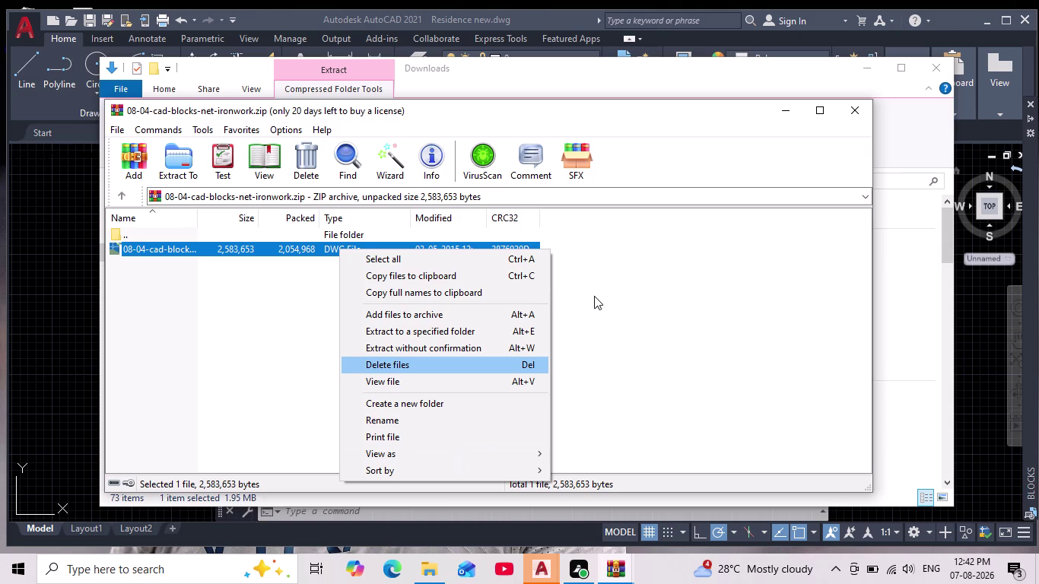
Extract the ironwork blocks DWG from the zip to the Desktop, then close the Downloads window.
scroll(left, 3)
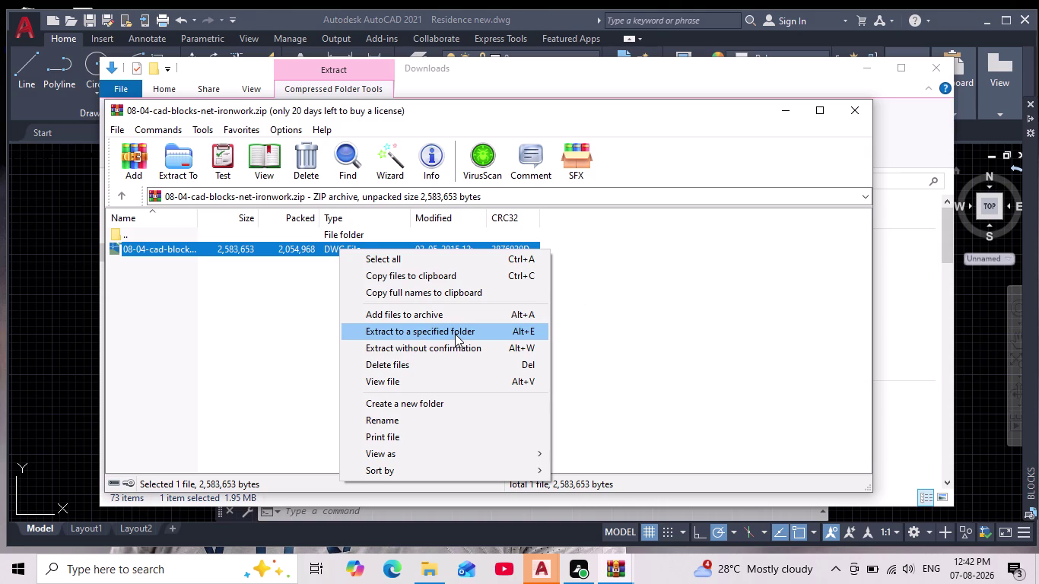
click(455, 333)
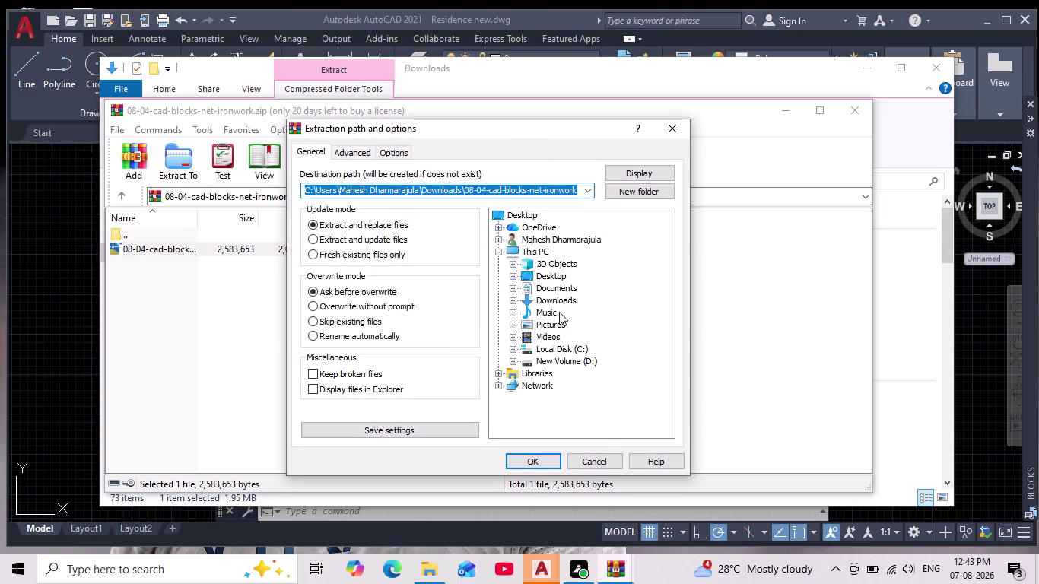
click(551, 272)
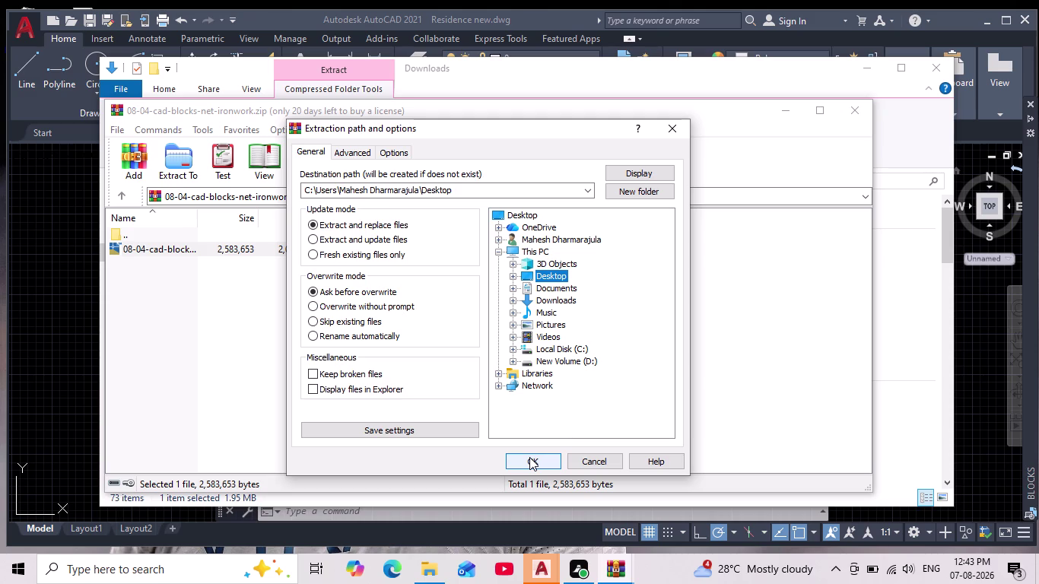
click(529, 457)
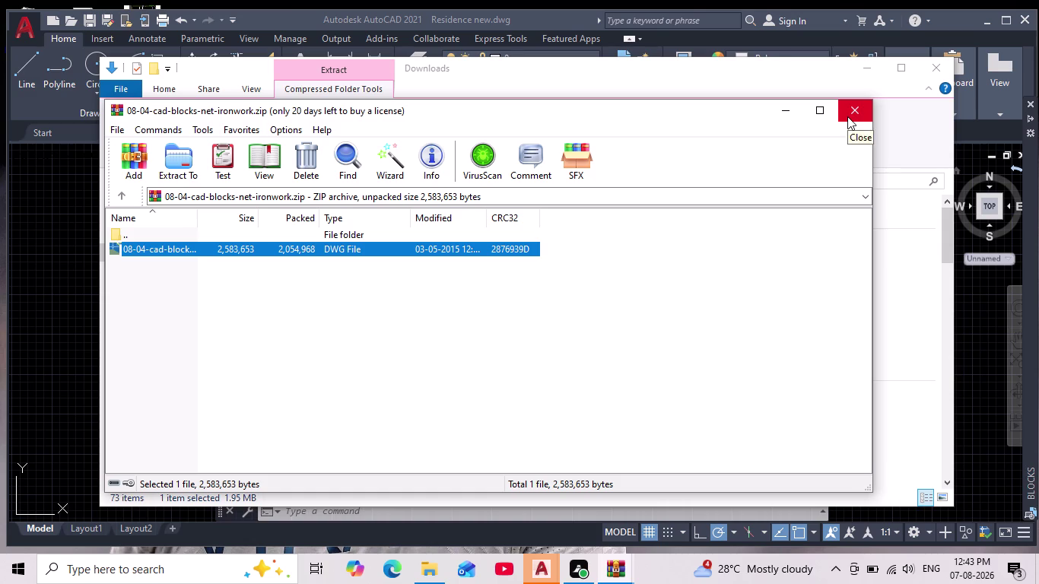
click(848, 116)
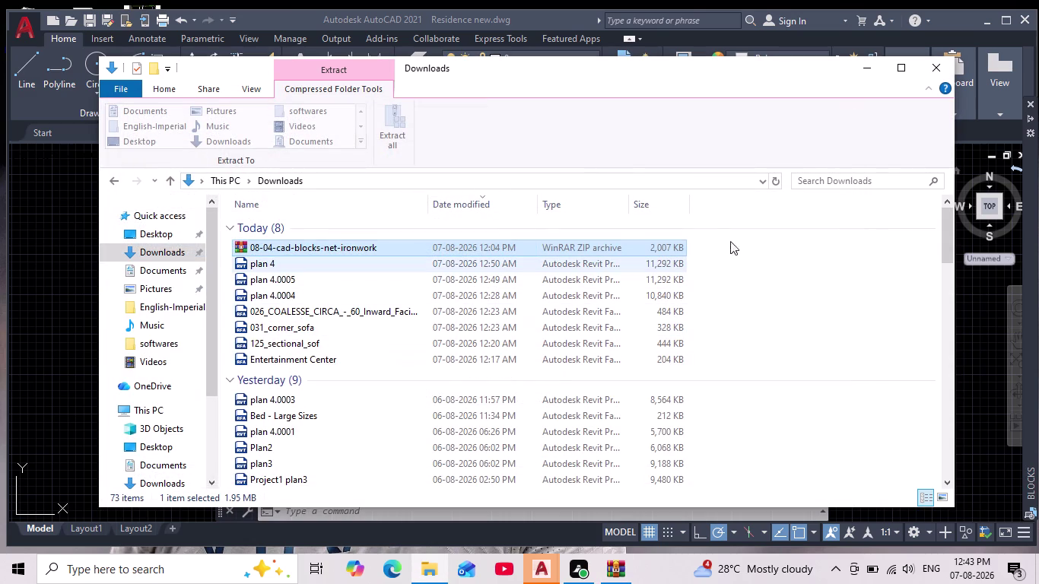
click(941, 66)
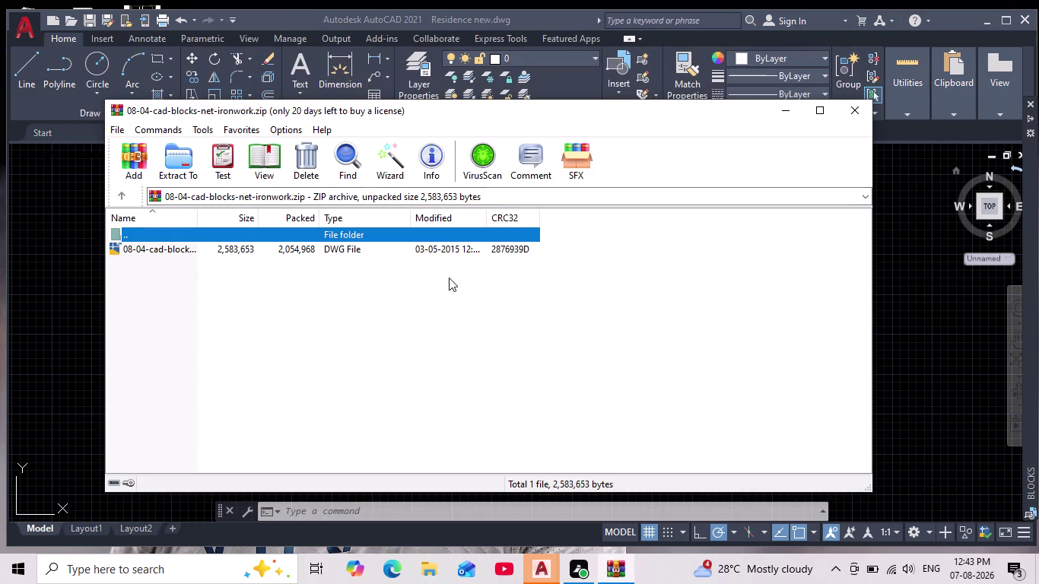
Load 08-04-cad-blocks-net-ironwork.dwg from the Desktop as a Blocks palette library.
click(857, 106)
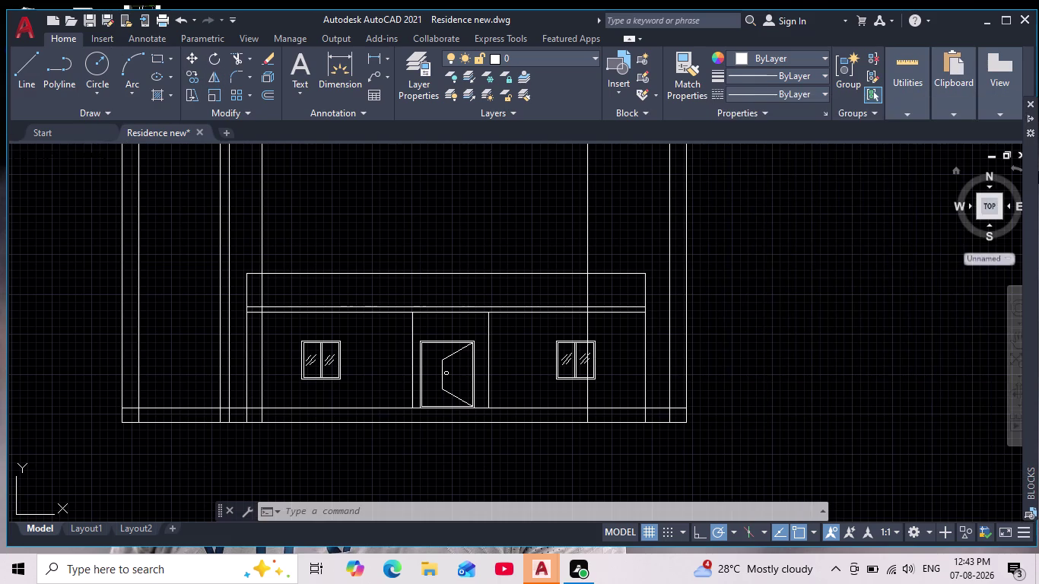
click(990, 136)
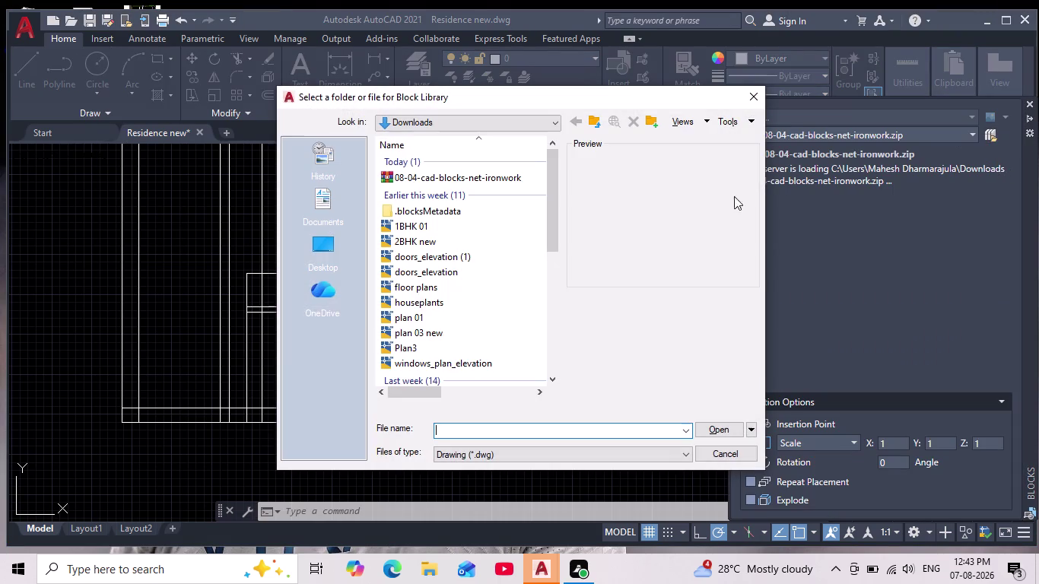
click(335, 250)
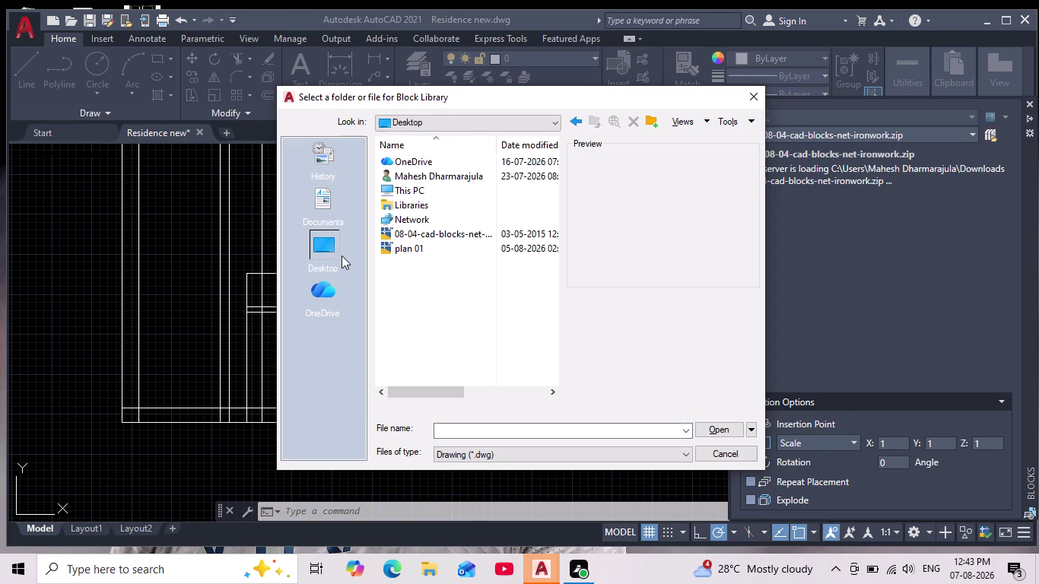
click(439, 240)
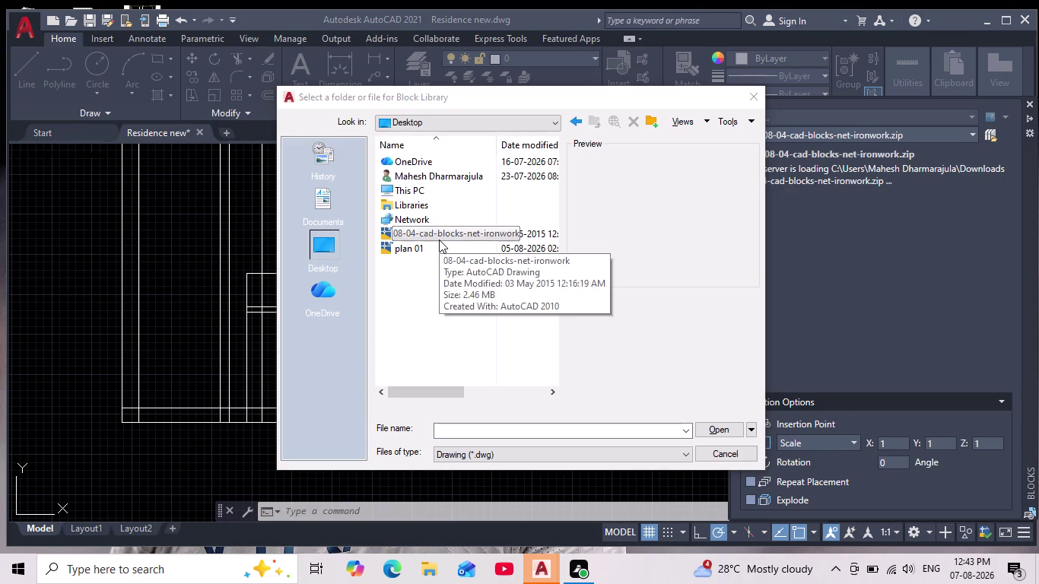
click(724, 432)
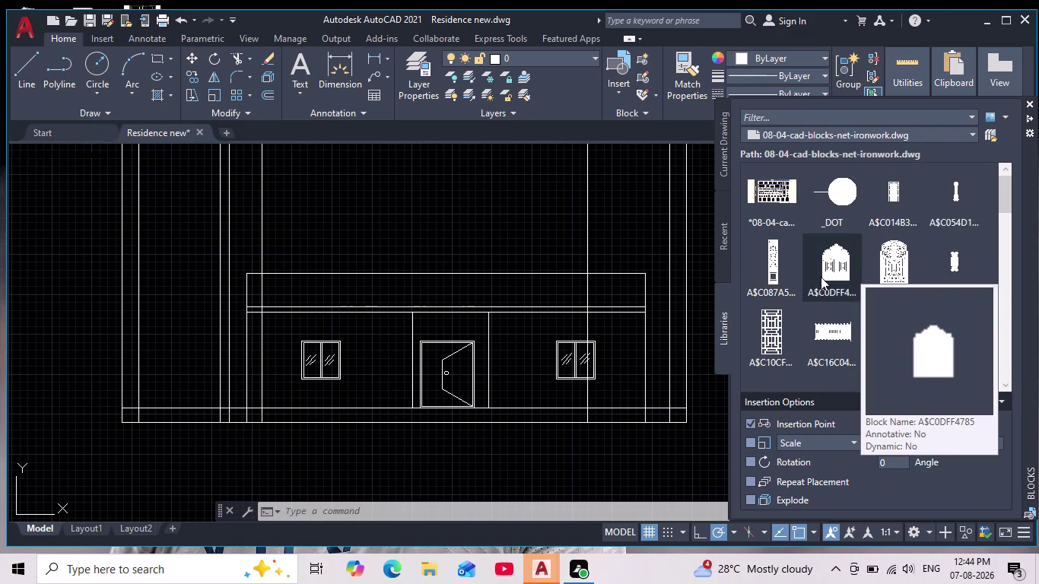
Place the two-panel leaf-pattern railing block above the elevation and zoom in on it.
scroll(down, 3)
scroll(down, 3)
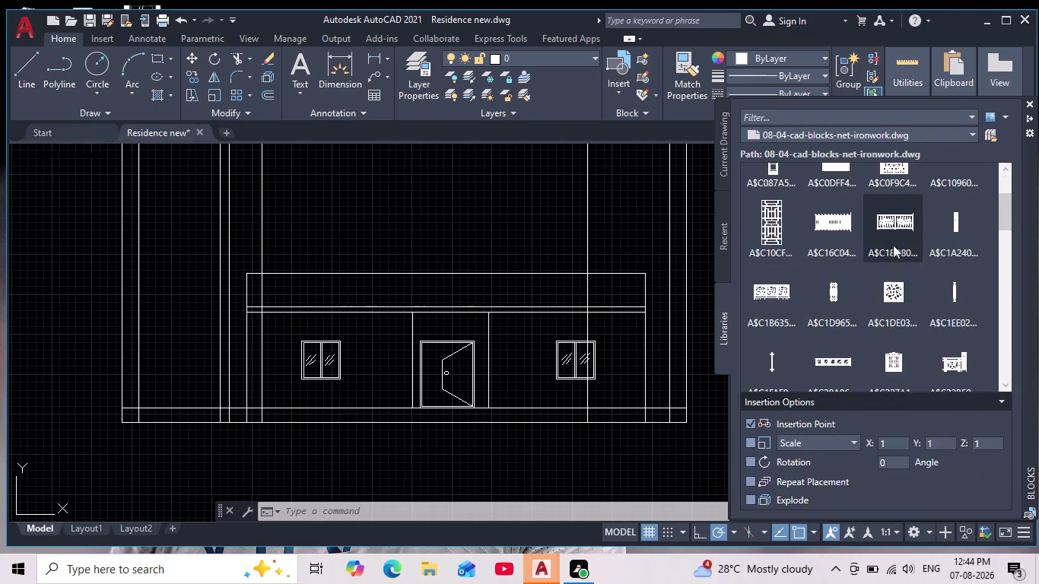
drag(895, 213, 746, 261)
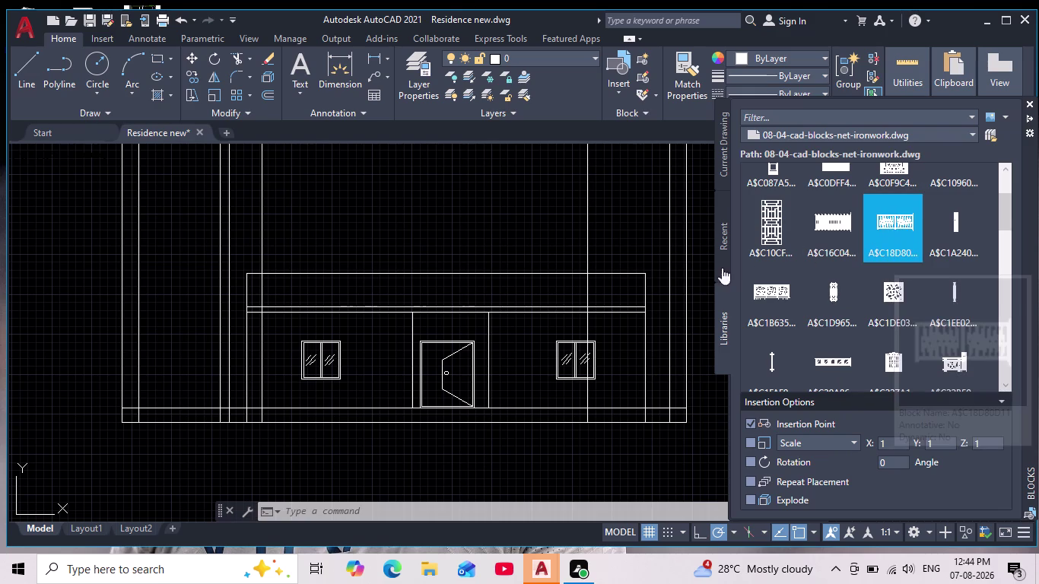
drag(745, 262, 417, 225)
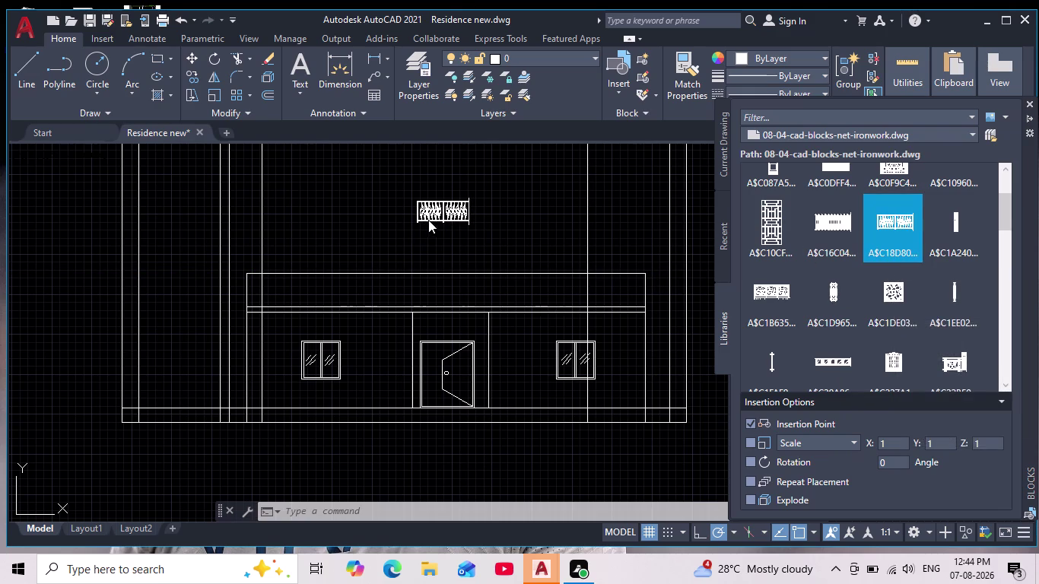
scroll(up, 3)
middle_drag(466, 235, 525, 339)
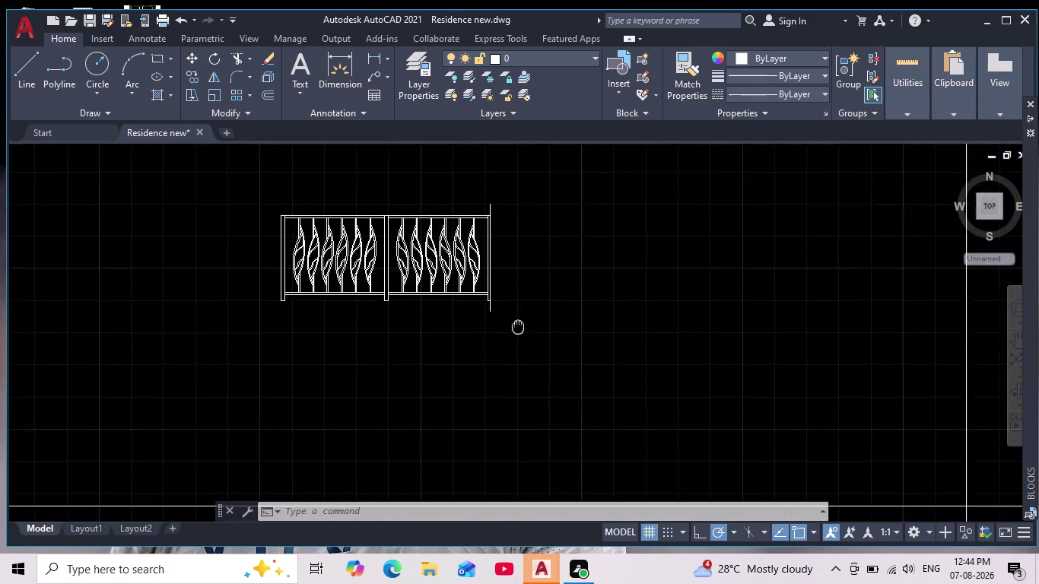
middle_drag(524, 339, 526, 343)
scroll(up, 3)
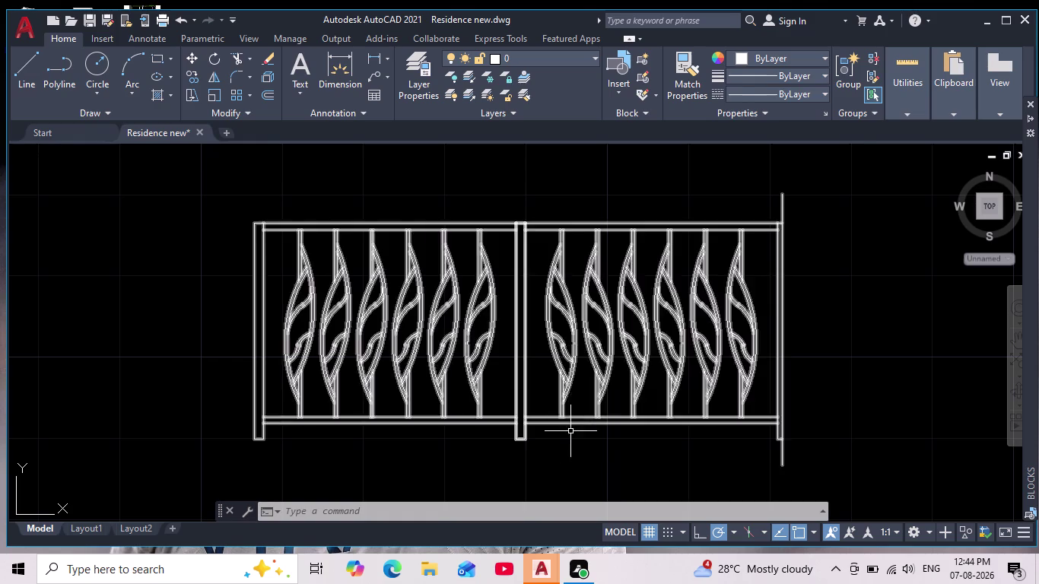
middle_drag(590, 469, 576, 435)
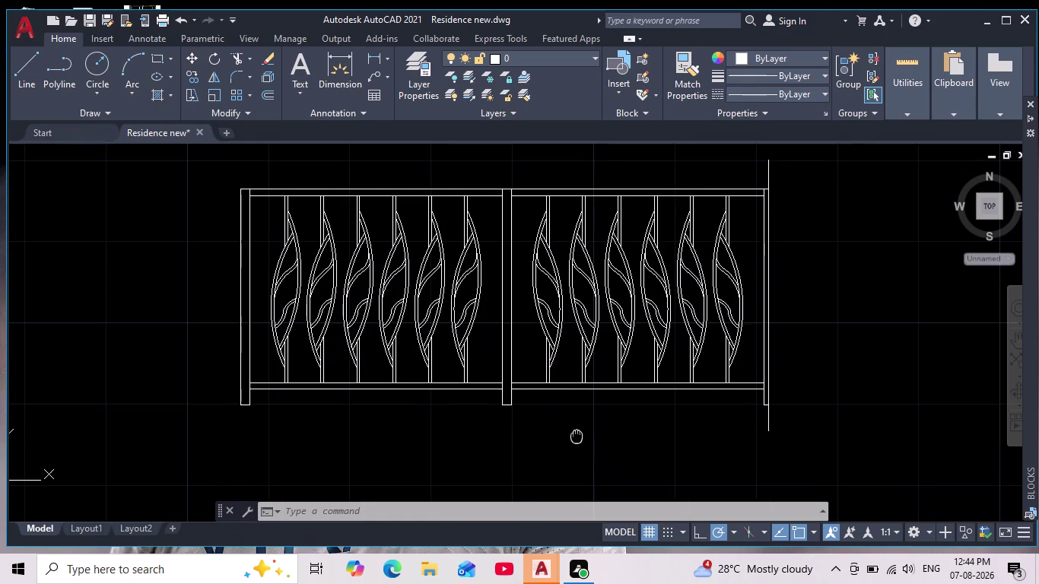
middle_drag(577, 435, 575, 435)
scroll(down, 3)
middle_drag(576, 434, 576, 423)
scroll(up, 3)
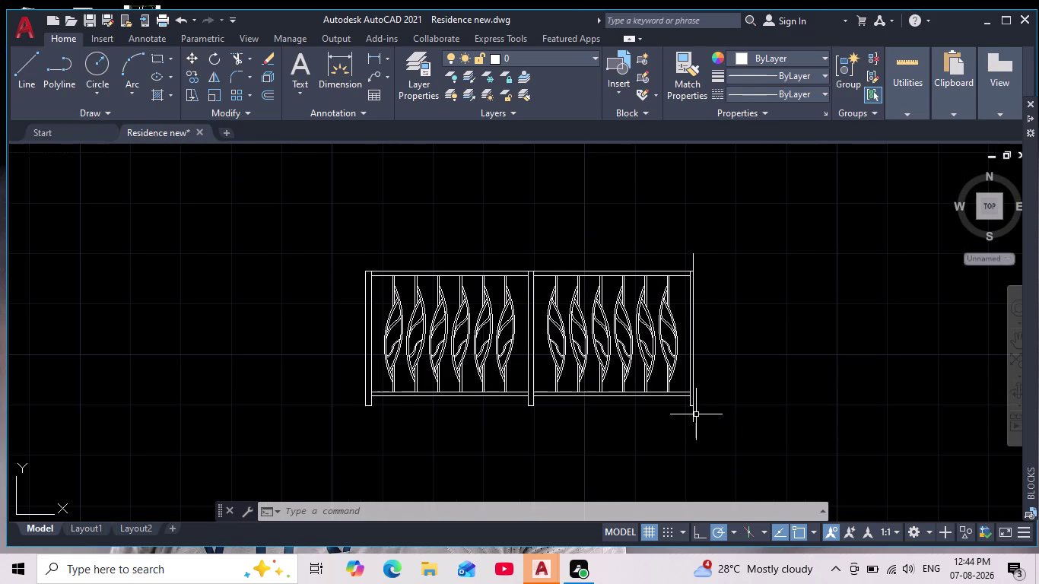
Select the placed railing block, begin moving it, then cancel the move.
drag(781, 210, 781, 253)
click(322, 451)
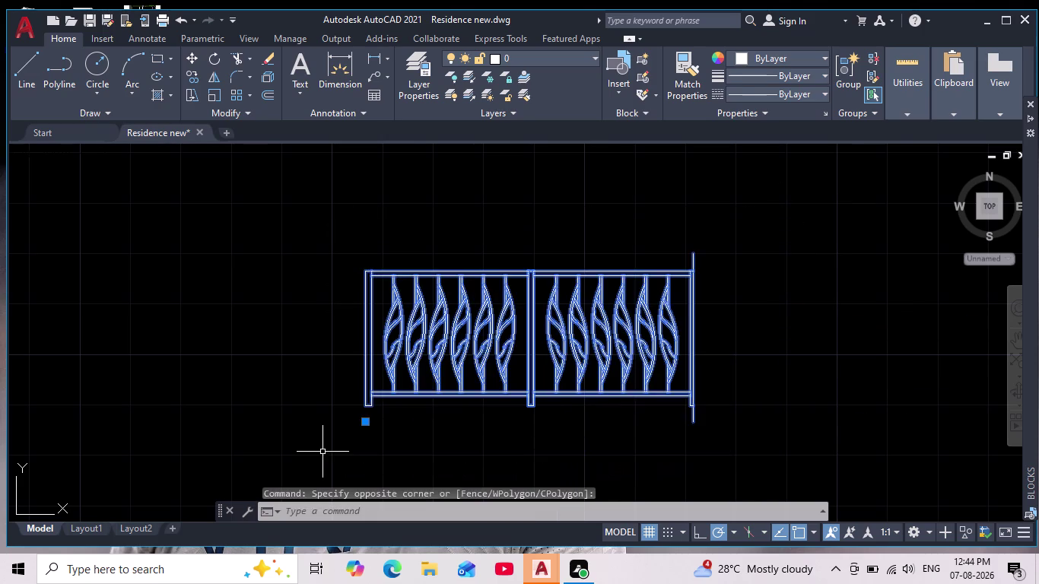
scroll(down, 3)
middle_drag(514, 408, 553, 264)
scroll(down, 3)
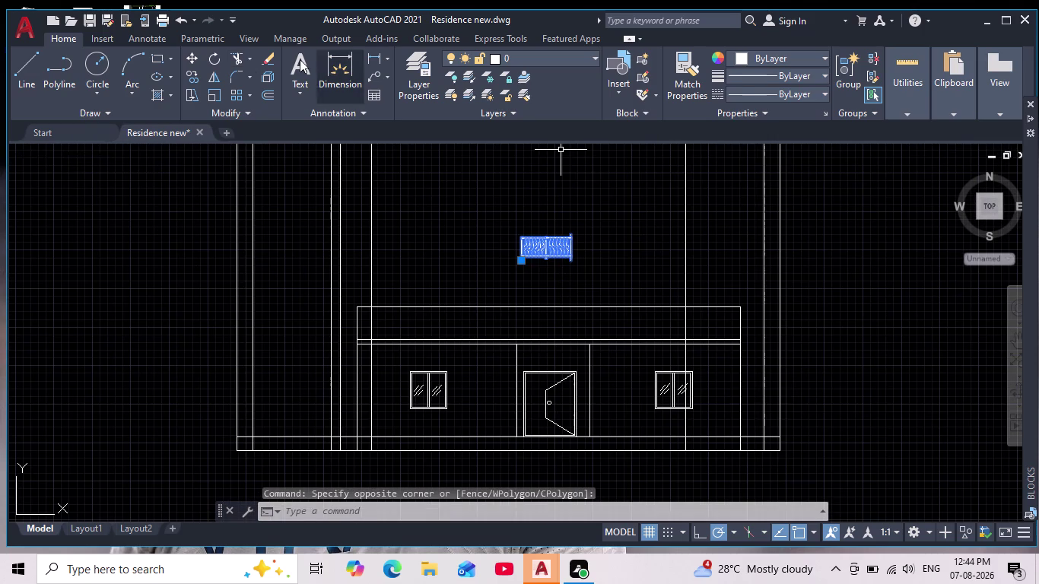
click(191, 58)
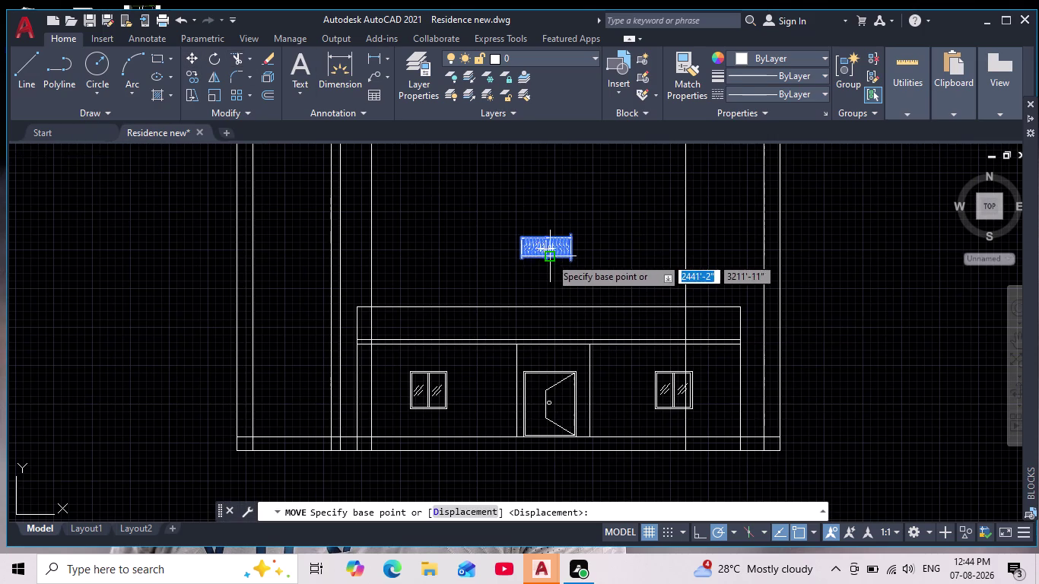
scroll(up, 3)
middle_drag(554, 281, 530, 384)
key(Escape)
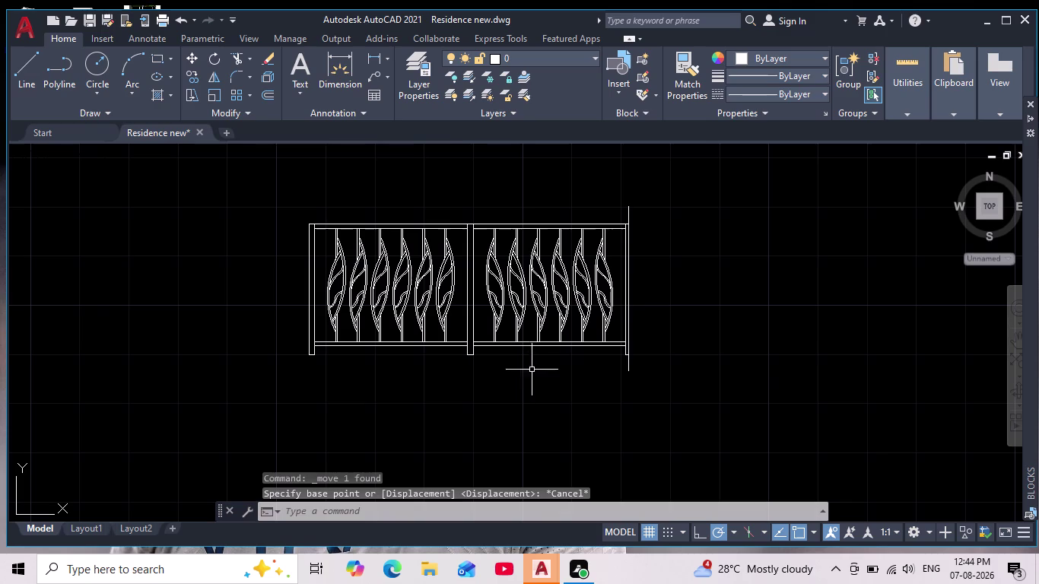
click(376, 59)
scroll(up, 3)
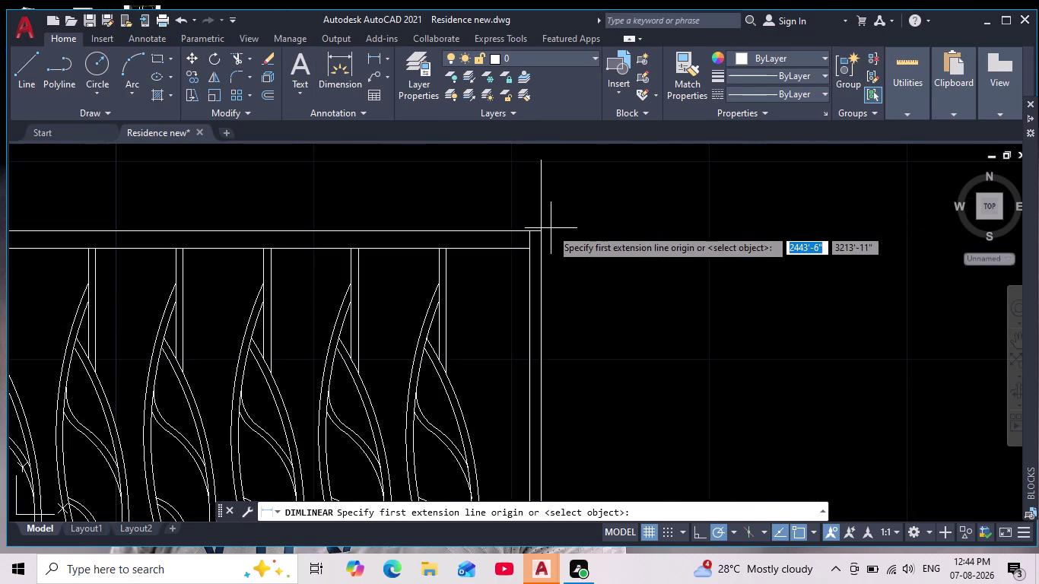
click(538, 232)
middle_drag(633, 319, 632, 237)
scroll(down, 3)
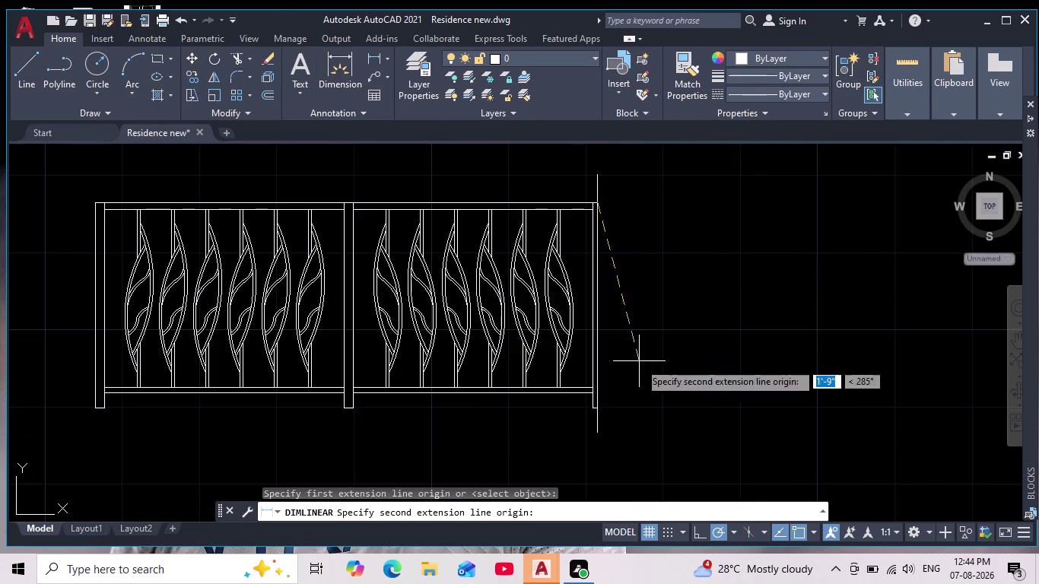
scroll(up, 3)
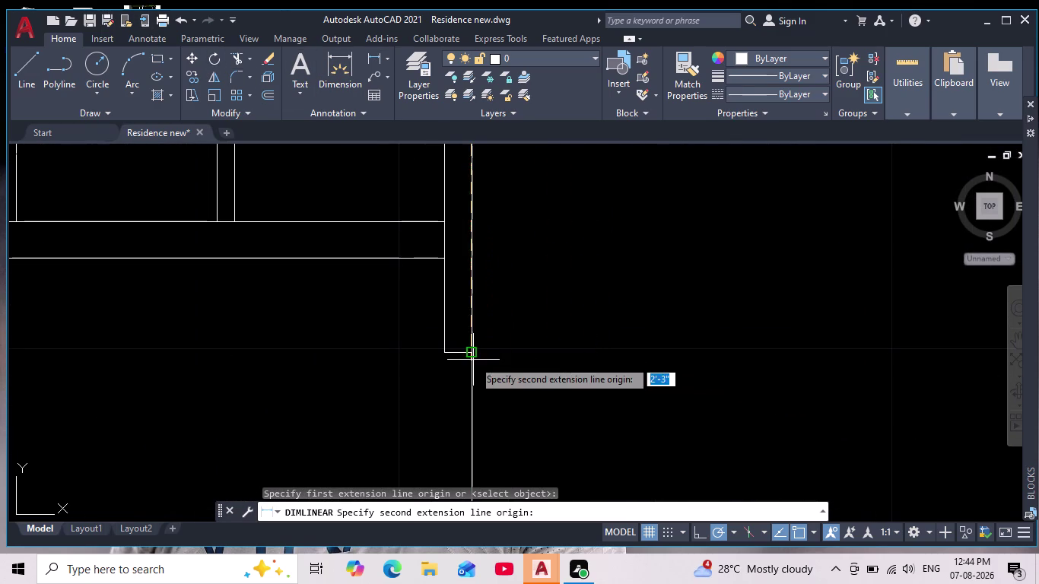
drag(473, 356, 498, 363)
scroll(down, 3)
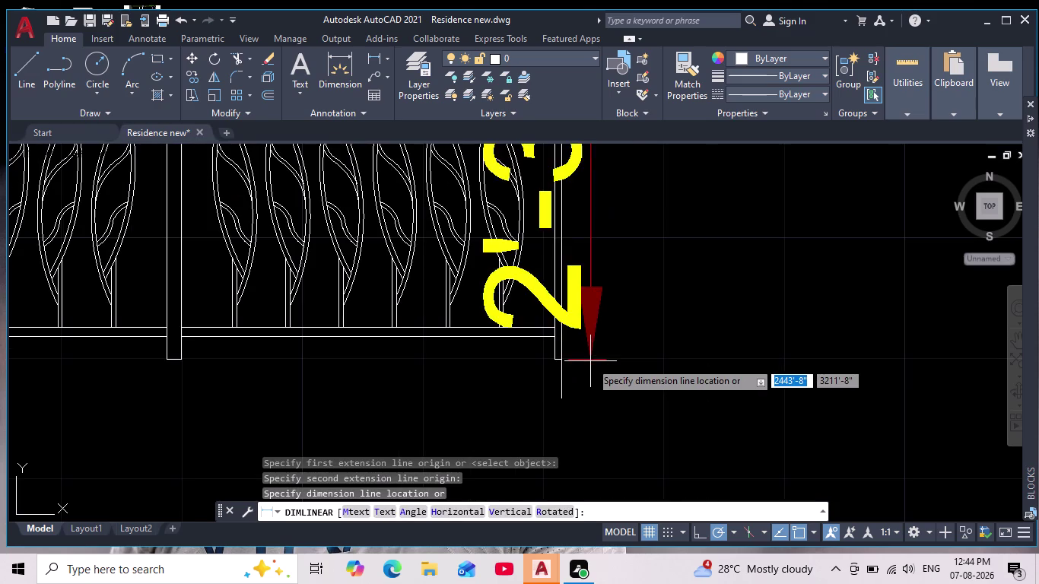
scroll(down, 3)
scroll(up, 3)
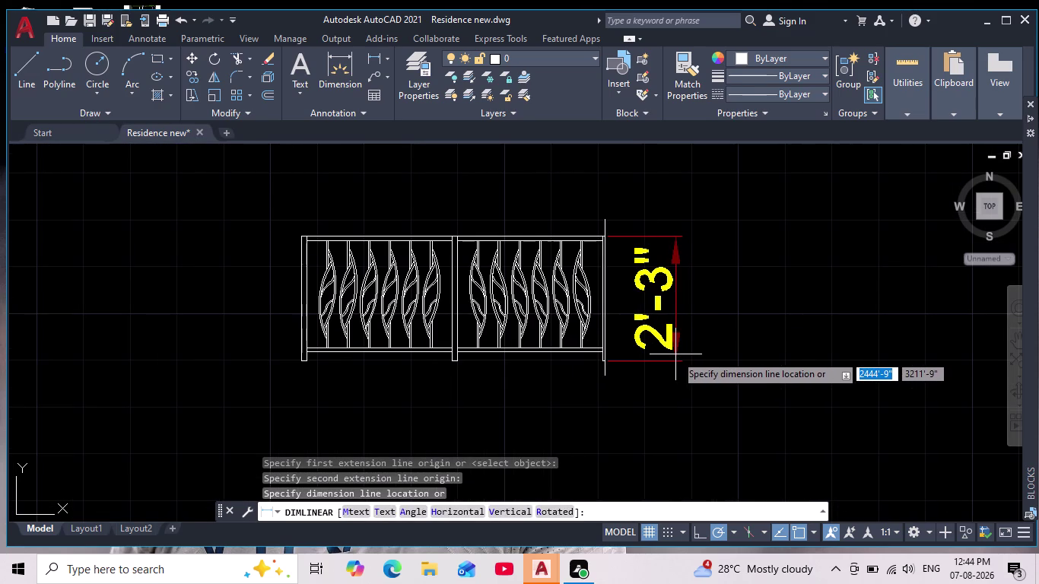
scroll(up, 3)
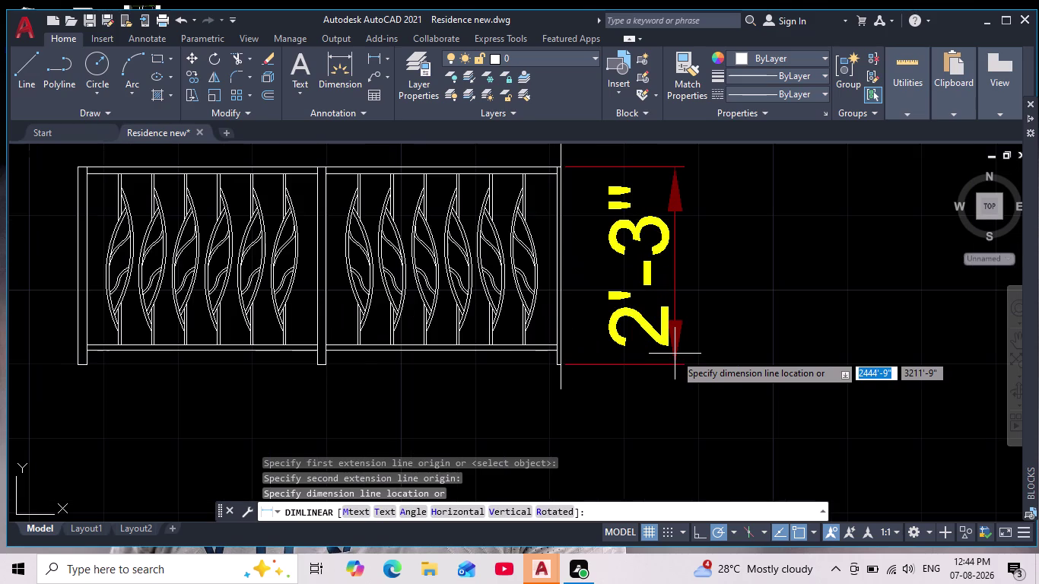
scroll(down, 3)
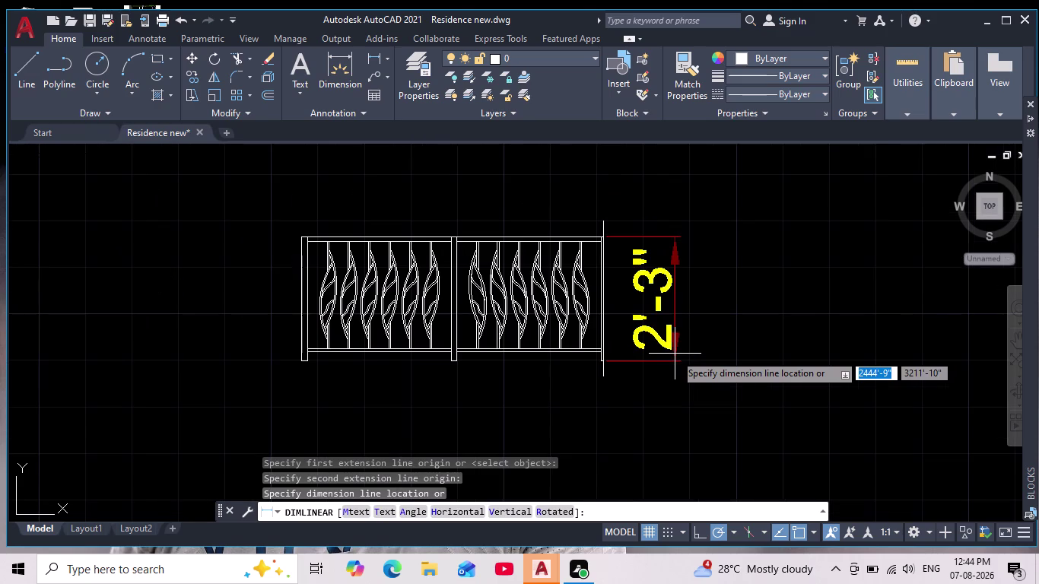
scroll(down, 3)
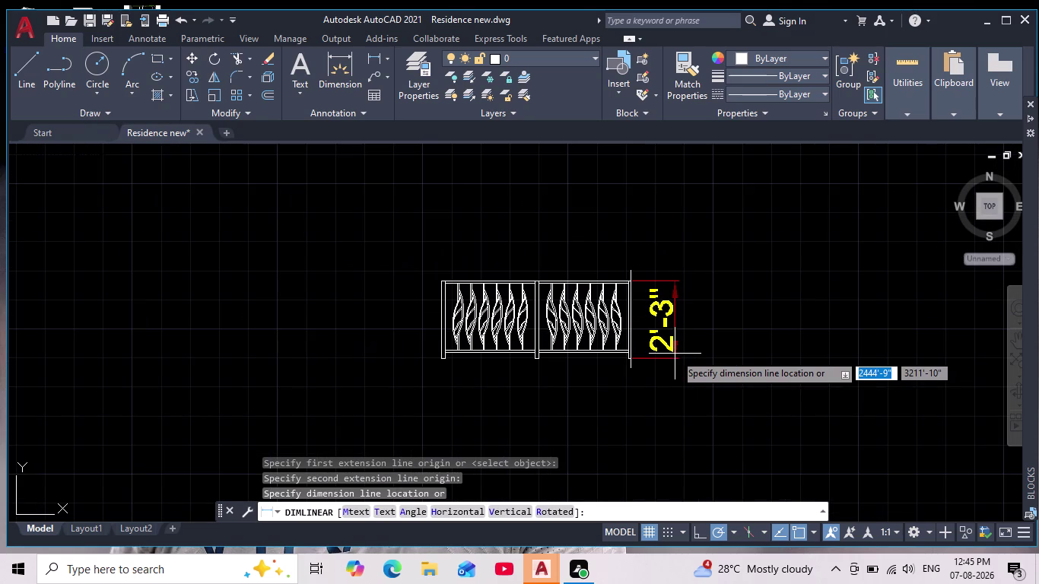
scroll(up, 3)
key(Escape)
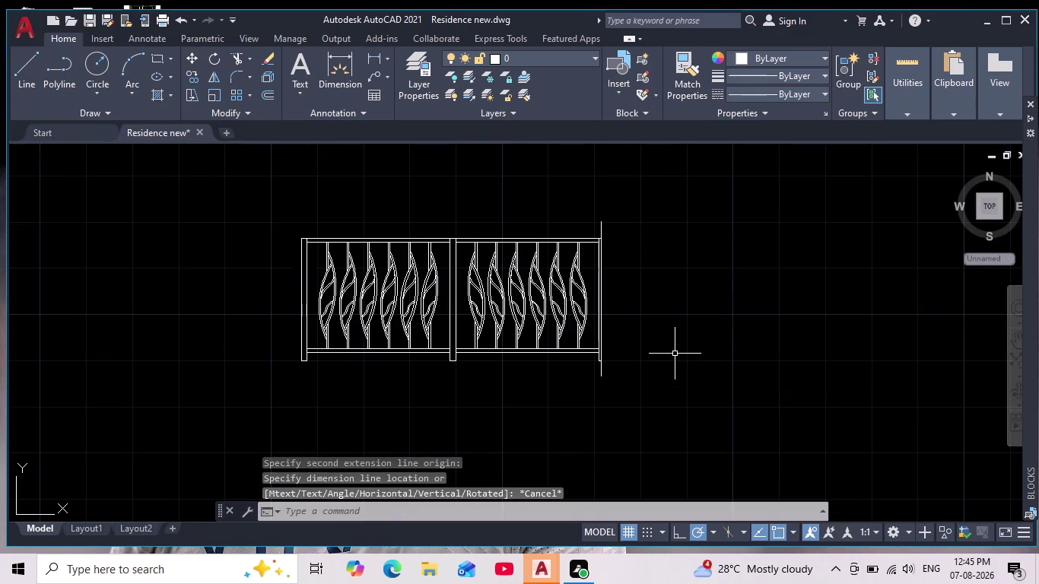
scroll(down, 3)
scroll(down, 3)
scroll(up, 3)
middle_drag(646, 324, 651, 377)
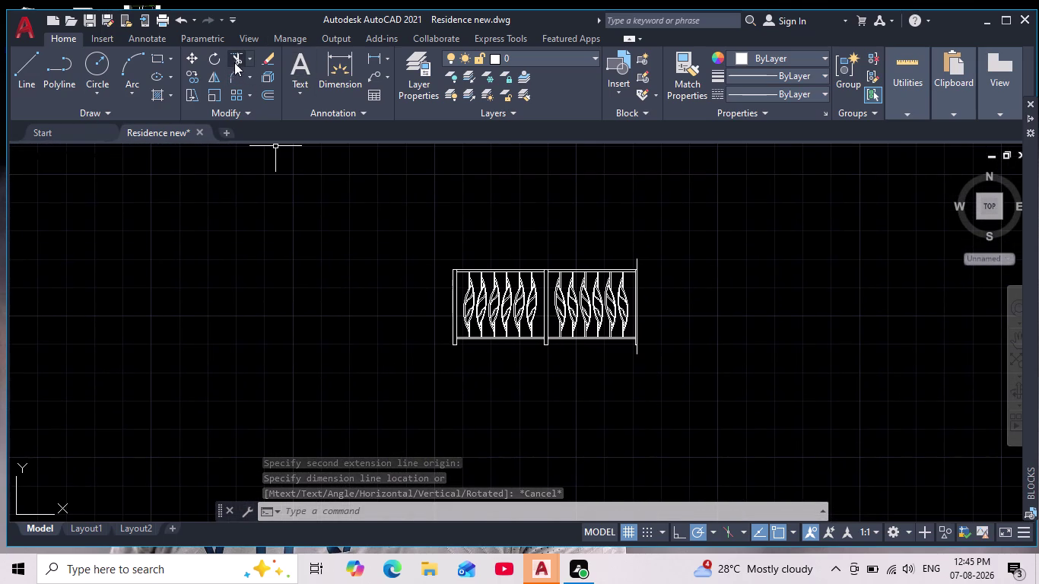
click(377, 56)
scroll(up, 3)
middle_drag(450, 307, 391, 356)
scroll(down, 3)
scroll(up, 3)
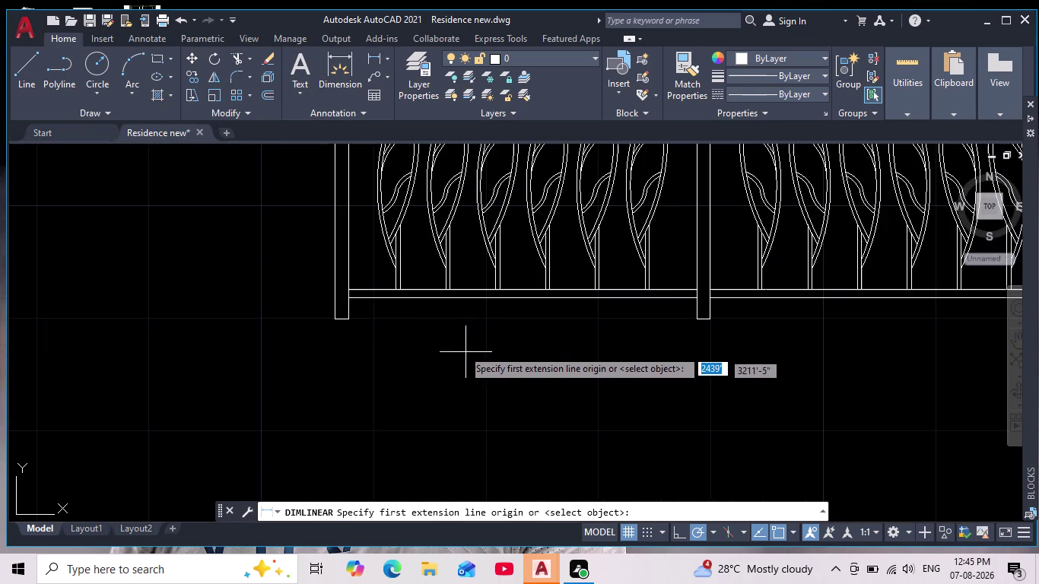
click(333, 324)
middle_drag(812, 337, 811, 337)
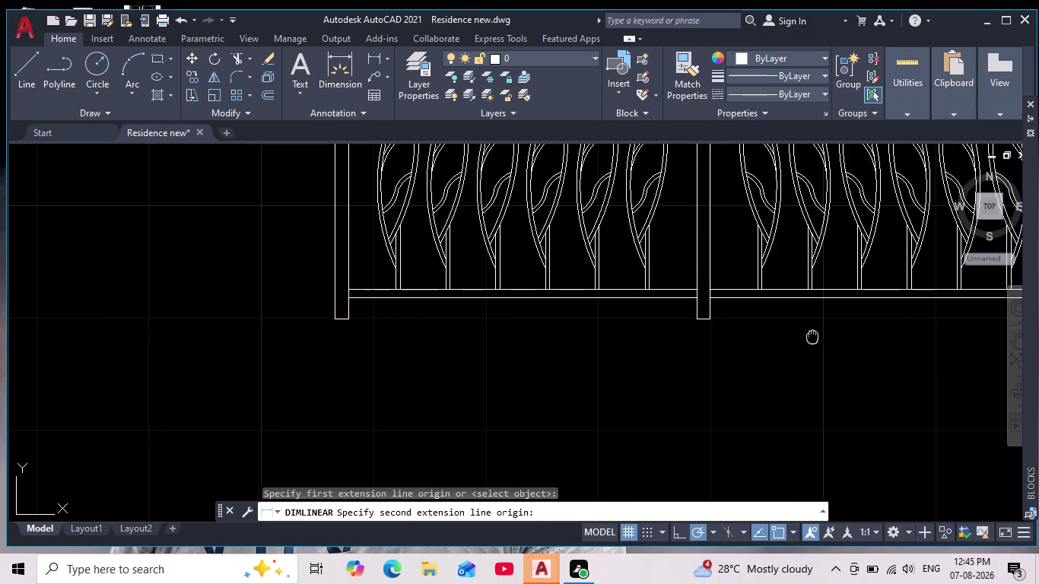
middle_drag(811, 337, 537, 294)
scroll(up, 3)
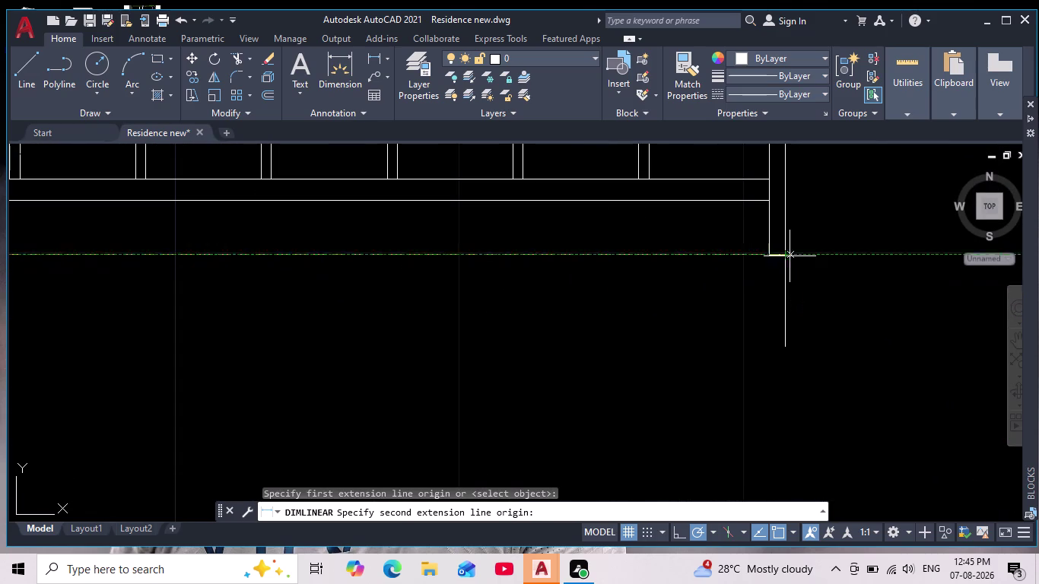
click(784, 256)
scroll(down, 3)
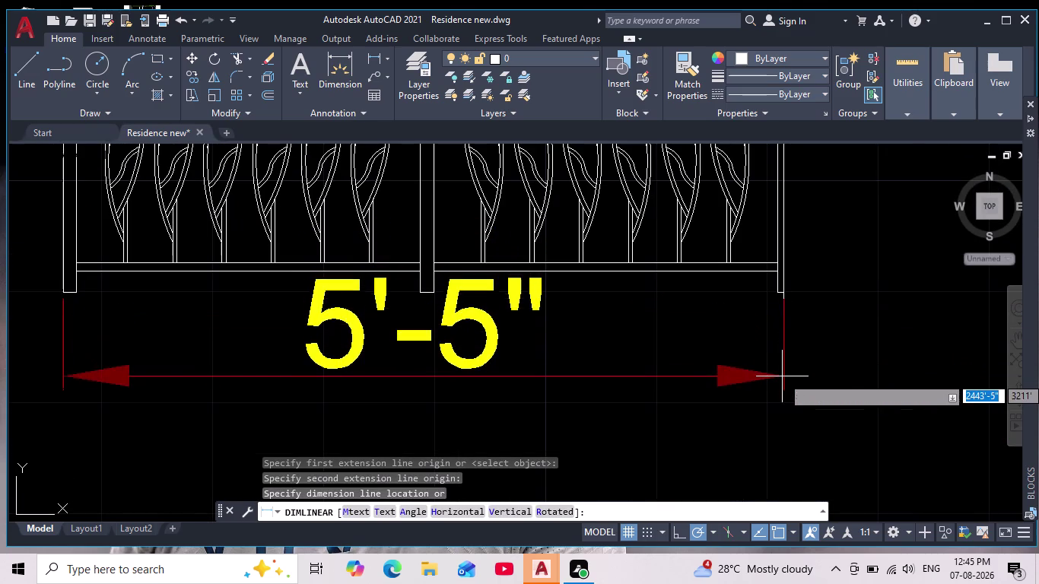
scroll(down, 3)
middle_drag(782, 376, 757, 341)
scroll(down, 3)
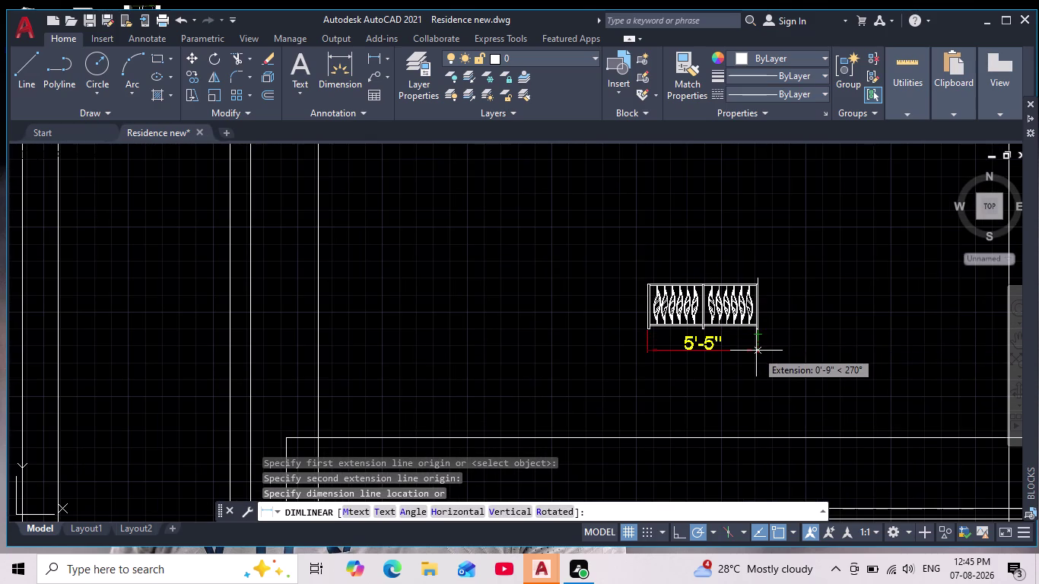
key(Escape)
middle_drag(767, 259, 786, 197)
scroll(down, 3)
scroll(up, 3)
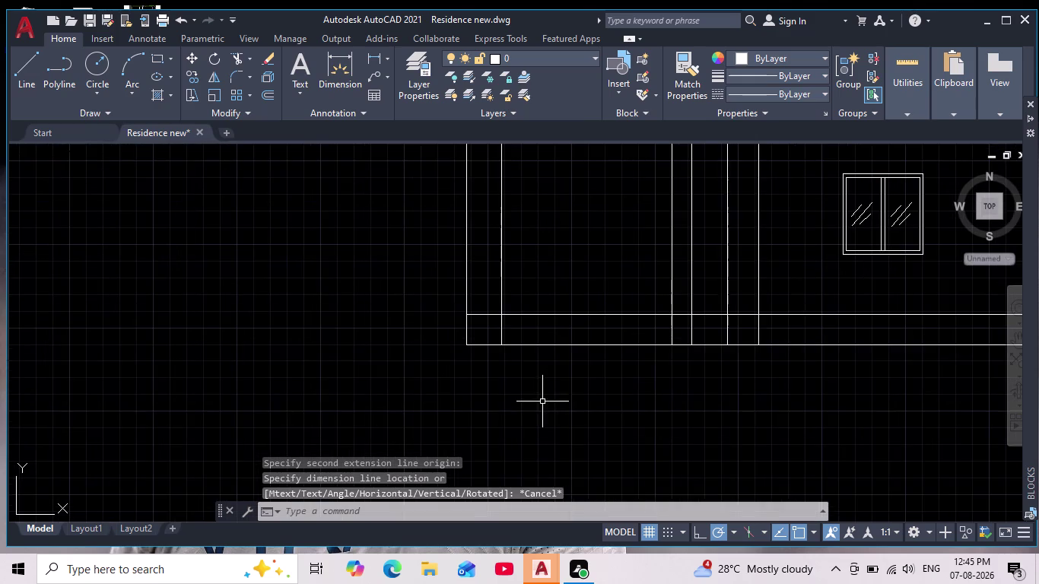
middle_drag(522, 410, 471, 437)
click(373, 59)
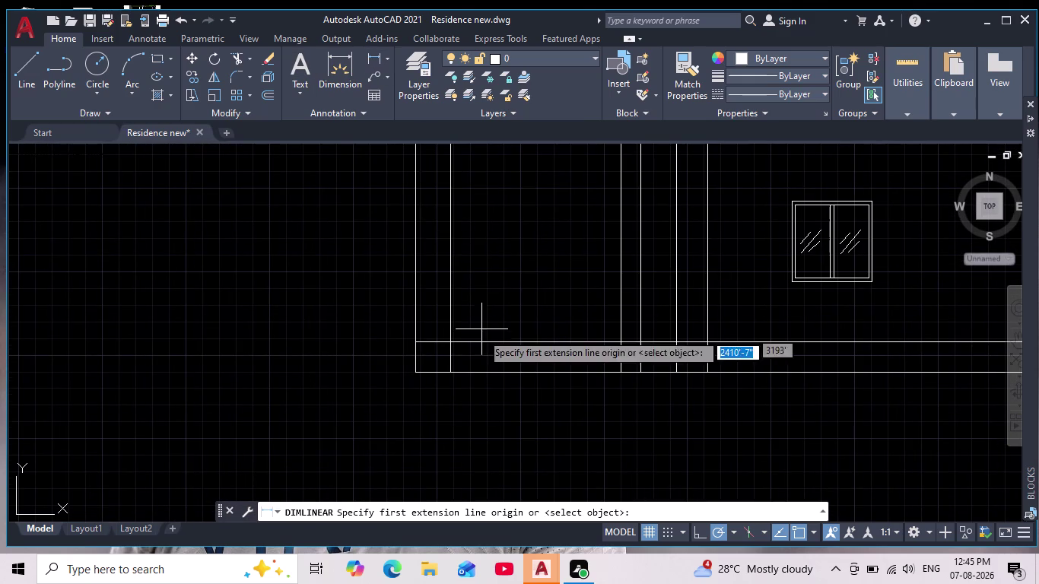
scroll(up, 3)
click(401, 327)
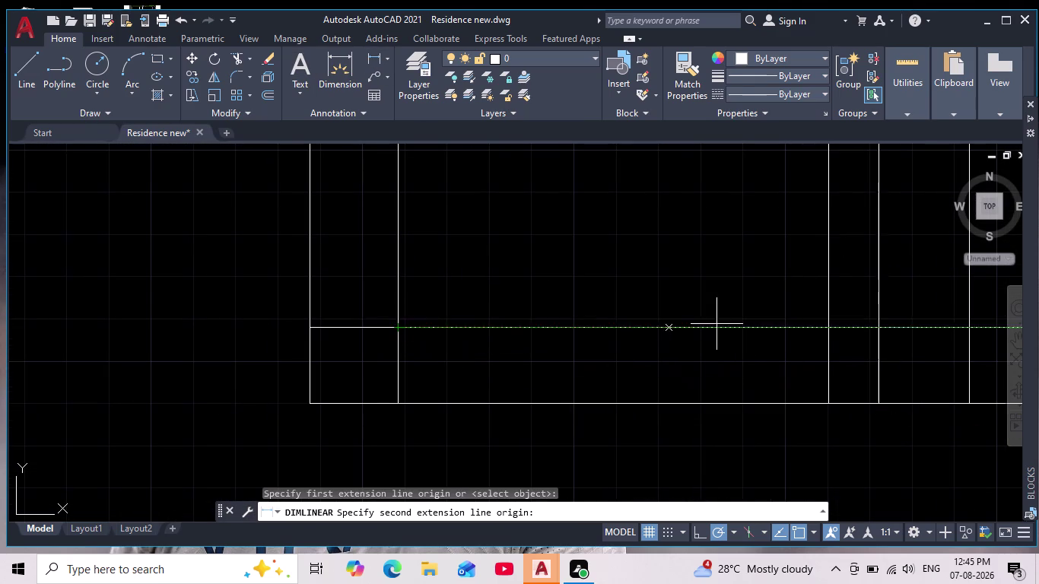
click(825, 331)
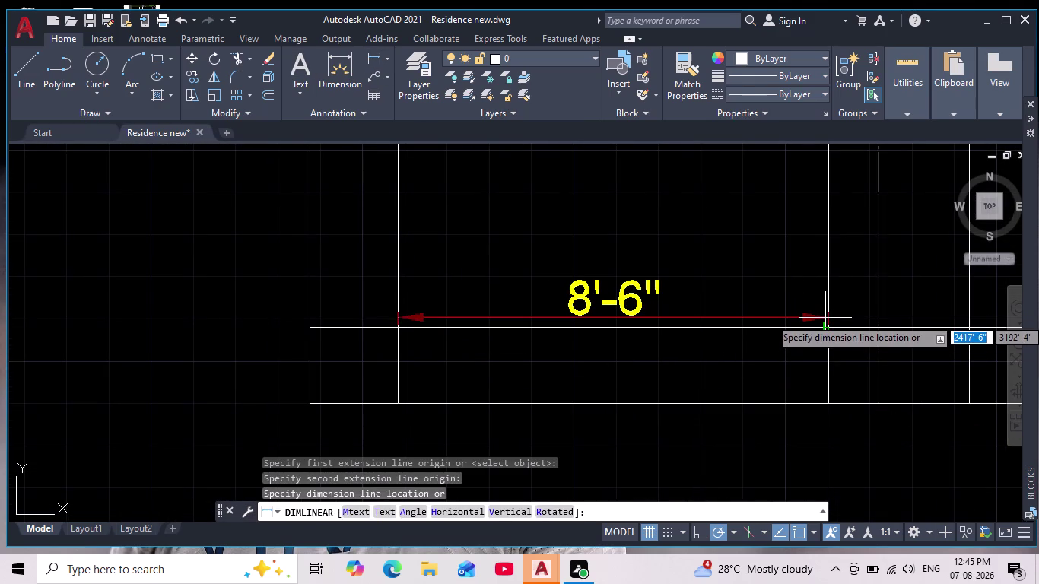
scroll(down, 3)
middle_drag(811, 317, 729, 319)
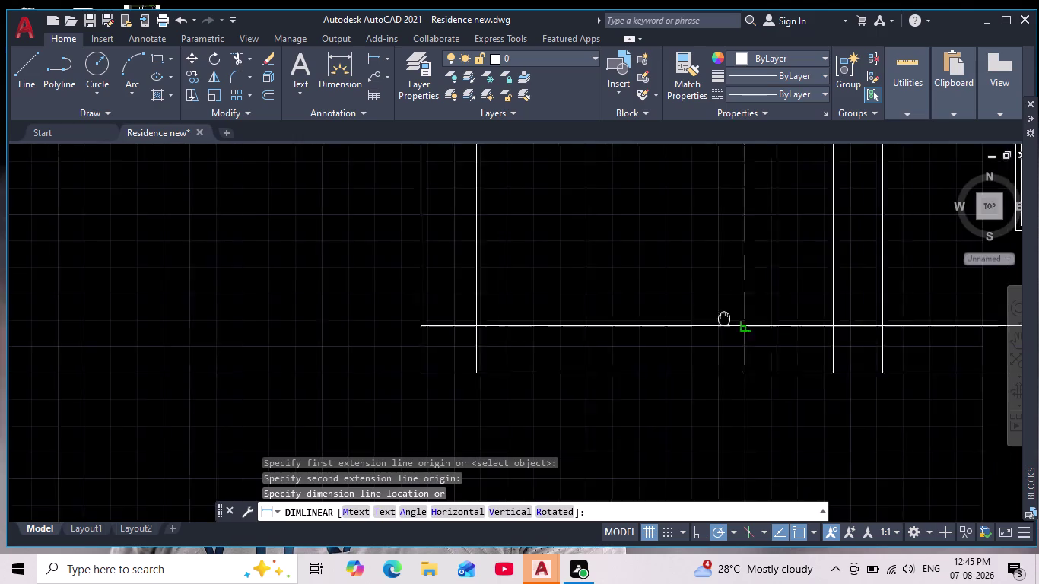
middle_drag(729, 319, 700, 319)
scroll(up, 3)
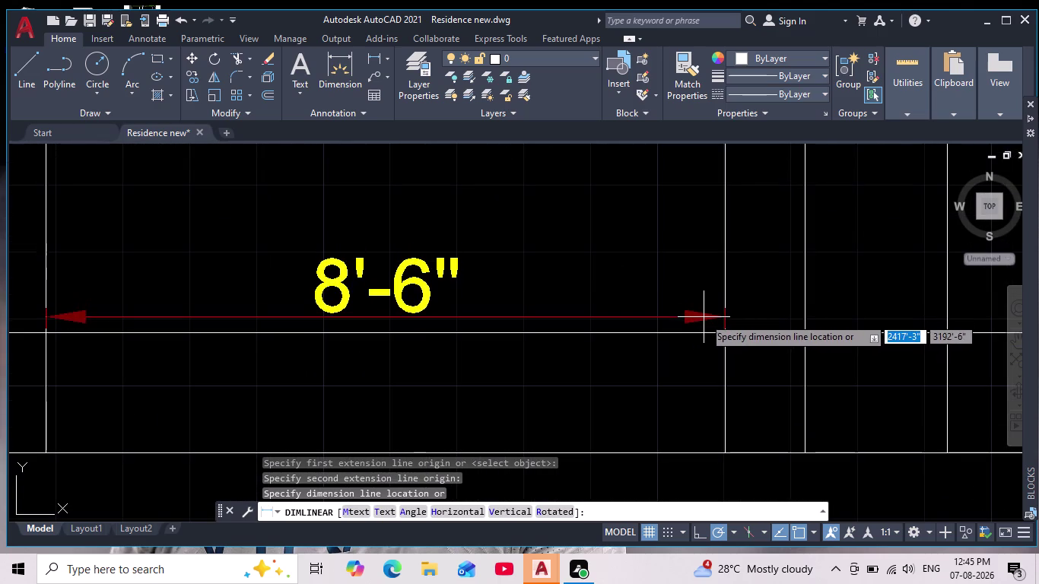
key(Escape)
scroll(down, 3)
middle_drag(706, 327, 291, 344)
scroll(down, 3)
middle_click(565, 314)
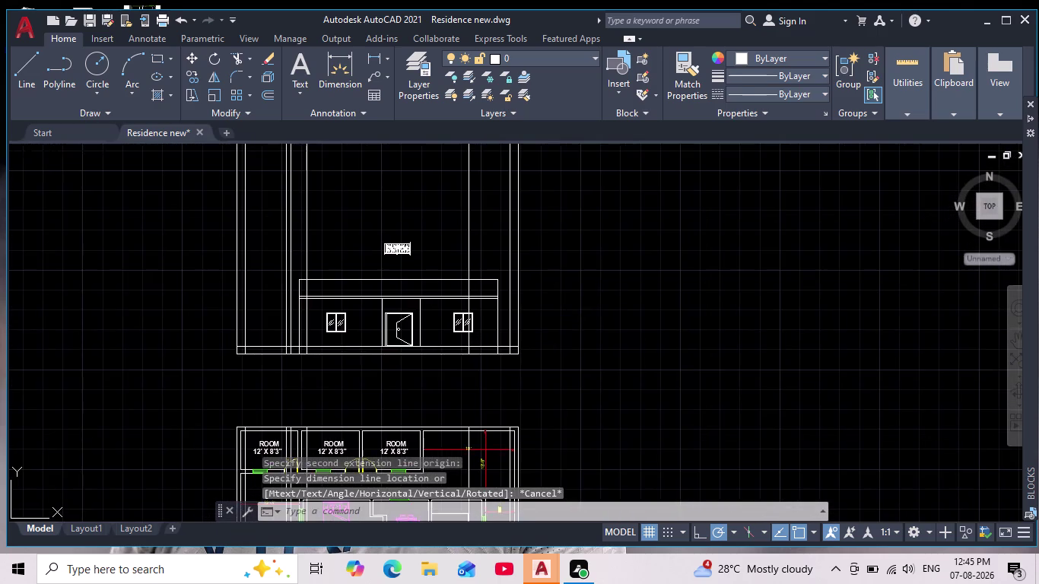
scroll(down, 3)
scroll(up, 3)
middle_drag(477, 339, 438, 368)
scroll(down, 3)
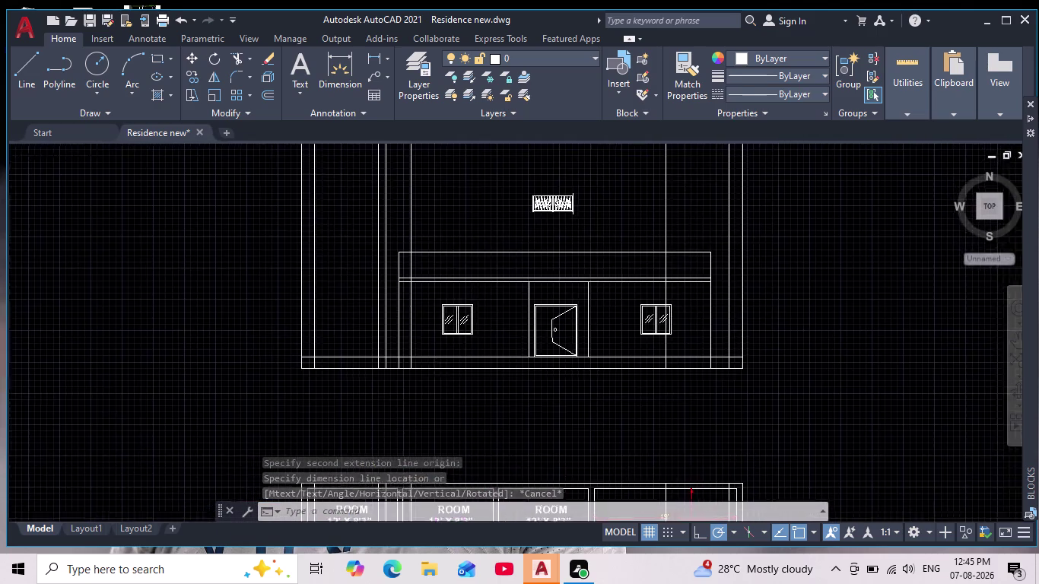
scroll(up, 3)
scroll(down, 3)
scroll(down, 3)
middle_drag(693, 282, 615, 336)
scroll(up, 3)
scroll(up, 3)
middle_drag(527, 289, 535, 349)
scroll(up, 3)
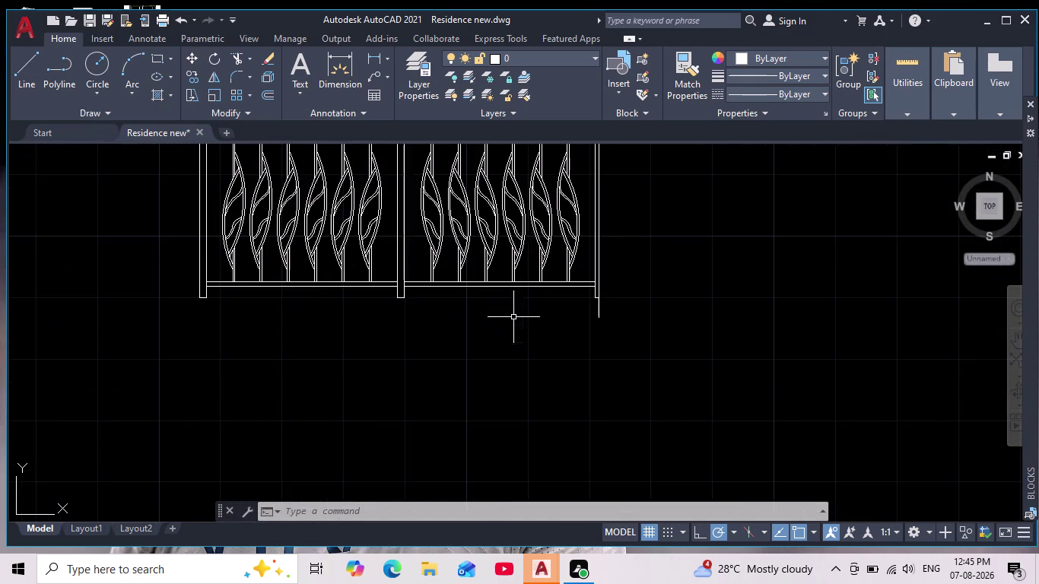
scroll(down, 3)
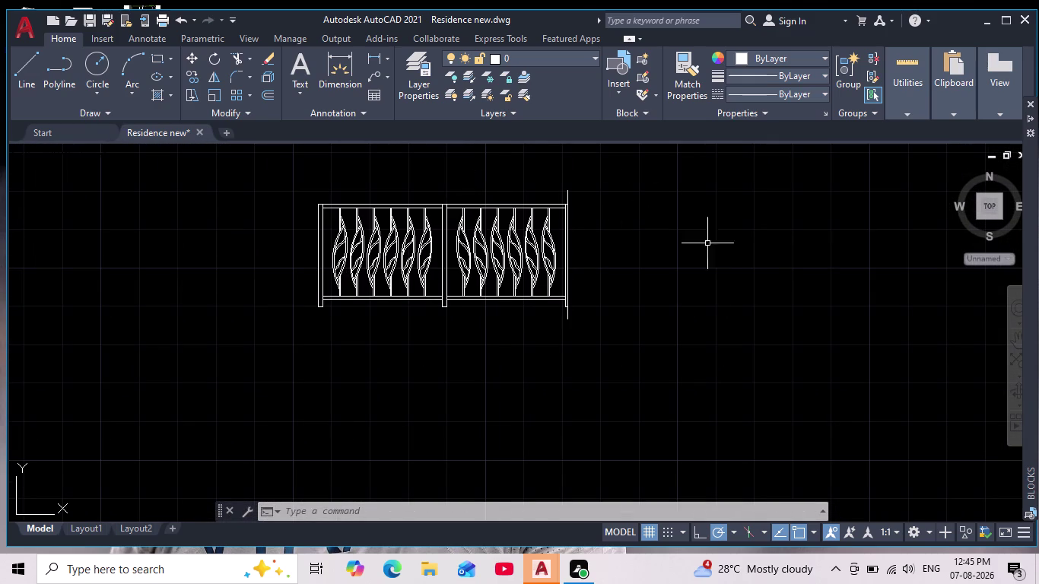
middle_drag(454, 374, 531, 339)
scroll(down, 3)
Frame the elevation's base line and start an offset with a 4' distance.
middle_drag(450, 368, 498, 285)
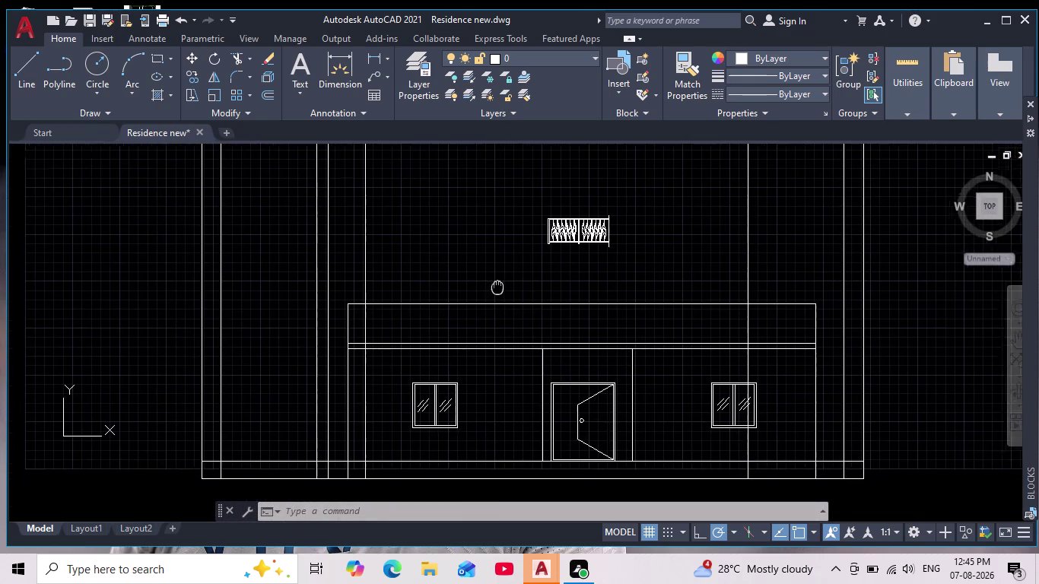
middle_drag(497, 285, 501, 278)
scroll(up, 3)
middle_drag(555, 275, 560, 276)
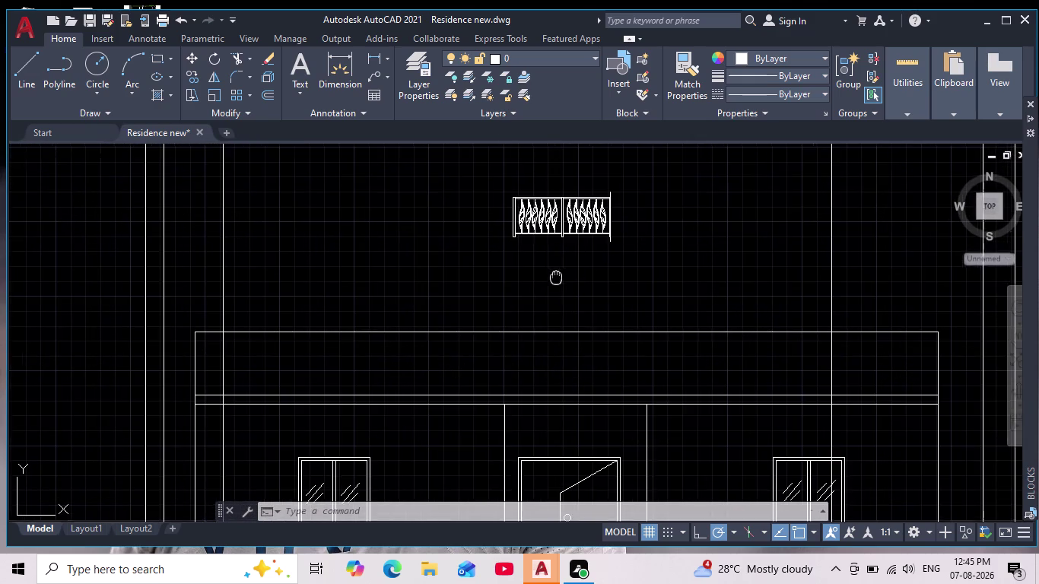
middle_drag(560, 276, 666, 211)
scroll(down, 3)
scroll(up, 3)
middle_drag(475, 346, 446, 374)
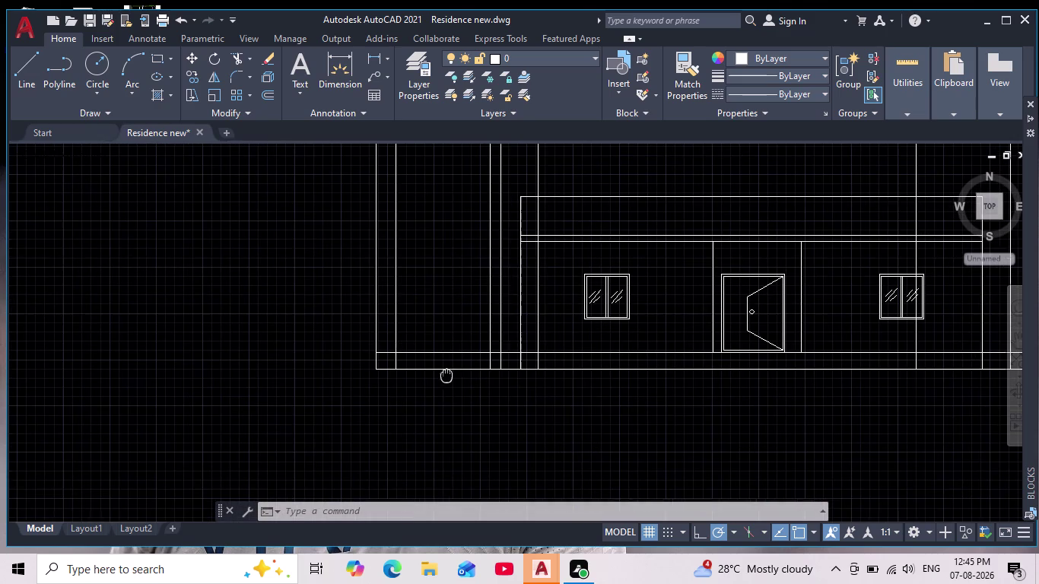
middle_drag(446, 374, 446, 375)
key(o)
key(Return)
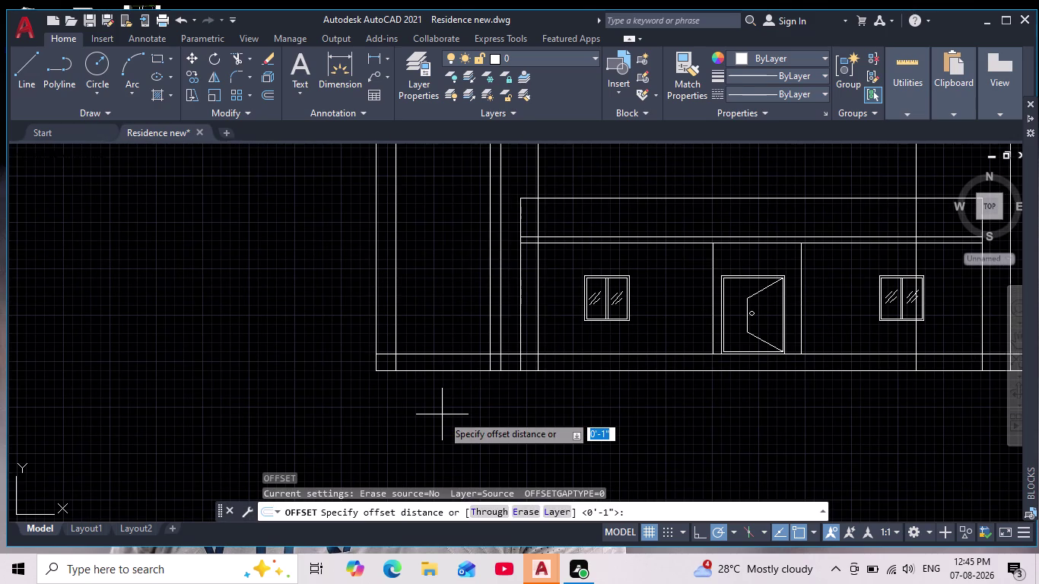
text(4')
key(Return)
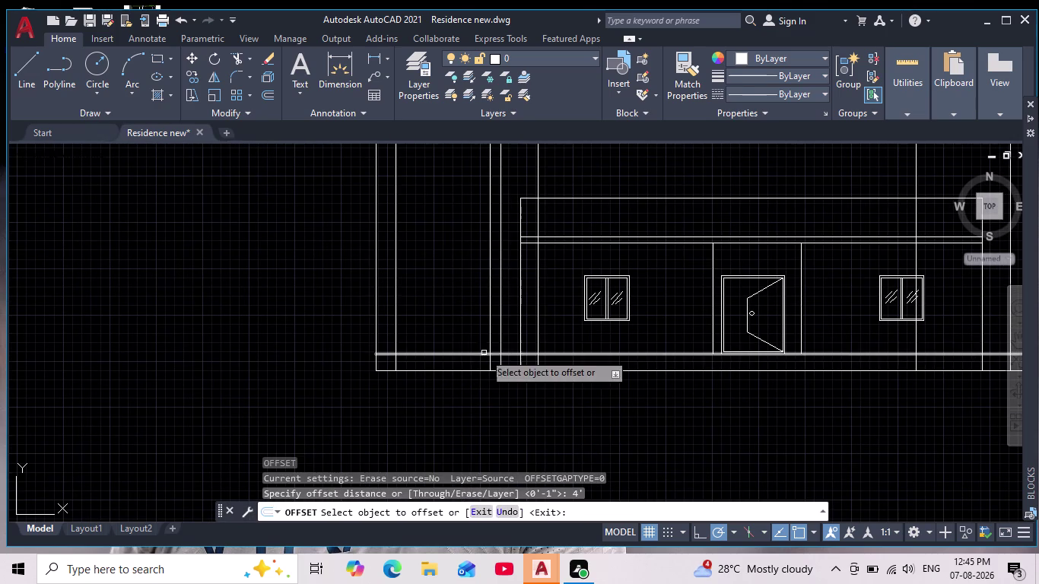
Copy the base line 4' upward across the facade and end the offset.
click(464, 355)
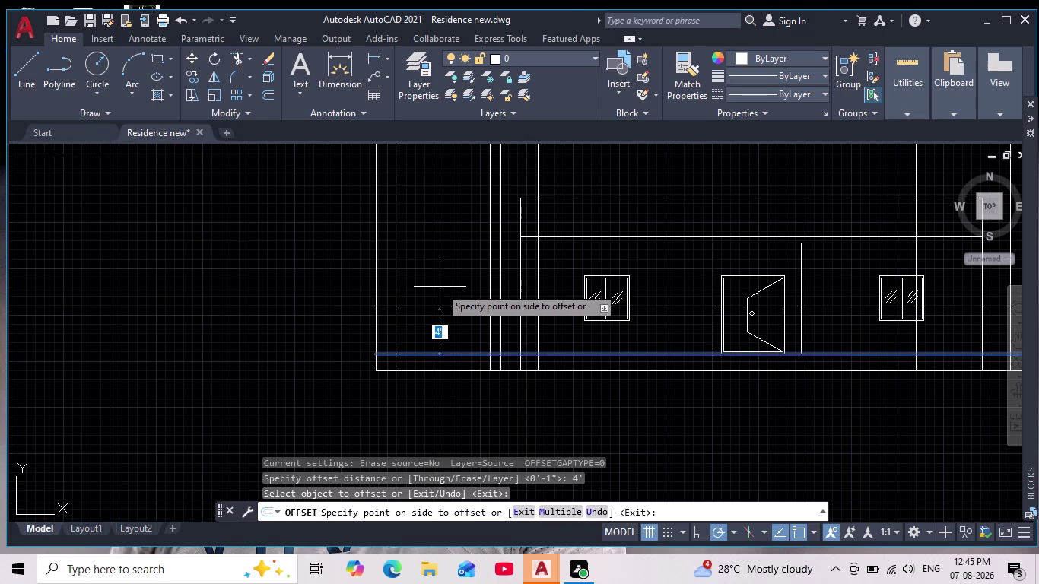
click(1038, 583)
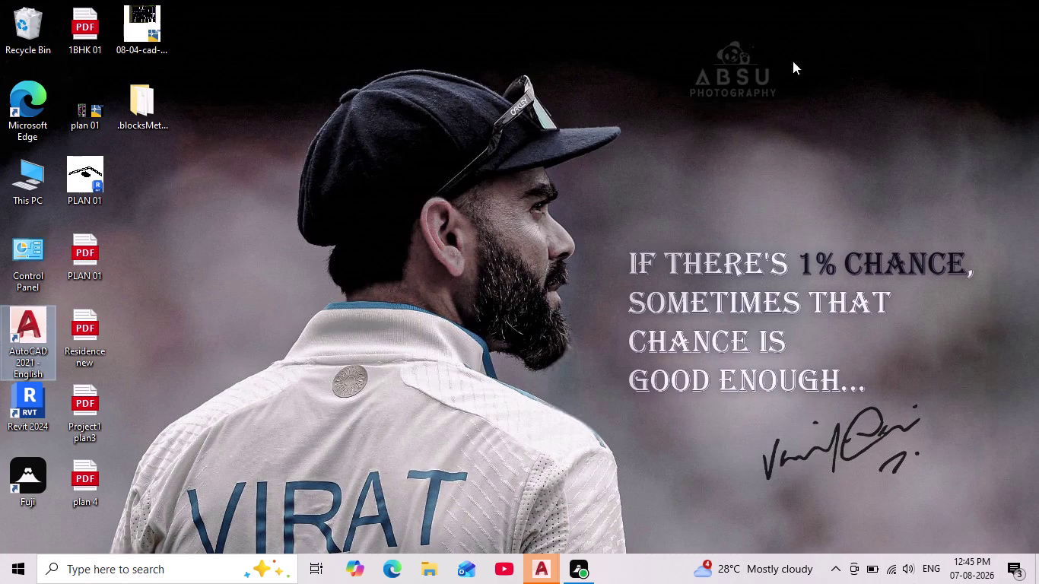
click(543, 566)
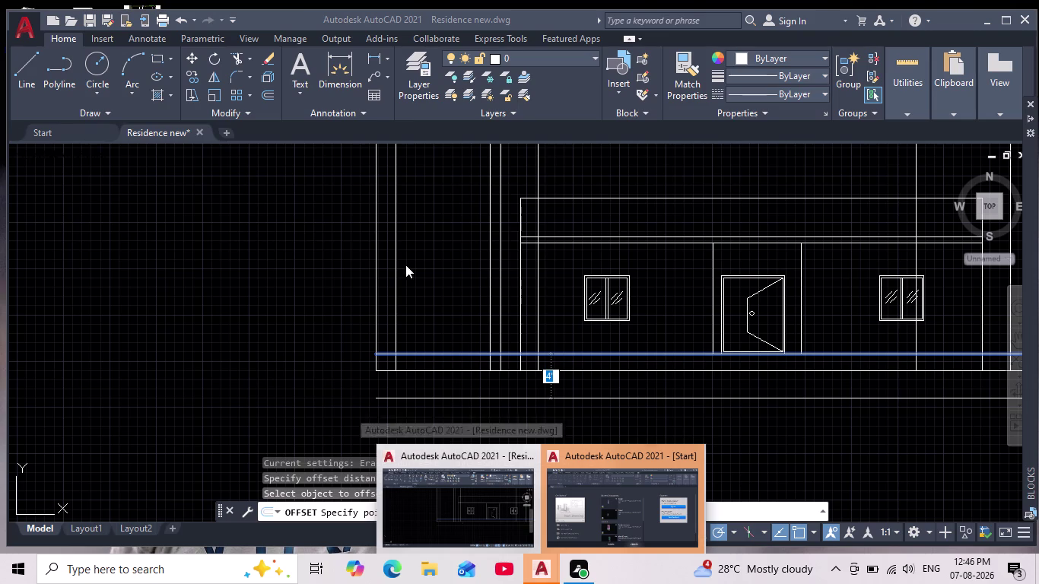
click(466, 514)
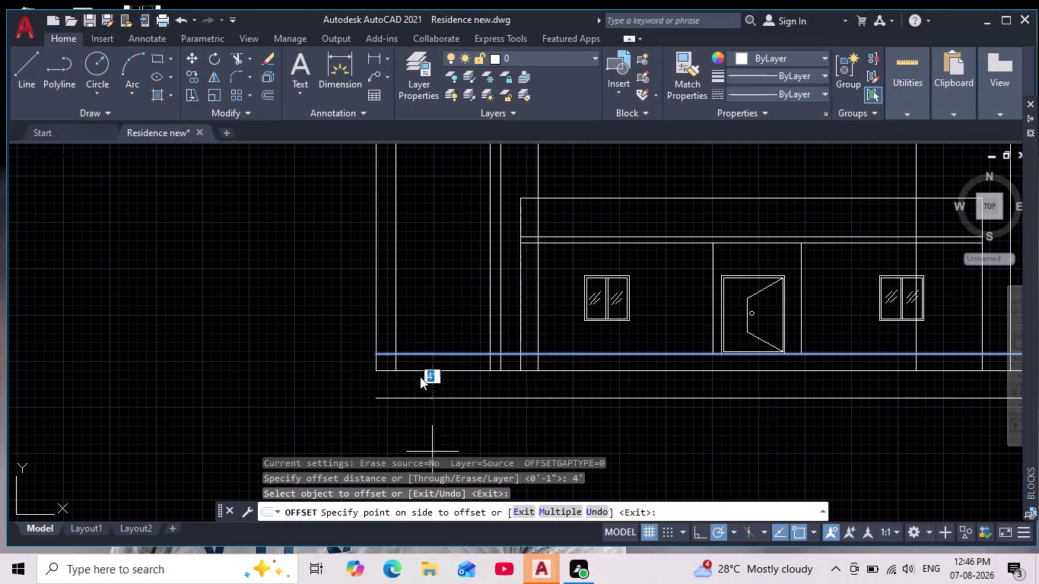
click(446, 228)
middle_drag(440, 234, 315, 303)
scroll(down, 3)
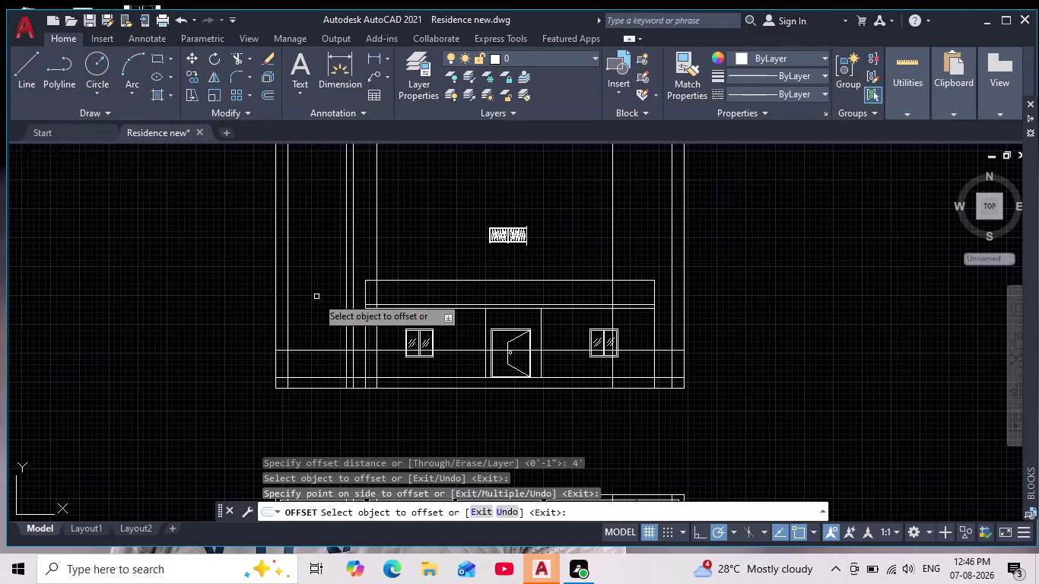
key(Escape)
key(Escape)
scroll(up, 3)
scroll(up, 3)
middle_drag(382, 413, 363, 418)
scroll(down, 3)
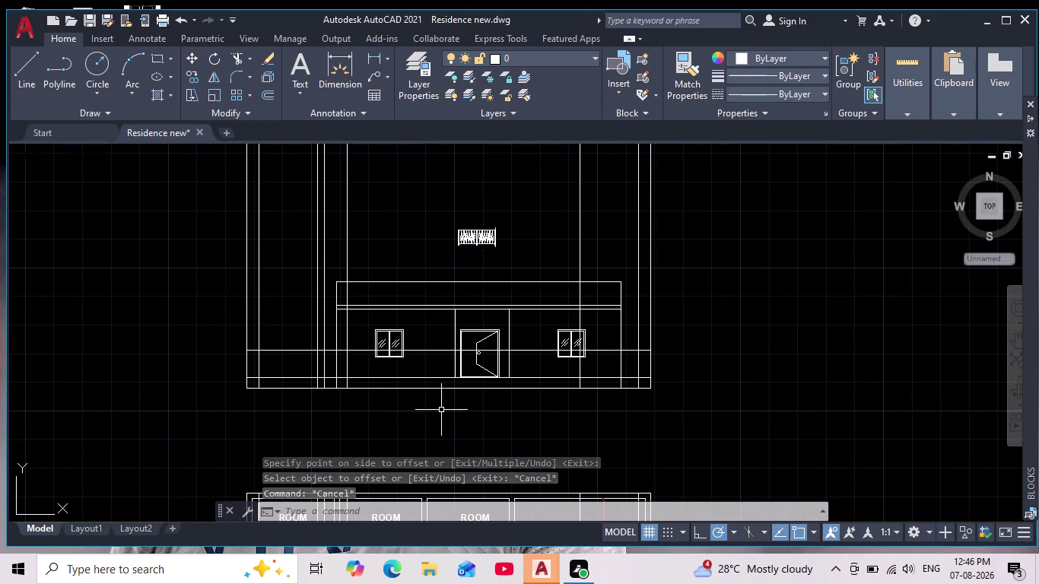
scroll(up, 3)
middle_drag(444, 406, 443, 414)
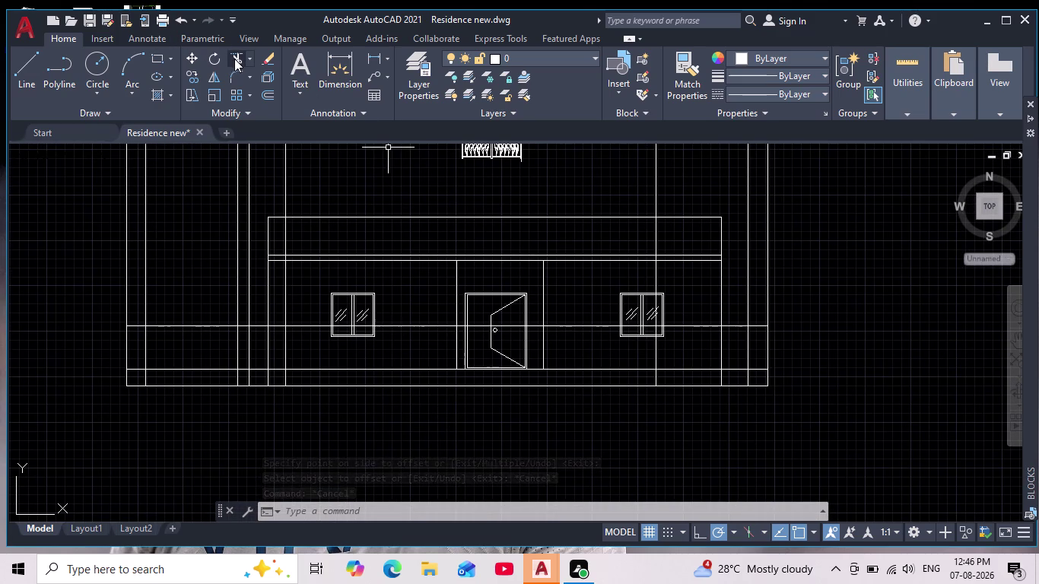
Trim the door lines and fragments that extend below the 4' band line.
click(236, 58)
scroll(up, 3)
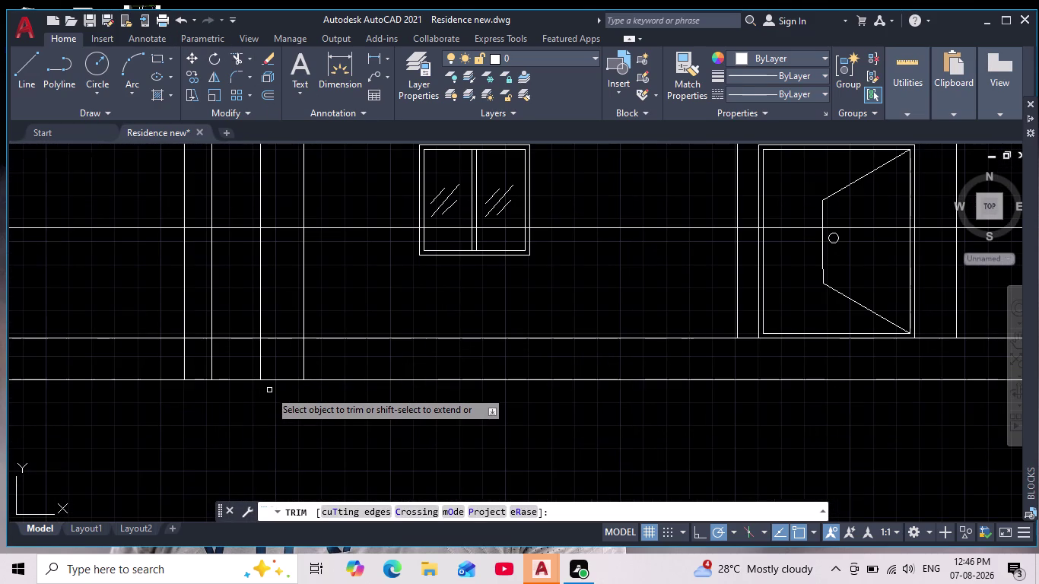
scroll(down, 3)
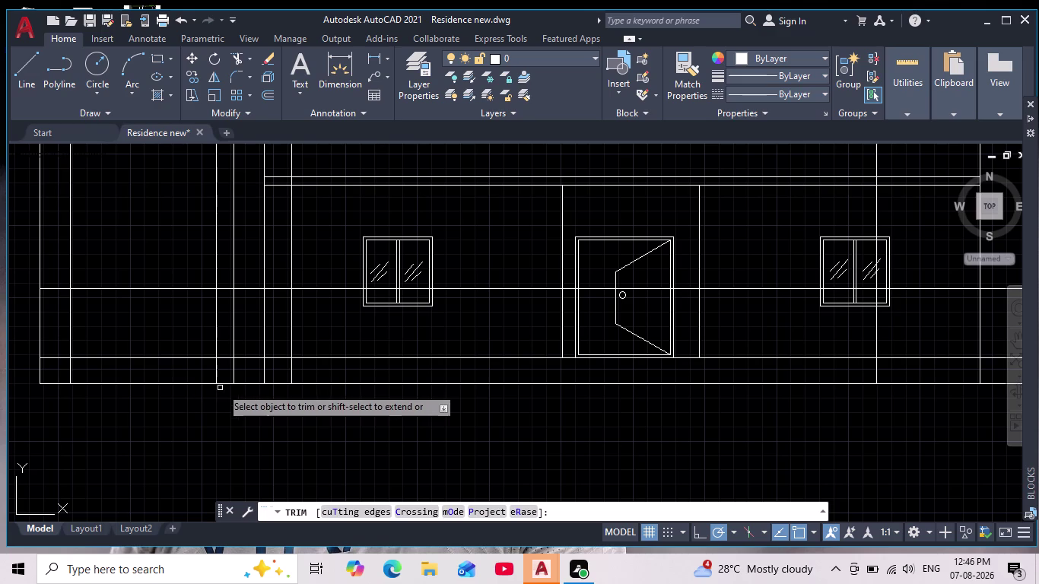
click(234, 321)
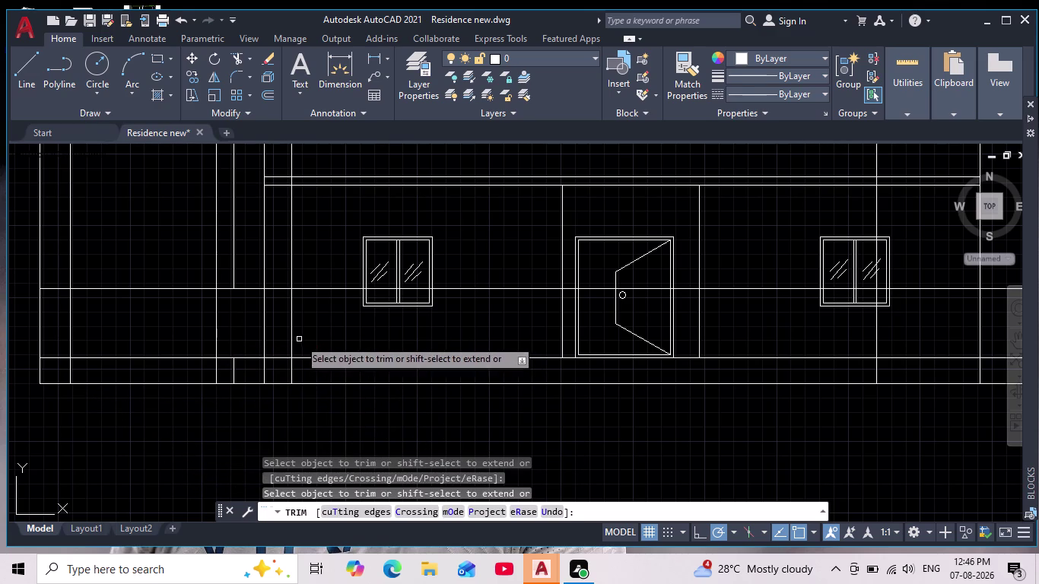
scroll(down, 3)
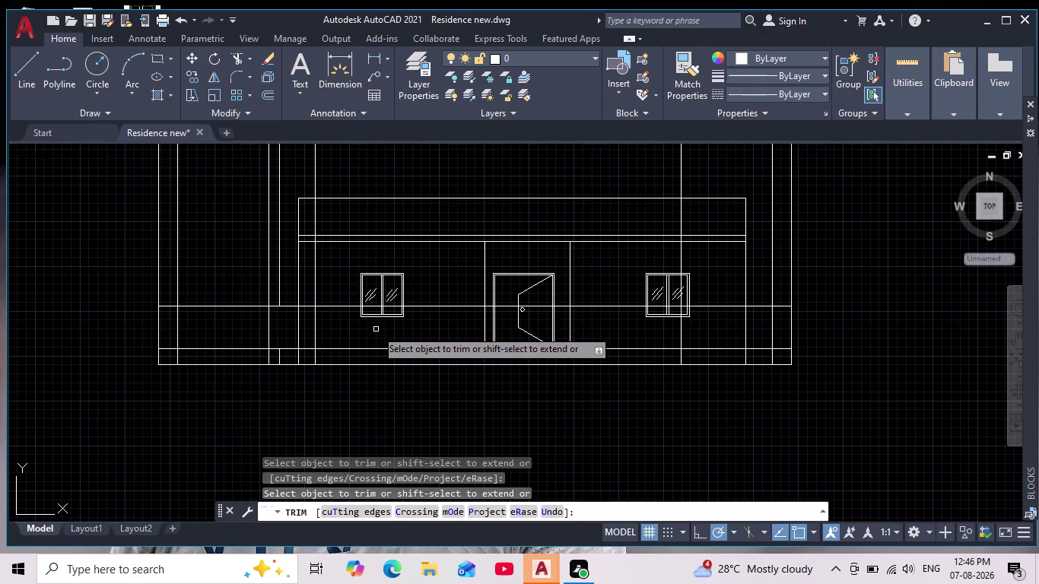
scroll(up, 3)
drag(295, 308, 396, 317)
drag(326, 295, 480, 306)
drag(405, 281, 414, 316)
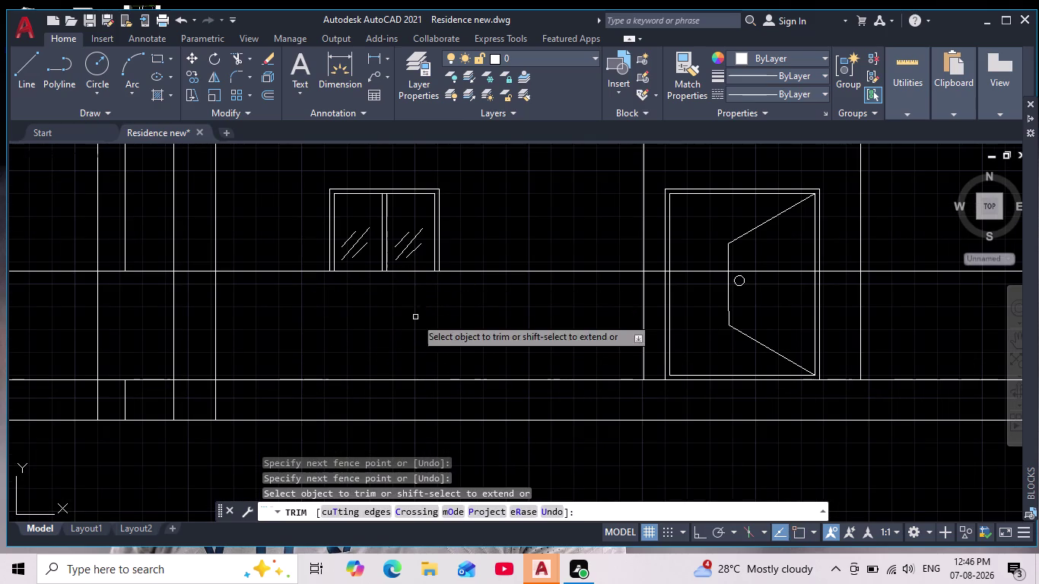
drag(467, 339, 864, 319)
drag(645, 326, 837, 280)
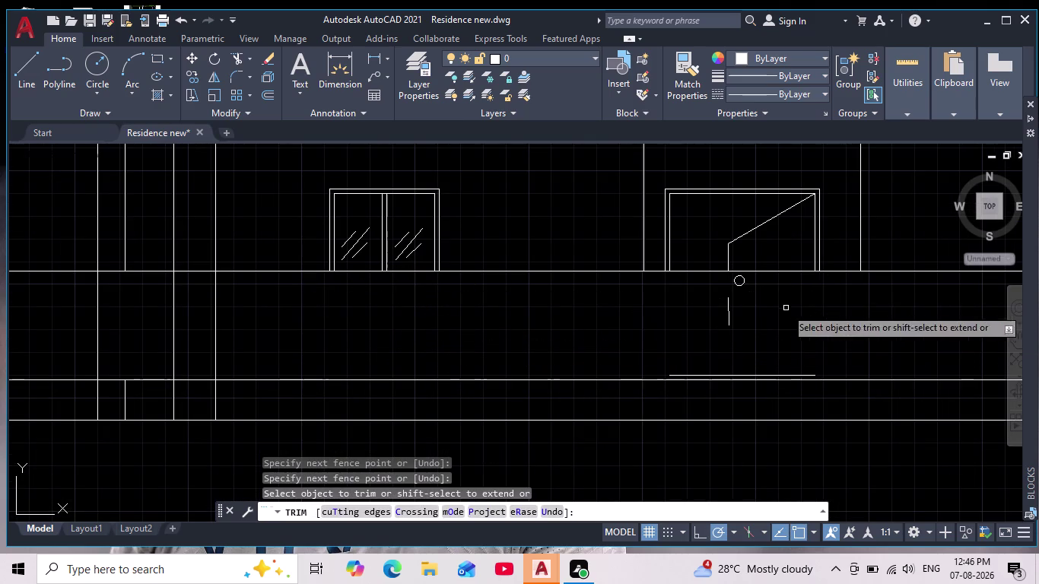
scroll(up, 3)
drag(725, 242, 679, 294)
drag(634, 348, 736, 331)
scroll(down, 3)
scroll(up, 3)
click(770, 407)
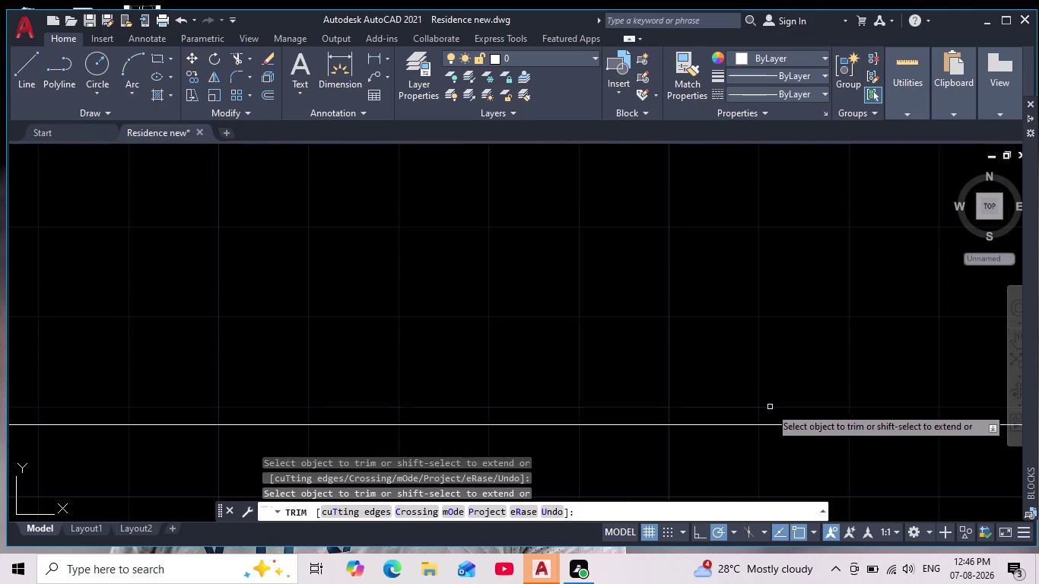
Trim the window lines and leftover stubs below the band, then view the whole elevation.
scroll(down, 3)
middle_drag(794, 334, 385, 339)
scroll(down, 3)
scroll(up, 3)
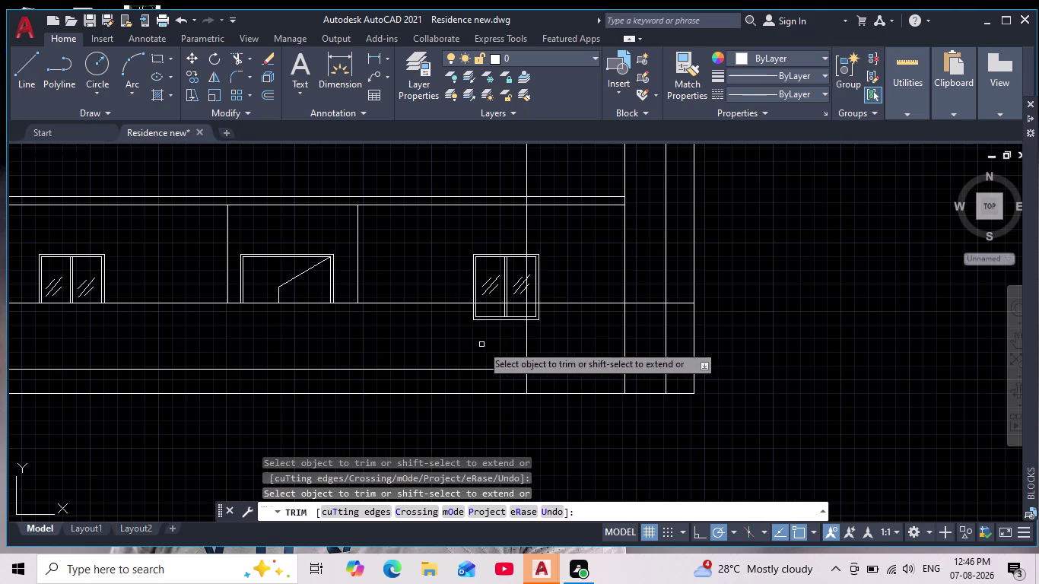
drag(457, 332, 555, 348)
drag(600, 325, 541, 308)
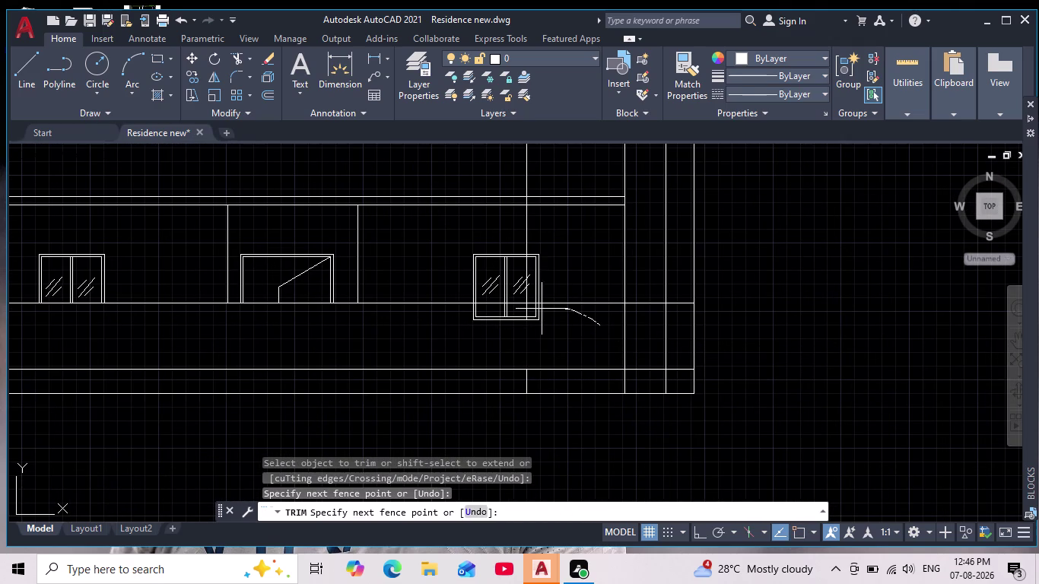
drag(542, 309, 438, 336)
drag(438, 336, 435, 339)
scroll(up, 3)
drag(468, 322, 490, 373)
drag(520, 324, 541, 322)
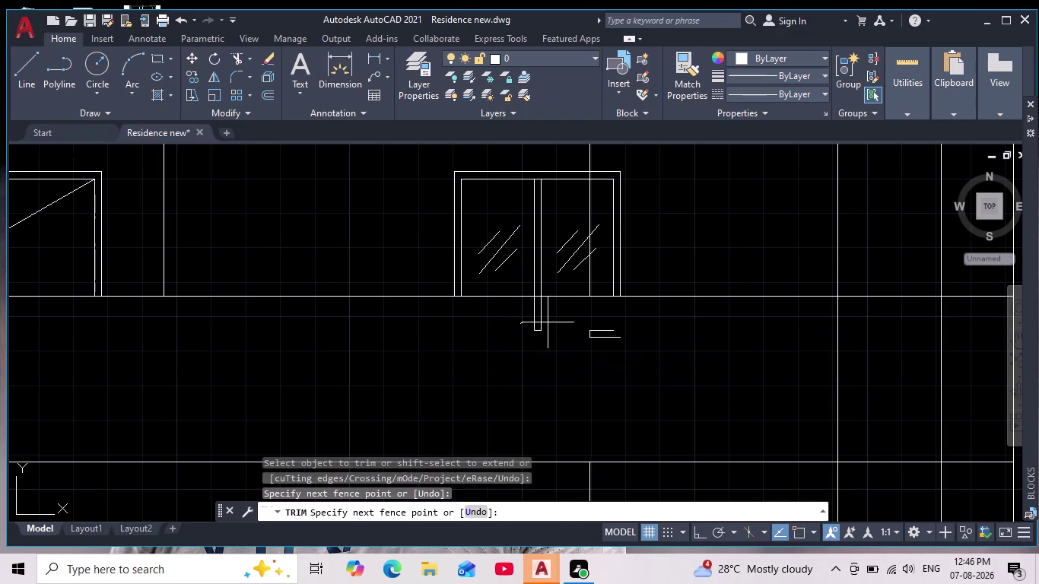
drag(541, 323, 576, 322)
drag(600, 319, 615, 358)
drag(548, 319, 521, 350)
drag(577, 337, 600, 332)
scroll(down, 3)
middle_drag(651, 357, 647, 353)
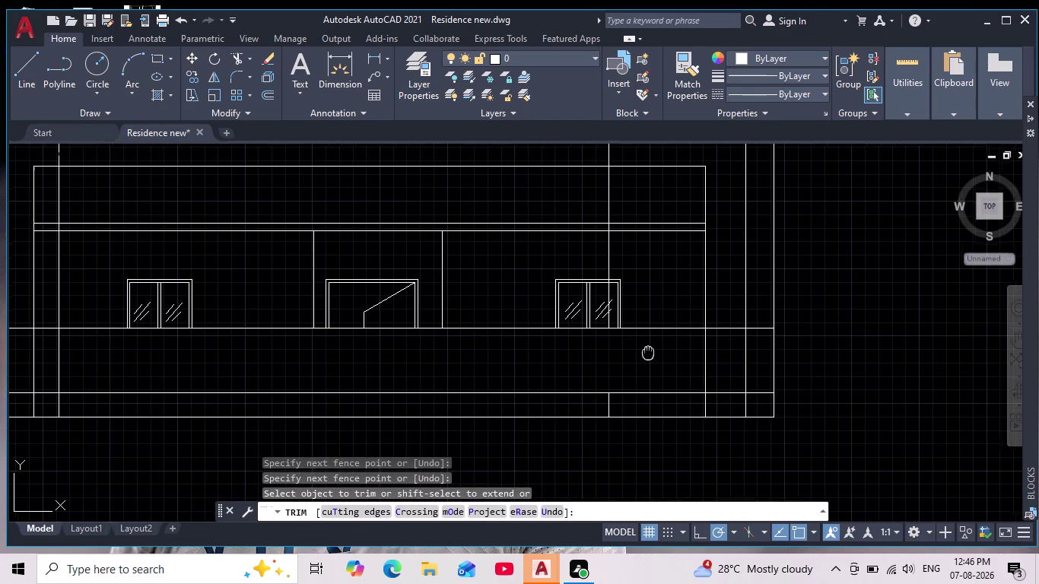
Pan and zoom from the elevation down the floor plan to inspect the entrance gate arcs.
middle_drag(648, 352, 638, 344)
scroll(down, 3)
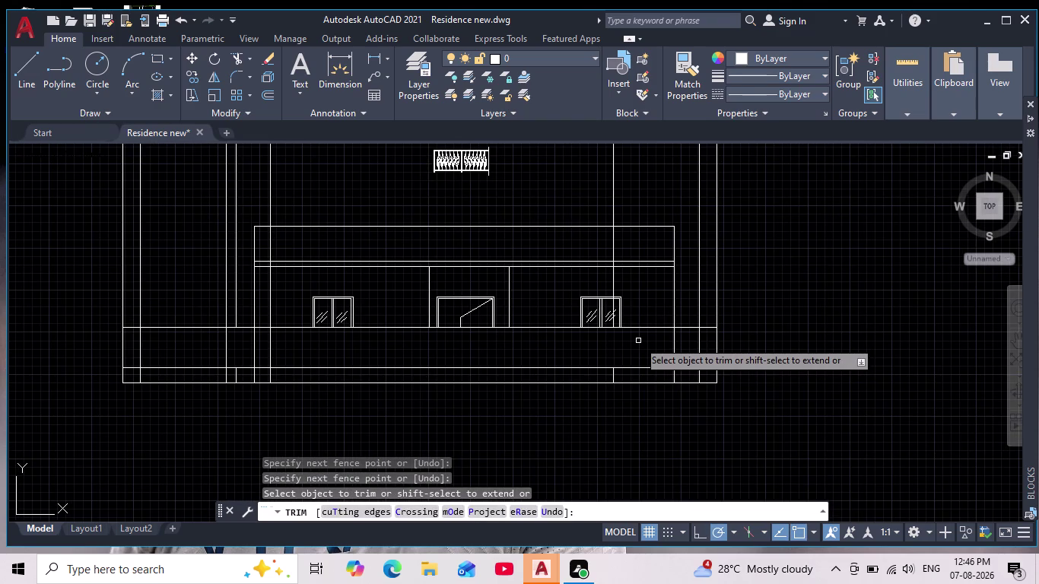
scroll(up, 3)
scroll(down, 3)
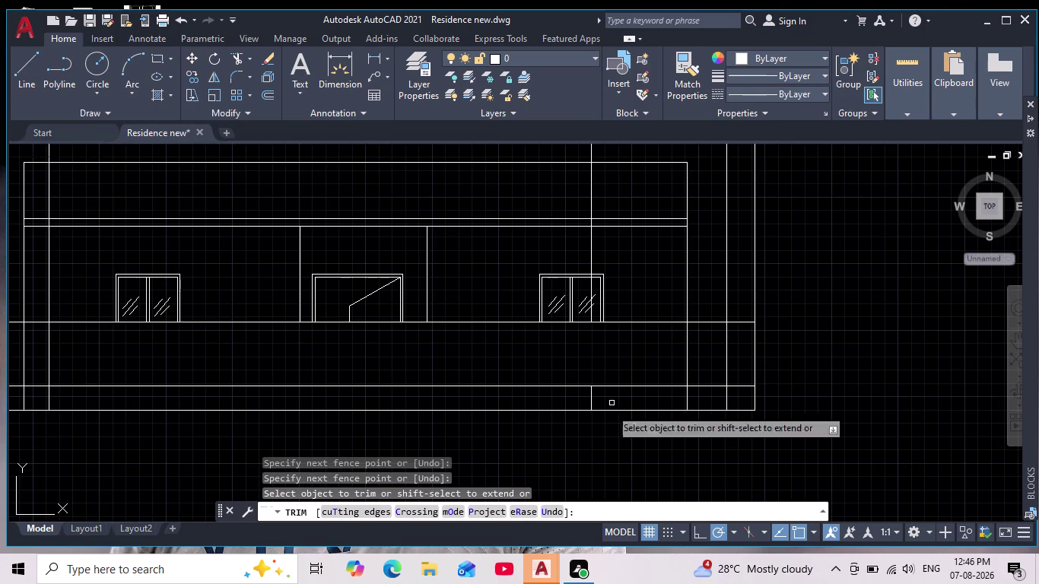
middle_drag(603, 447, 568, 308)
scroll(down, 3)
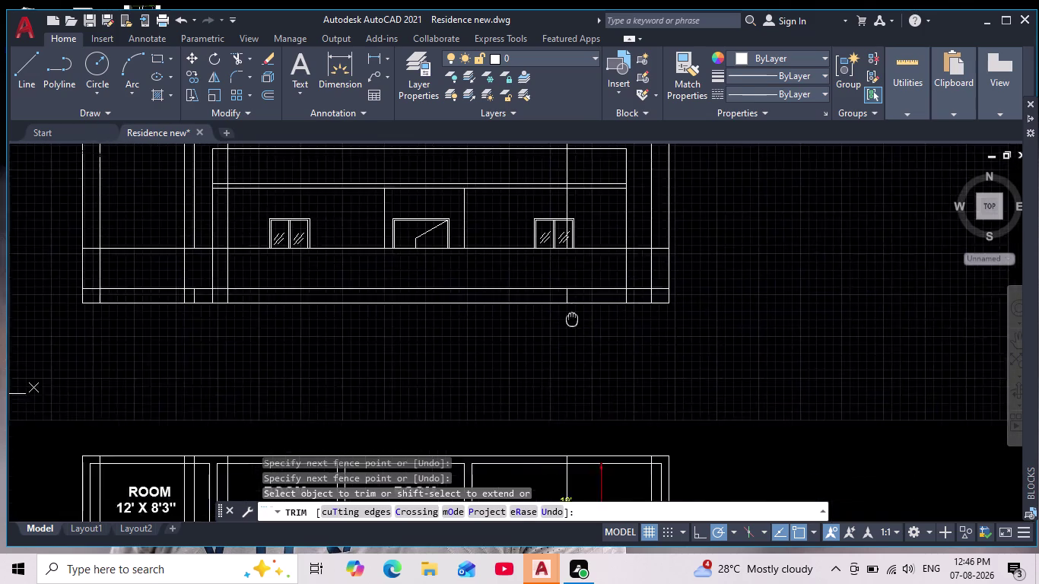
middle_drag(568, 308, 564, 300)
scroll(down, 3)
middle_drag(621, 328, 623, 202)
scroll(down, 3)
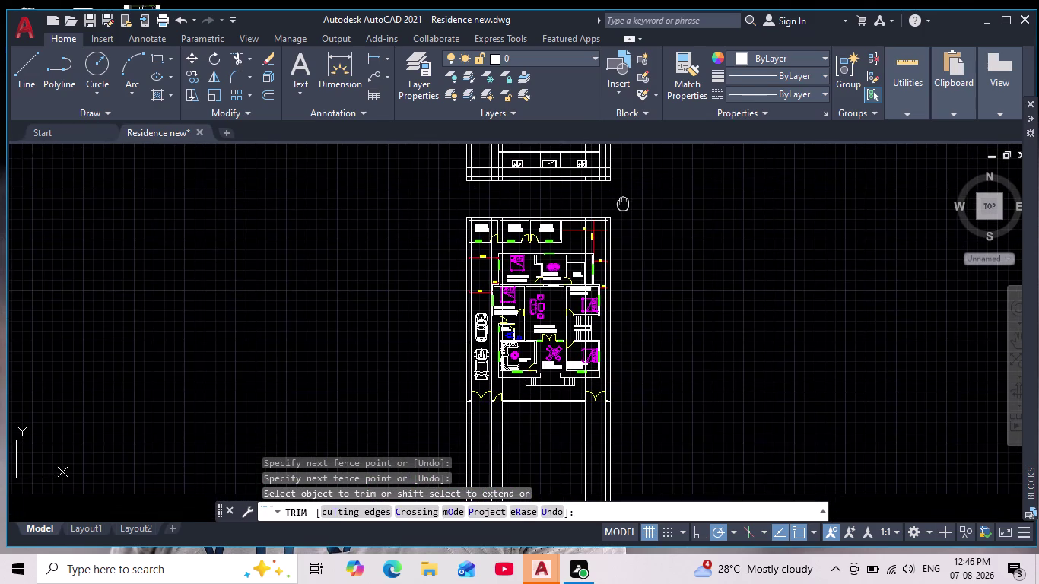
middle_drag(623, 202, 621, 394)
scroll(up, 3)
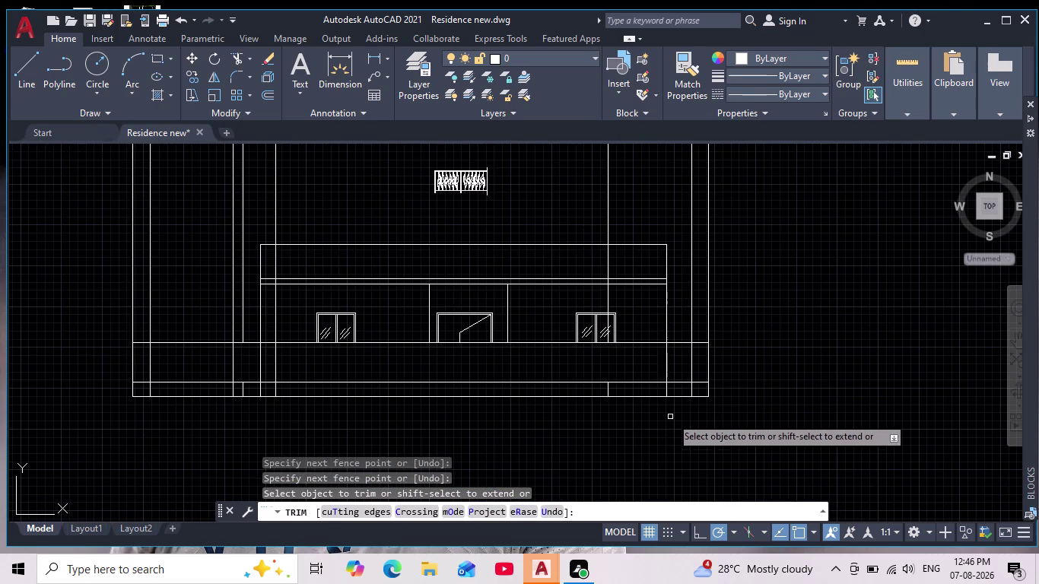
scroll(up, 3)
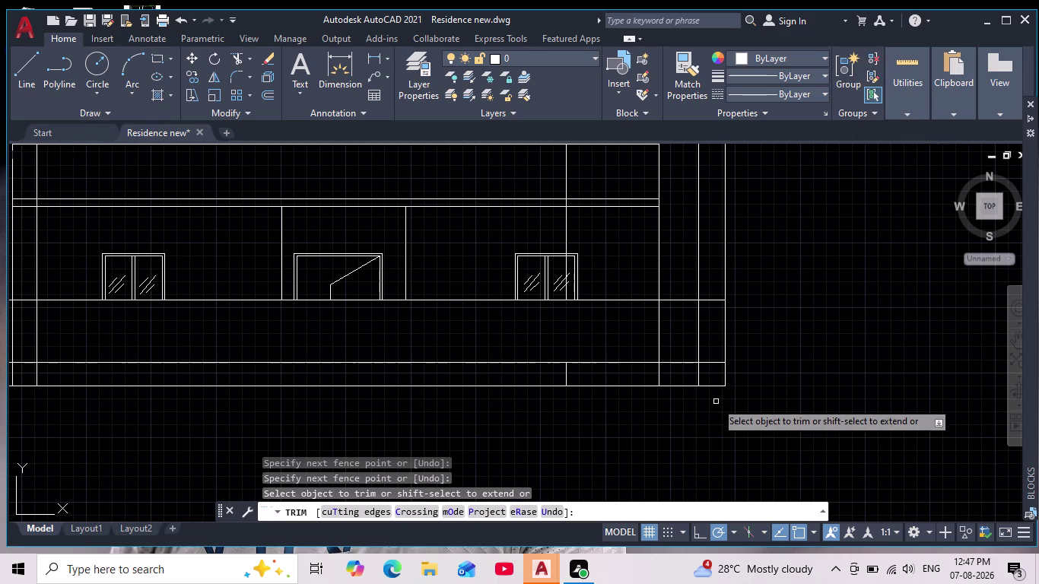
middle_drag(716, 404, 629, 237)
scroll(down, 3)
scroll(up, 3)
middle_drag(675, 411, 675, 418)
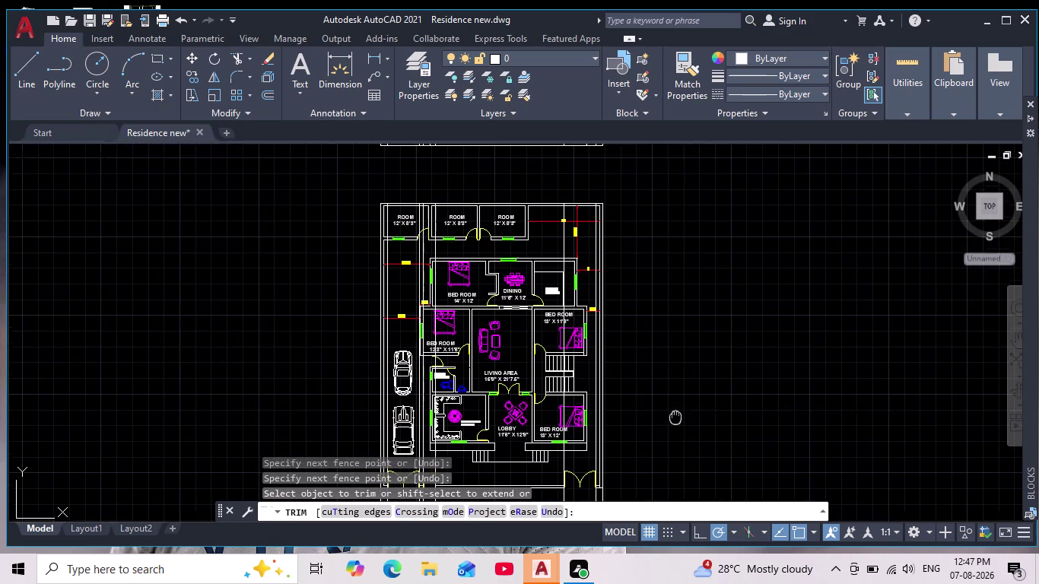
middle_drag(675, 417, 634, 190)
scroll(down, 3)
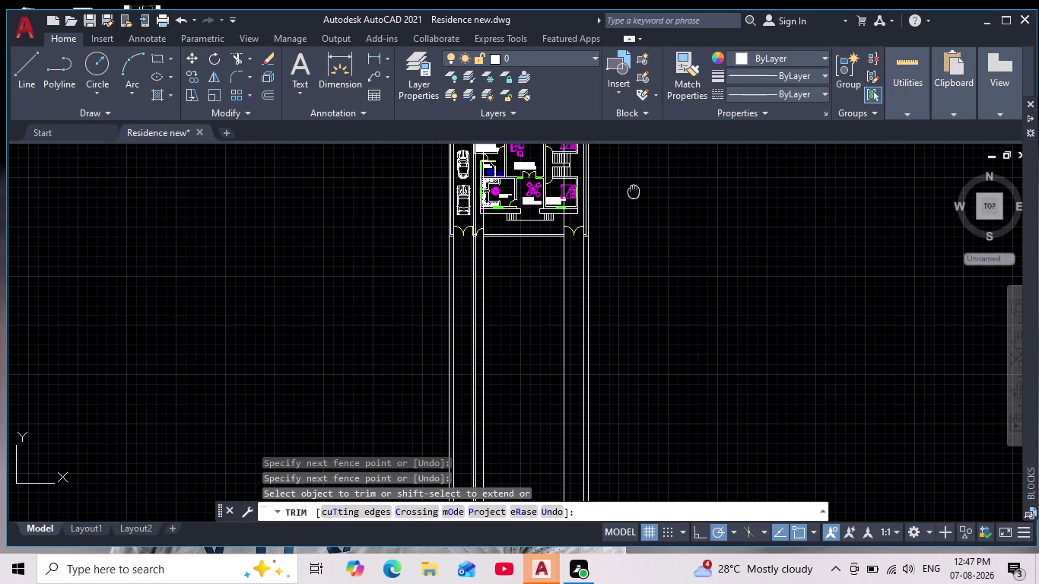
middle_drag(633, 190, 635, 288)
scroll(up, 3)
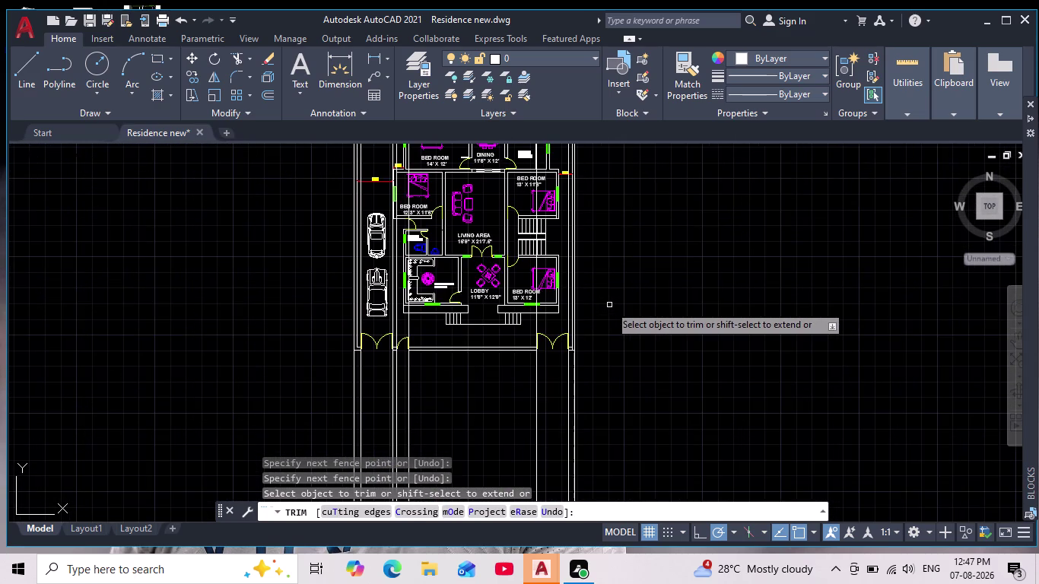
middle_drag(609, 305, 606, 501)
middle_drag(555, 241, 564, 330)
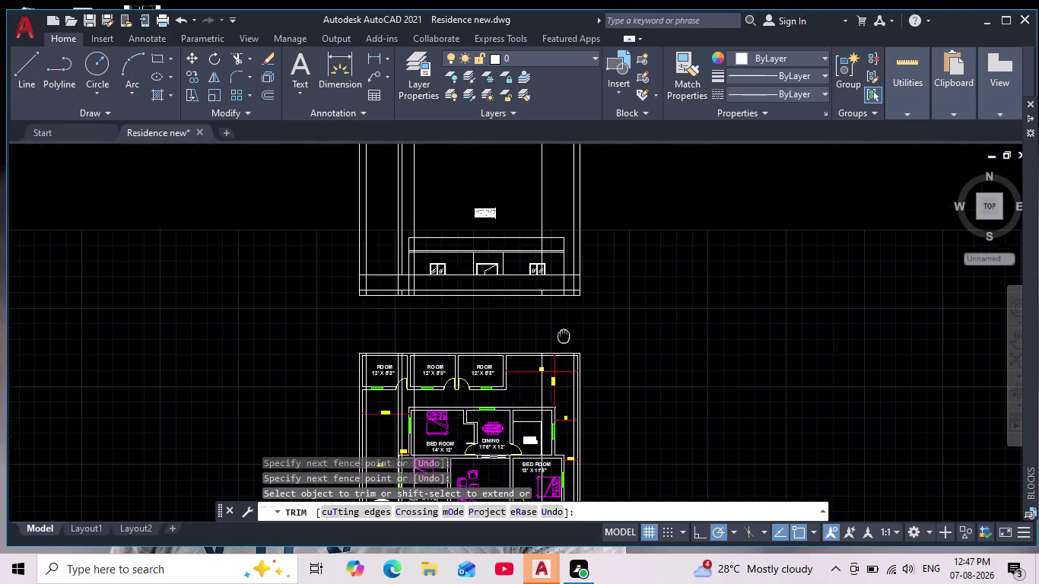
middle_drag(564, 330, 563, 406)
scroll(down, 3)
scroll(up, 3)
scroll(up, 3)
middle_drag(620, 391, 600, 209)
scroll(down, 3)
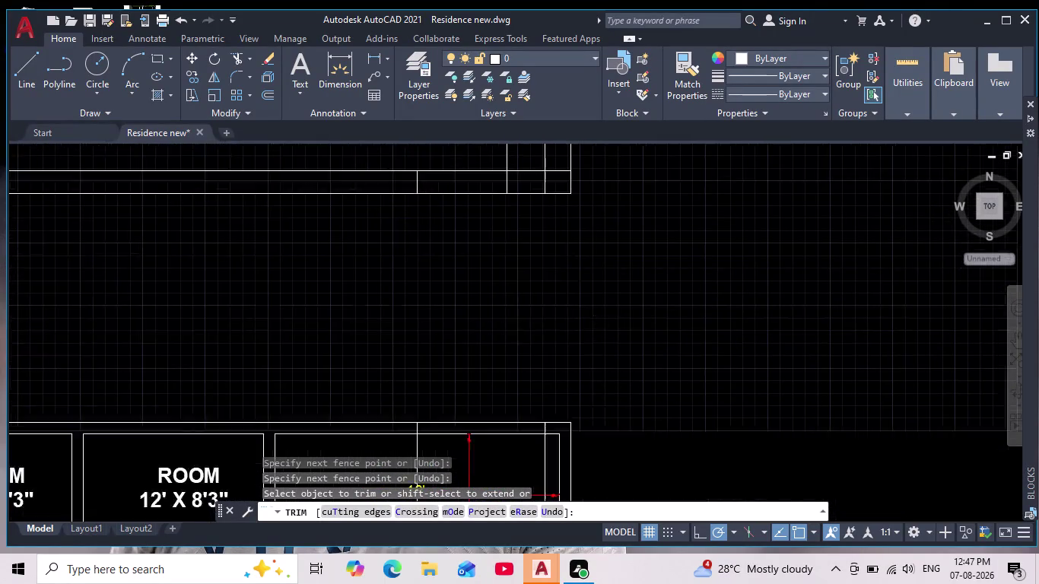
middle_drag(600, 209, 599, 203)
scroll(down, 3)
middle_drag(639, 443, 636, 418)
scroll(up, 3)
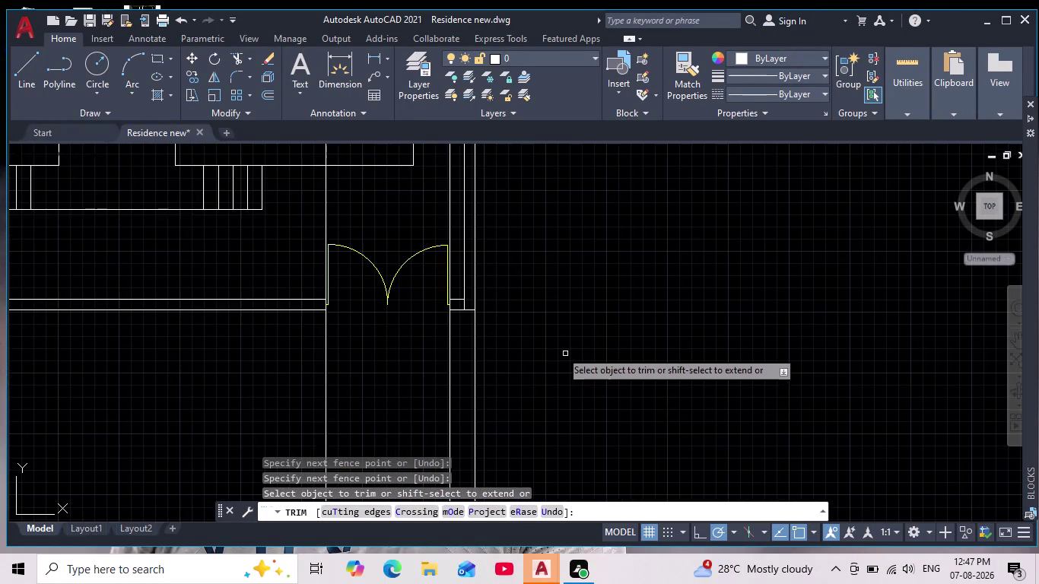
scroll(up, 3)
middle_drag(523, 320, 560, 414)
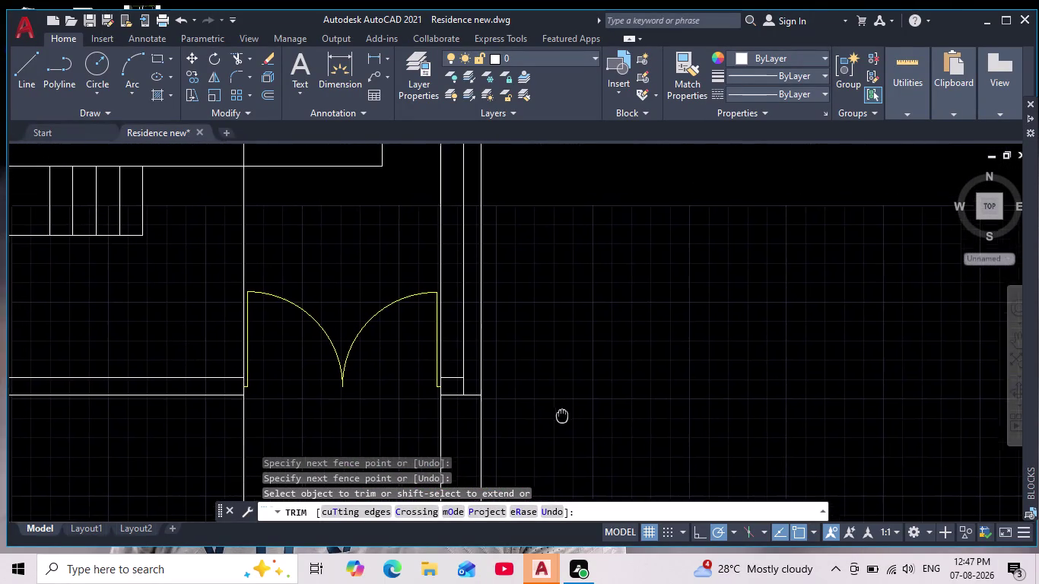
middle_drag(560, 413, 581, 453)
scroll(up, 3)
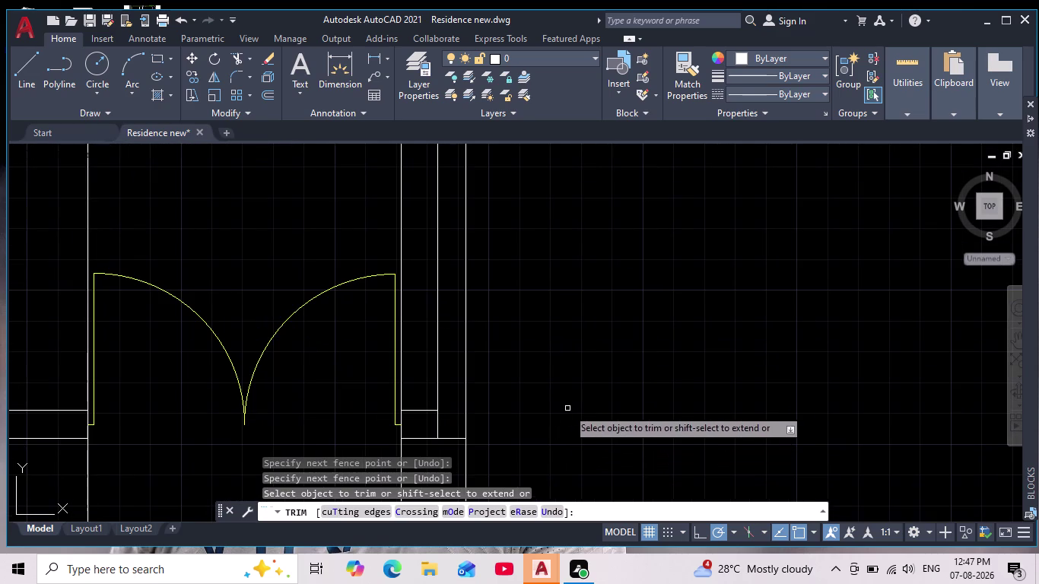
middle_drag(577, 402, 603, 328)
scroll(down, 3)
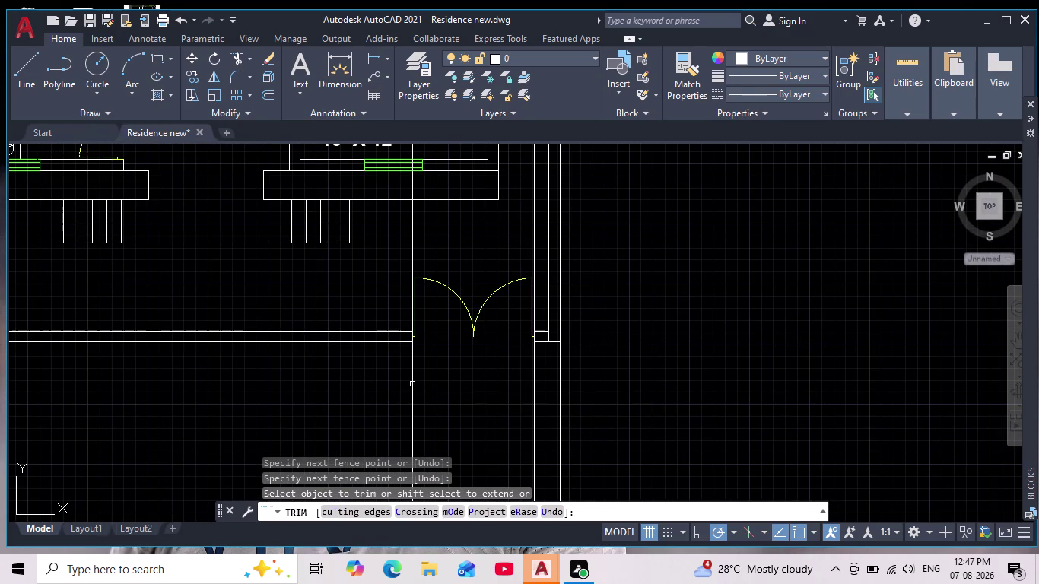
scroll(down, 3)
Pan and zoom between the upper rooms, room labels and front elevation to recheck them.
middle_drag(634, 325, 589, 520)
middle_drag(592, 248, 562, 423)
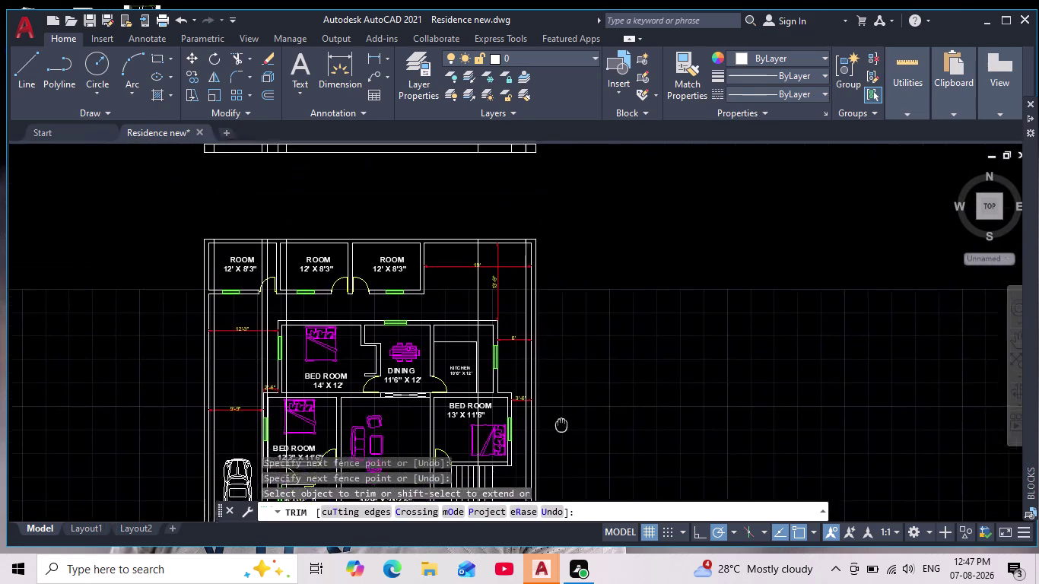
middle_drag(562, 423, 551, 481)
scroll(down, 3)
scroll(up, 3)
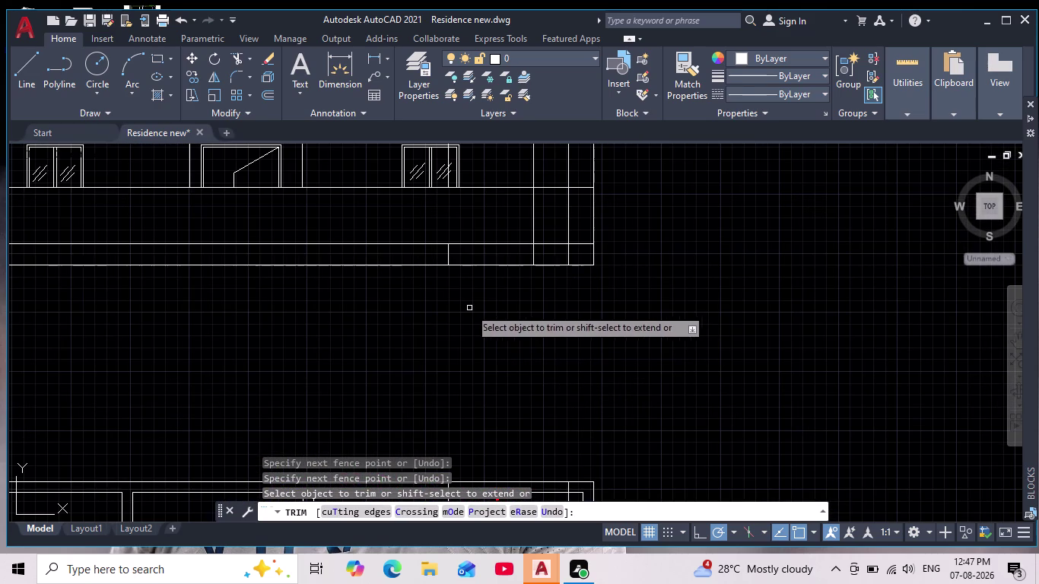
scroll(down, 3)
scroll(down, 3)
middle_drag(568, 342, 559, 360)
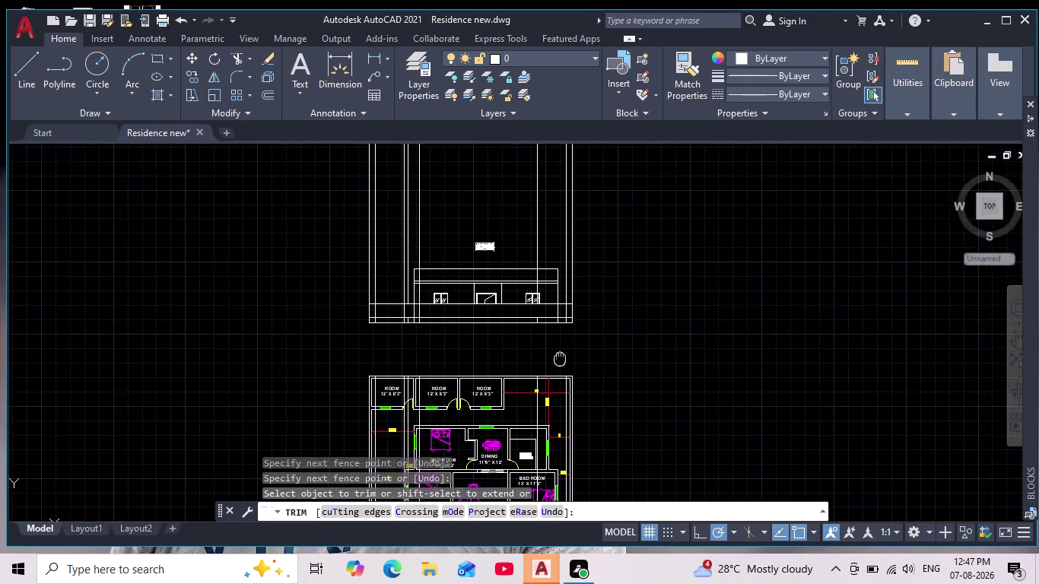
middle_drag(559, 359, 526, 387)
scroll(down, 3)
scroll(up, 3)
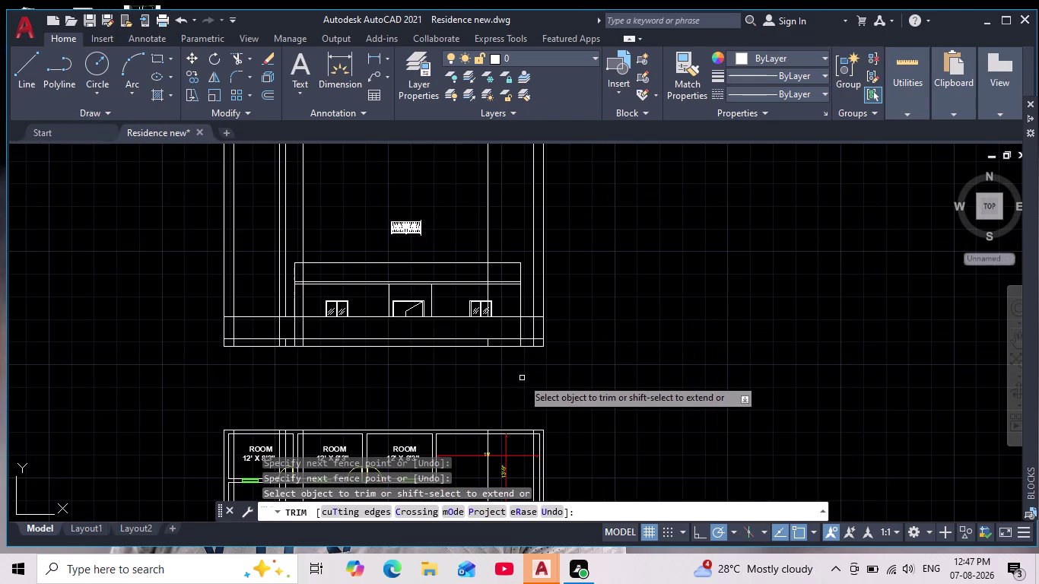
scroll(up, 3)
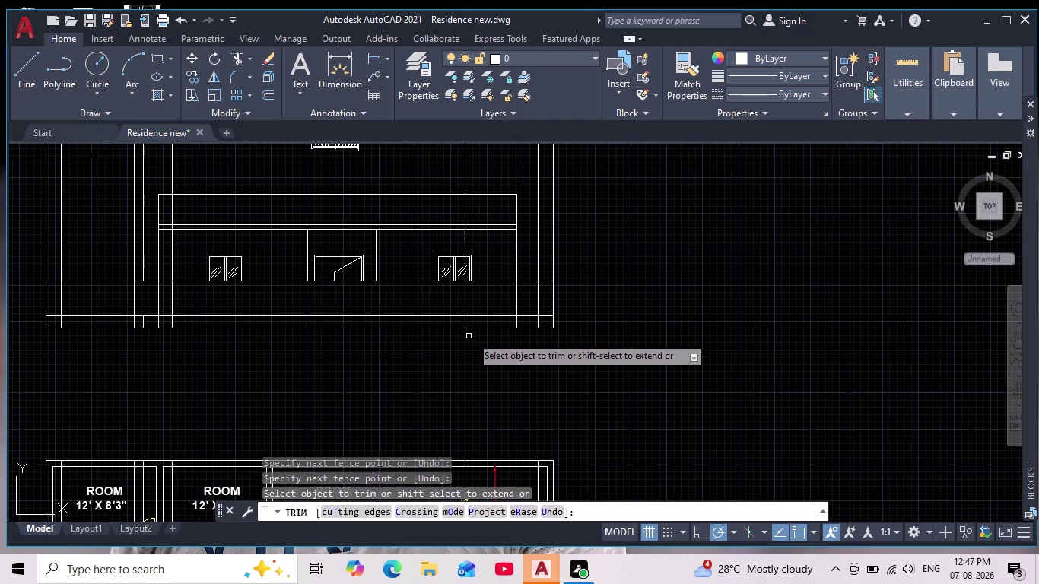
middle_drag(545, 339, 545, 295)
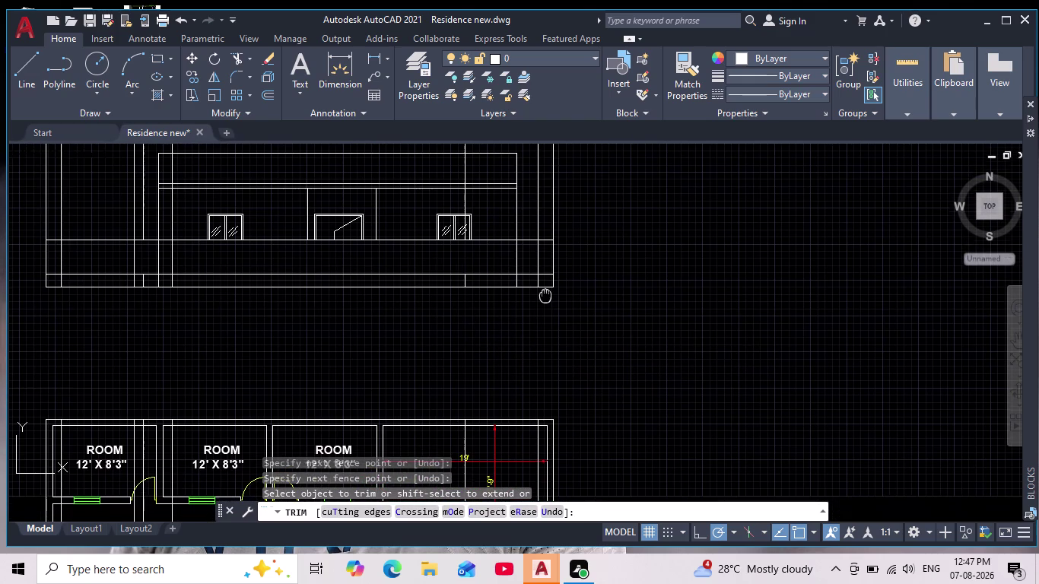
middle_drag(545, 295, 545, 290)
scroll(down, 3)
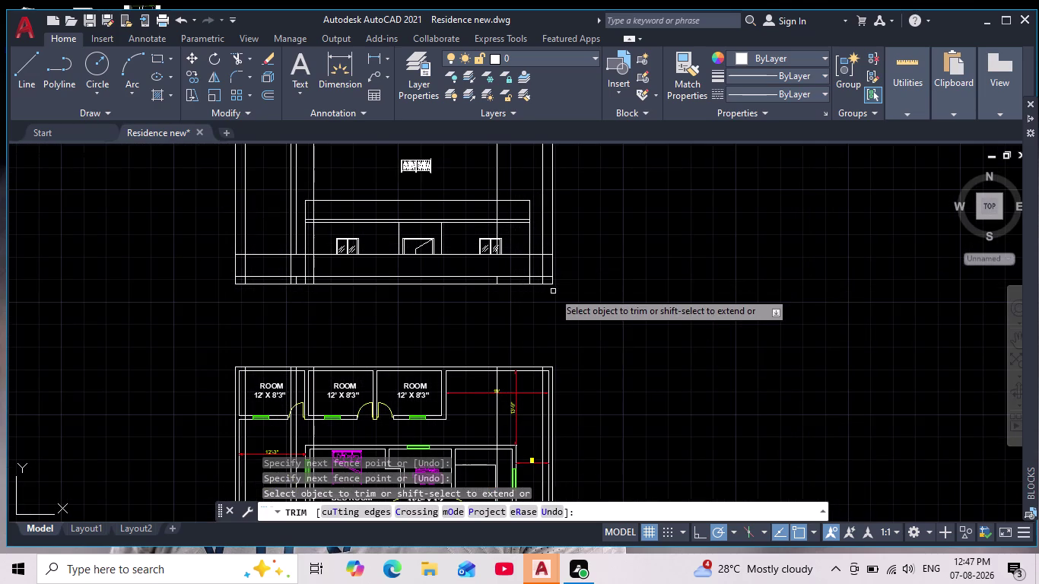
scroll(down, 3)
scroll(up, 3)
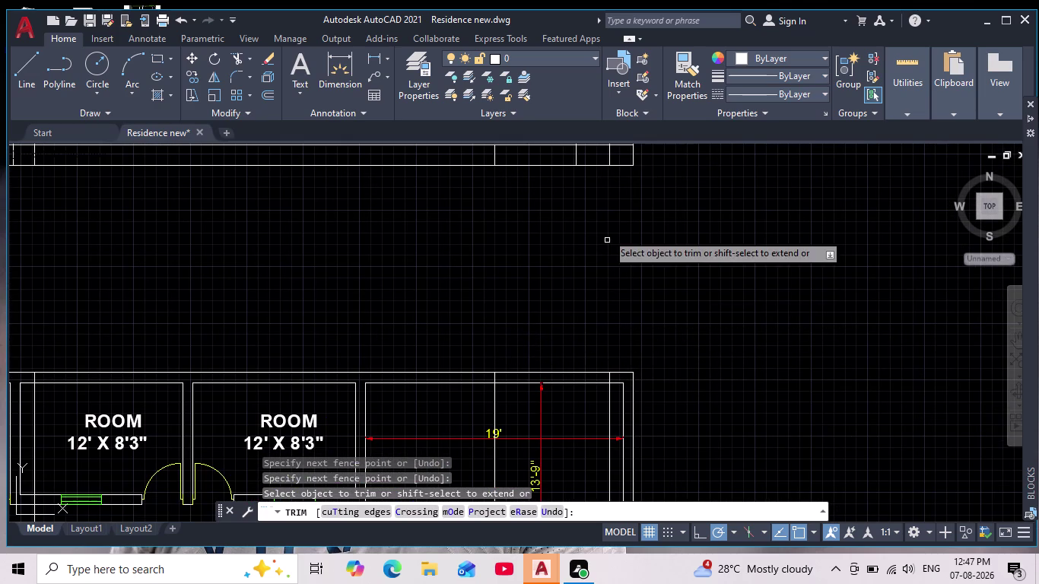
middle_drag(613, 208, 571, 320)
scroll(down, 3)
scroll(down, 3)
middle_drag(571, 318, 571, 219)
scroll(down, 3)
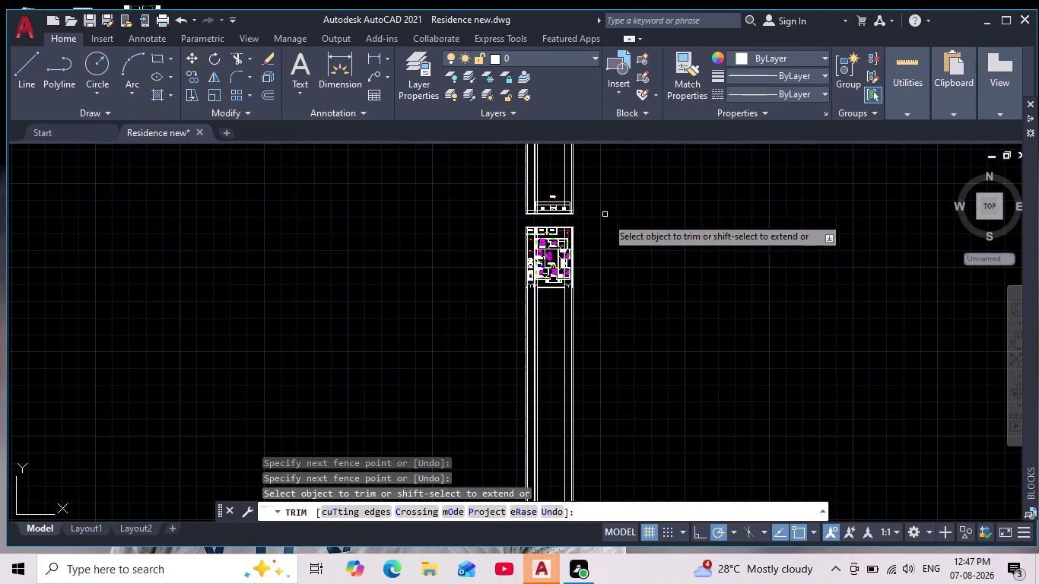
scroll(up, 3)
middle_drag(572, 292, 561, 506)
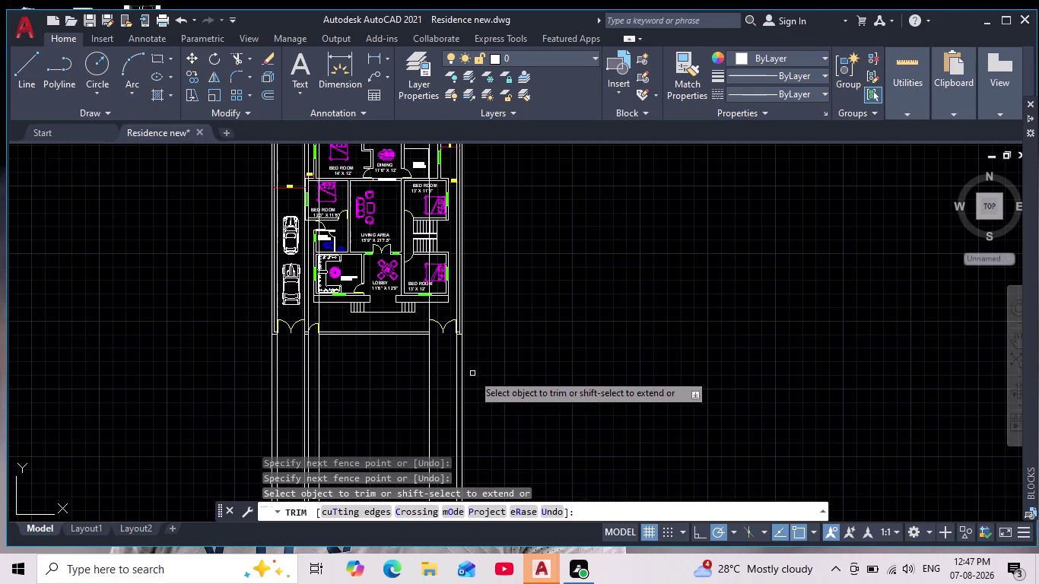
scroll(up, 3)
scroll(up, 3)
middle_drag(449, 307, 530, 415)
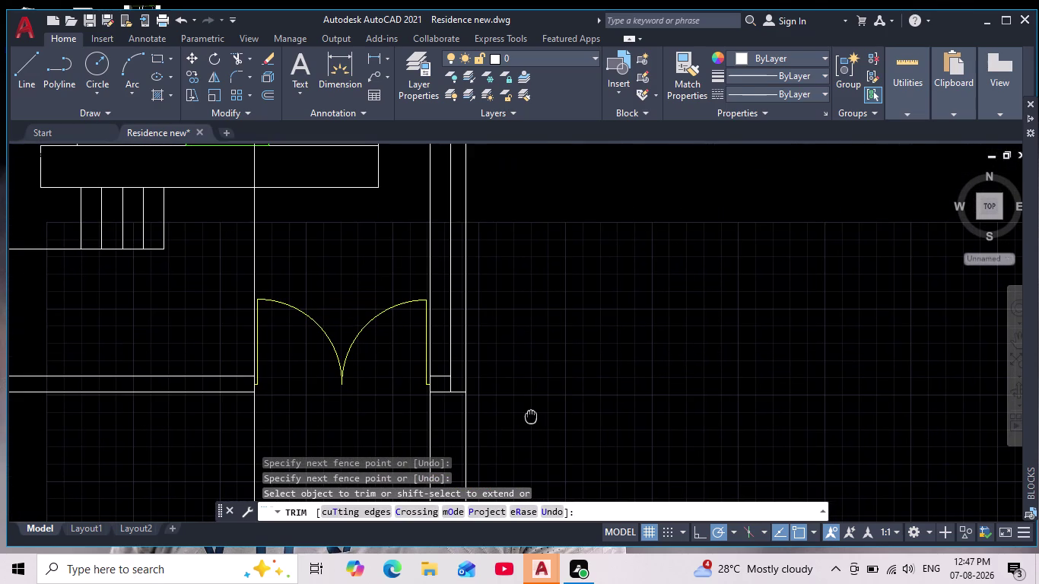
middle_drag(531, 415, 542, 415)
scroll(down, 3)
scroll(down, 3)
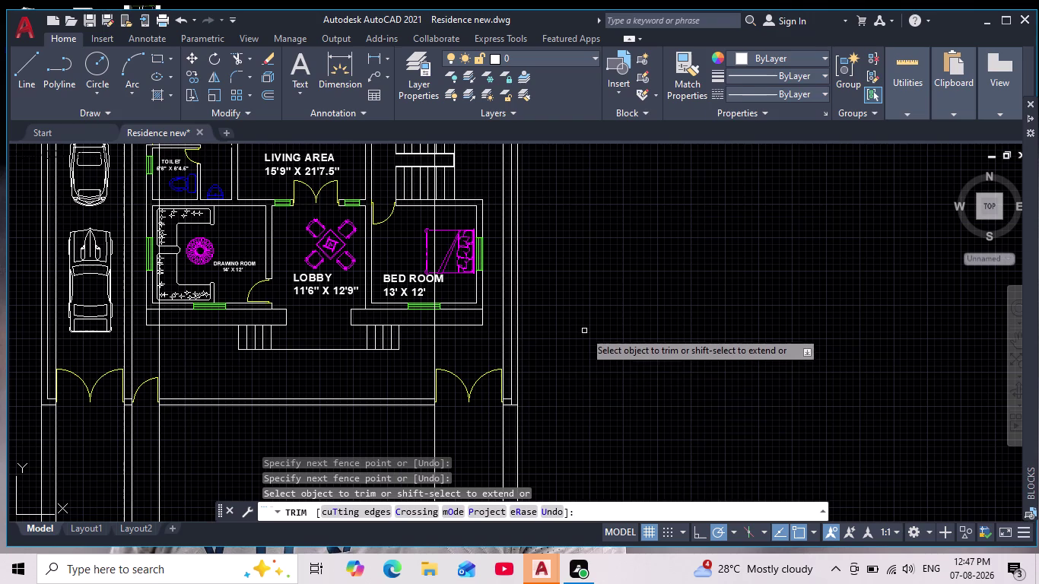
middle_drag(584, 330, 578, 524)
scroll(down, 3)
middle_drag(580, 287, 582, 337)
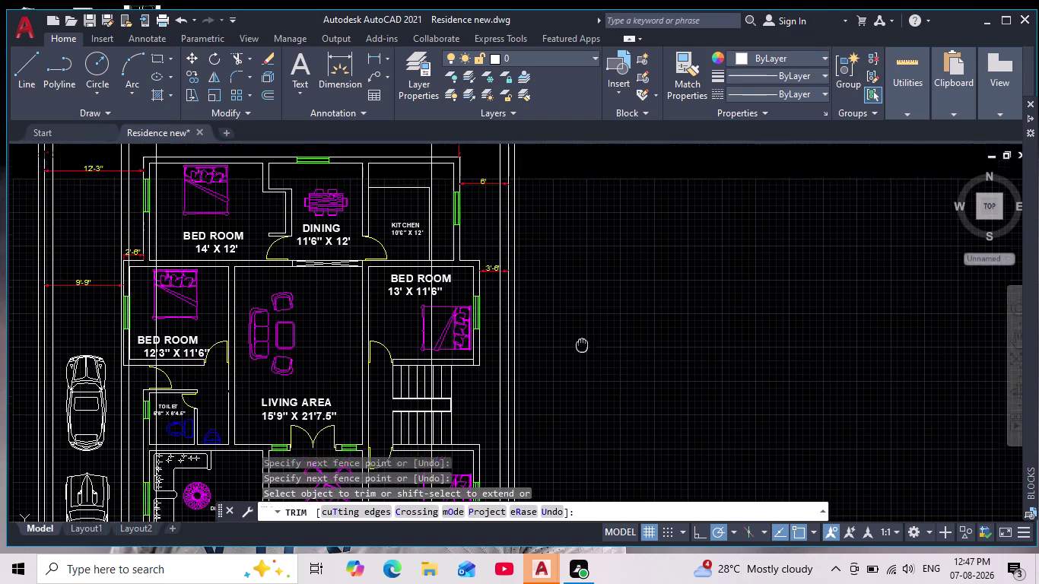
middle_drag(581, 338, 582, 495)
scroll(down, 3)
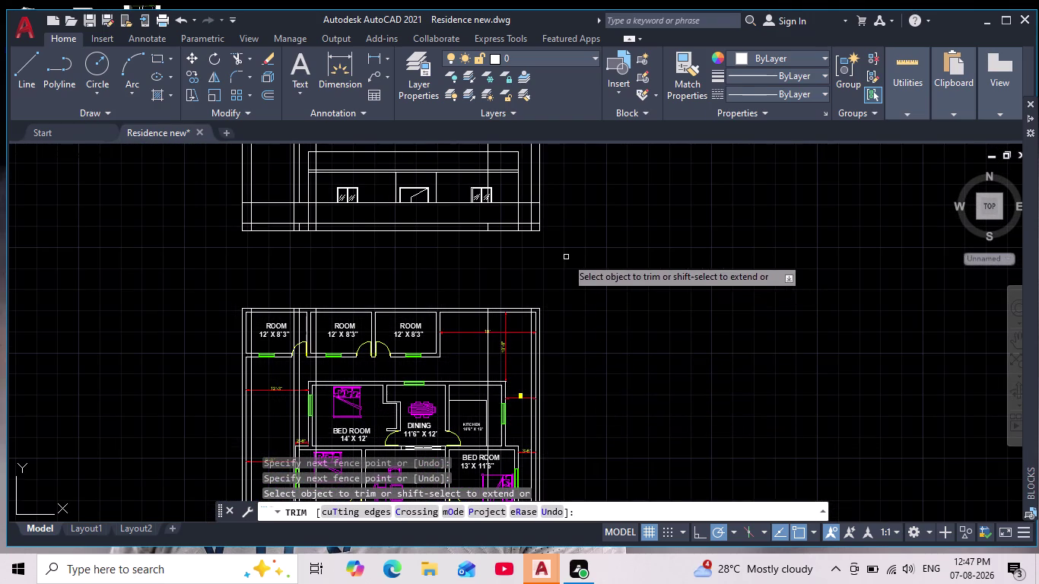
middle_drag(564, 256, 561, 386)
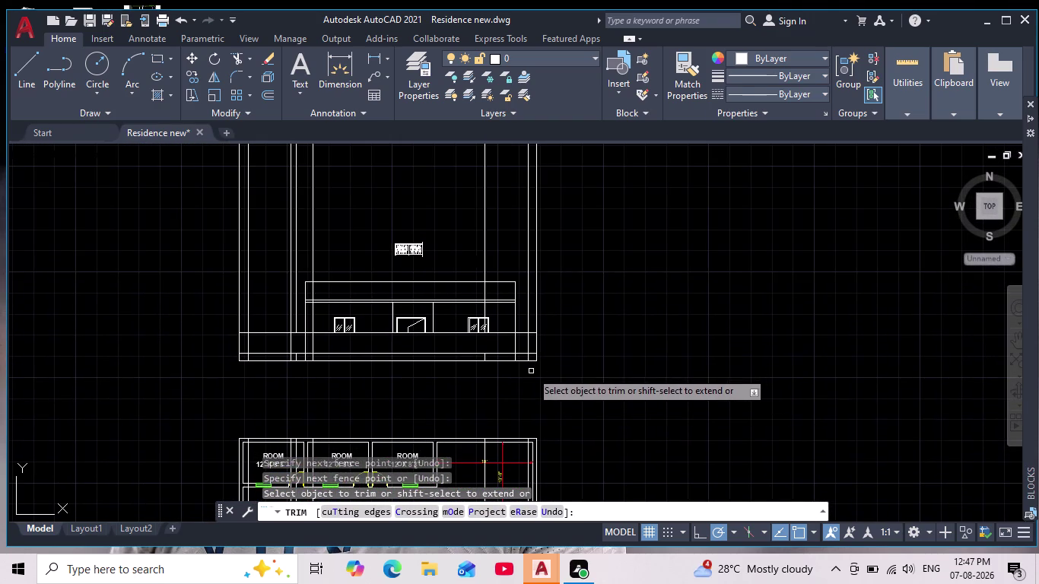
scroll(up, 3)
scroll(down, 3)
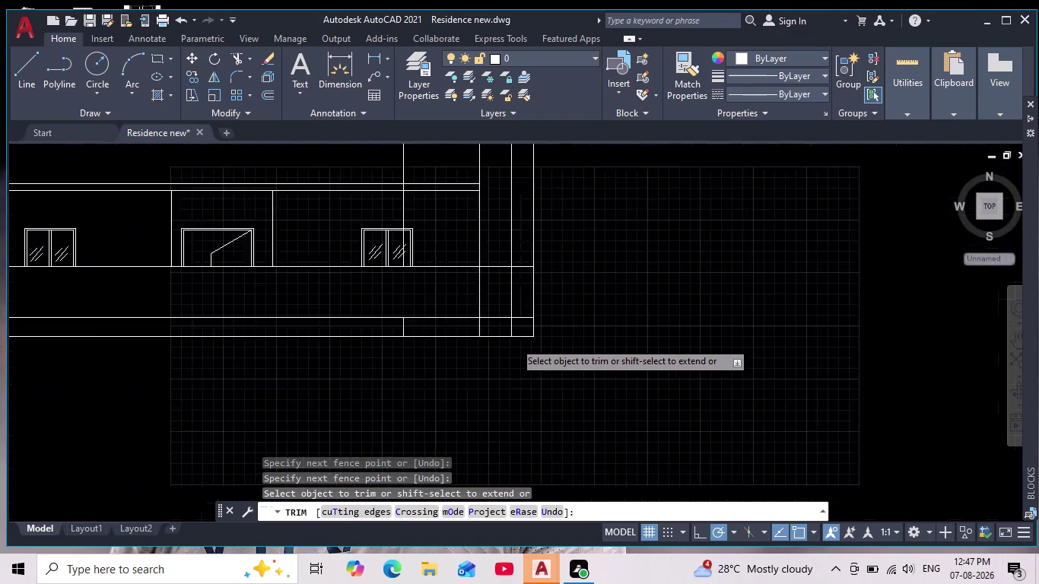
scroll(down, 3)
scroll(up, 3)
scroll(up, 3)
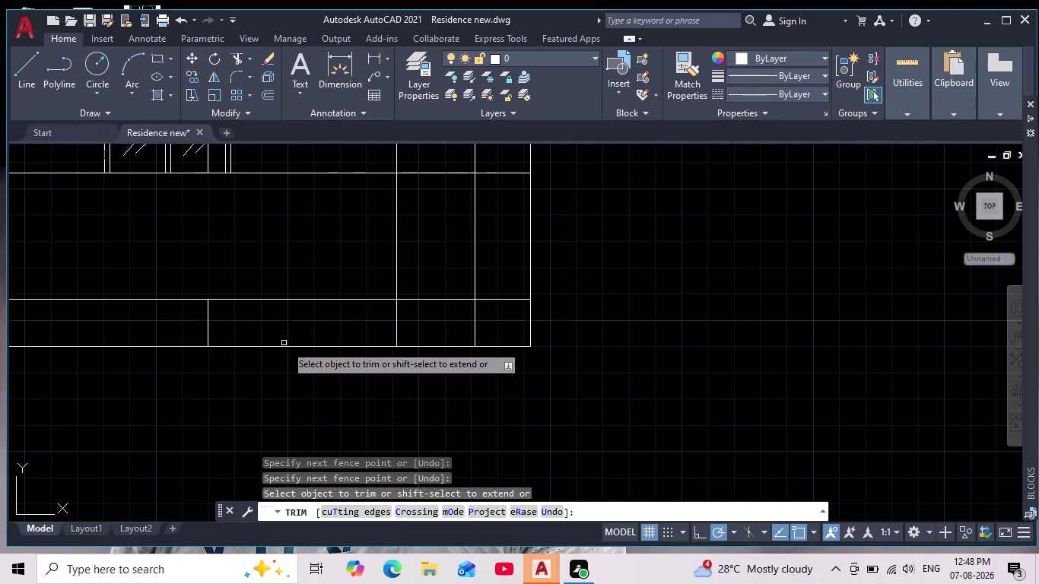
scroll(down, 3)
Recentre on the whole front elevation and cancel the trim with Esc.
middle_drag(301, 373, 430, 360)
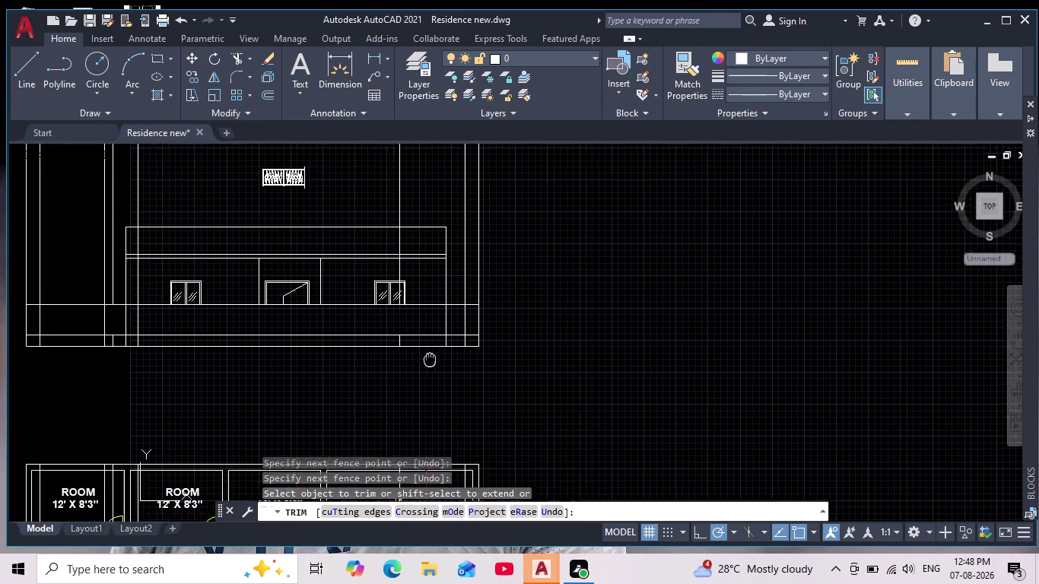
middle_drag(430, 359, 452, 356)
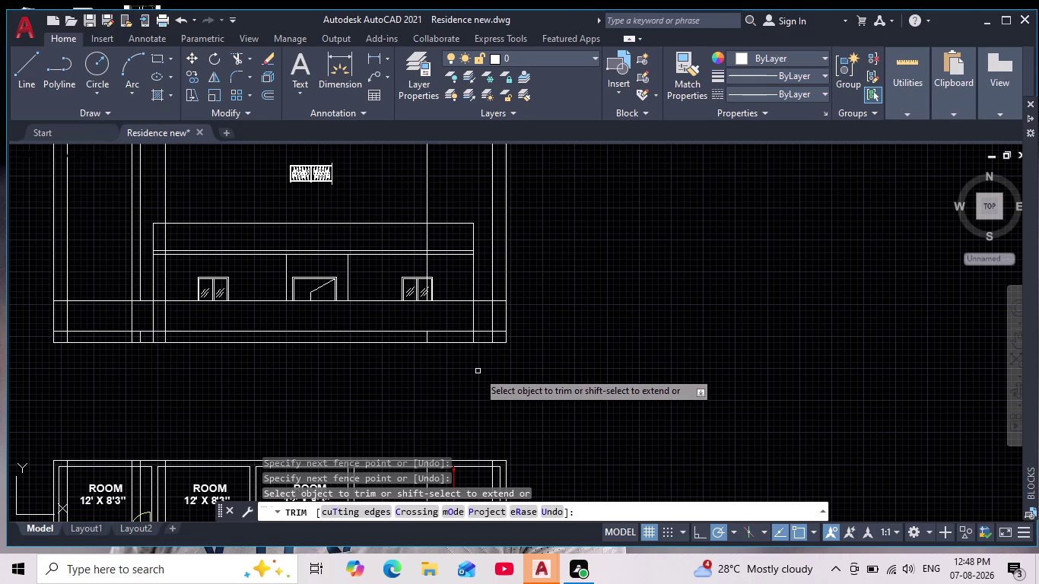
scroll(down, 3)
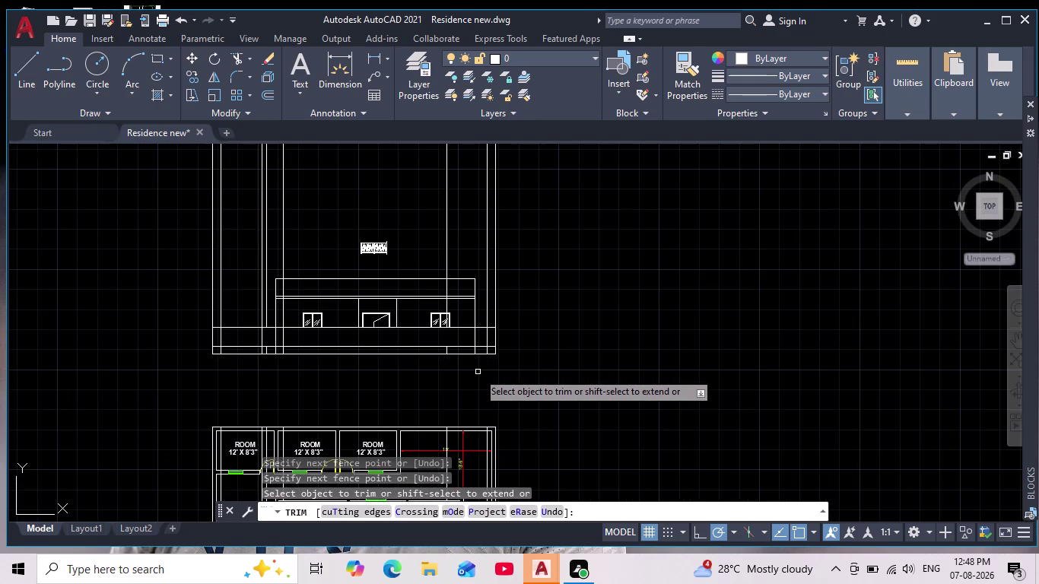
scroll(up, 3)
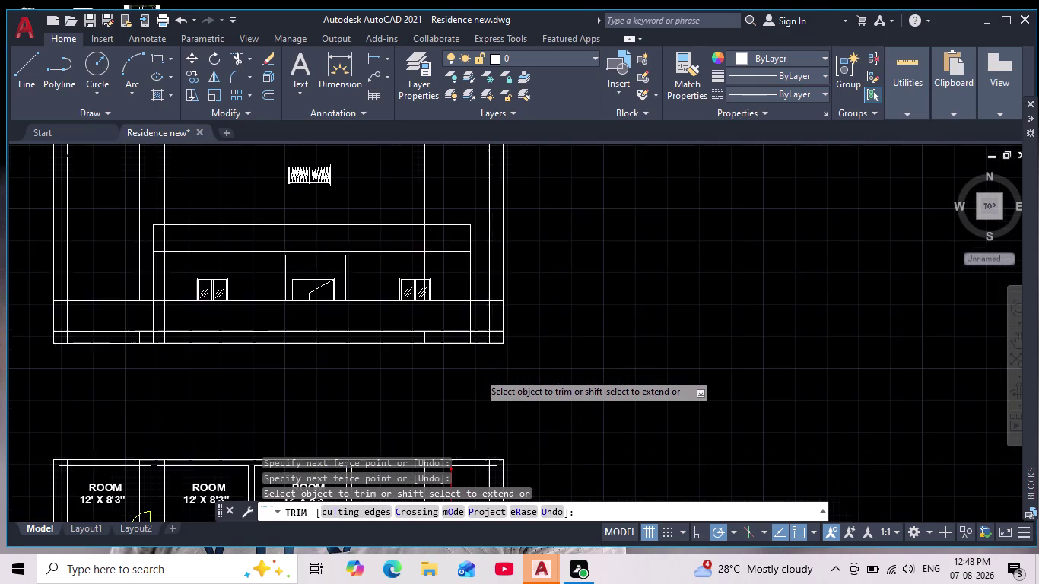
scroll(down, 3)
scroll(up, 3)
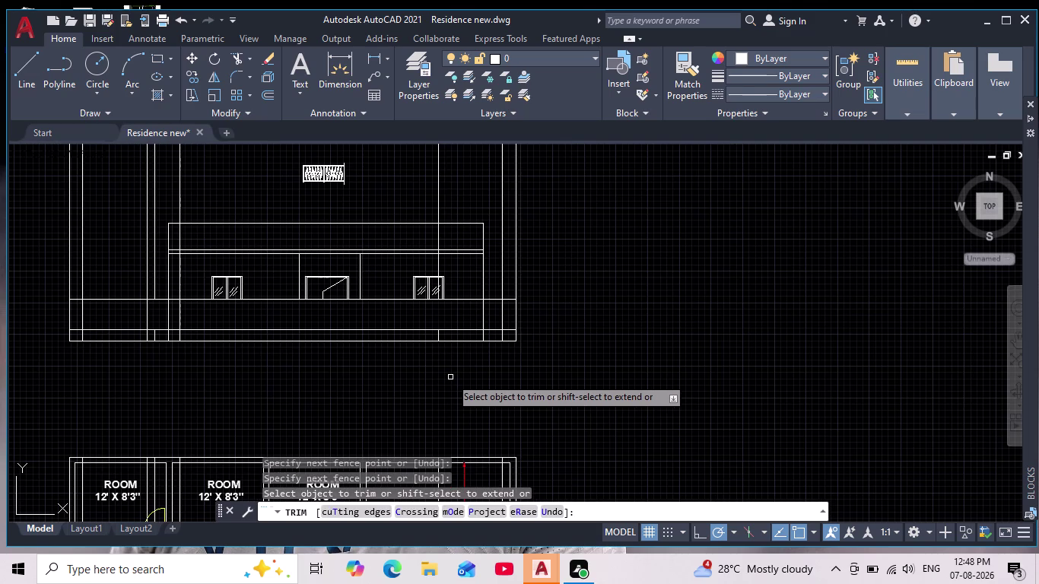
key(Escape)
middle_drag(453, 394, 460, 474)
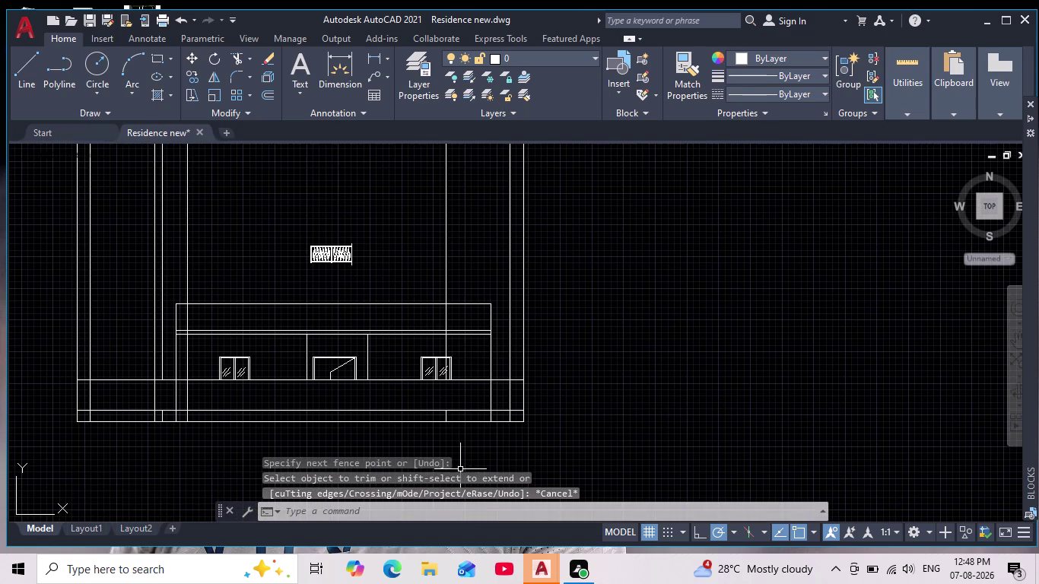
Erase the vertical line running above the right-hand window.
click(476, 221)
click(433, 220)
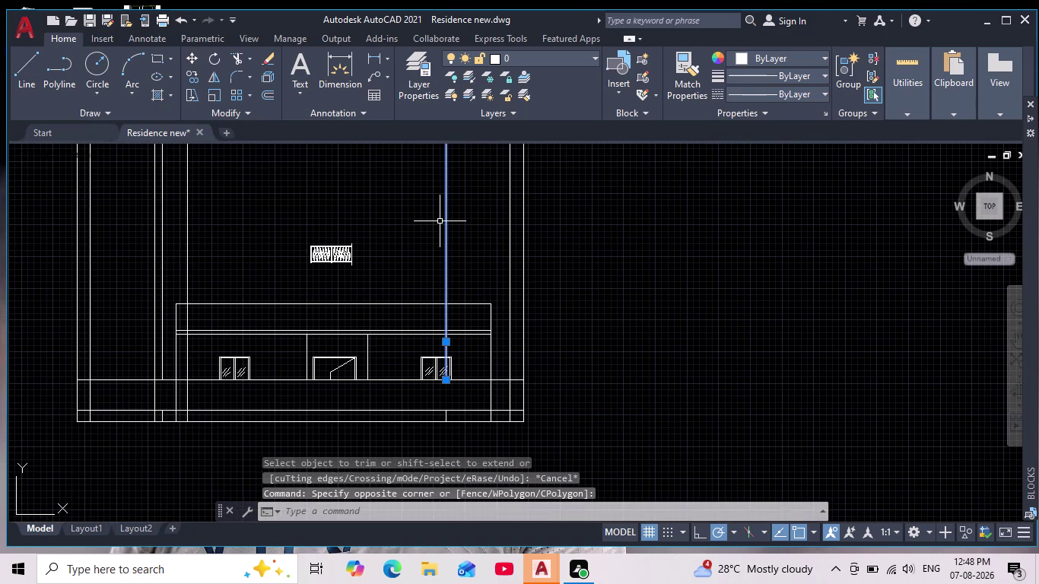
key(Delete)
scroll(down, 3)
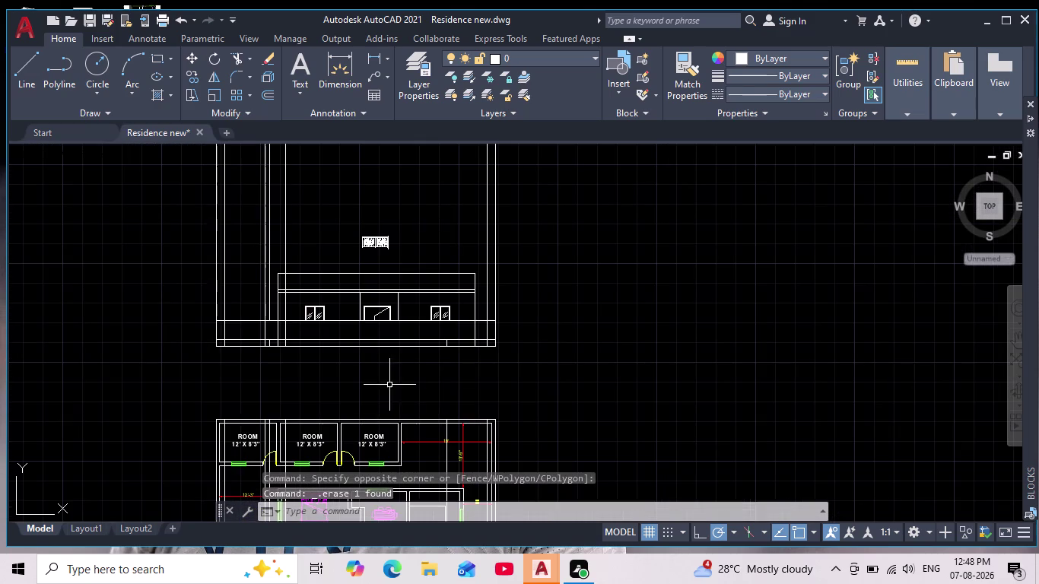
scroll(up, 3)
middle_drag(390, 386, 423, 396)
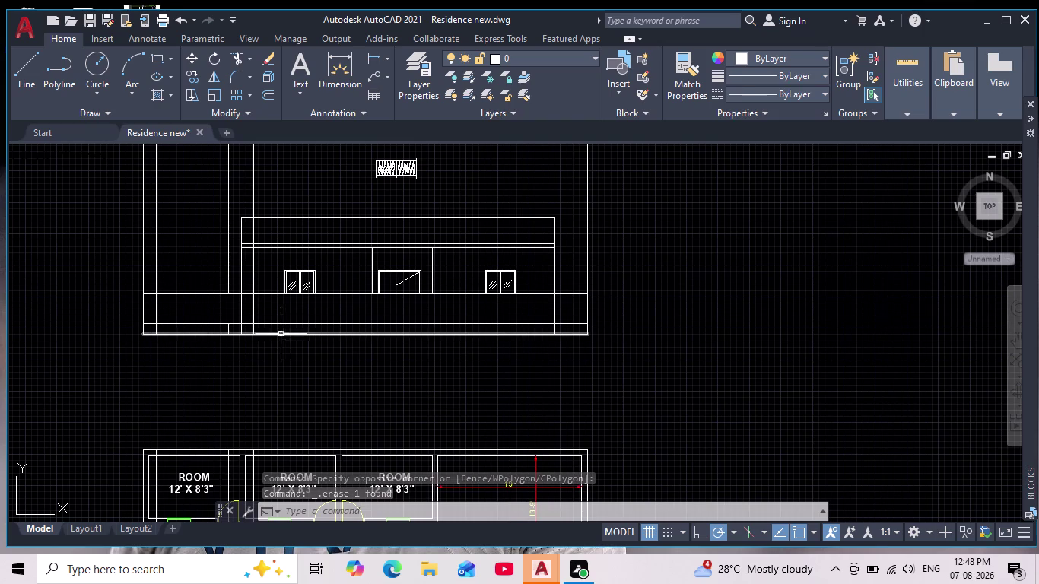
scroll(up, 3)
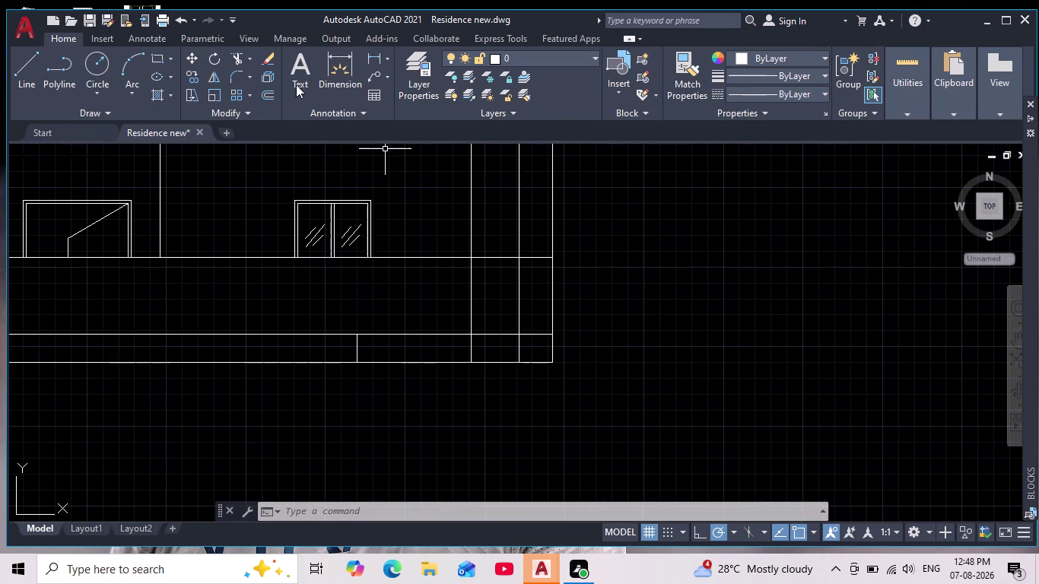
Trim the right wall lines with a fence, then undo that trim.
click(244, 58)
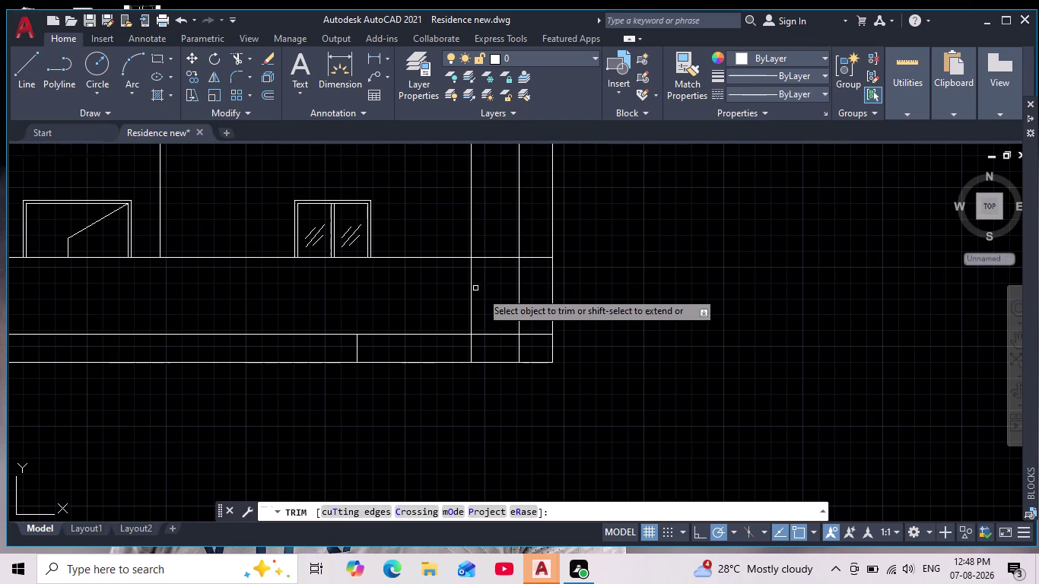
drag(532, 343, 533, 261)
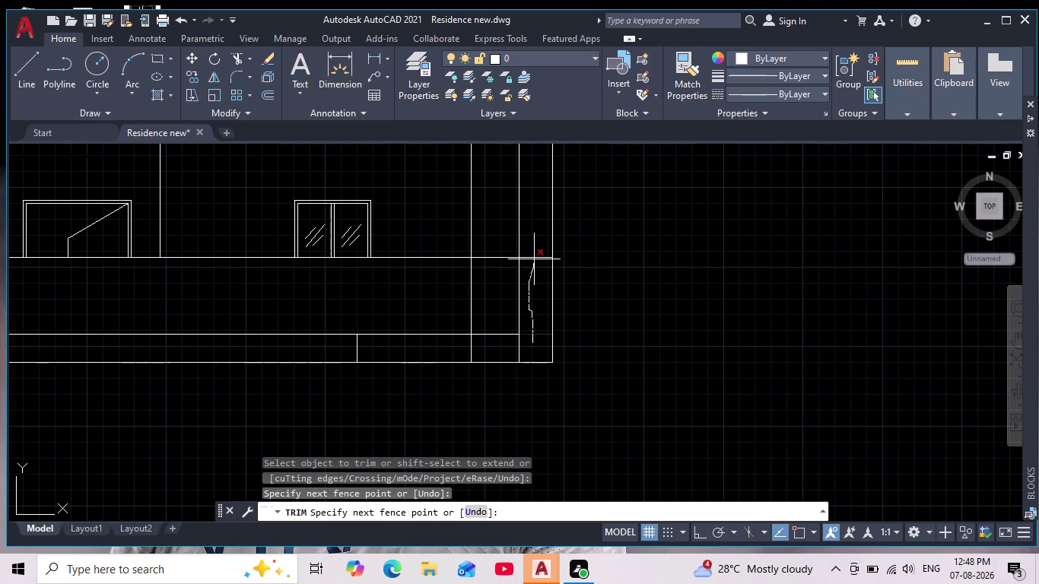
drag(534, 261, 535, 222)
scroll(down, 3)
middle_drag(634, 324, 620, 340)
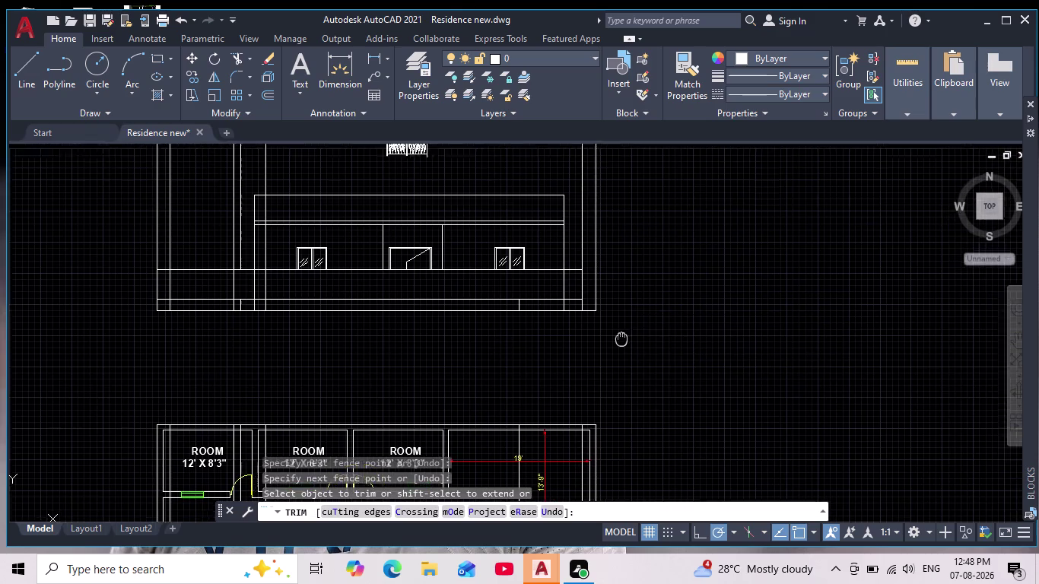
middle_drag(619, 340, 561, 410)
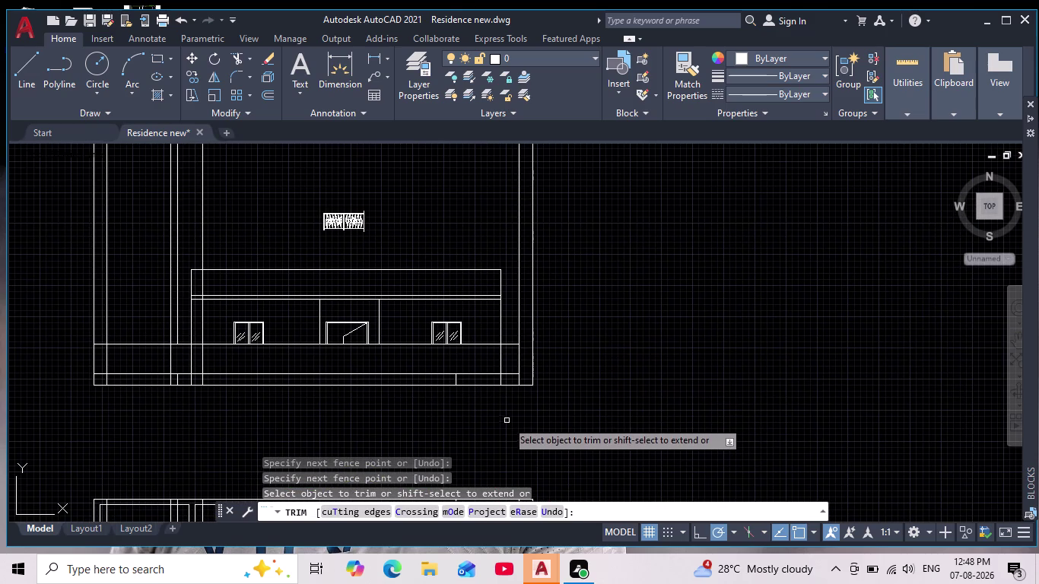
key(ctrl+z)
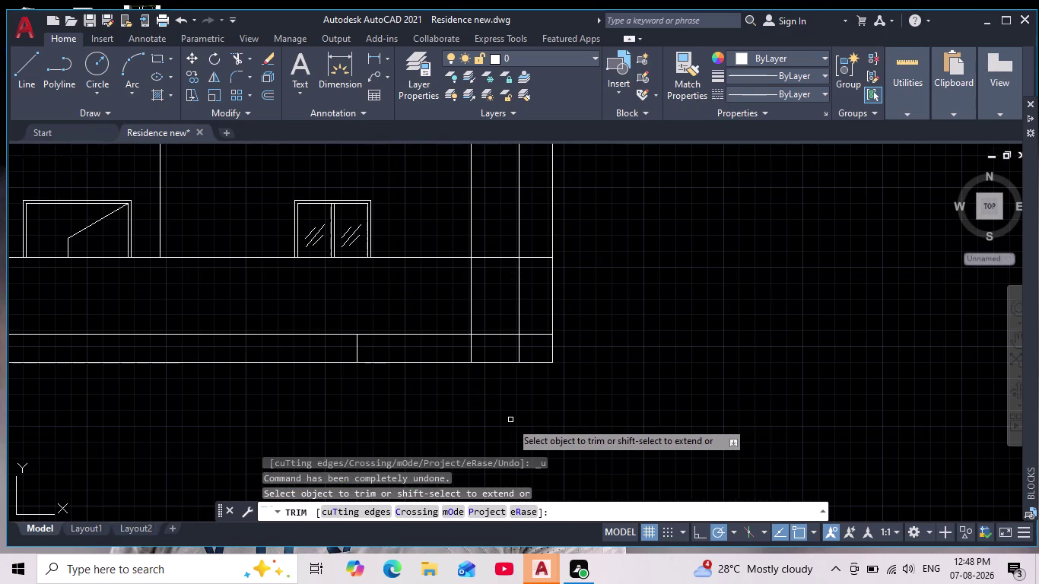
Pan and zoom over the elevation and floor plan, dragging fences across the upper lines.
scroll(down, 3)
middle_drag(681, 308, 656, 364)
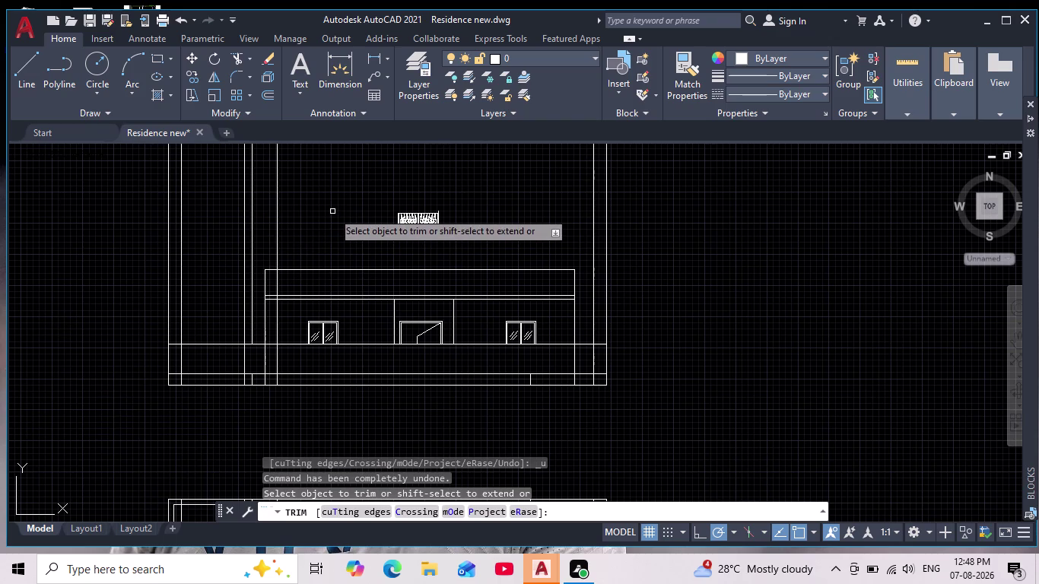
key(grave)
drag(310, 220, 86, 227)
middle_drag(470, 446, 415, 437)
drag(482, 194, 616, 224)
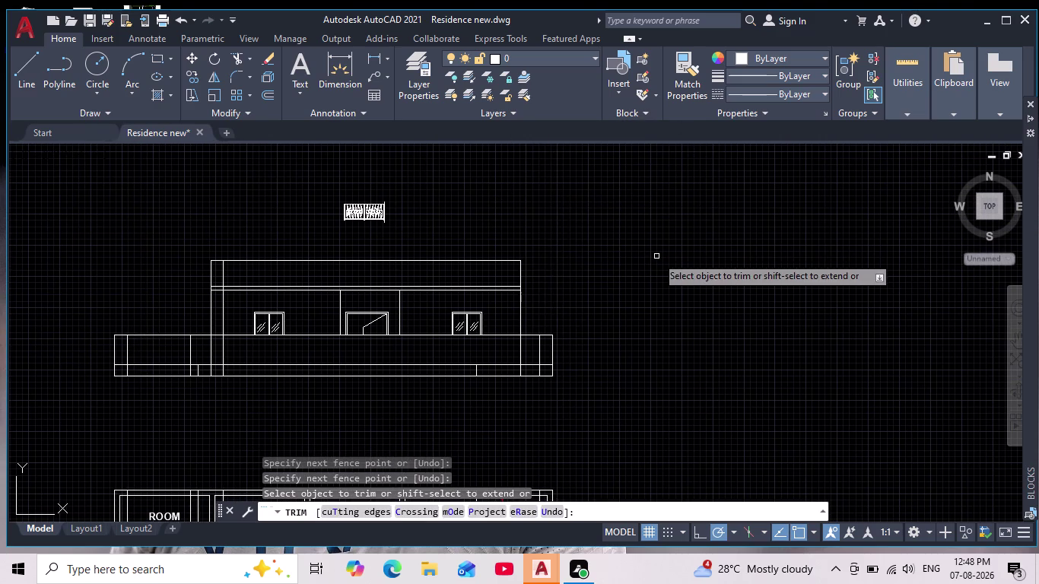
scroll(down, 3)
scroll(up, 3)
middle_drag(654, 324, 648, 357)
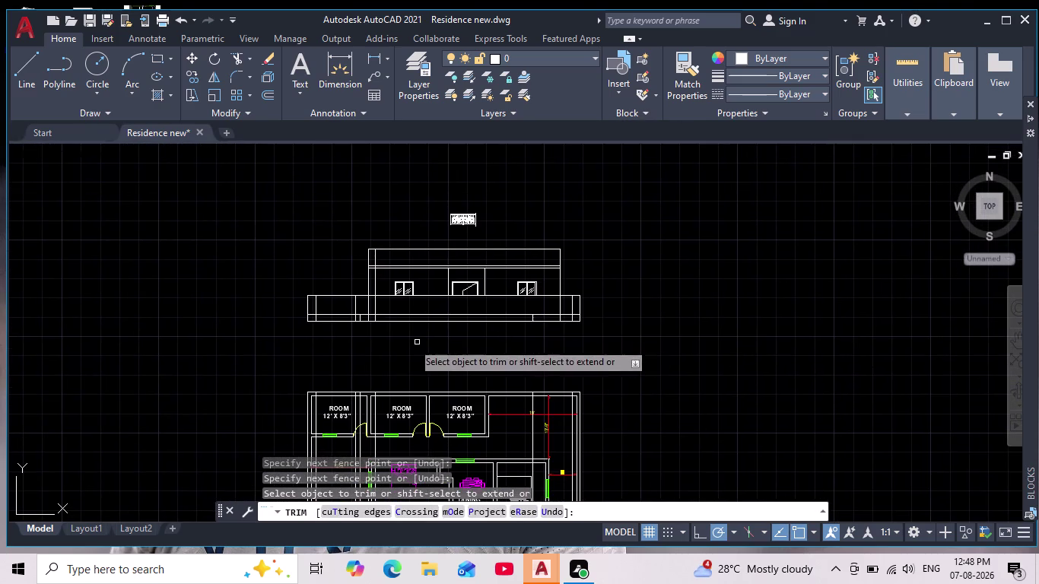
scroll(up, 3)
scroll(down, 3)
middle_drag(355, 335, 346, 355)
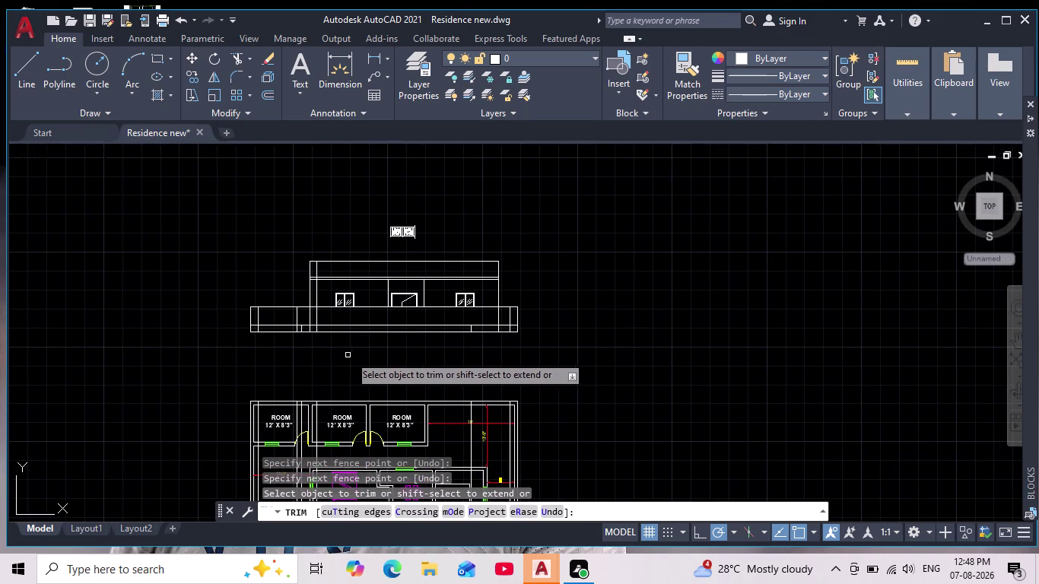
scroll(up, 3)
middle_drag(351, 355, 291, 383)
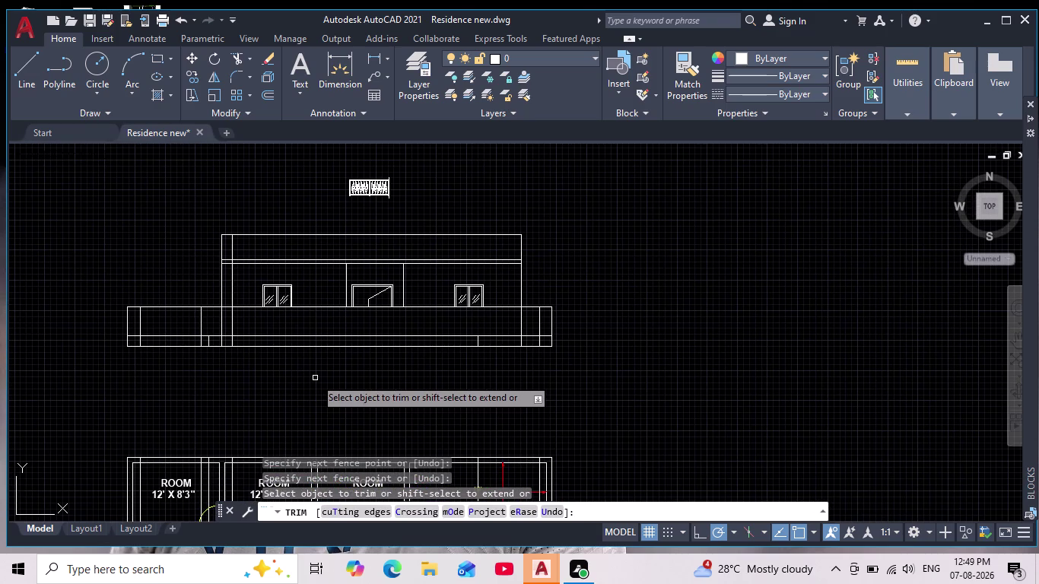
Trim the short vertical line in the top parapet band.
scroll(up, 3)
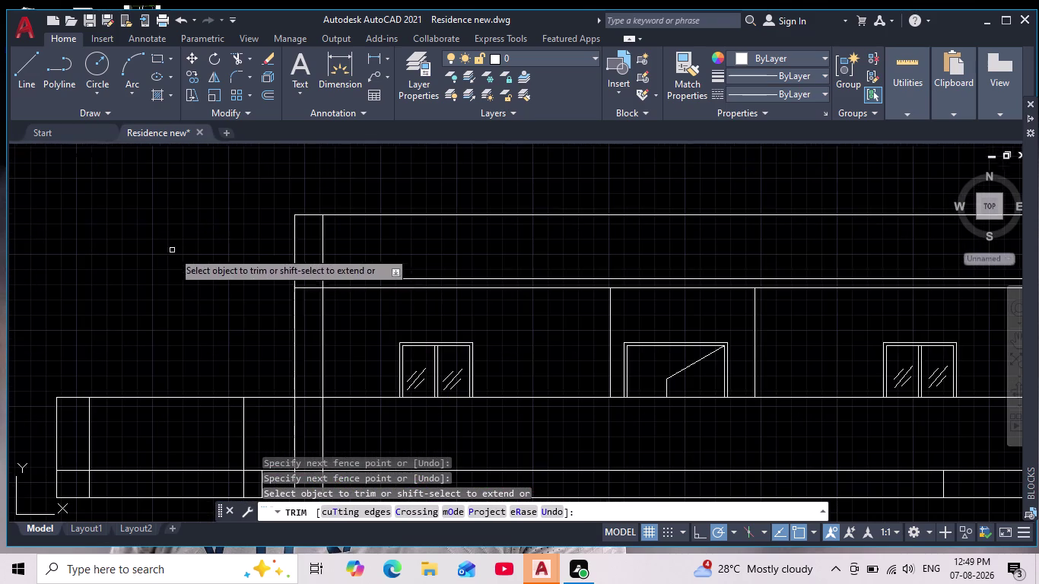
scroll(up, 3)
drag(408, 265, 444, 264)
scroll(down, 3)
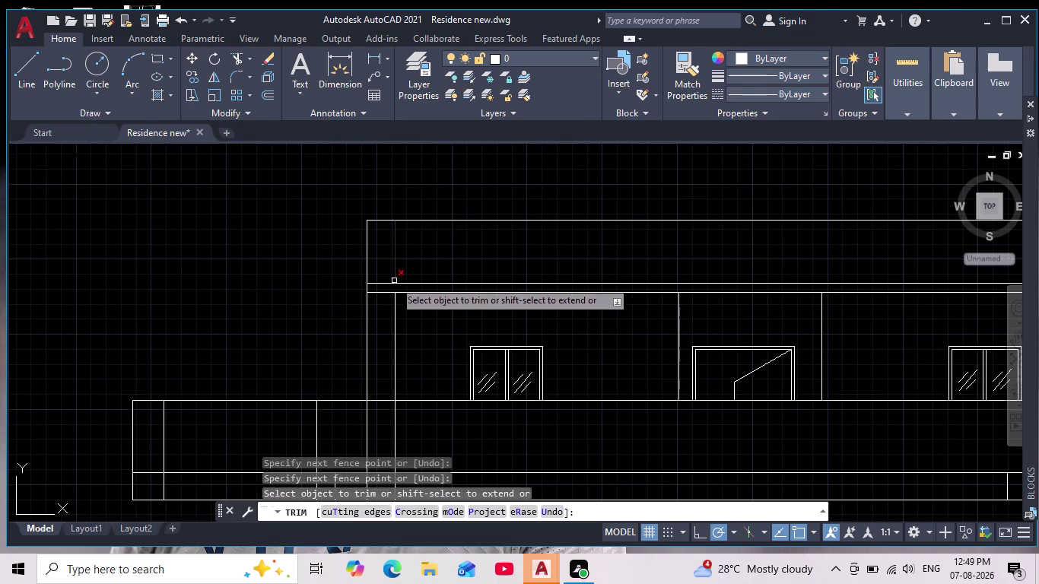
middle_drag(460, 250, 319, 251)
scroll(down, 3)
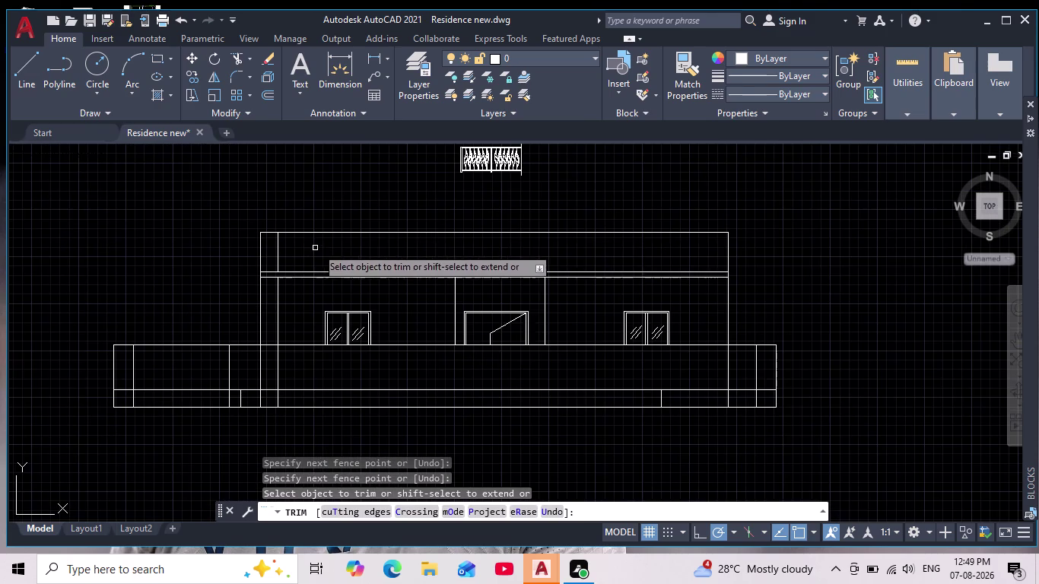
middle_drag(841, 281, 804, 267)
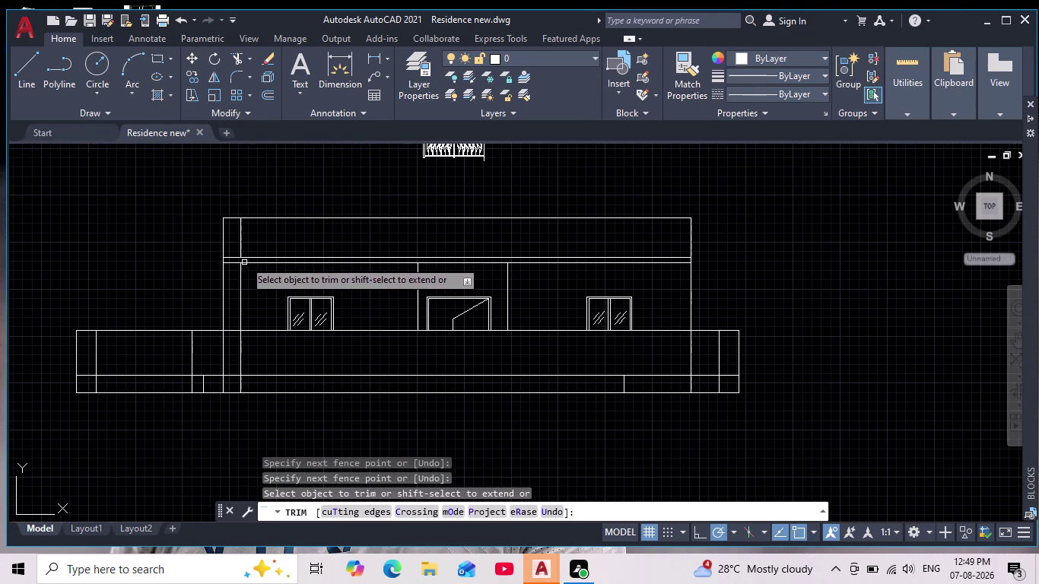
click(241, 235)
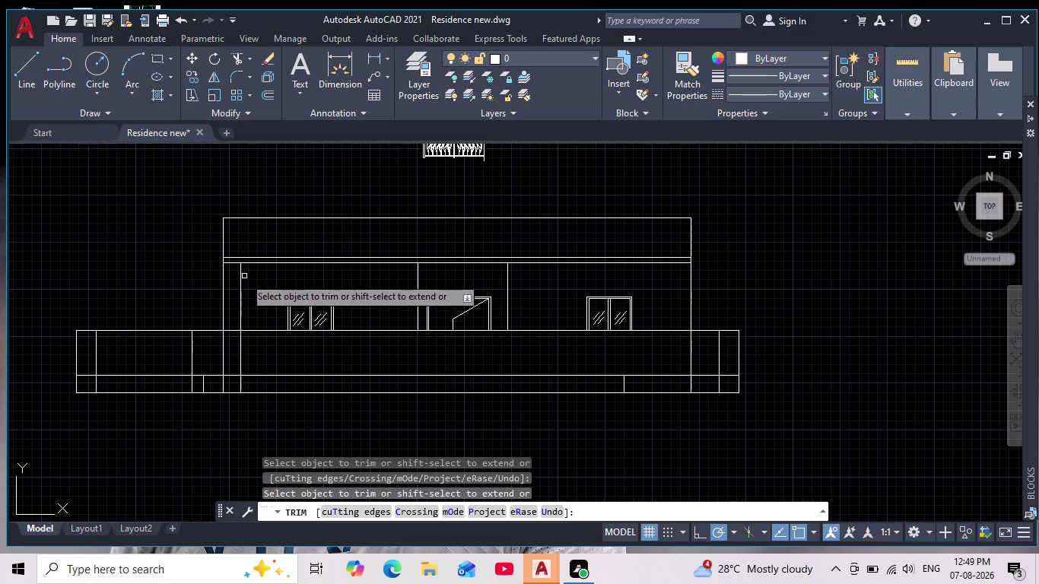
click(238, 283)
Pan down through the plan's entrance gates and lobby, then cancel the trim.
scroll(down, 3)
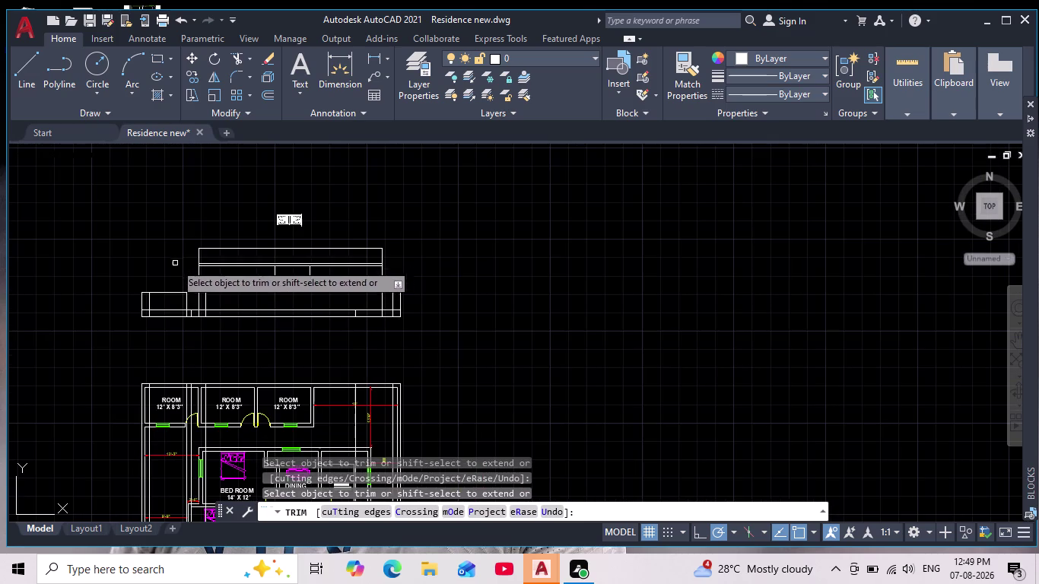
scroll(up, 3)
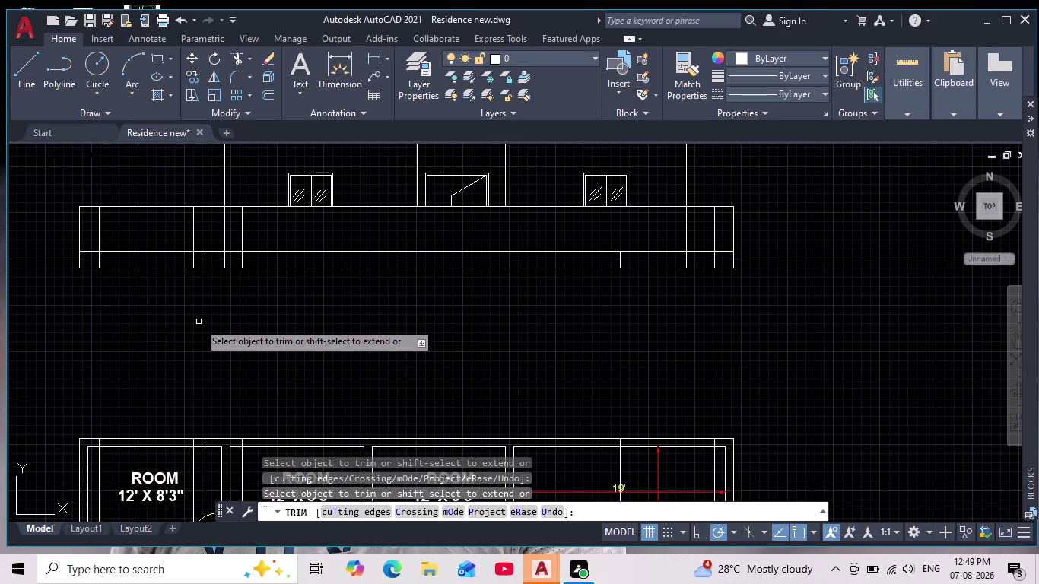
middle_drag(199, 322, 225, 420)
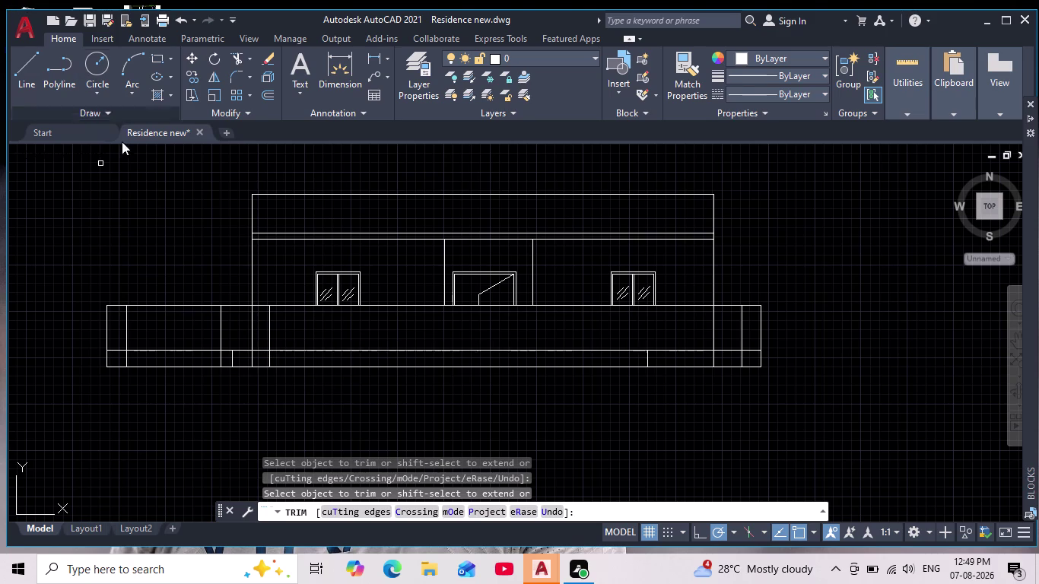
scroll(down, 3)
middle_drag(193, 308, 179, 151)
scroll(up, 3)
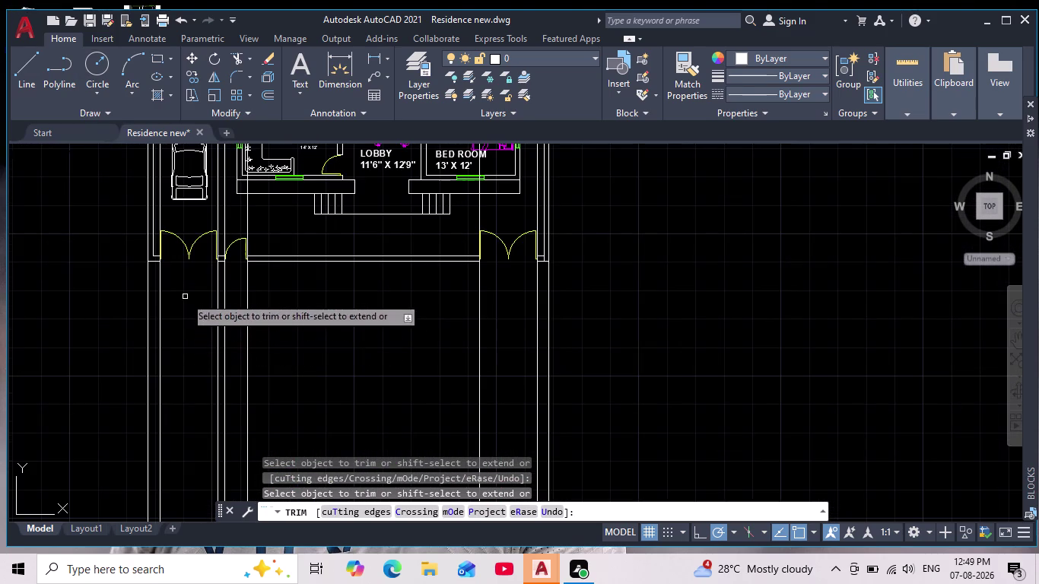
middle_drag(183, 303, 150, 460)
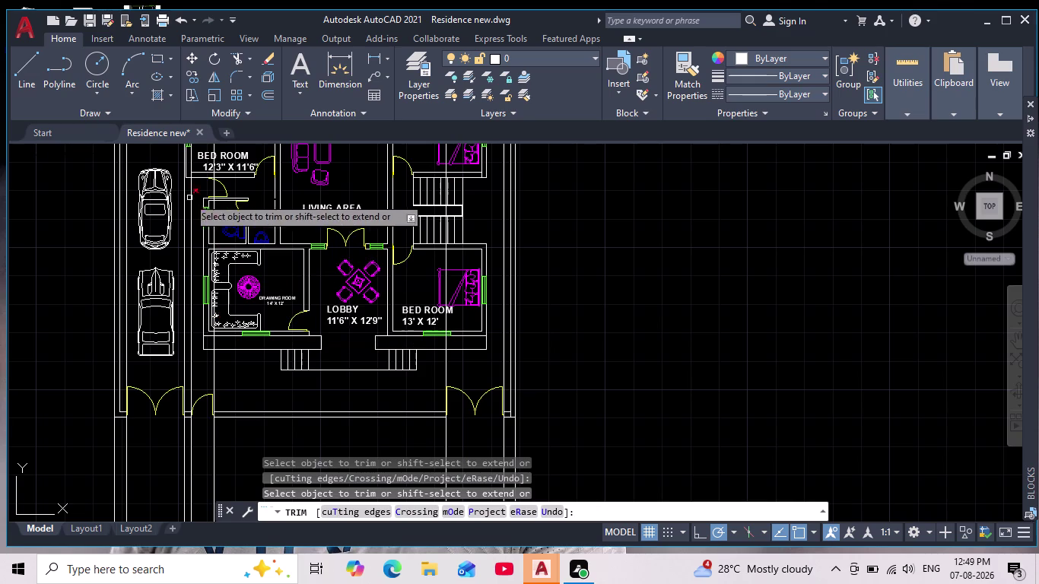
middle_drag(180, 205, 158, 249)
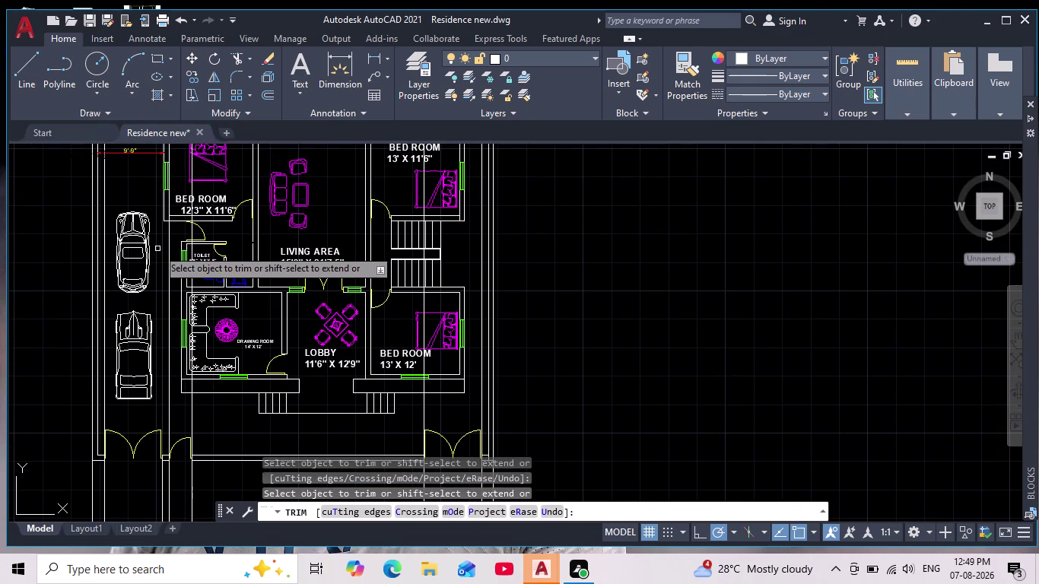
key(Escape)
key(Escape)
middle_drag(209, 419, 191, 538)
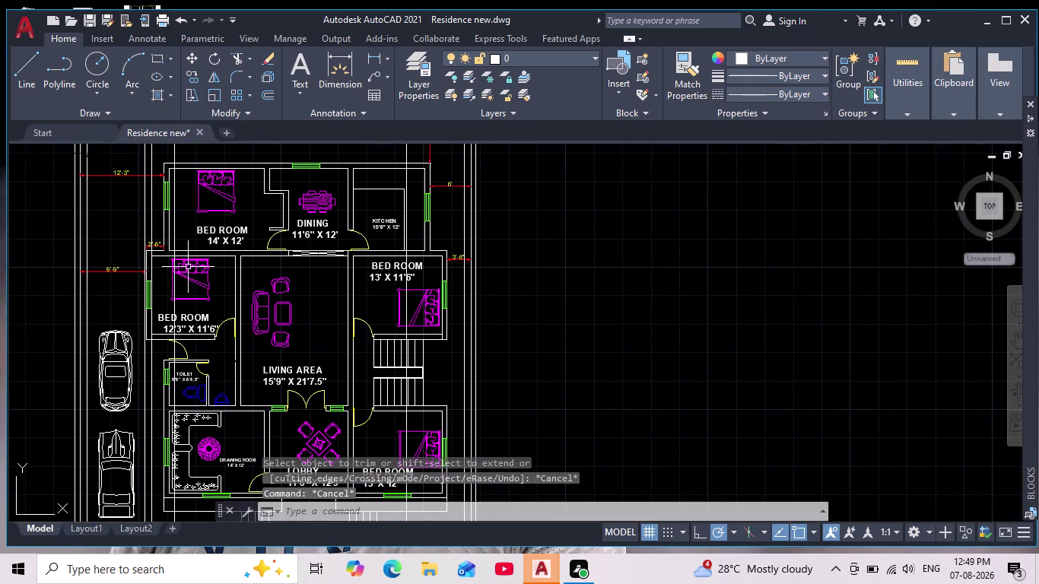
Trim the lower part of a vertical line and a short line in the elevation's base band.
middle_drag(175, 187, 165, 357)
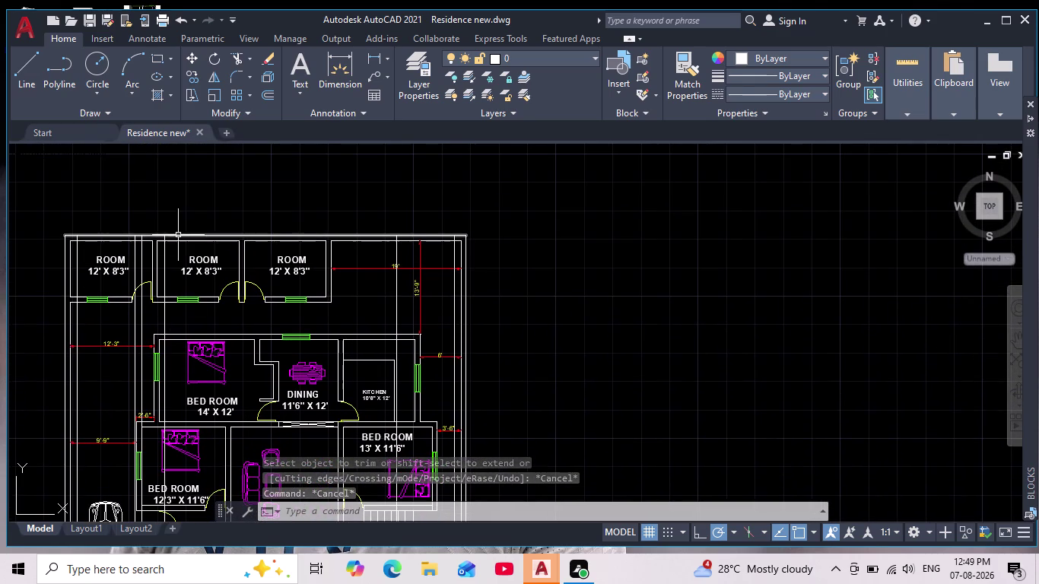
scroll(up, 3)
middle_drag(160, 235, 170, 425)
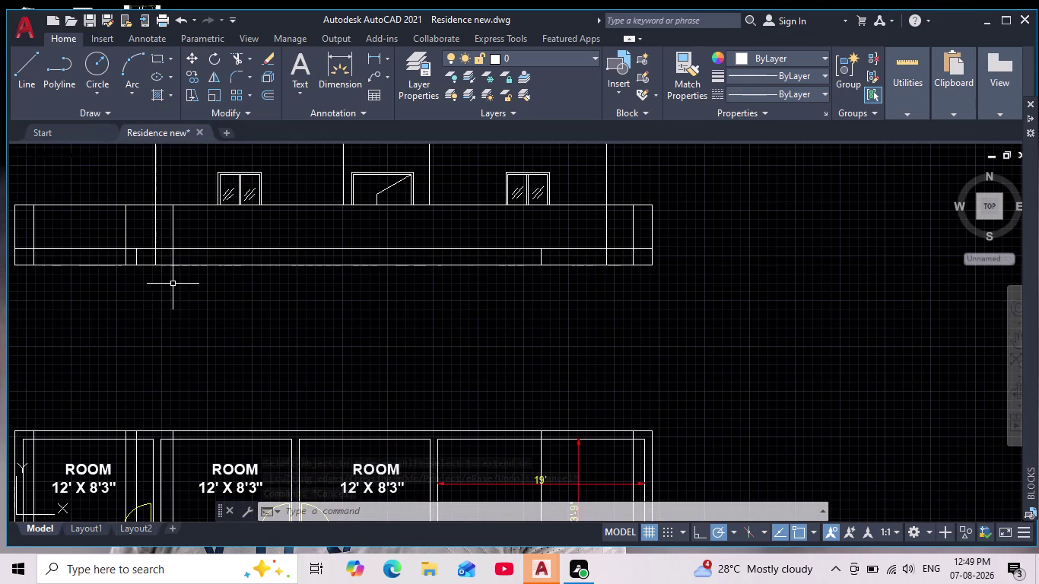
scroll(down, 3)
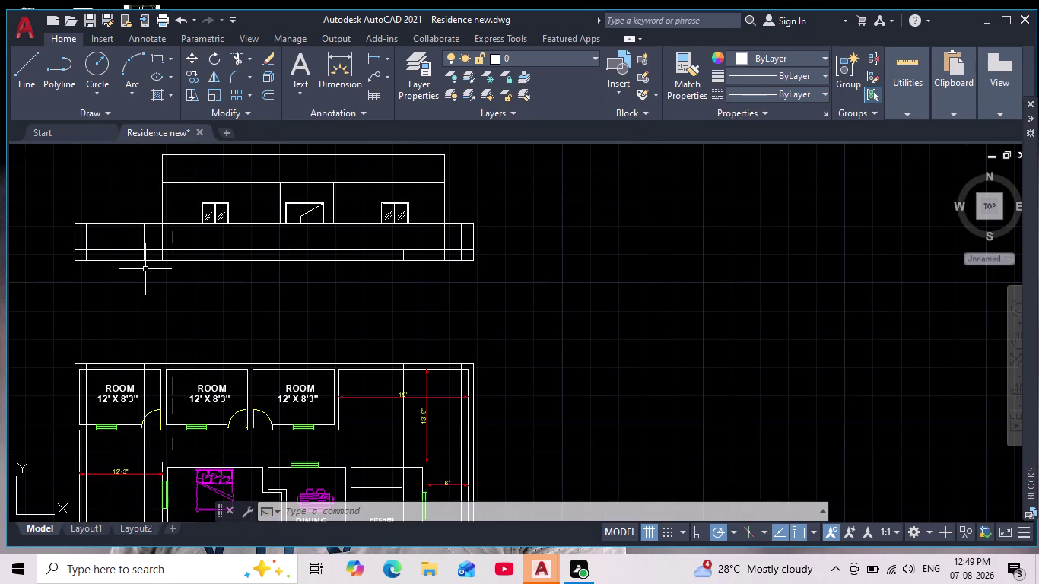
scroll(up, 3)
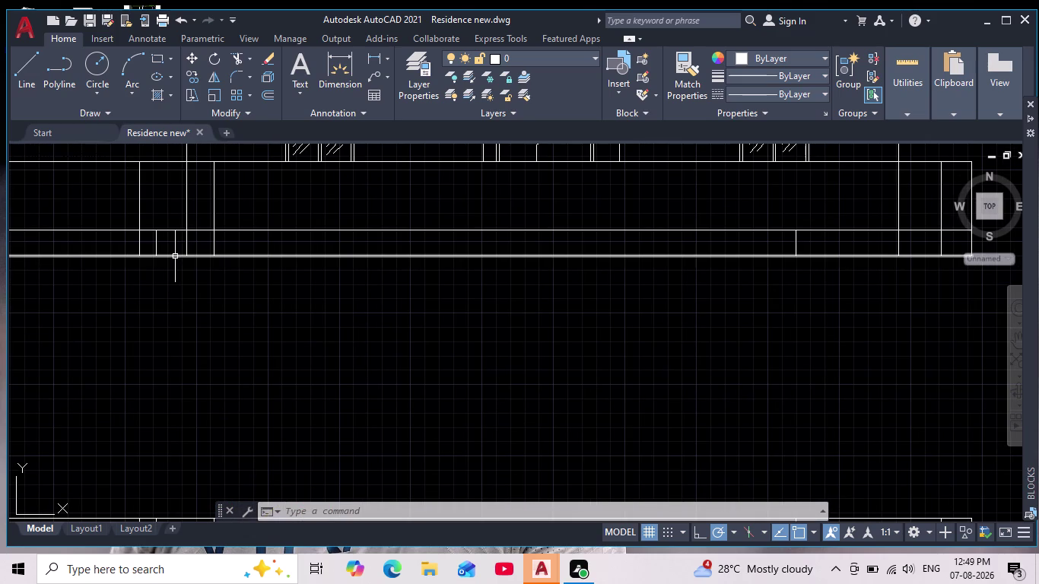
middle_drag(174, 264, 174, 336)
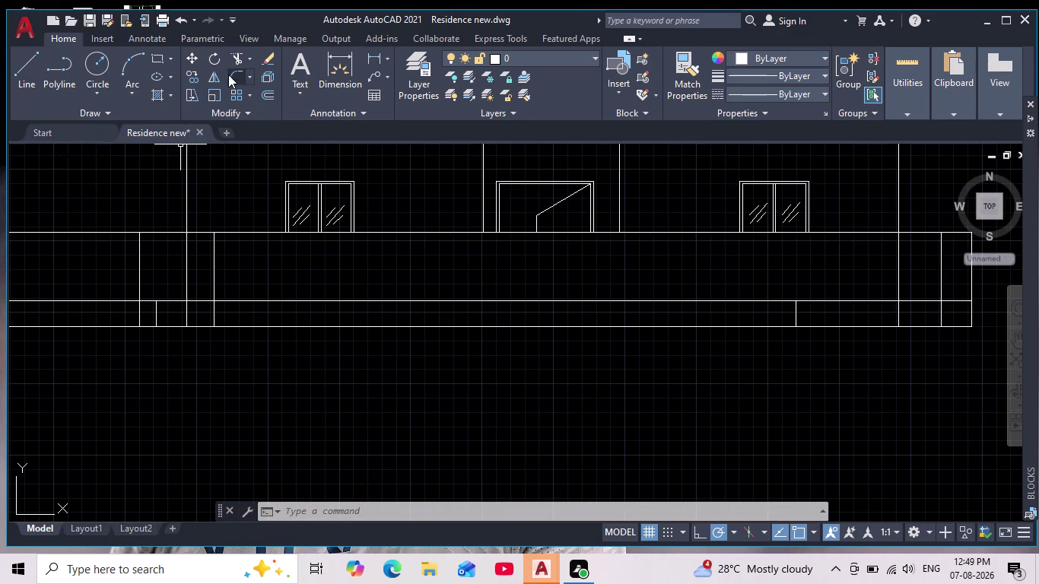
click(232, 58)
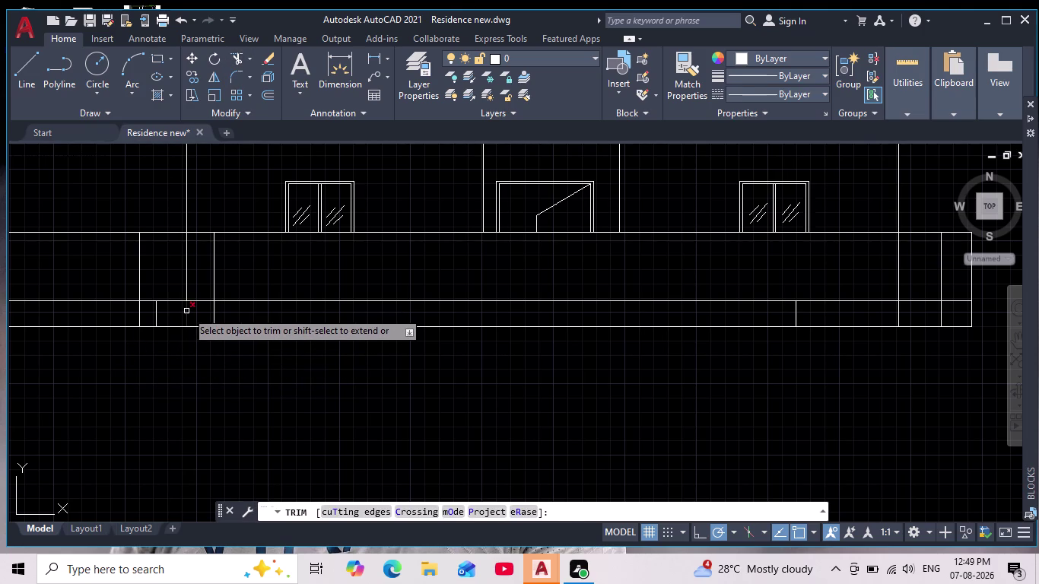
click(187, 312)
click(185, 261)
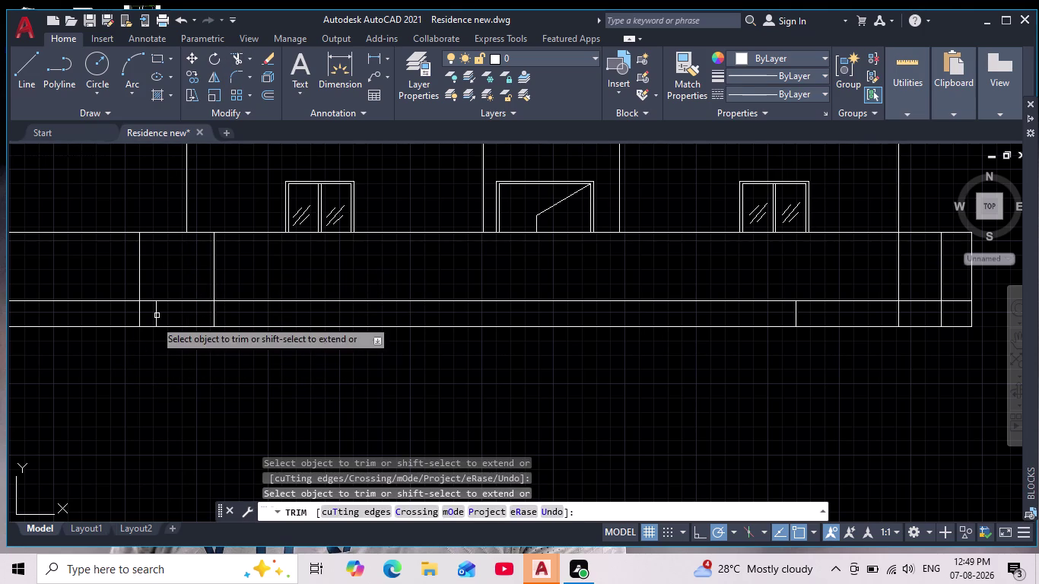
Trim the left end of the horizontal base line and another base-line segment.
scroll(down, 3)
scroll(up, 3)
middle_drag(140, 357, 173, 337)
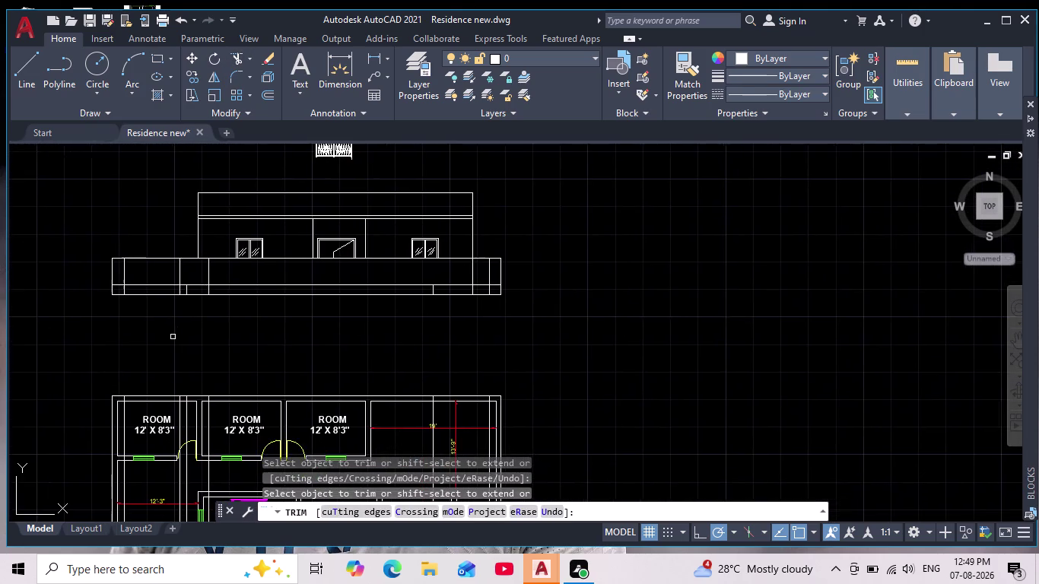
scroll(up, 3)
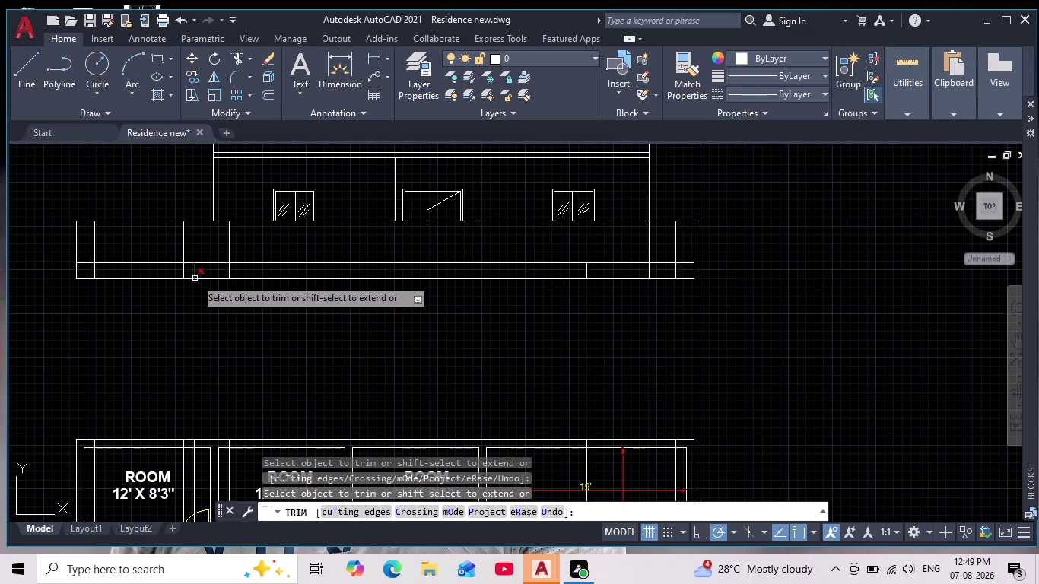
scroll(down, 3)
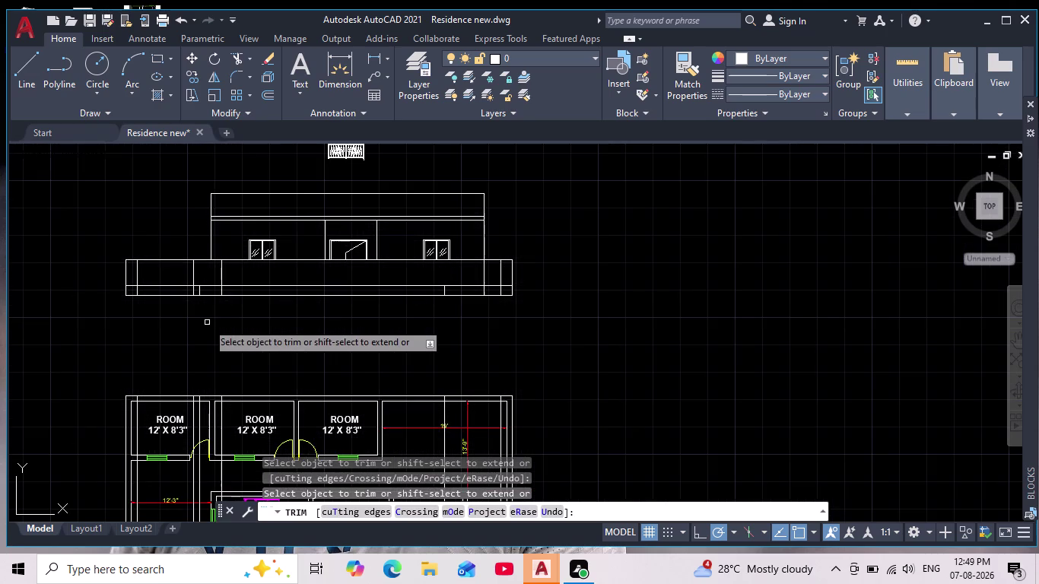
middle_click(206, 322)
scroll(down, 3)
scroll(up, 3)
middle_drag(205, 324, 222, 320)
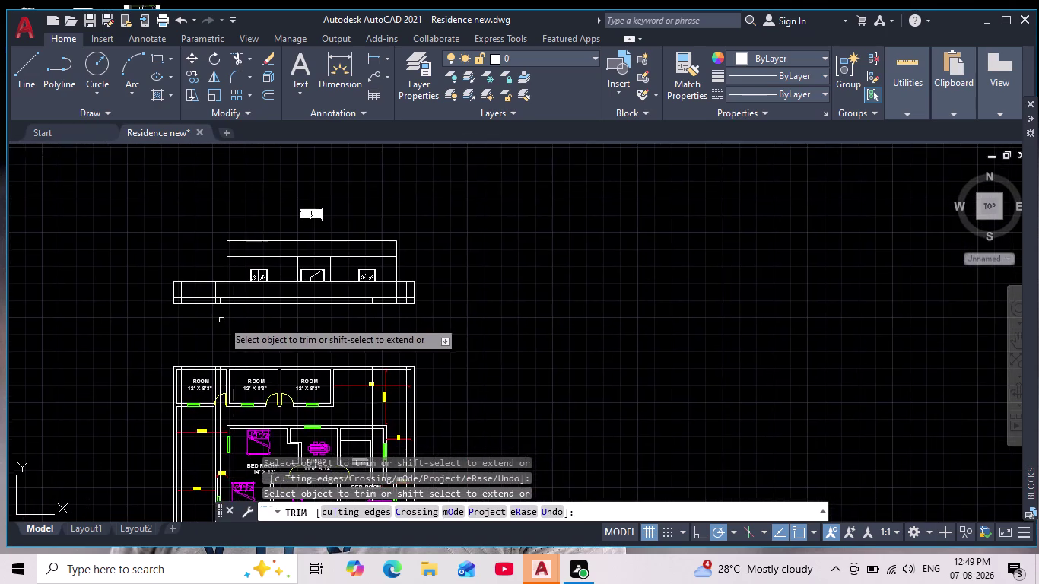
scroll(up, 3)
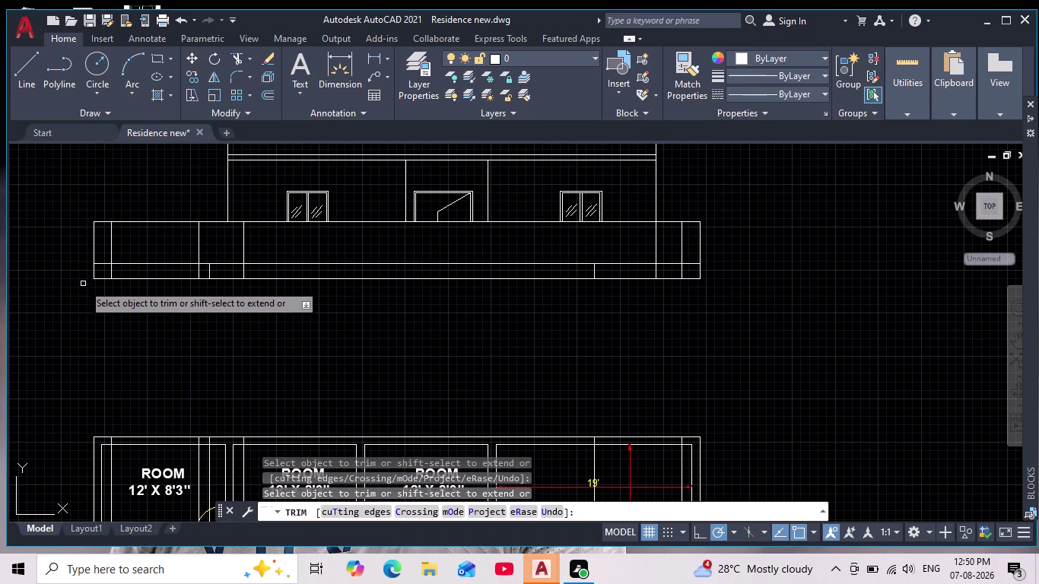
scroll(up, 3)
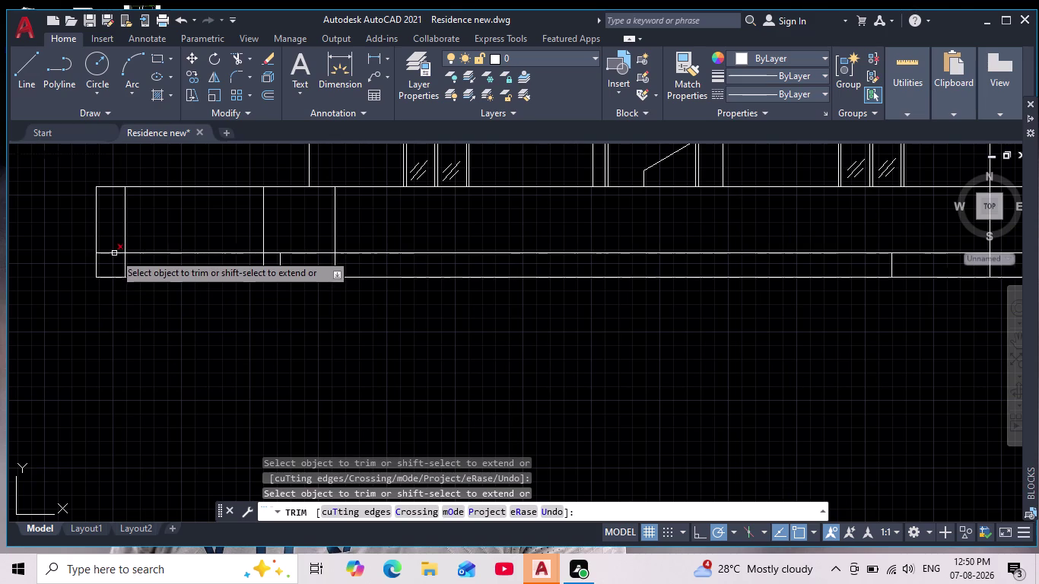
click(114, 253)
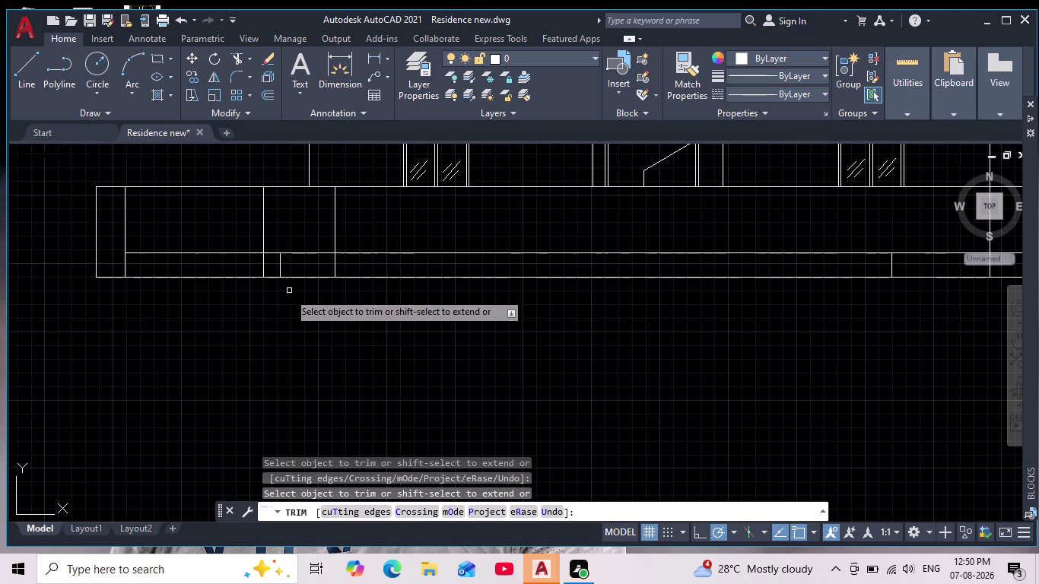
scroll(down, 3)
middle_drag(210, 329, 198, 366)
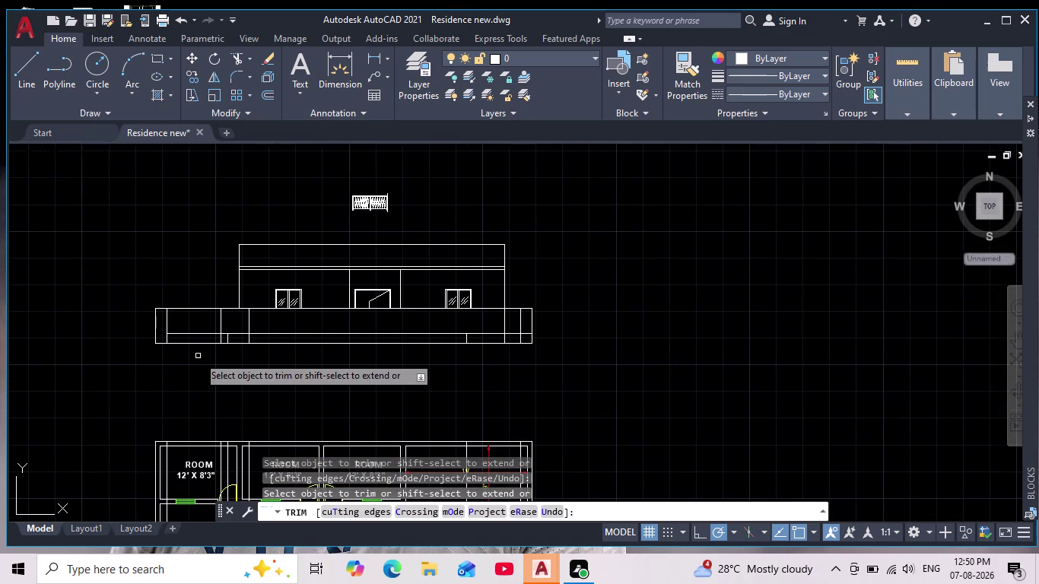
middle_drag(201, 352, 194, 384)
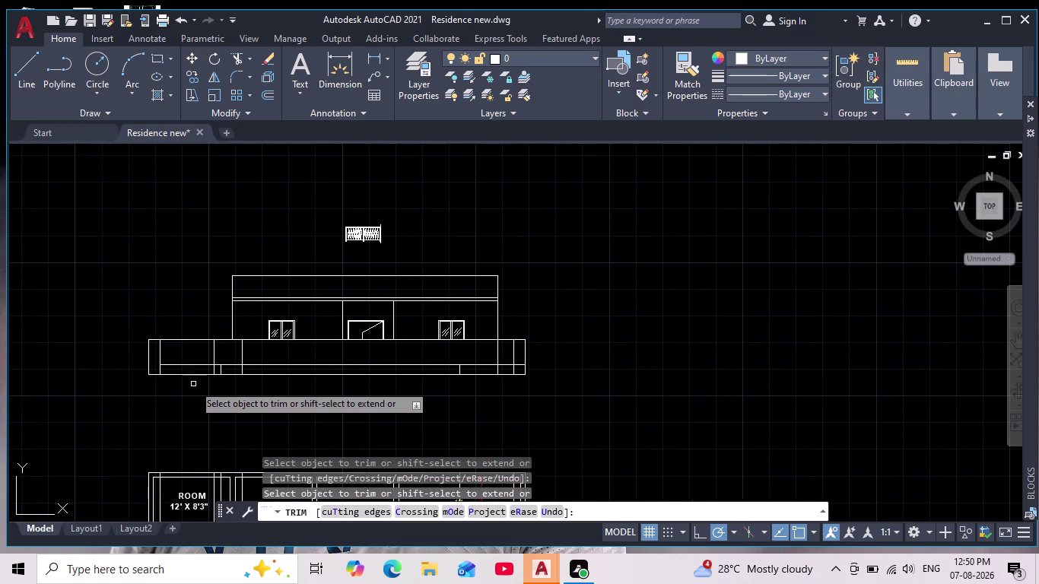
scroll(up, 3)
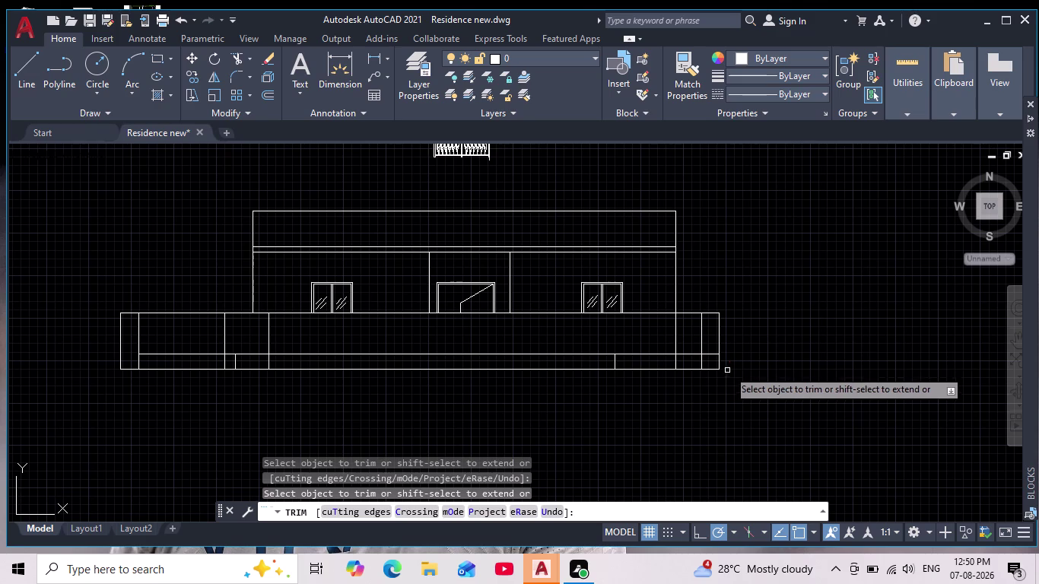
click(712, 355)
Pan along the plinth, exit TRIM, and frame the elevation and railing block.
scroll(down, 3)
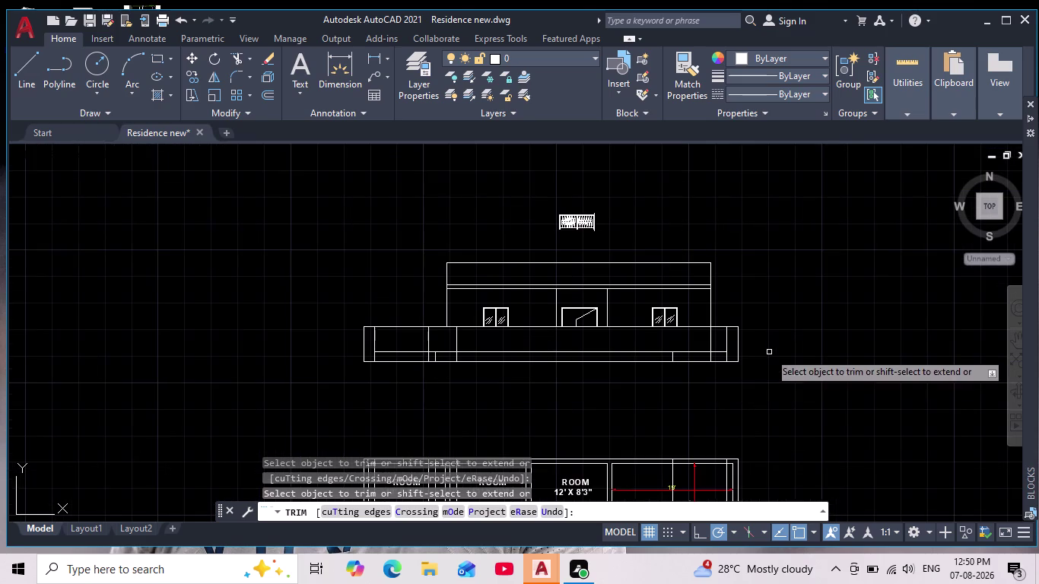
middle_drag(760, 357, 734, 397)
scroll(up, 3)
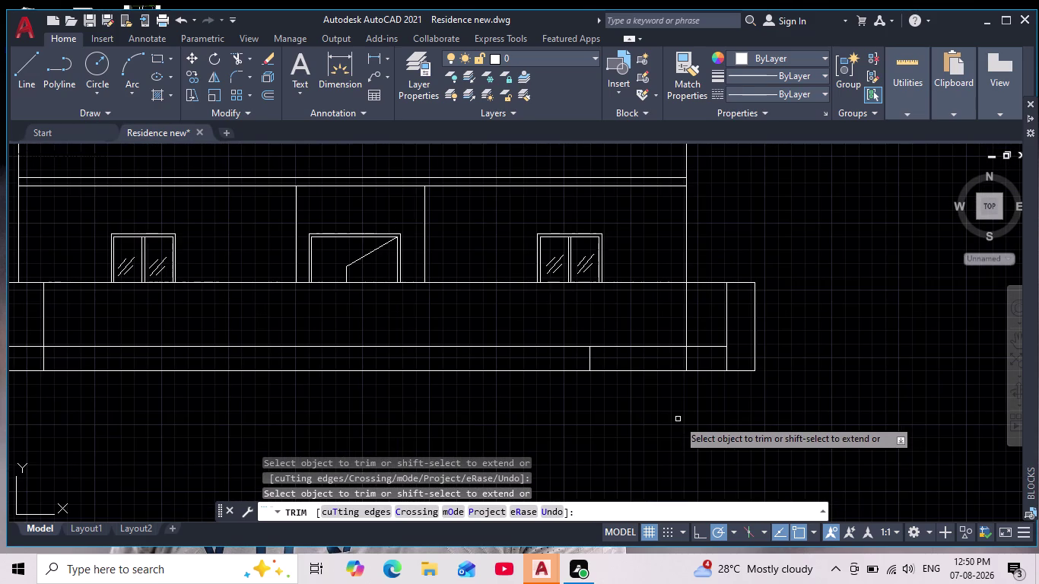
scroll(down, 3)
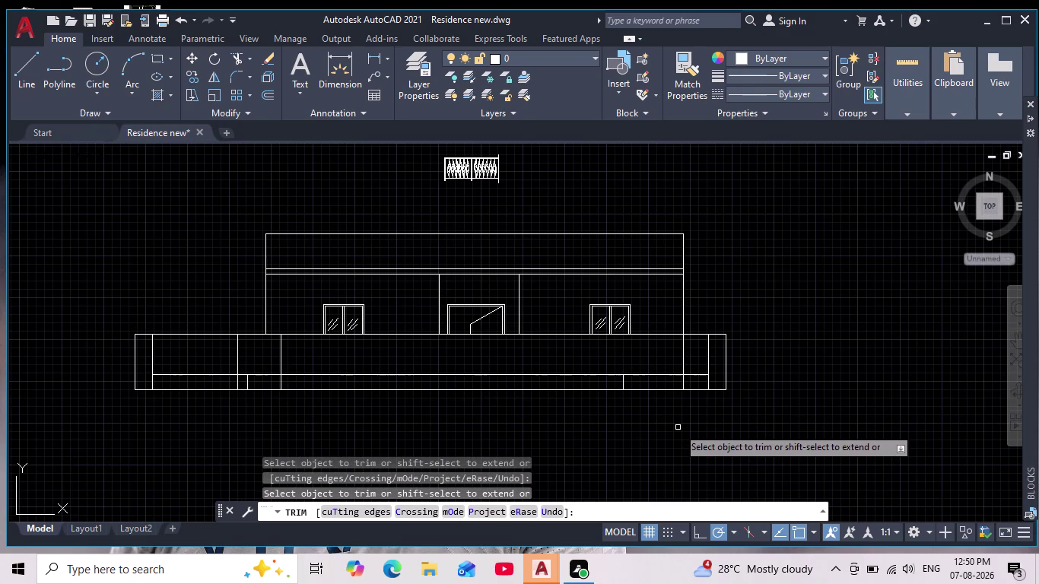
scroll(down, 3)
scroll(down, 3)
scroll(up, 3)
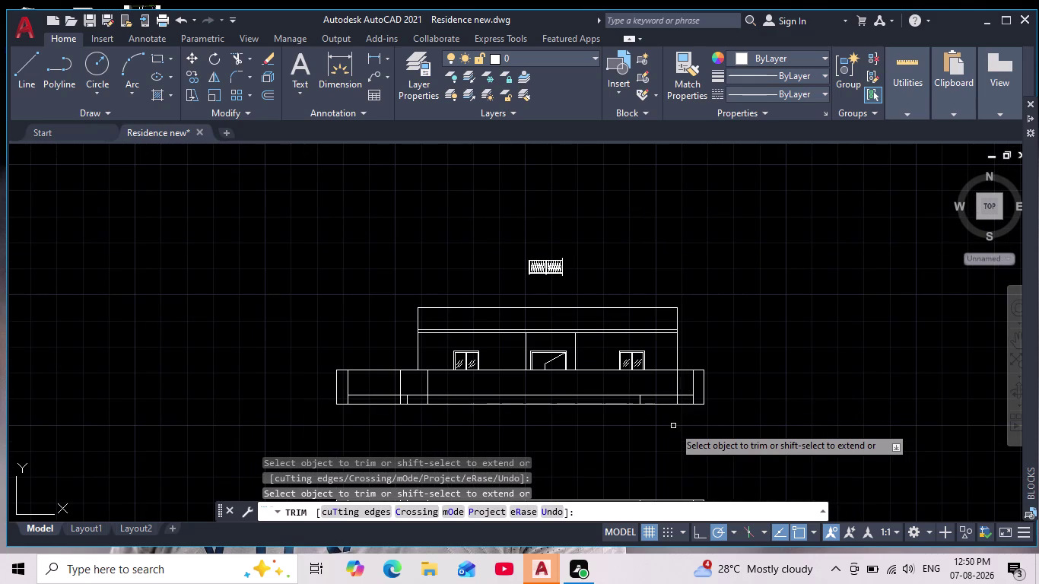
scroll(up, 3)
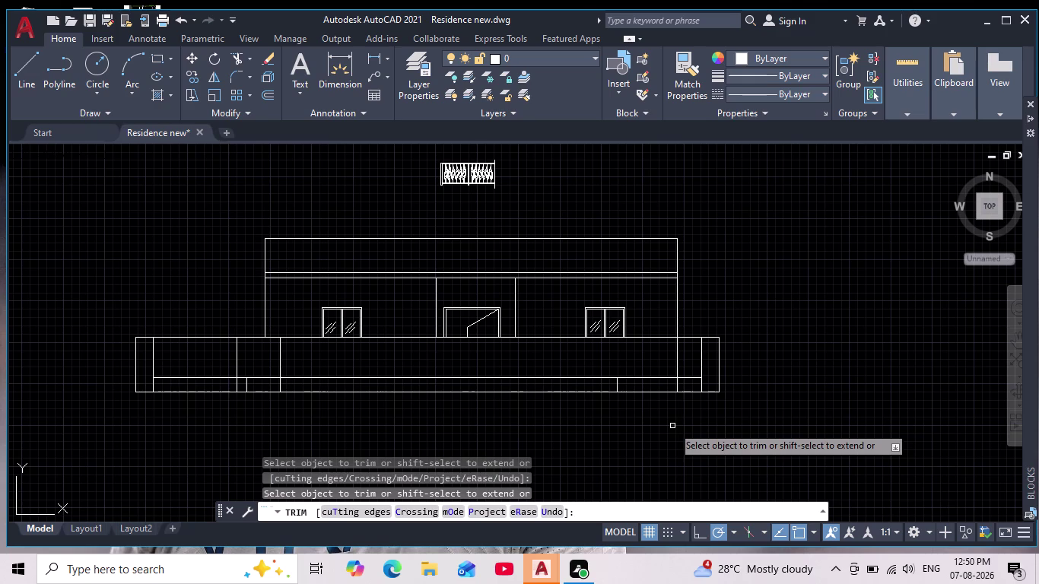
scroll(down, 3)
scroll(up, 3)
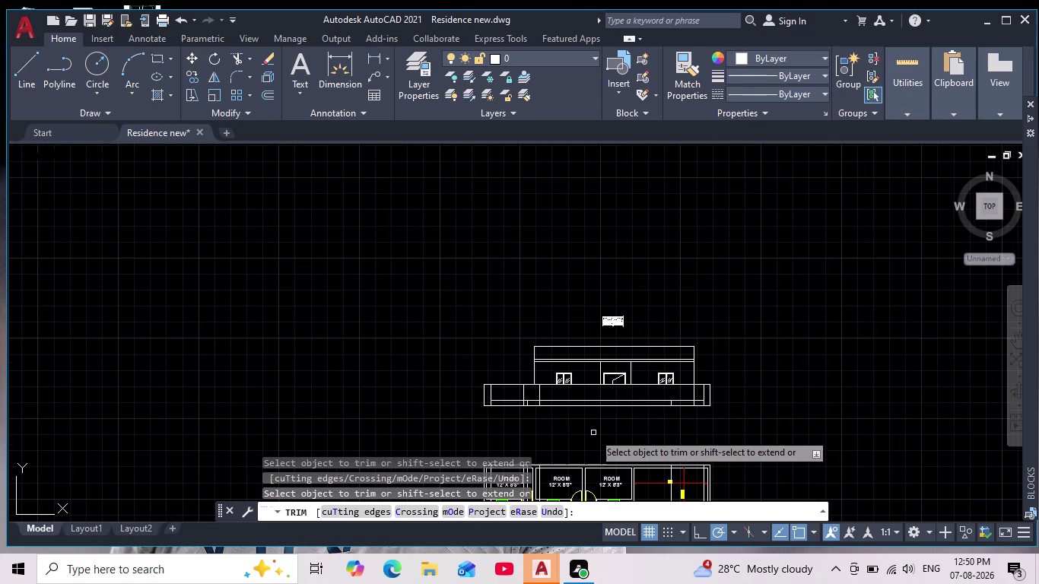
scroll(up, 3)
middle_drag(584, 437, 578, 459)
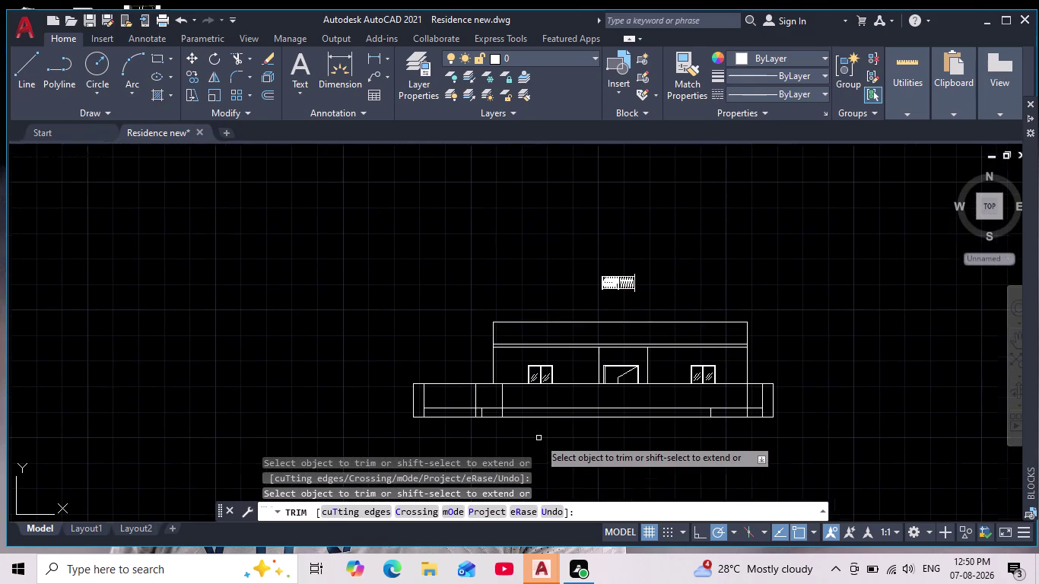
scroll(up, 3)
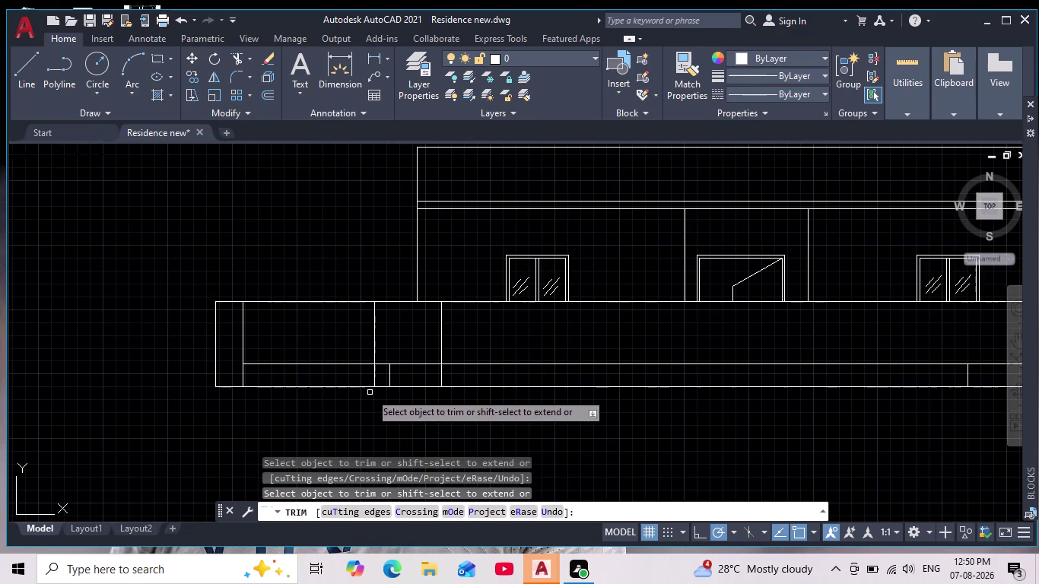
scroll(up, 3)
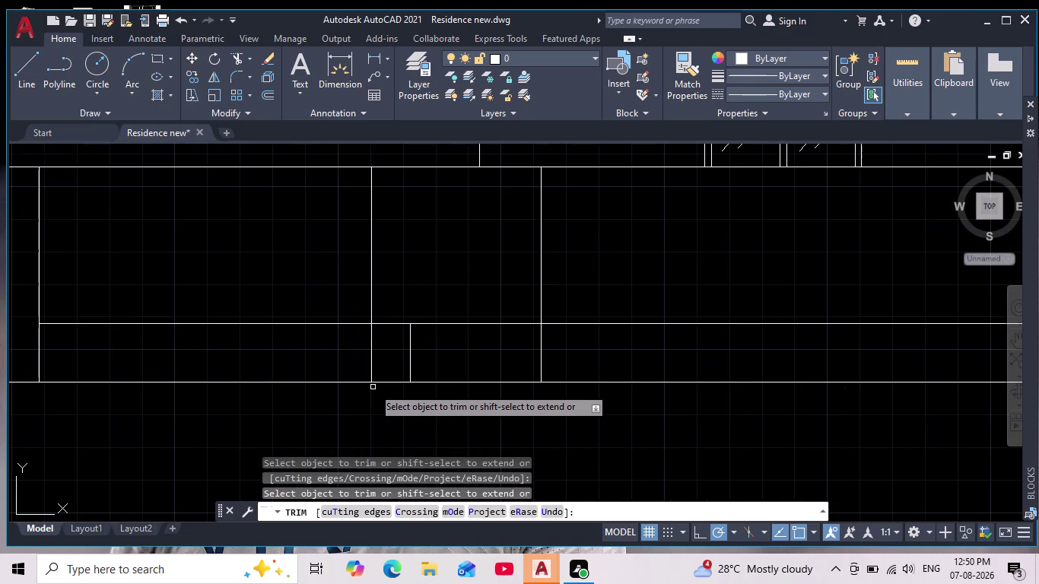
scroll(down, 3)
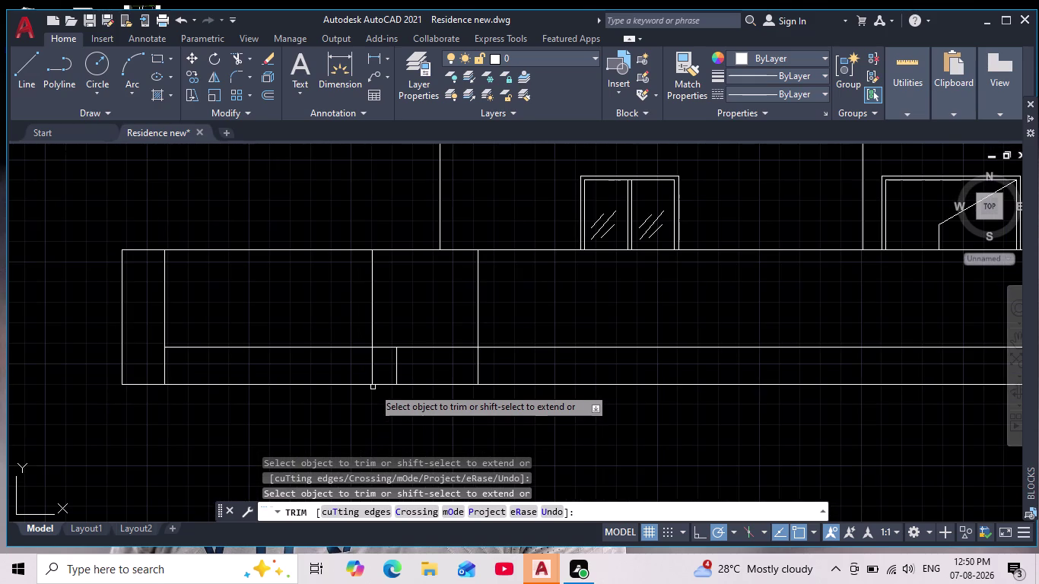
scroll(down, 3)
scroll(up, 3)
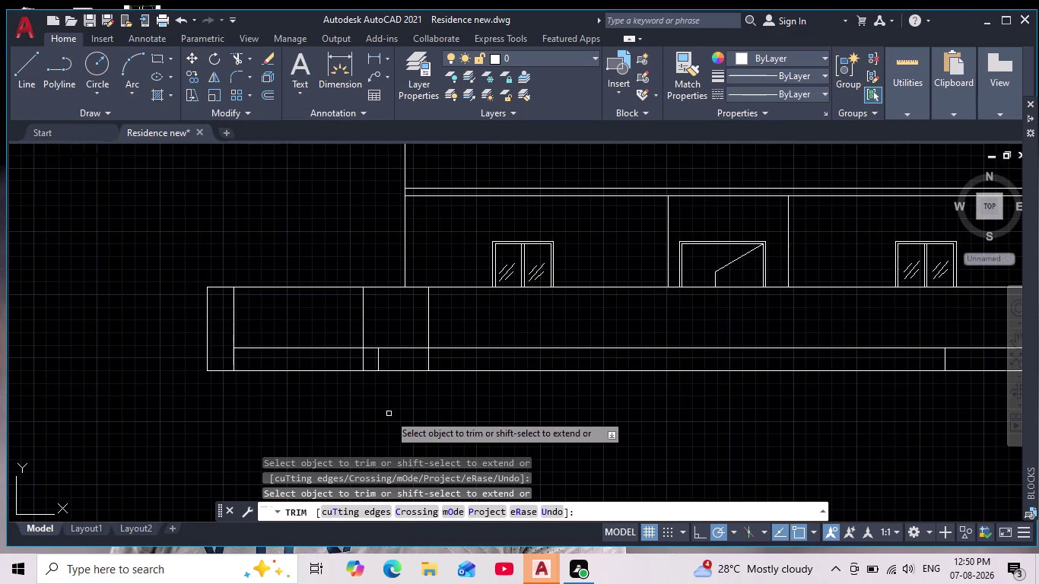
middle_drag(398, 405, 318, 494)
key(Escape)
key(Escape)
key(Escape)
middle_drag(556, 306, 411, 314)
scroll(down, 3)
scroll(up, 3)
middle_drag(456, 269, 521, 222)
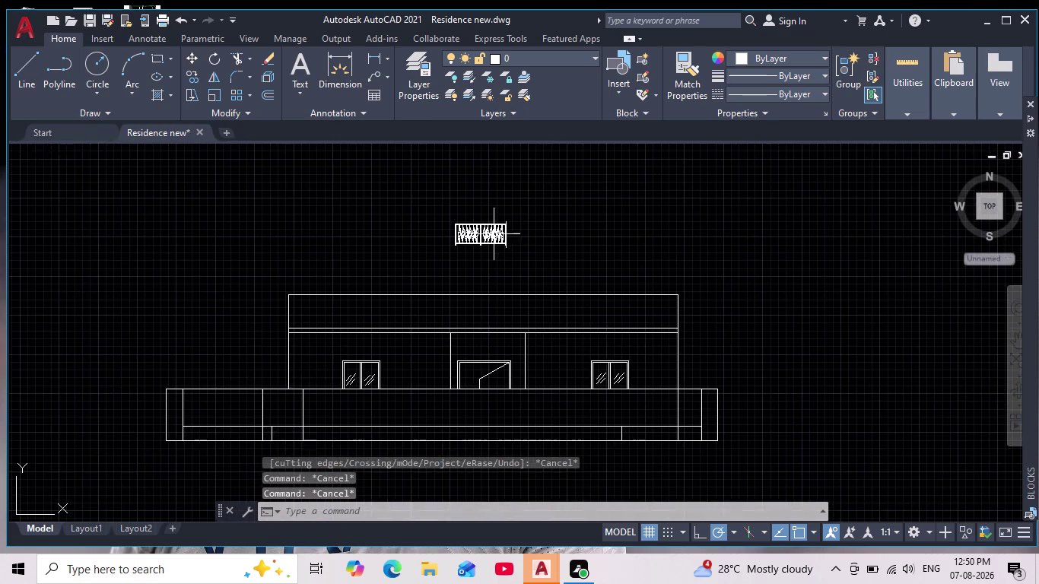
scroll(up, 3)
drag(569, 172, 561, 206)
click(396, 265)
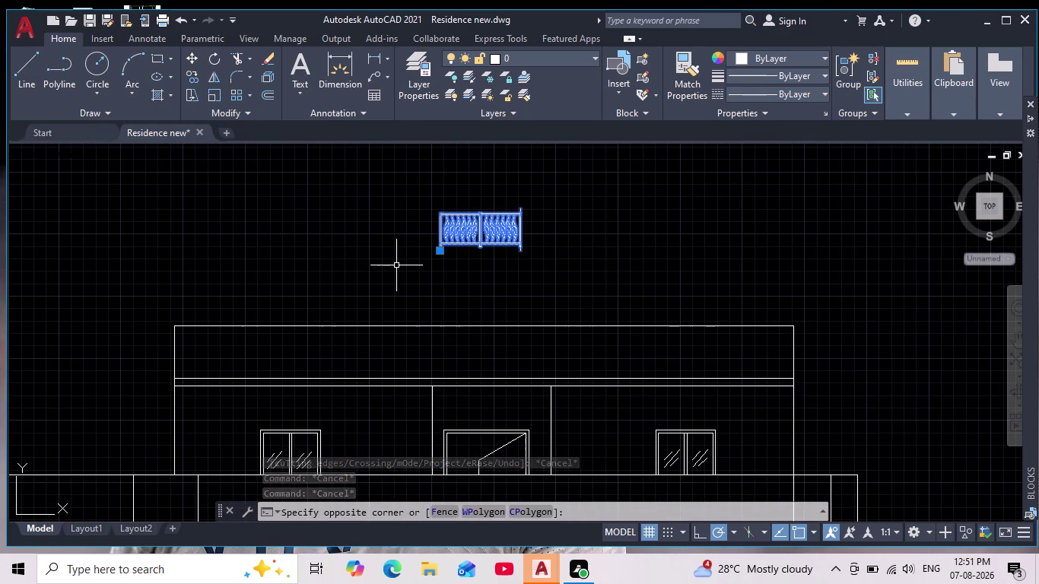
key(Escape)
key(Escape)
key(Escape)
text(sc)
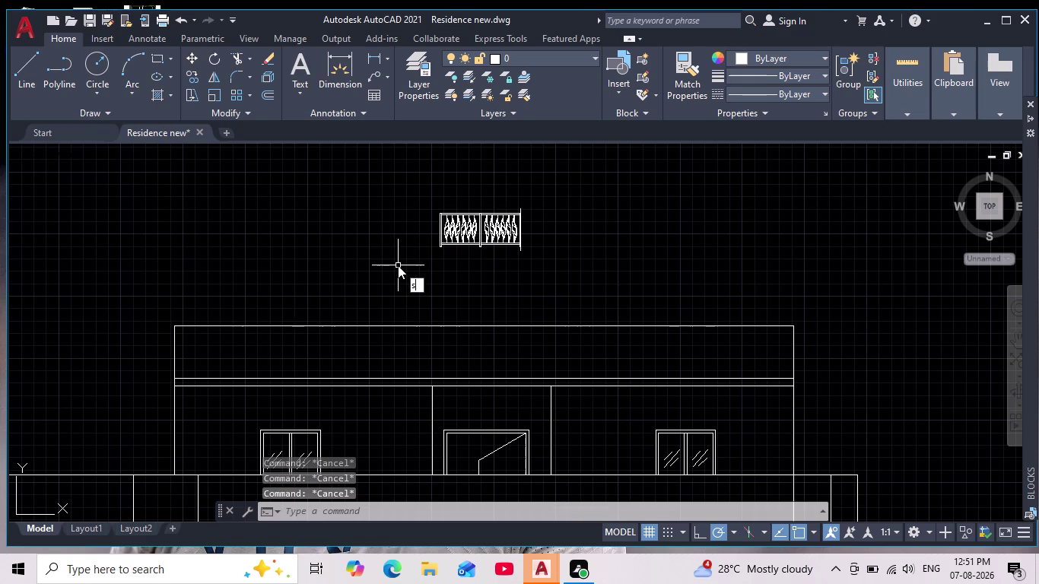
key(Return)
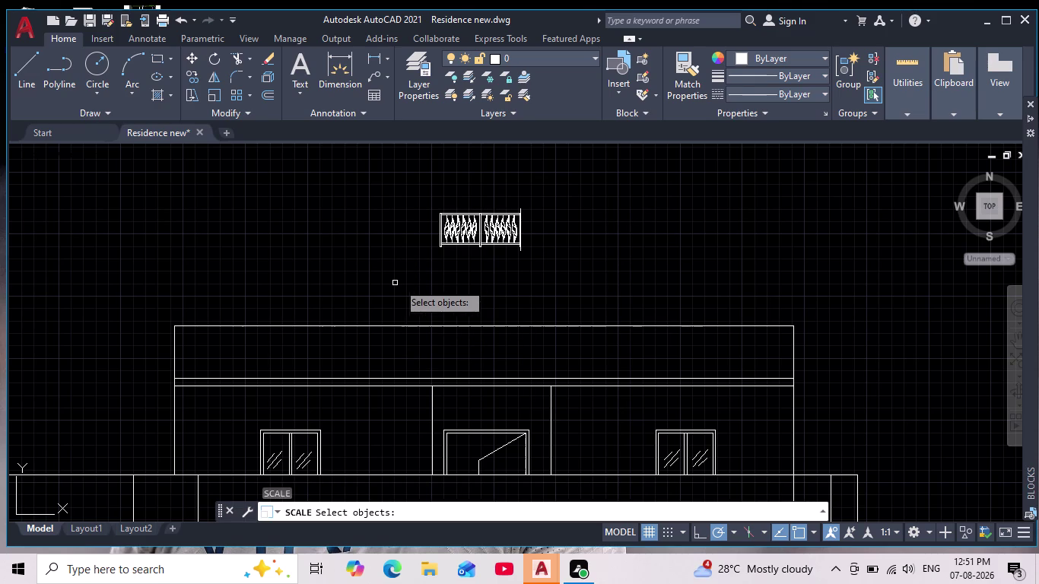
drag(553, 174, 384, 209)
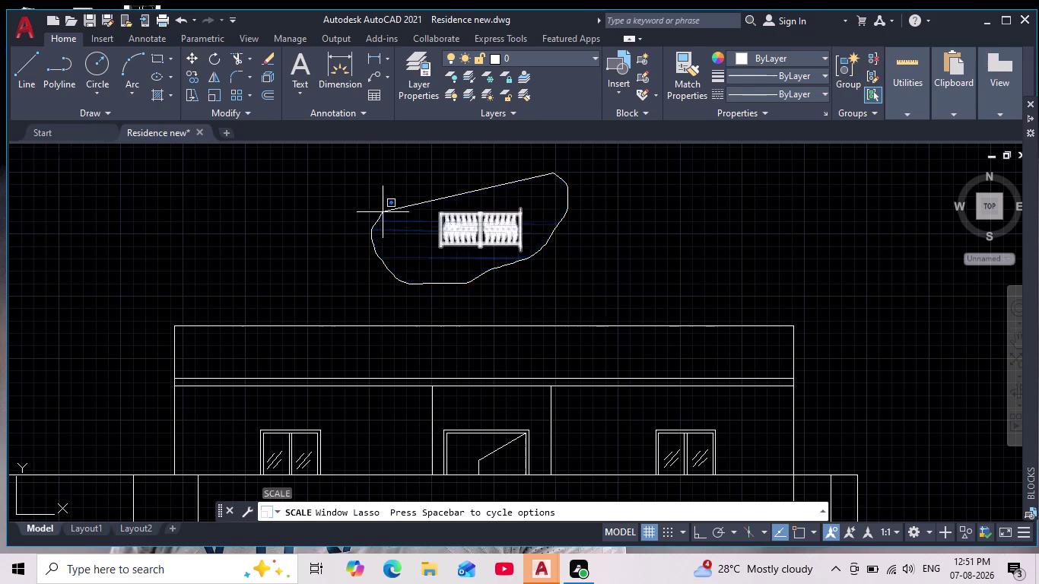
drag(384, 209, 385, 208)
key(Return)
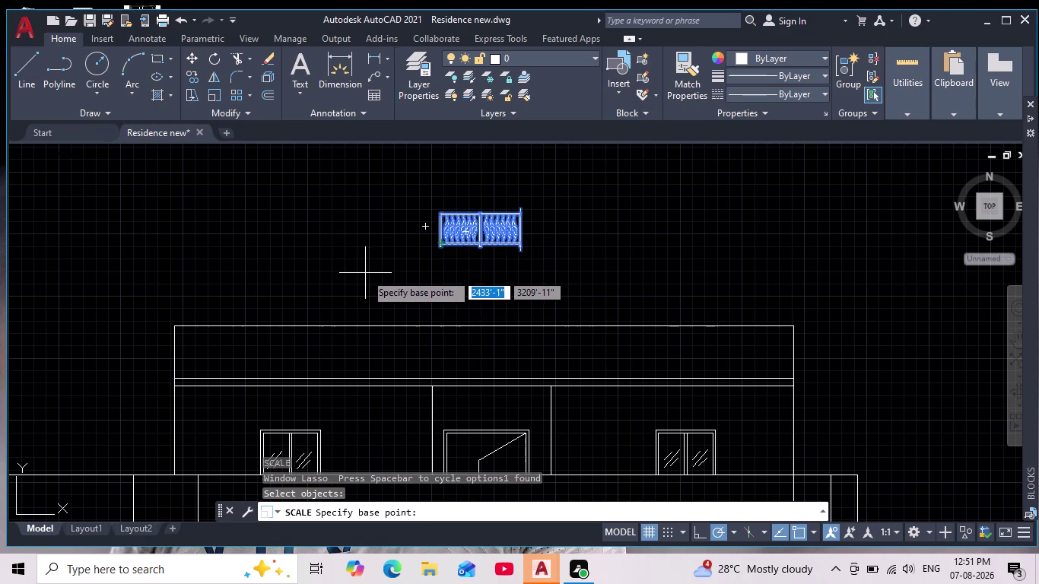
middle_drag(364, 275, 475, 217)
scroll(down, 3)
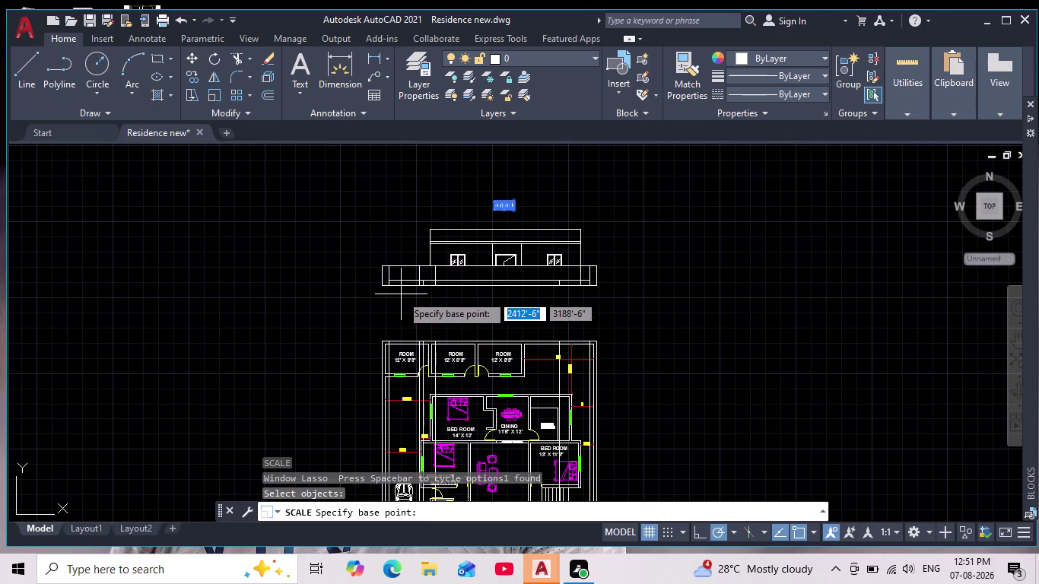
scroll(up, 3)
middle_drag(399, 301, 342, 419)
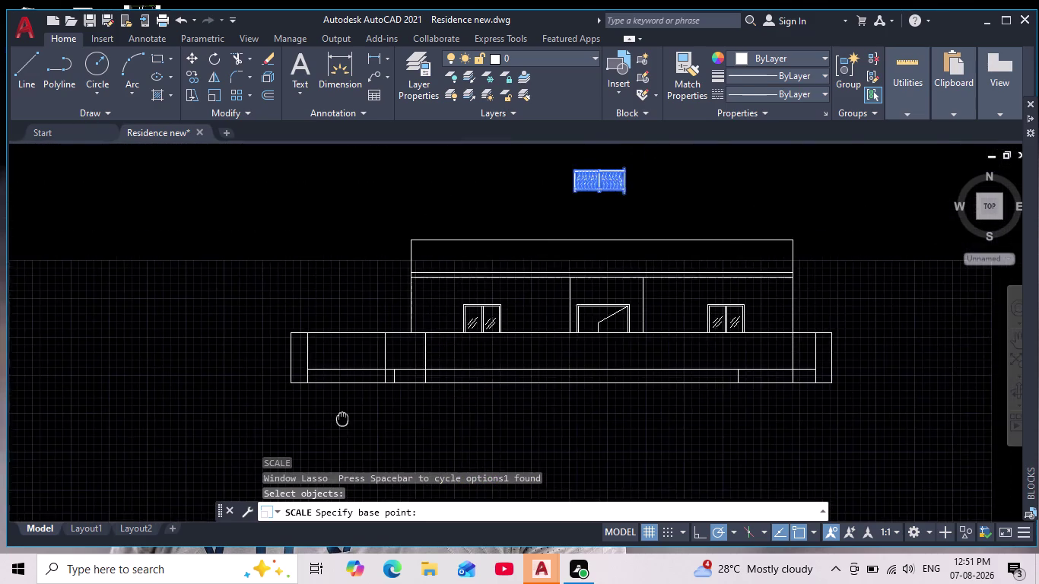
middle_drag(343, 419, 342, 419)
scroll(up, 3)
scroll(up, 3)
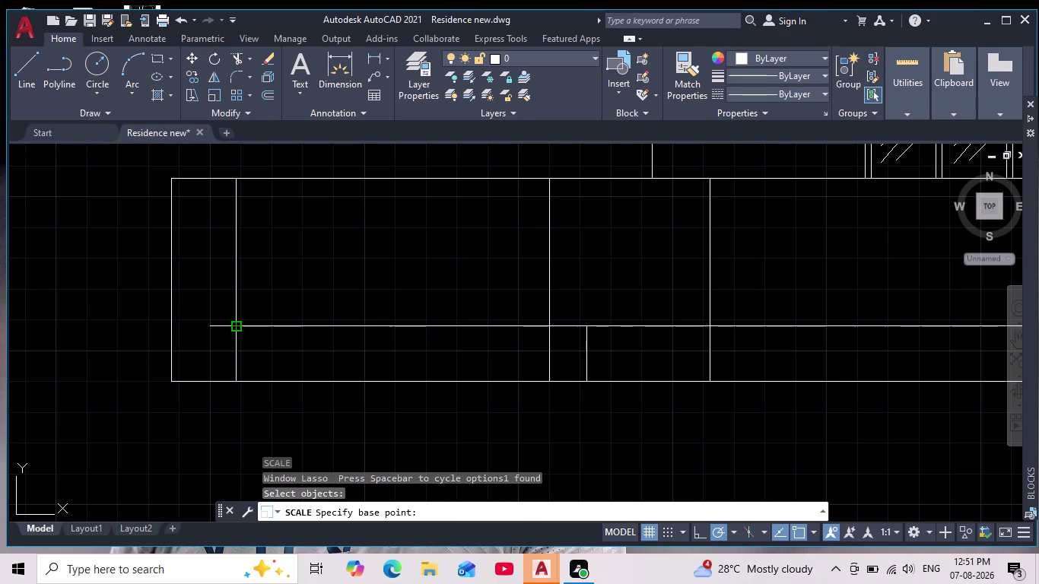
scroll(down, 3)
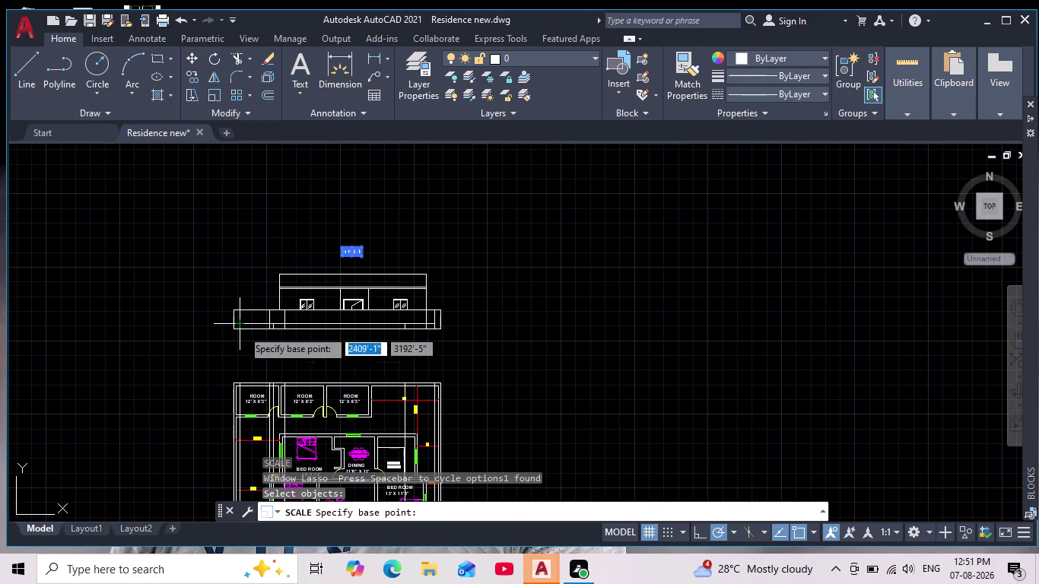
scroll(up, 3)
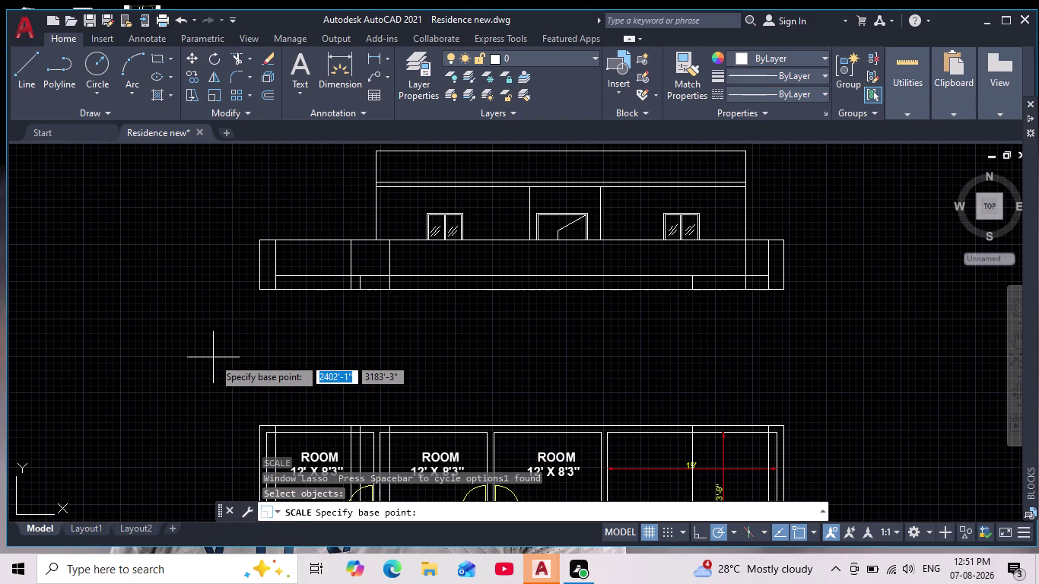
key(Escape)
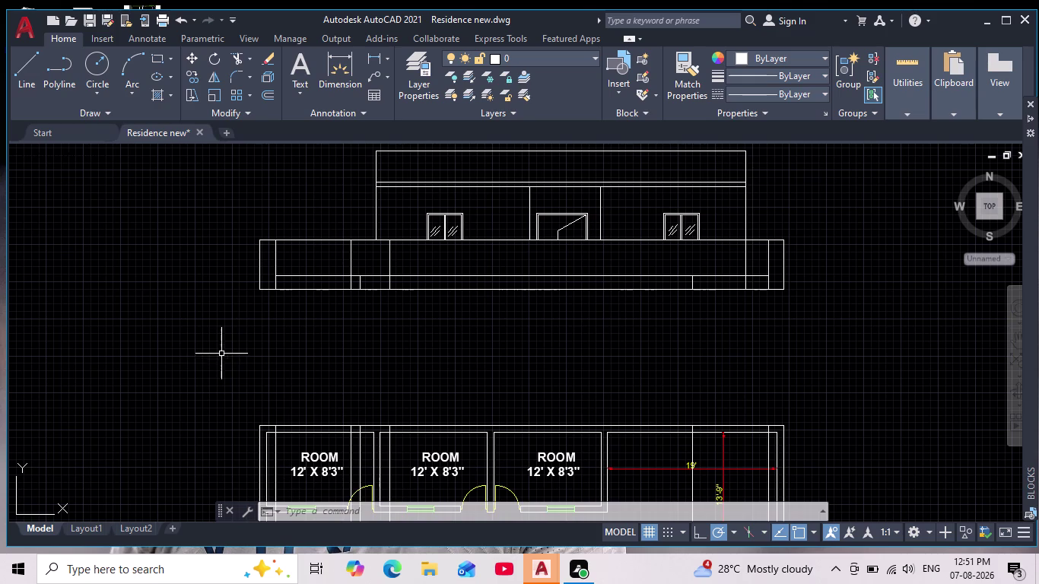
Zoom and pan over to the two-panel railing block.
scroll(down, 3)
middle_drag(251, 348, 208, 363)
scroll(down, 3)
scroll(up, 3)
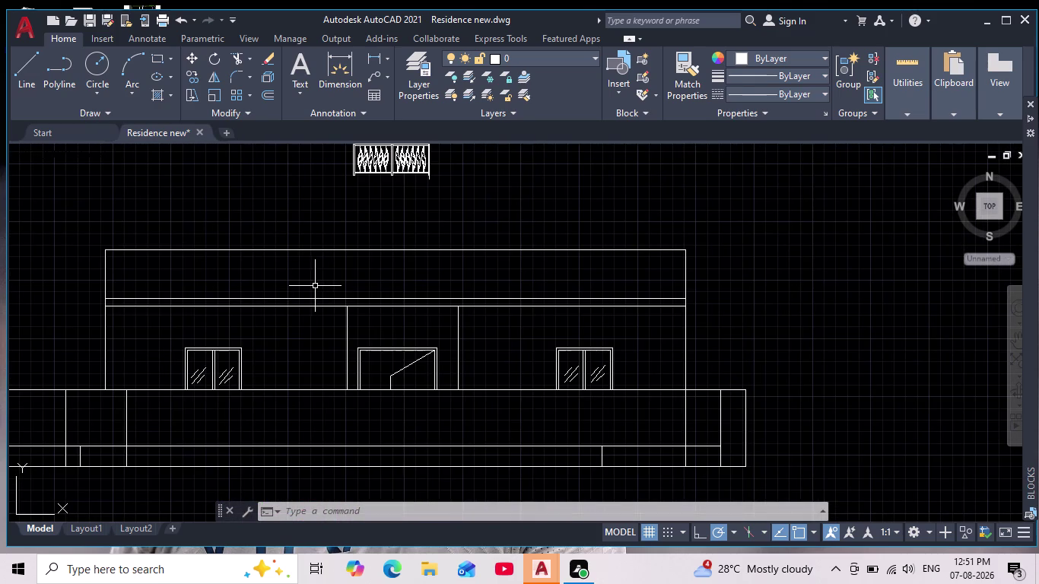
scroll(down, 3)
scroll(up, 3)
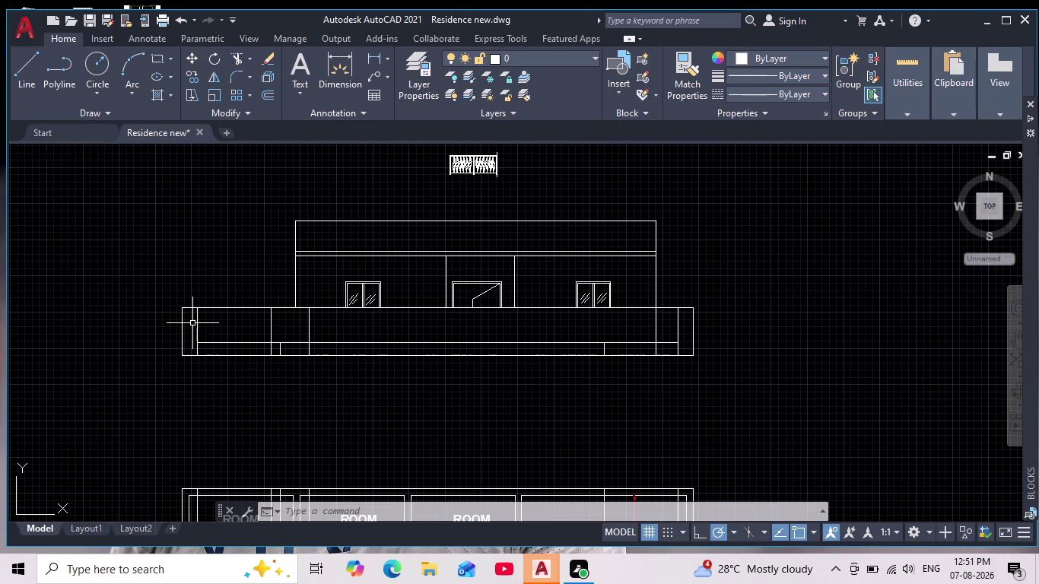
scroll(down, 3)
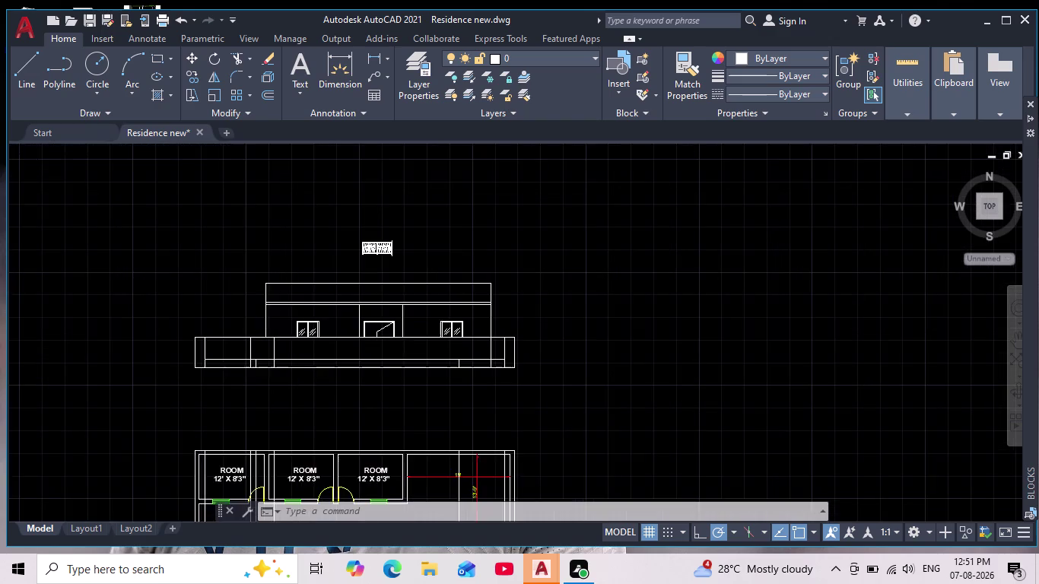
scroll(up, 3)
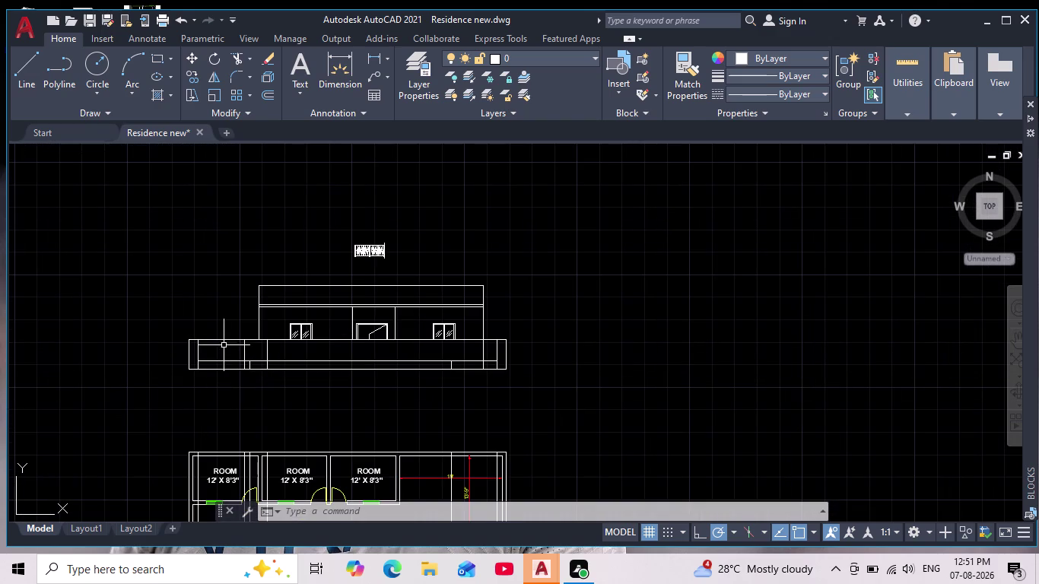
scroll(up, 3)
scroll(down, 3)
middle_drag(230, 372, 236, 411)
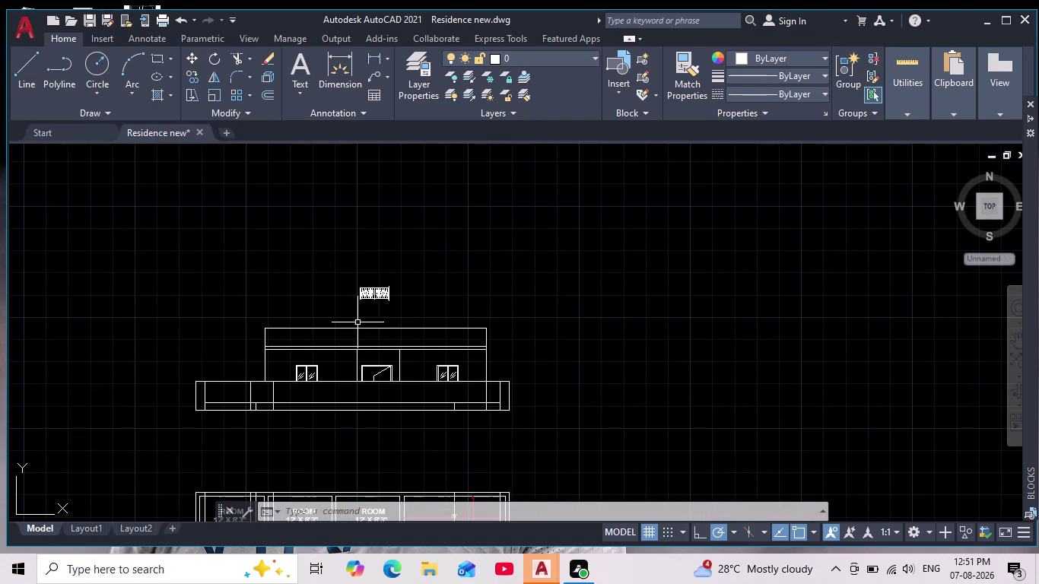
scroll(up, 3)
scroll(up, 3)
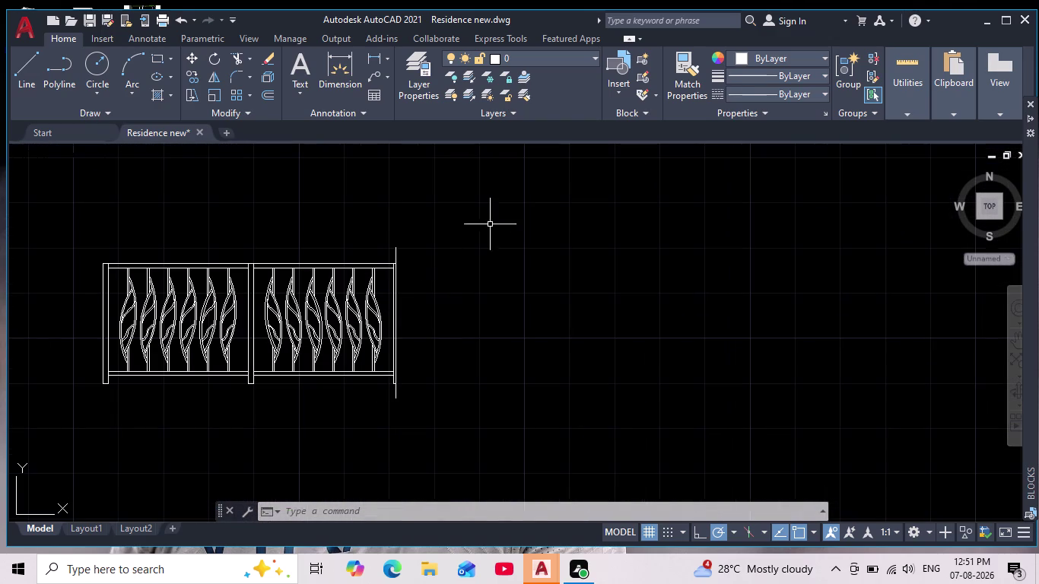
Cancel the stray selection window started beside the railing.
drag(499, 200, 494, 287)
click(517, 320)
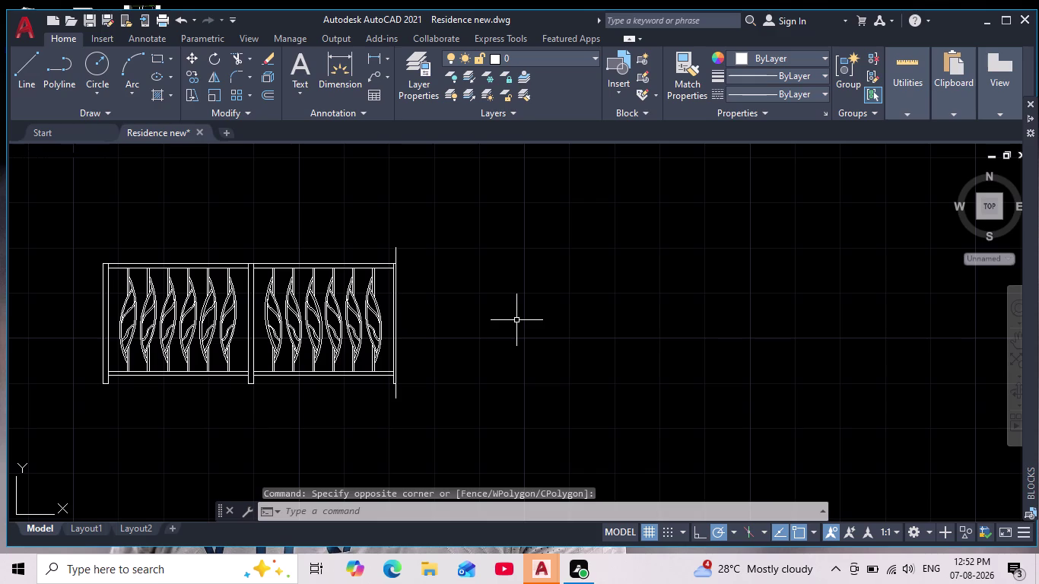
key(Escape)
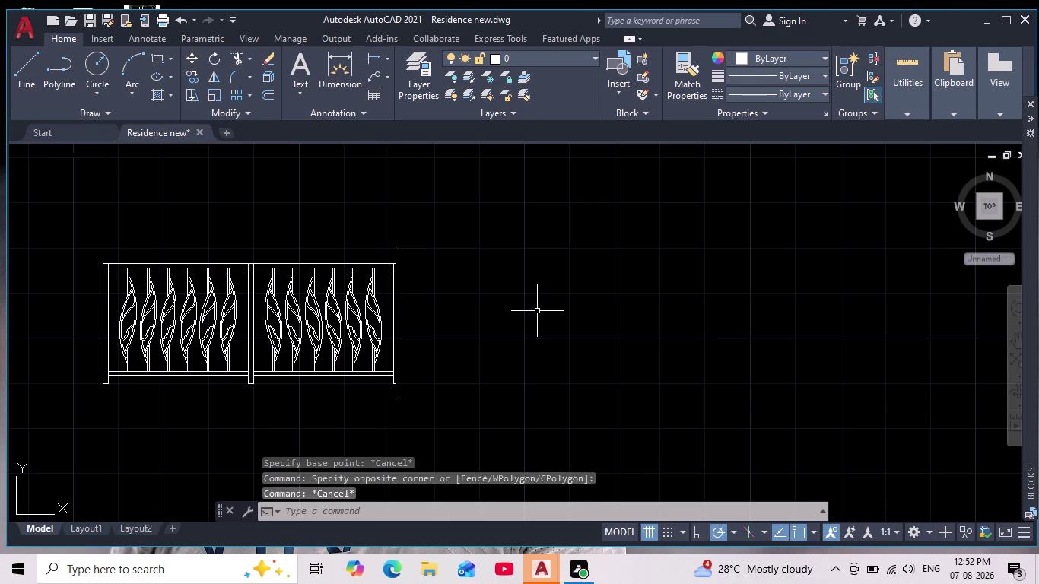
key(Escape)
key(Escape)
Inspect the railing's balusters and panels up close, then undo the view changes.
scroll(up, 3)
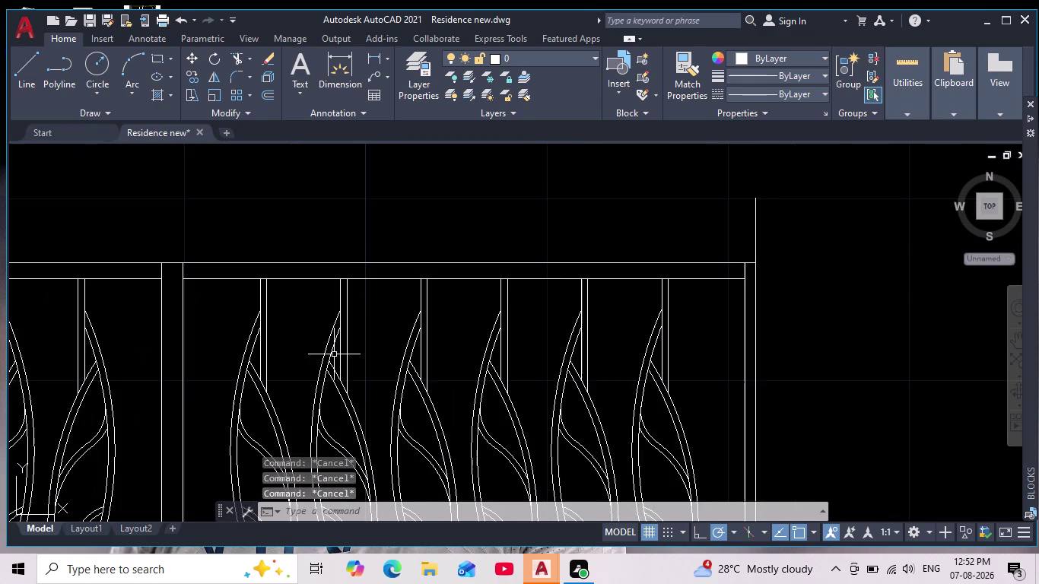
scroll(down, 3)
middle_drag(344, 322, 384, 268)
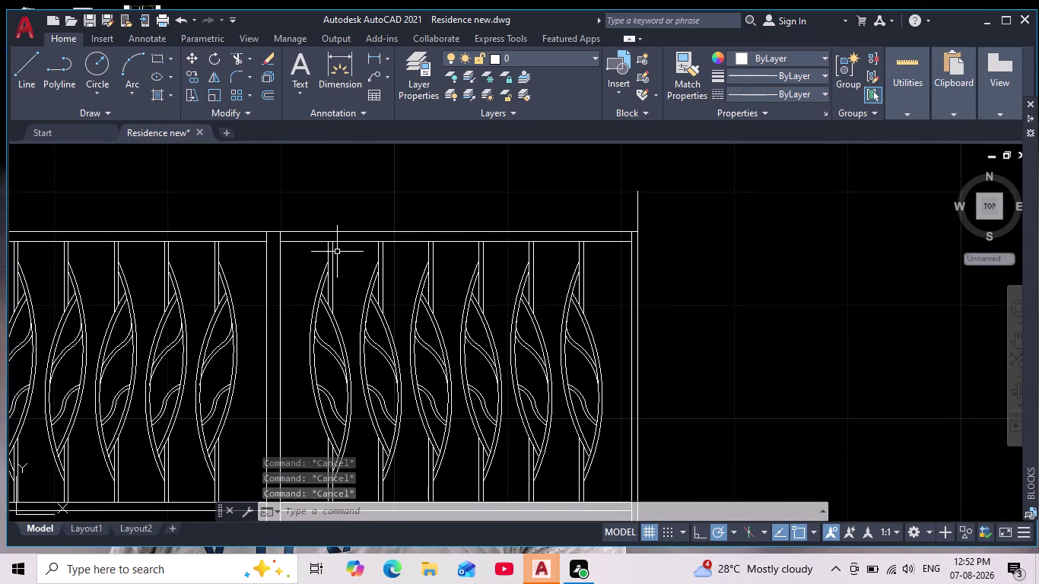
scroll(down, 3)
middle_drag(450, 376, 499, 312)
scroll(down, 3)
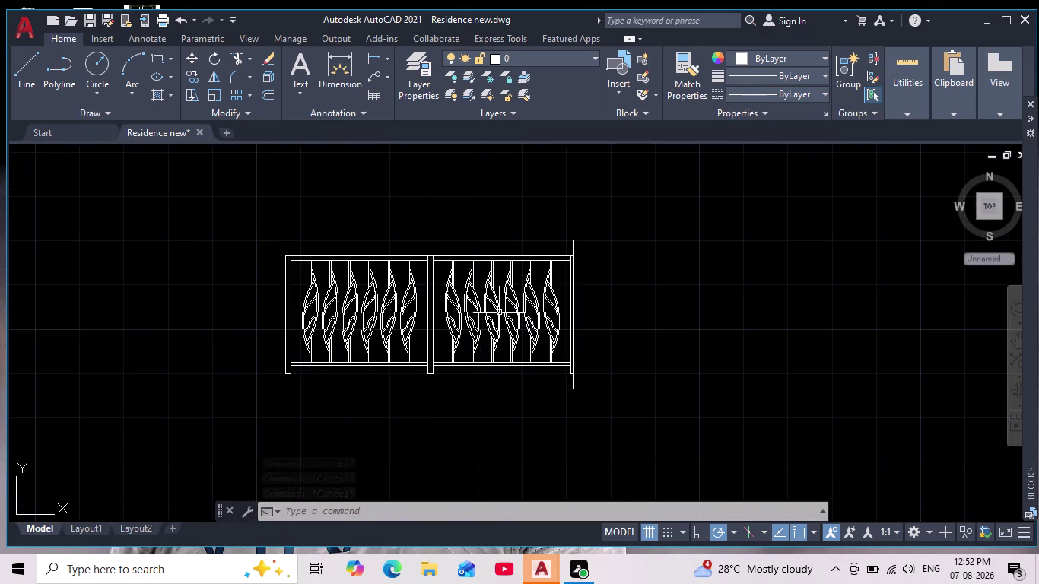
middle_drag(485, 357, 478, 384)
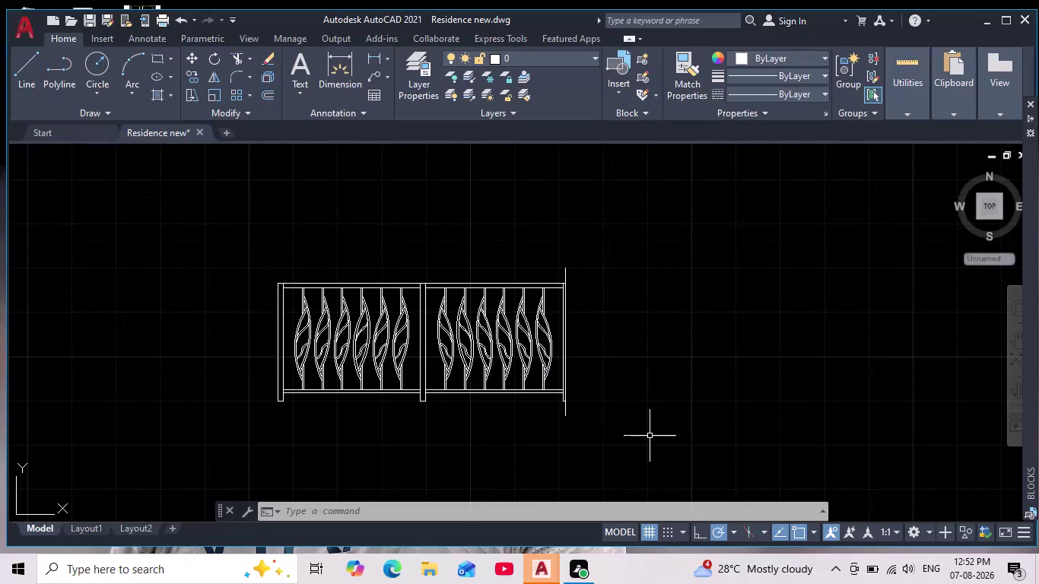
key(ctrl+z)
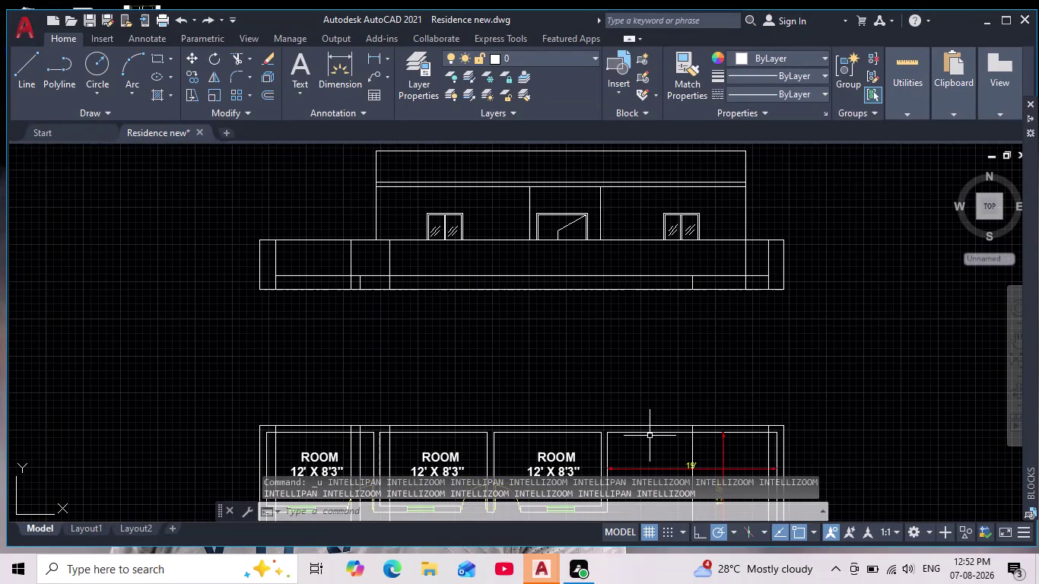
Zoom back in until the railing block fills the view.
scroll(down, 3)
middle_drag(666, 241, 589, 302)
scroll(down, 3)
scroll(up, 3)
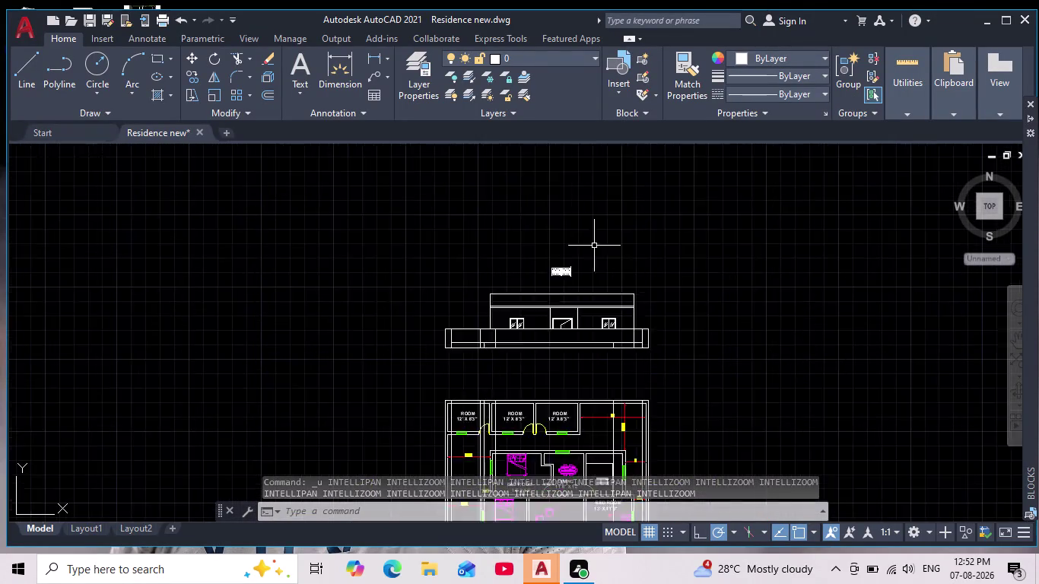
scroll(up, 3)
scroll(up, 3)
middle_drag(507, 337, 517, 332)
scroll(up, 3)
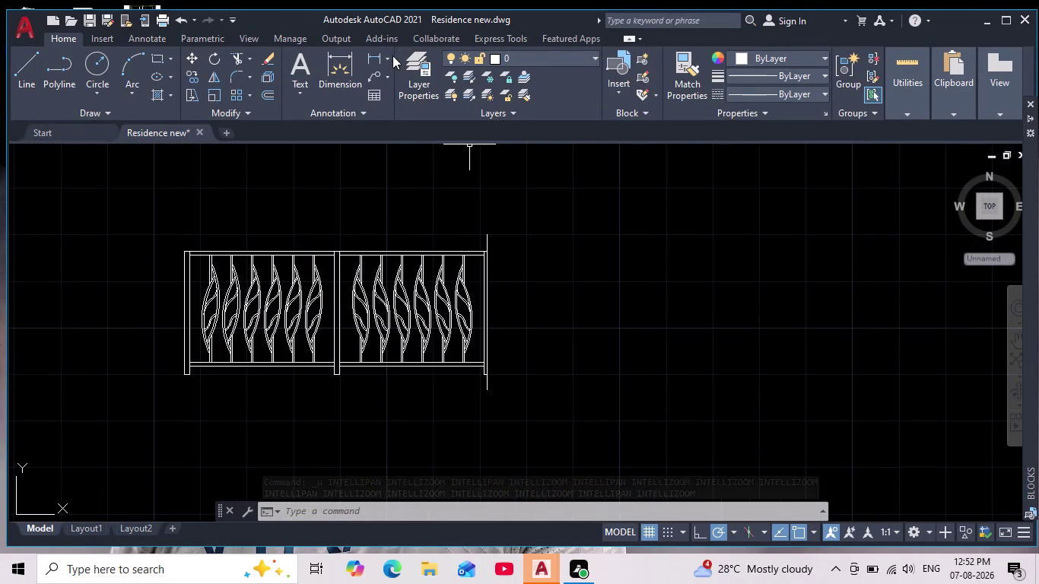
click(373, 60)
scroll(up, 3)
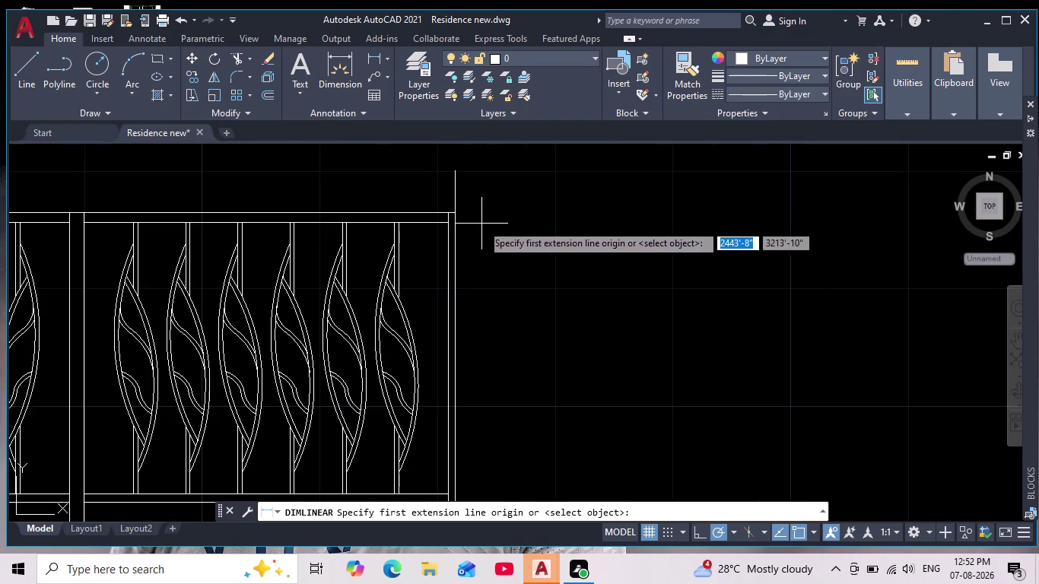
click(454, 213)
middle_drag(479, 344, 522, 276)
scroll(up, 3)
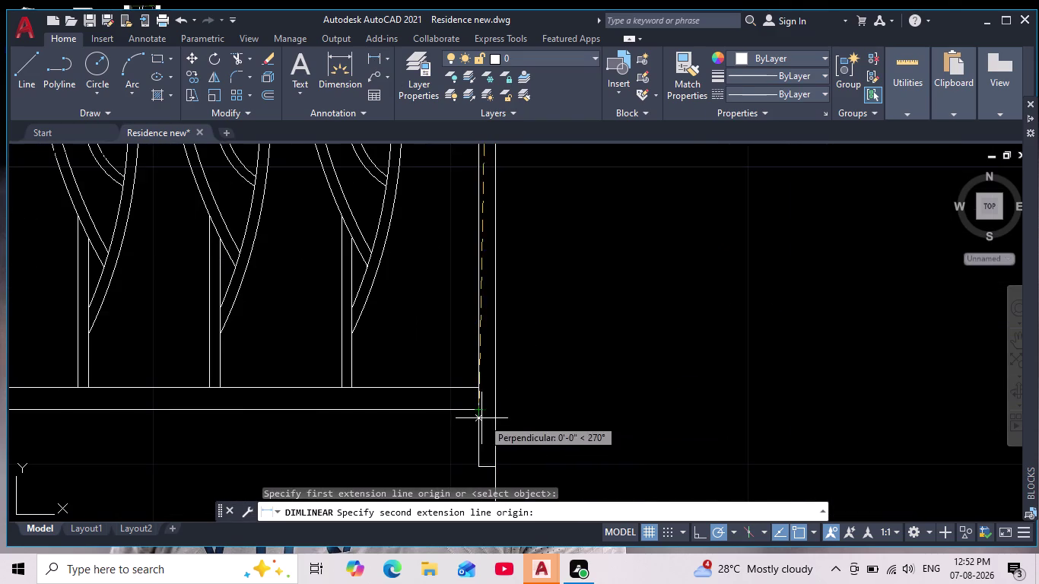
scroll(down, 3)
scroll(down, 3)
scroll(up, 3)
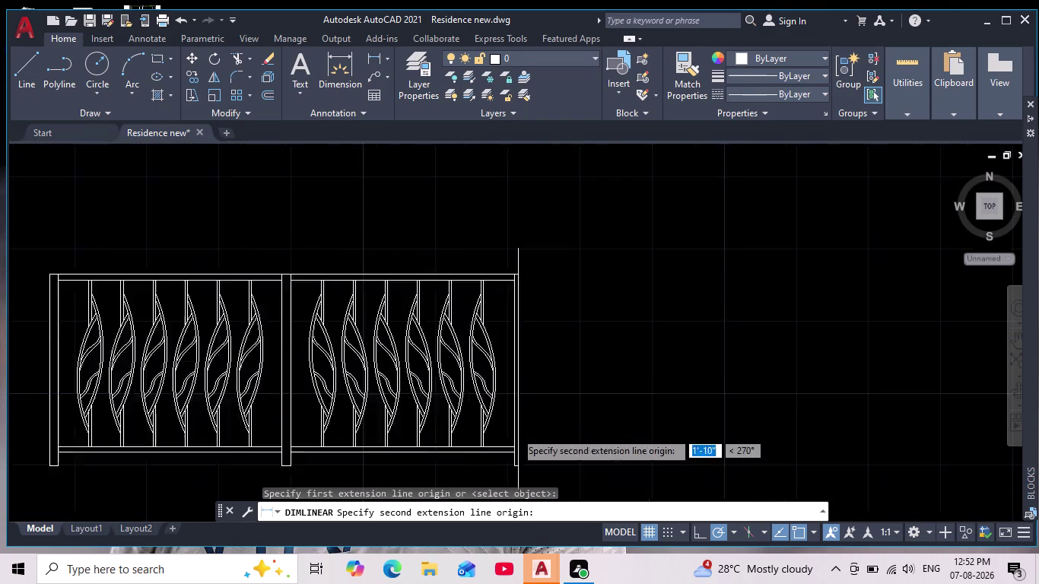
middle_drag(517, 436, 524, 379)
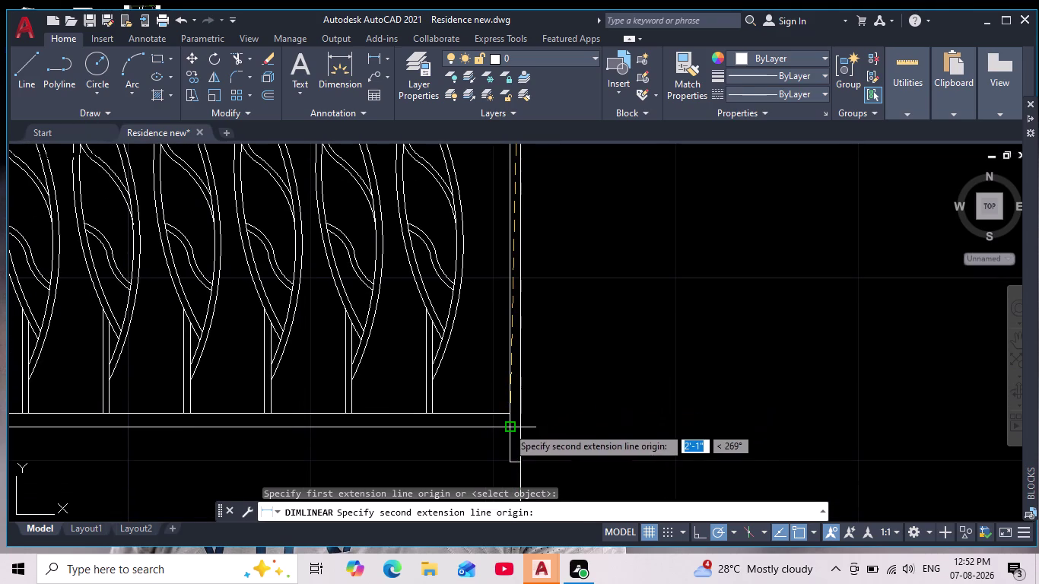
click(505, 426)
scroll(down, 3)
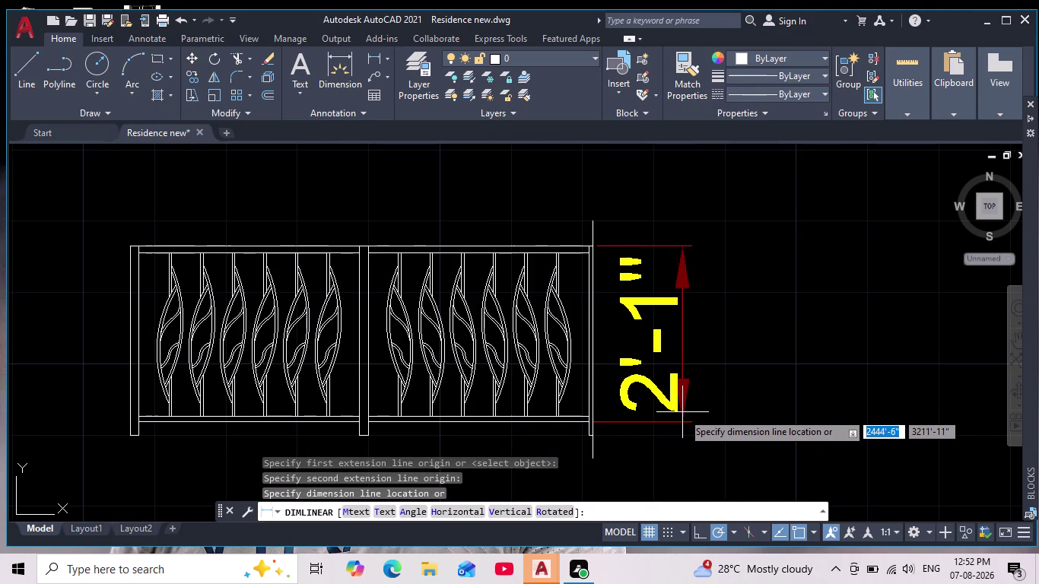
key(Escape)
middle_drag(658, 289, 658, 295)
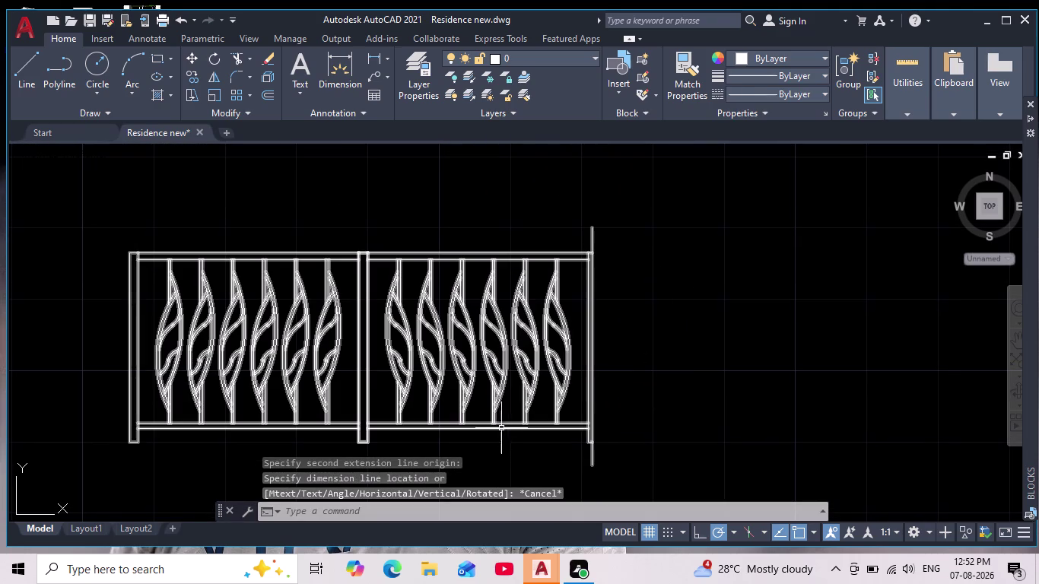
Select the whole two-panel railing after cancelling a stray selection window.
middle_drag(443, 417, 456, 367)
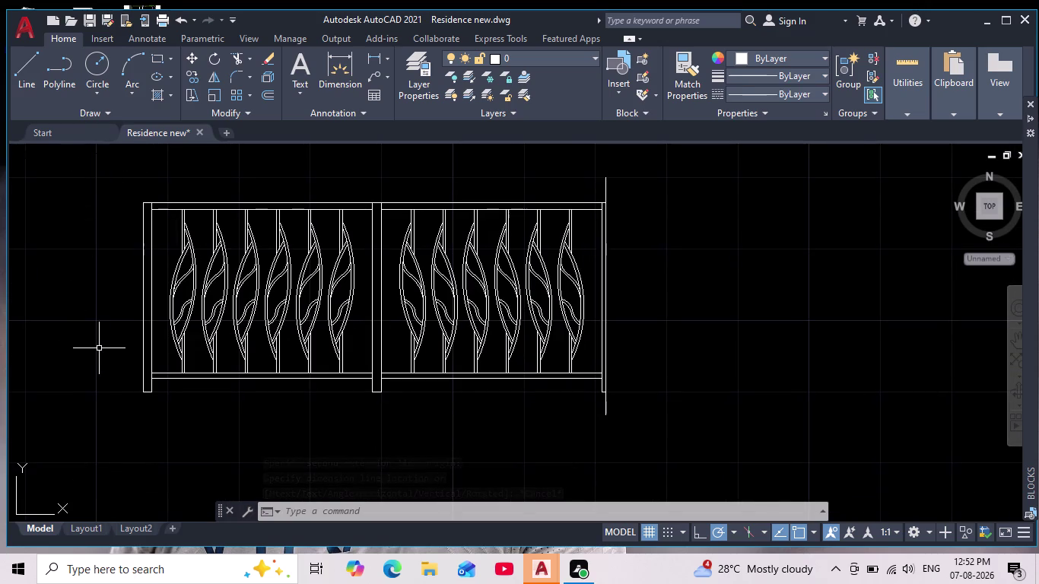
click(119, 184)
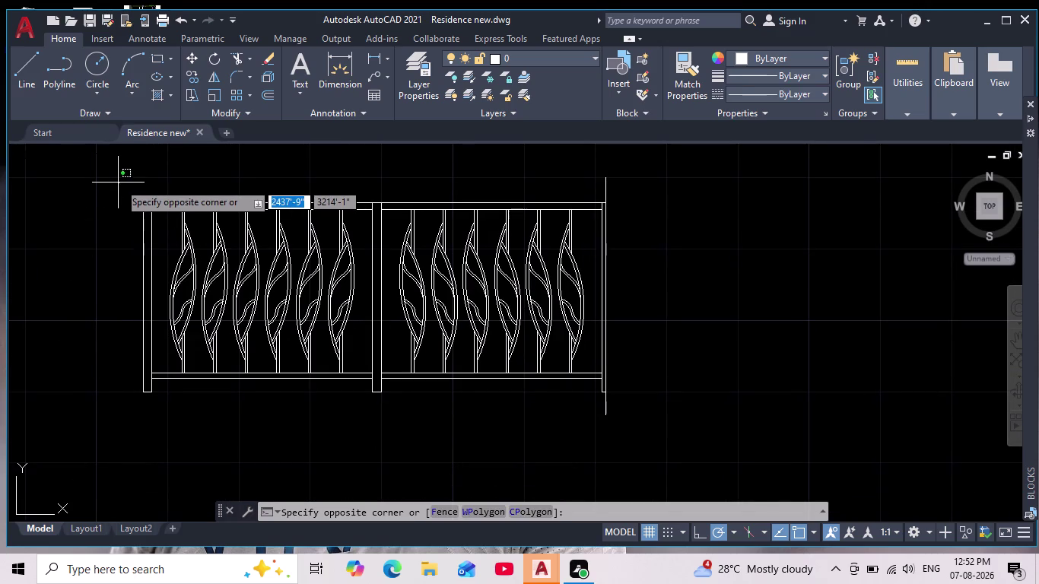
key(Escape)
scroll(down, 3)
middle_drag(119, 194, 190, 267)
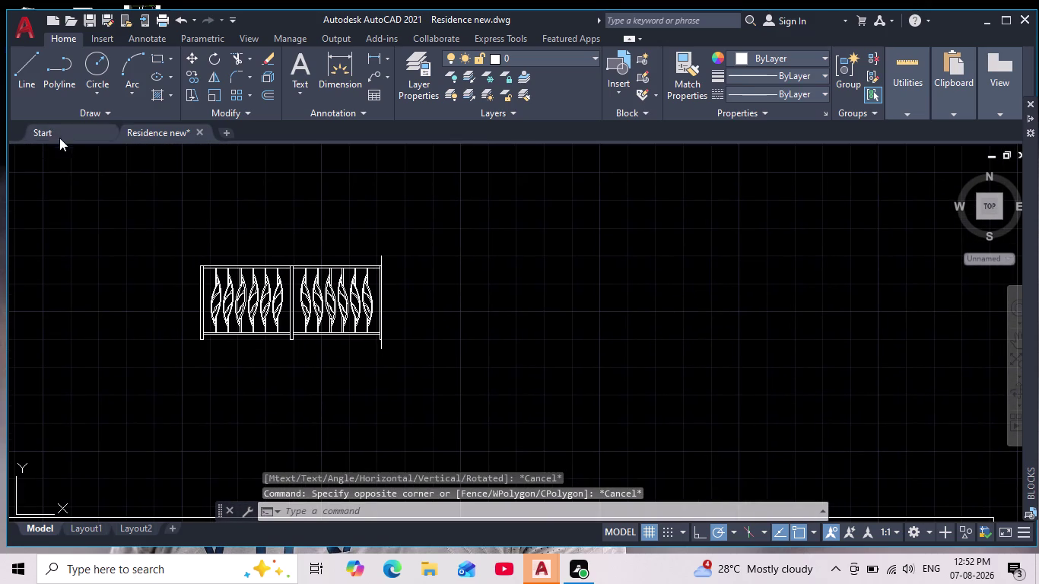
drag(127, 209, 131, 229)
click(474, 368)
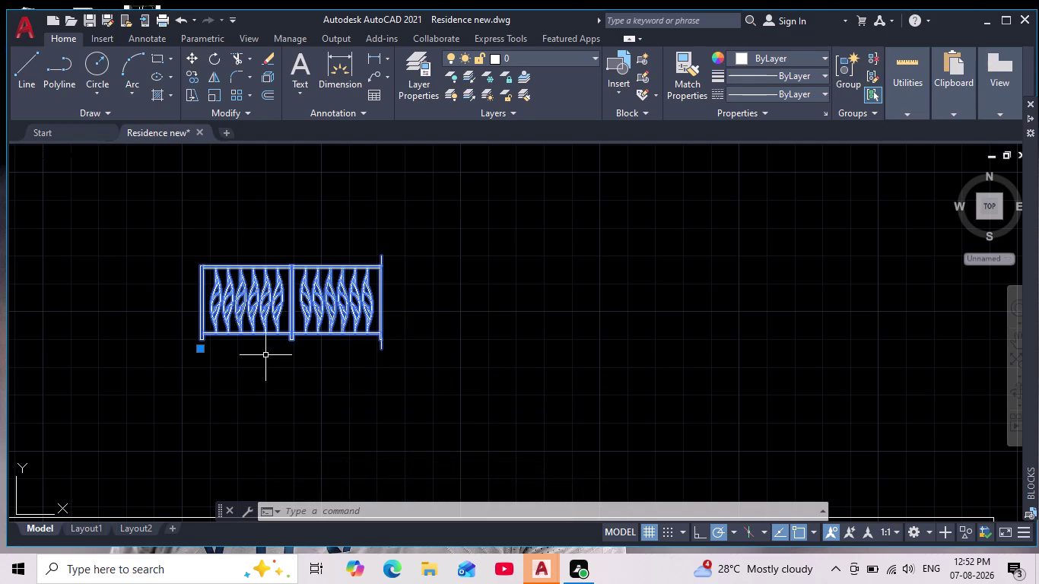
Start MIRROR on the selected railing, placing the first mirror-line point on the top rail.
scroll(up, 3)
scroll(down, 3)
middle_drag(282, 374, 294, 393)
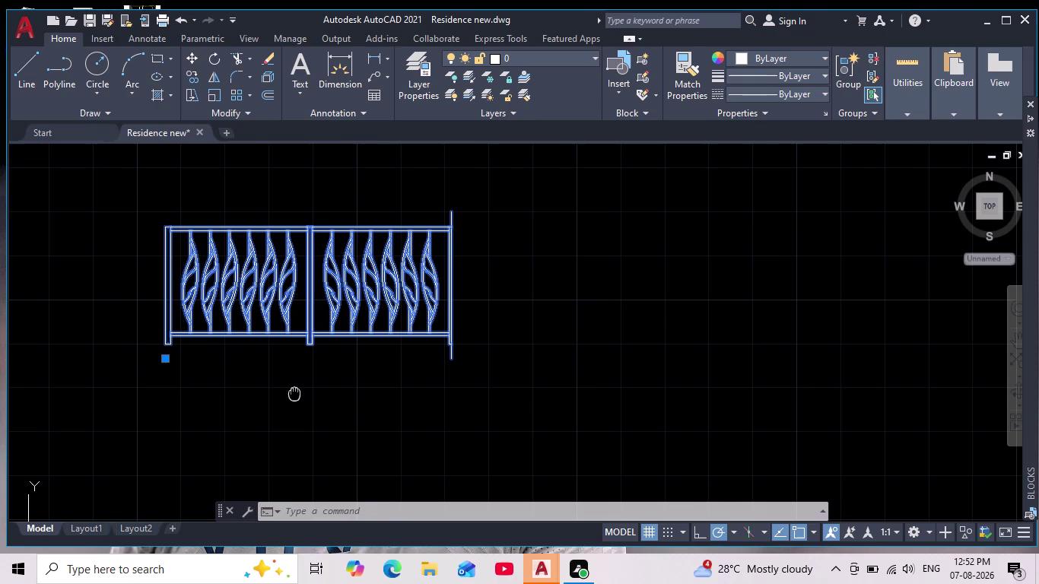
middle_drag(295, 392, 295, 397)
middle_drag(295, 402, 297, 423)
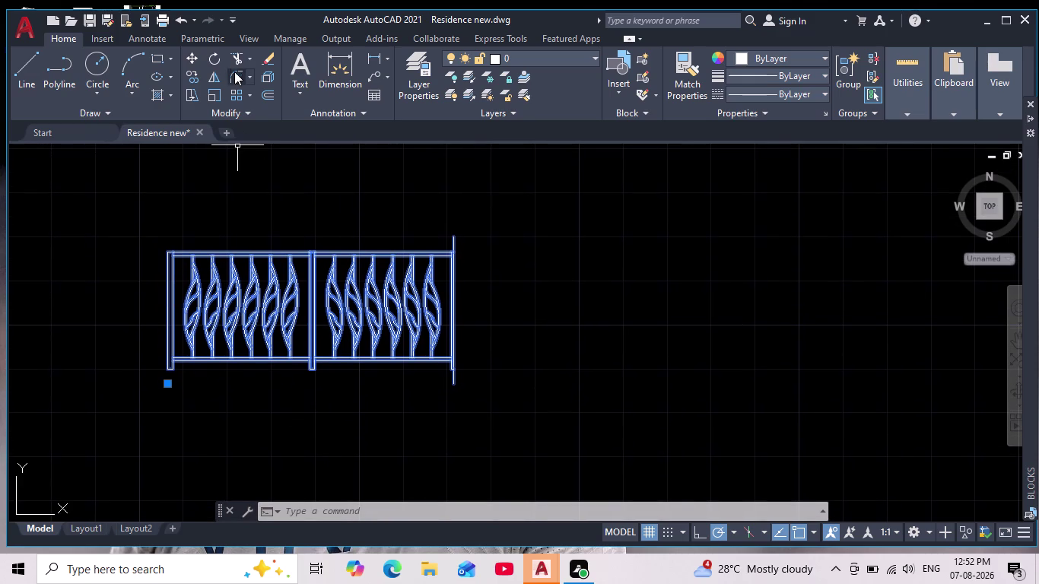
click(212, 77)
scroll(up, 3)
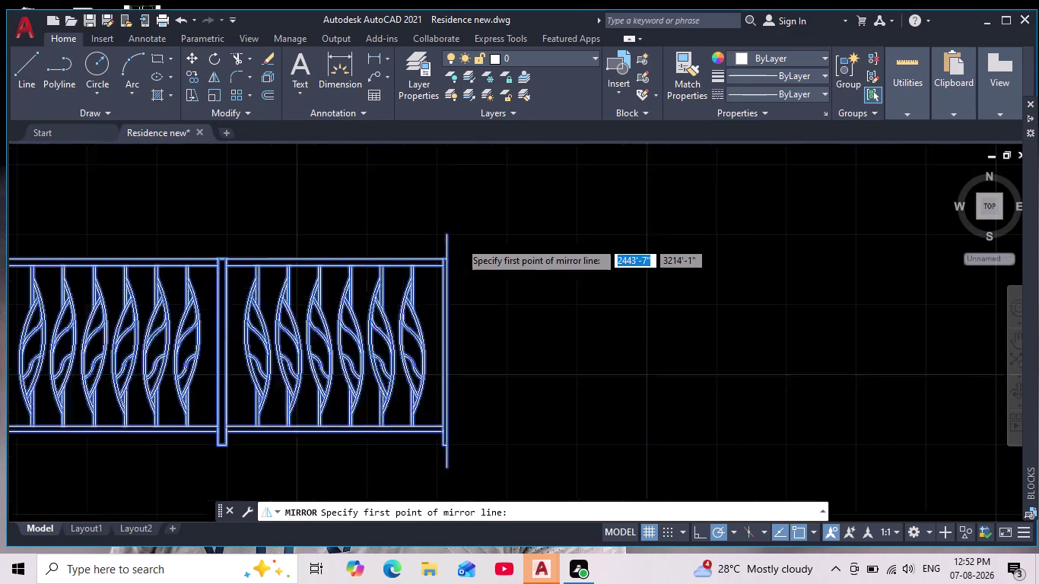
scroll(up, 3)
click(395, 318)
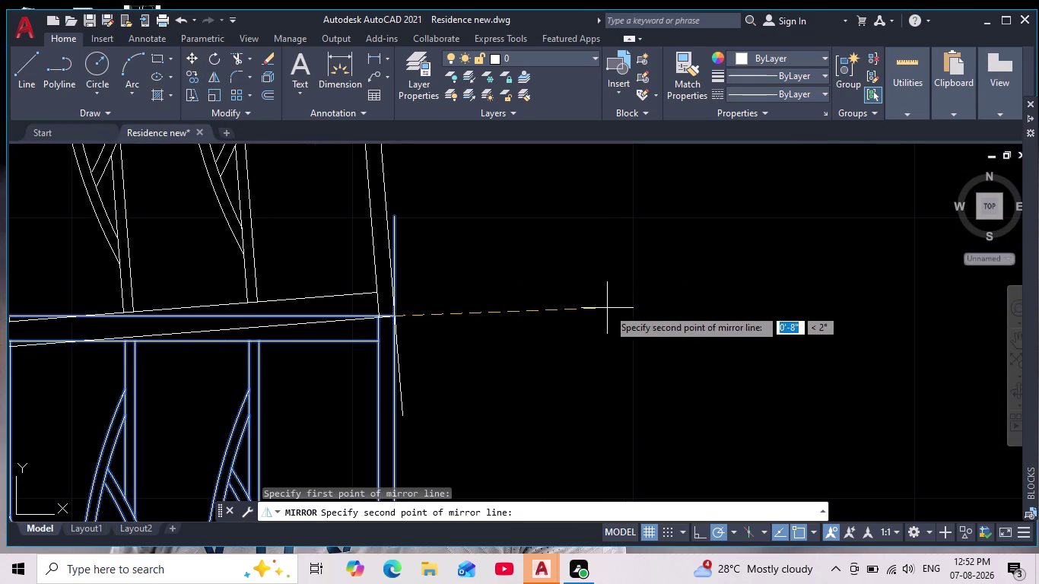
Complete the horizontal mirror line and keep the source railing.
click(694, 530)
middle_drag(617, 374, 661, 354)
scroll(down, 3)
scroll(down, 3)
middle_drag(699, 328, 600, 329)
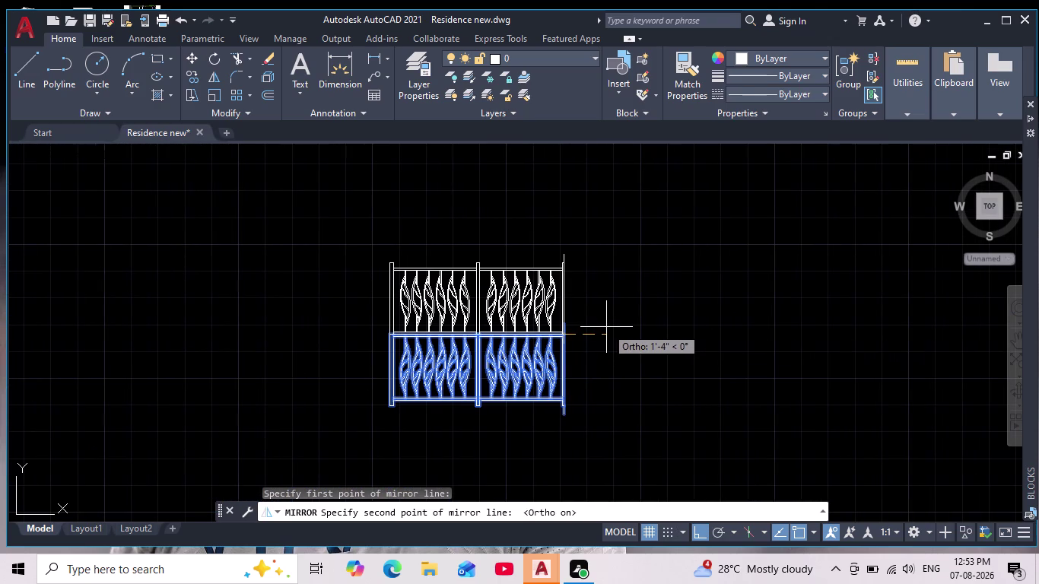
click(606, 327)
key(Return)
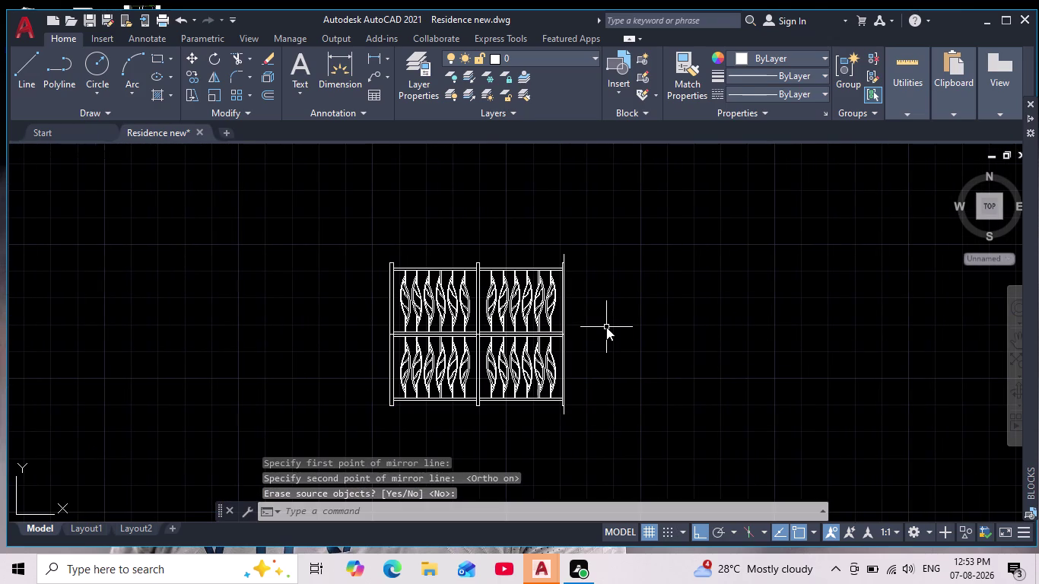
Clear leftover commands and frame the new two-tier railing.
scroll(down, 3)
middle_drag(612, 335, 547, 335)
scroll(up, 3)
scroll(up, 3)
key(Escape)
key(Escape)
key(Escape)
middle_drag(545, 333, 535, 302)
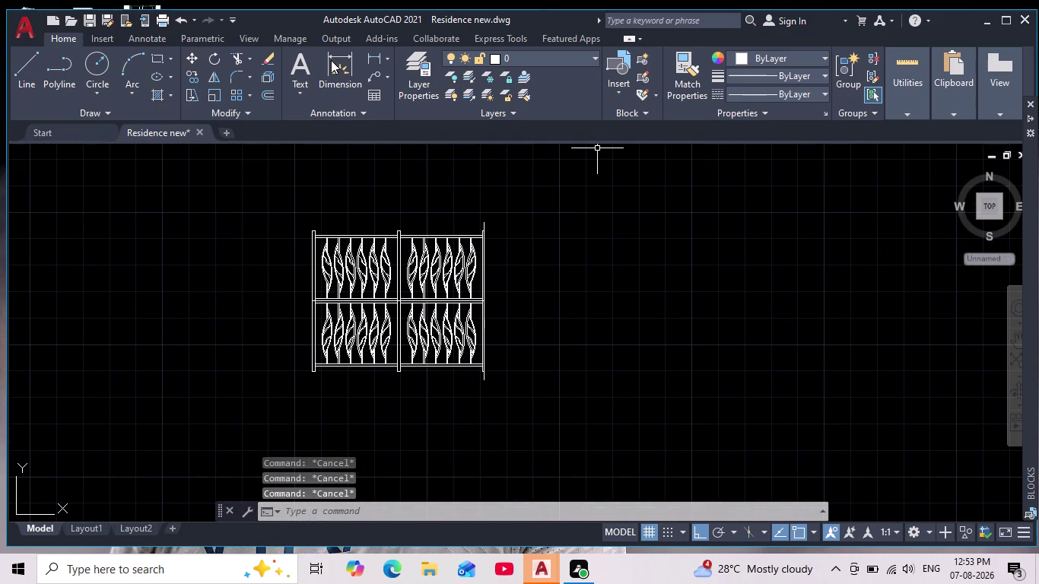
Pan and zoom to inspect both tiers of the mirrored railing.
middle_drag(608, 301, 607, 314)
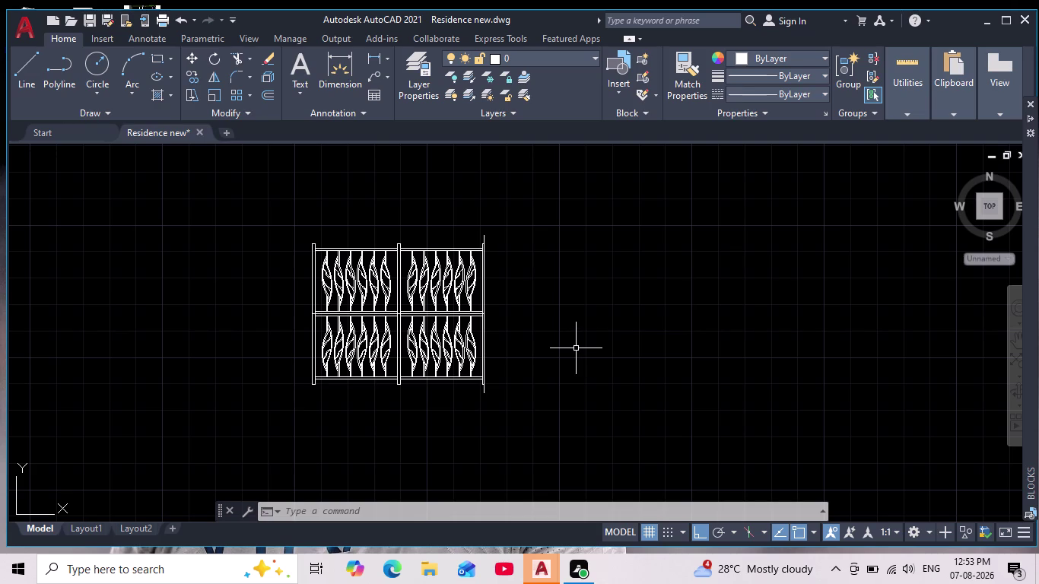
scroll(up, 3)
scroll(down, 3)
middle_drag(406, 404, 406, 415)
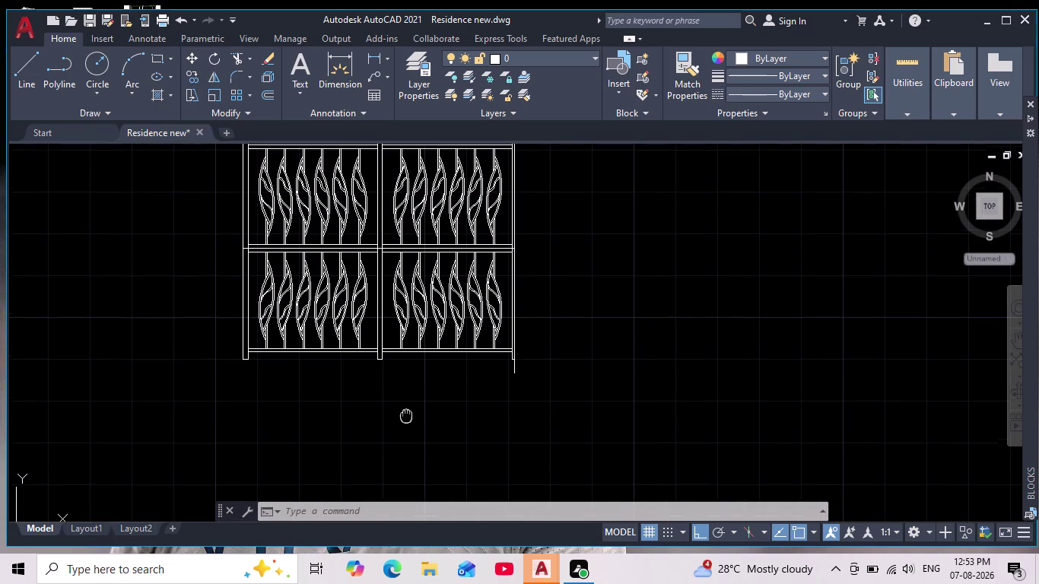
middle_drag(406, 414, 400, 439)
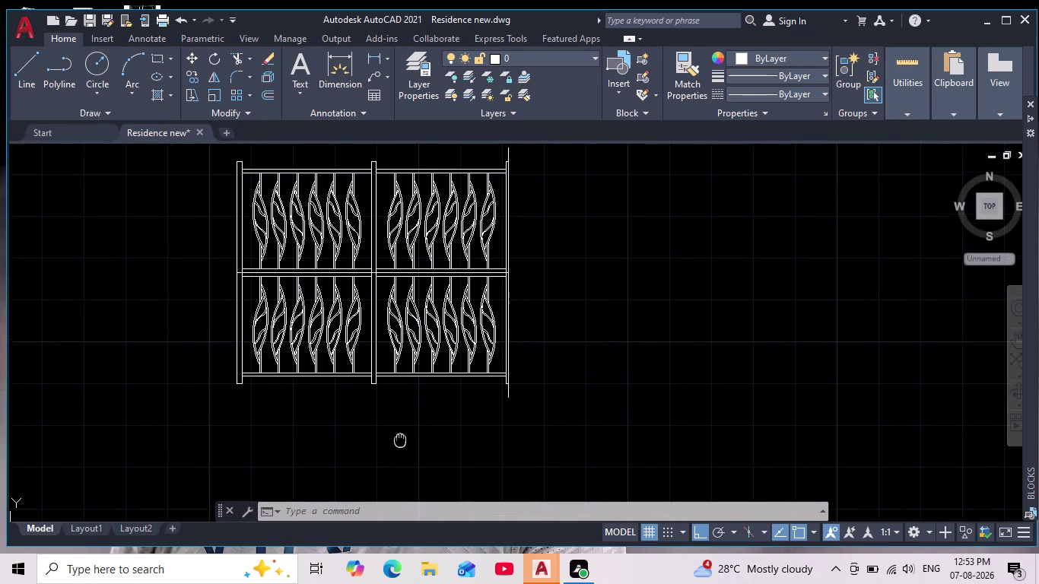
middle_drag(400, 440, 397, 447)
scroll(down, 3)
scroll(up, 3)
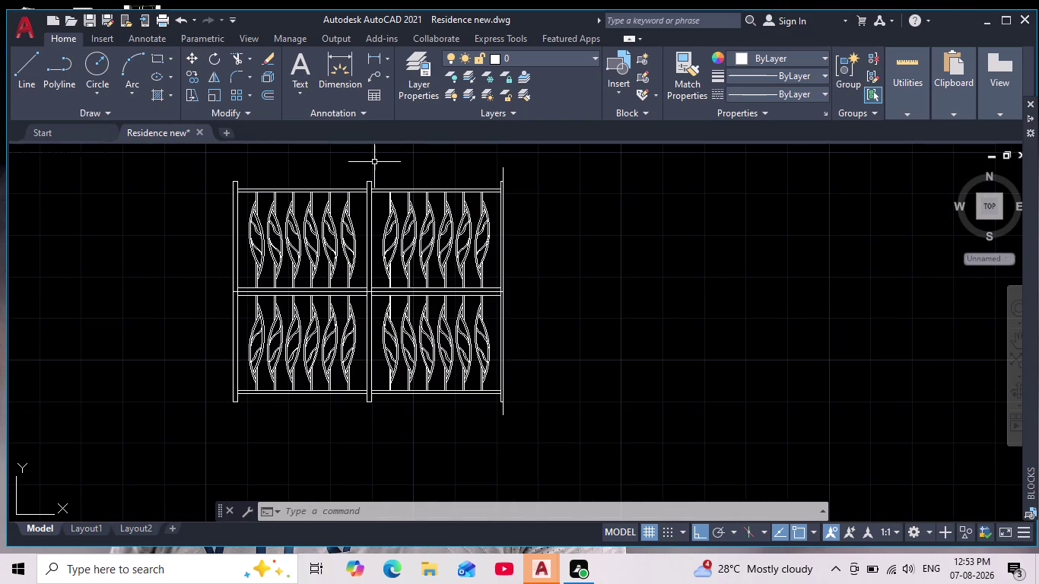
scroll(up, 3)
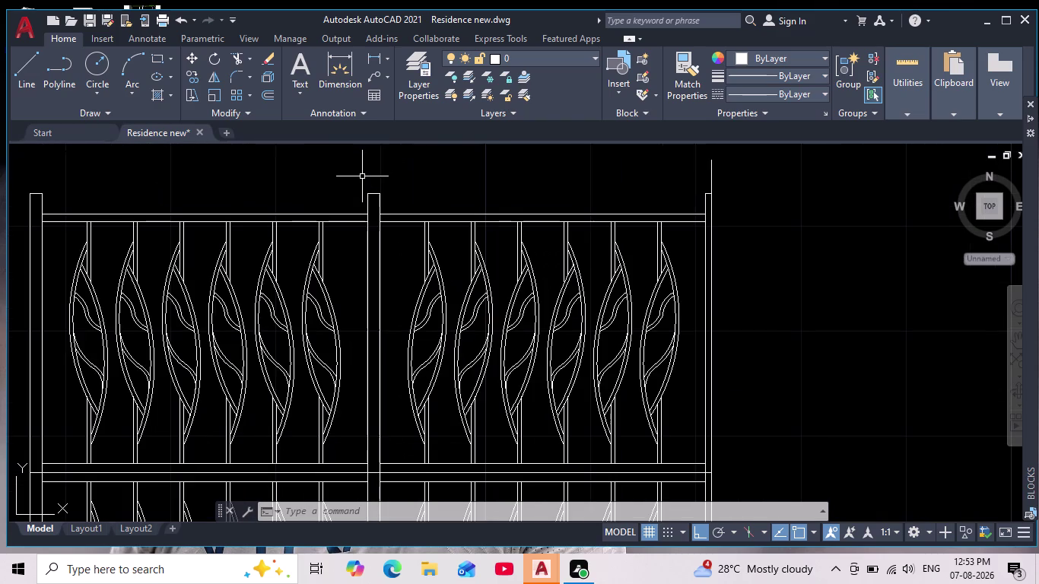
scroll(down, 3)
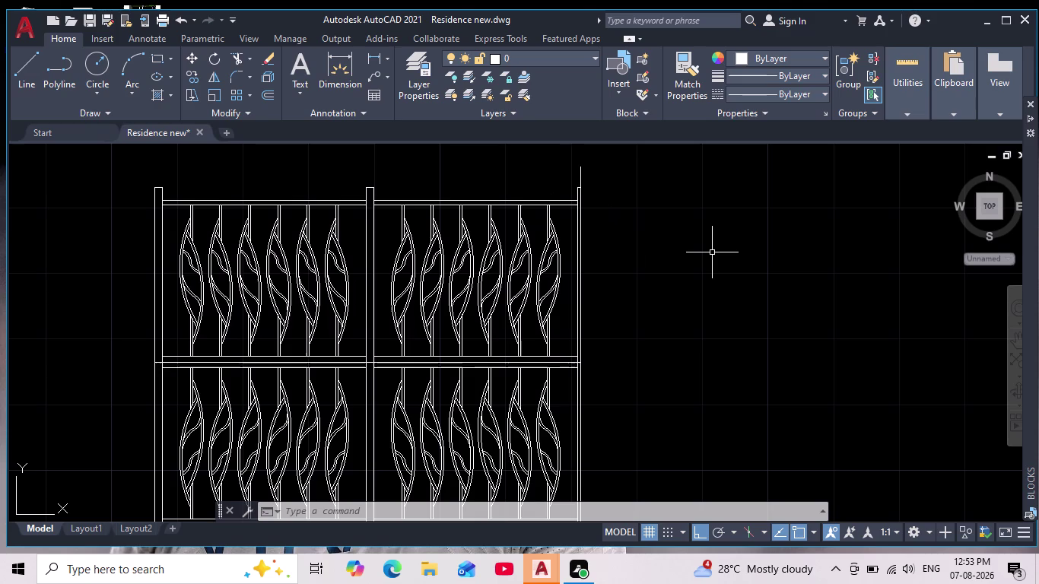
Undo the view change and the mirror, leaving only the original railing.
key(ctrl+z)
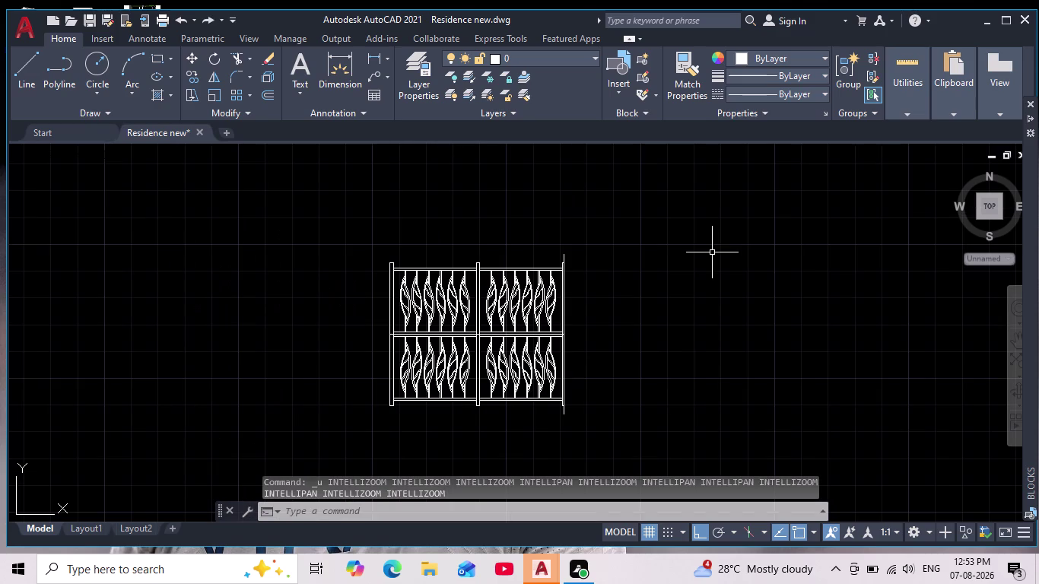
key(ctrl+z)
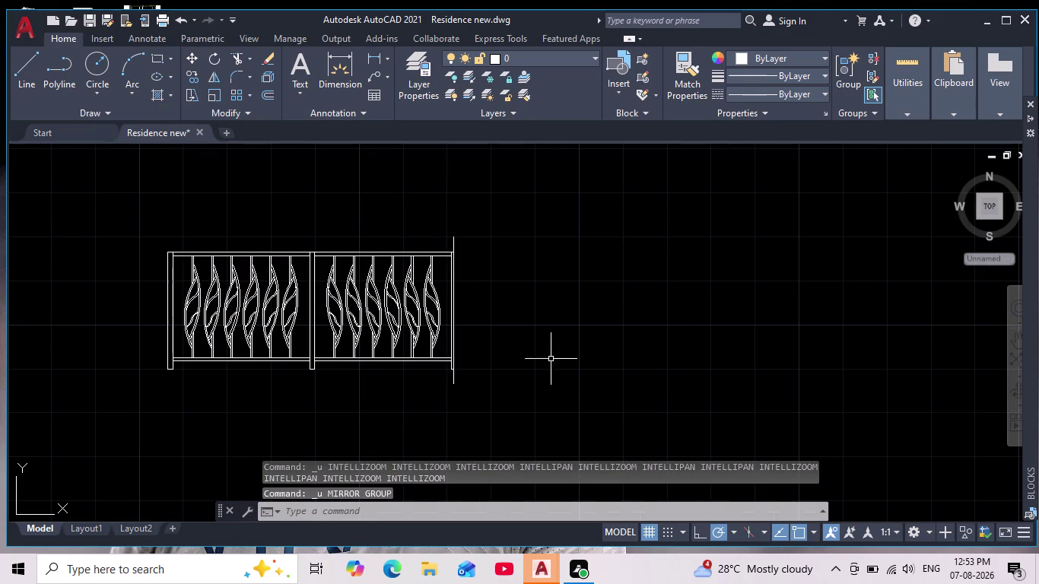
scroll(up, 3)
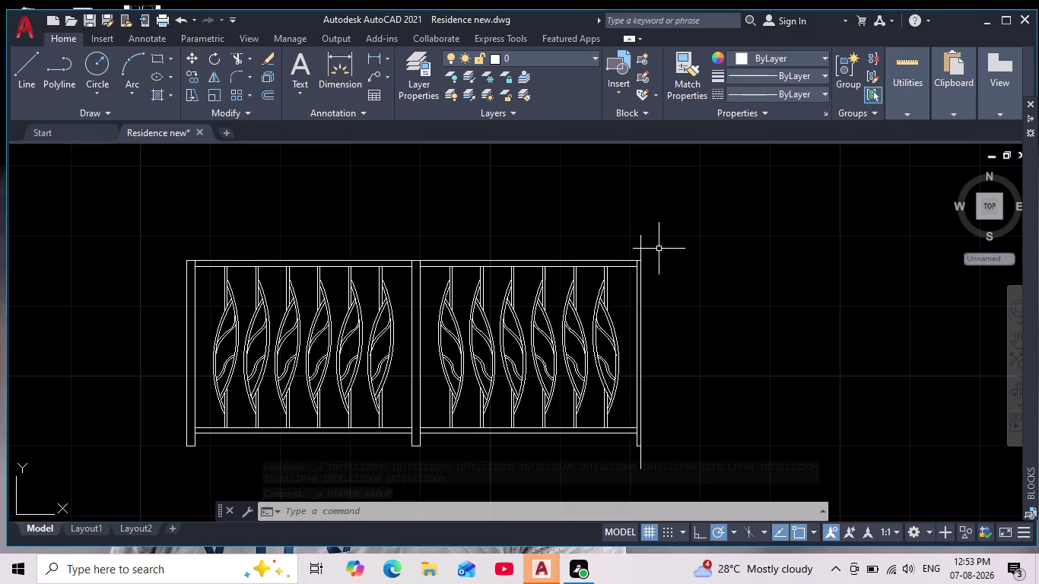
Select the whole railing and begin a copy from its top corner, then cancel it.
scroll(up, 3)
middle_drag(727, 327, 702, 304)
scroll(down, 3)
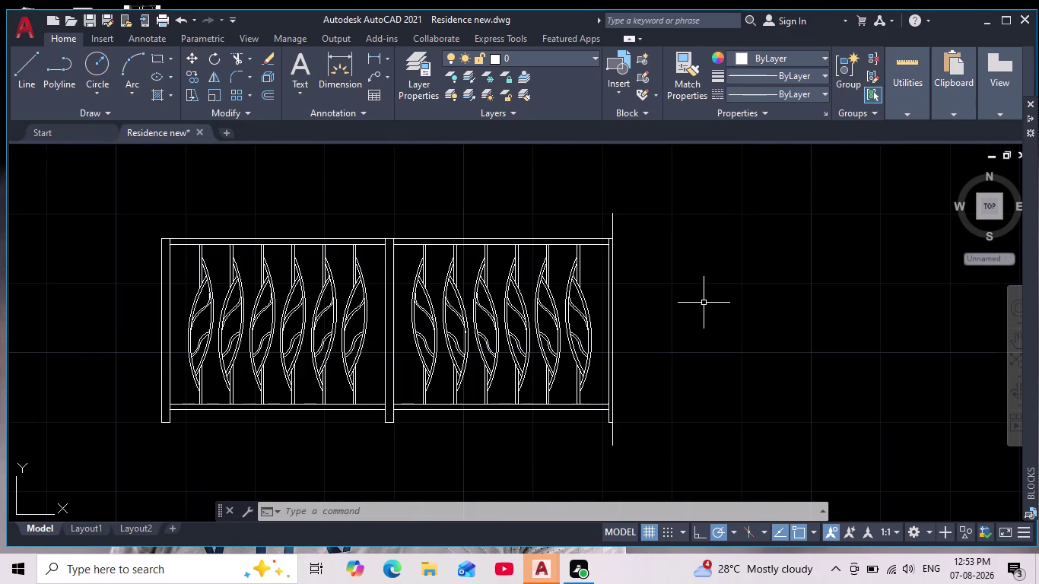
drag(107, 185, 106, 193)
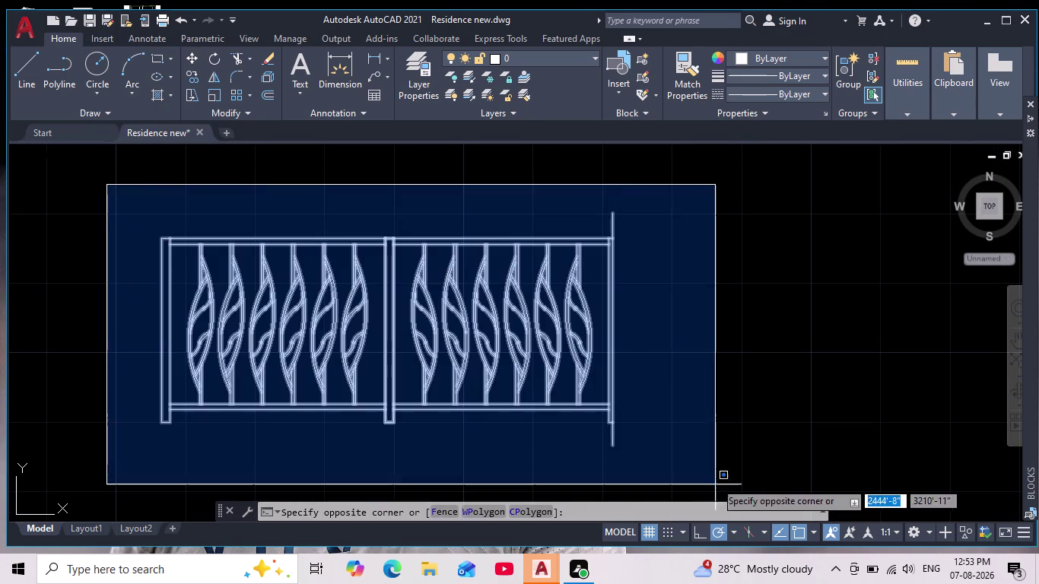
click(714, 471)
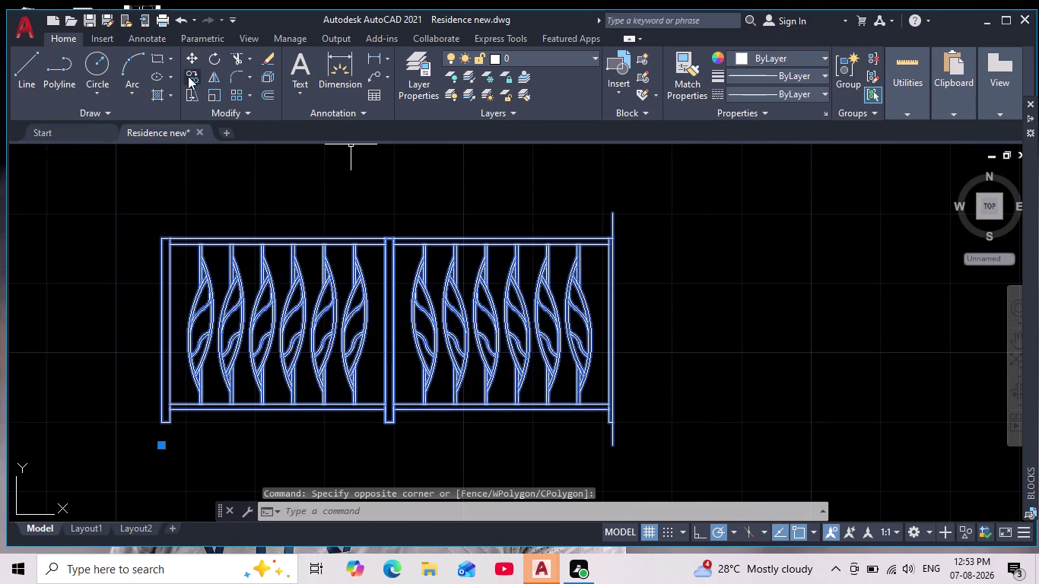
click(190, 77)
scroll(up, 3)
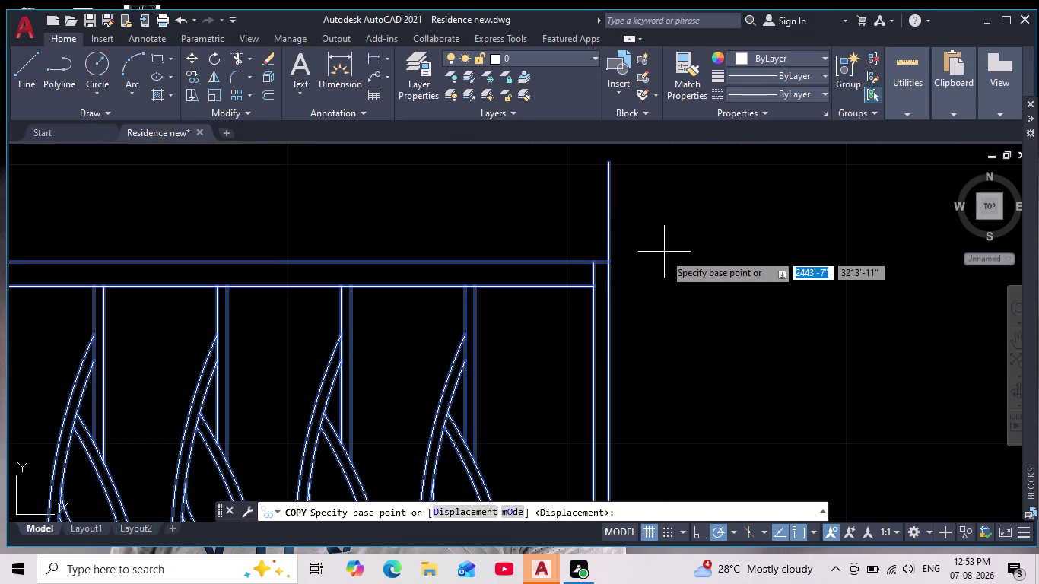
click(607, 262)
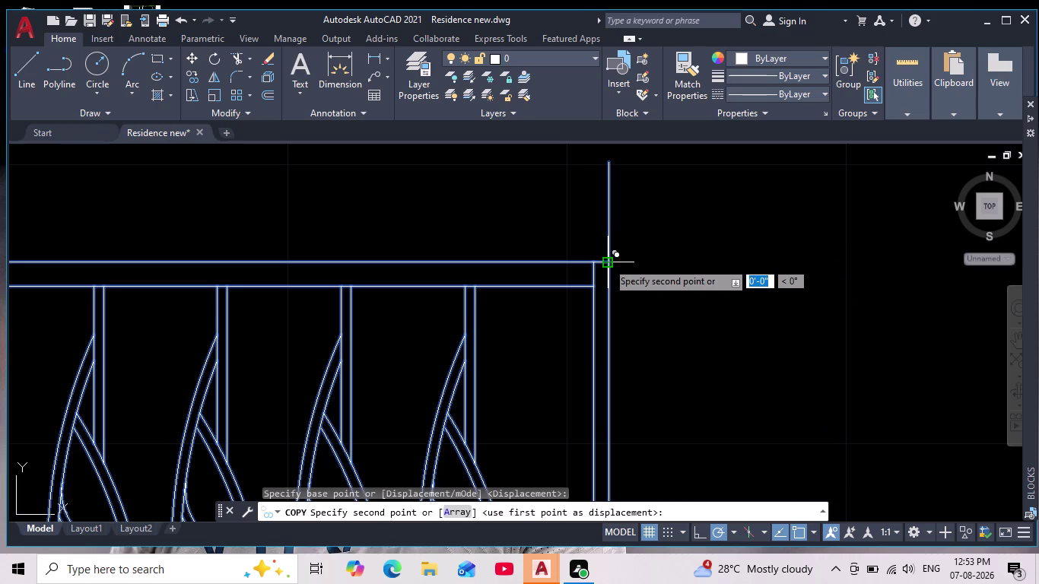
key(Escape)
Reselect the whole railing, start MIRROR on it, and centre it in view.
scroll(down, 3)
drag(305, 201, 305, 228)
click(769, 401)
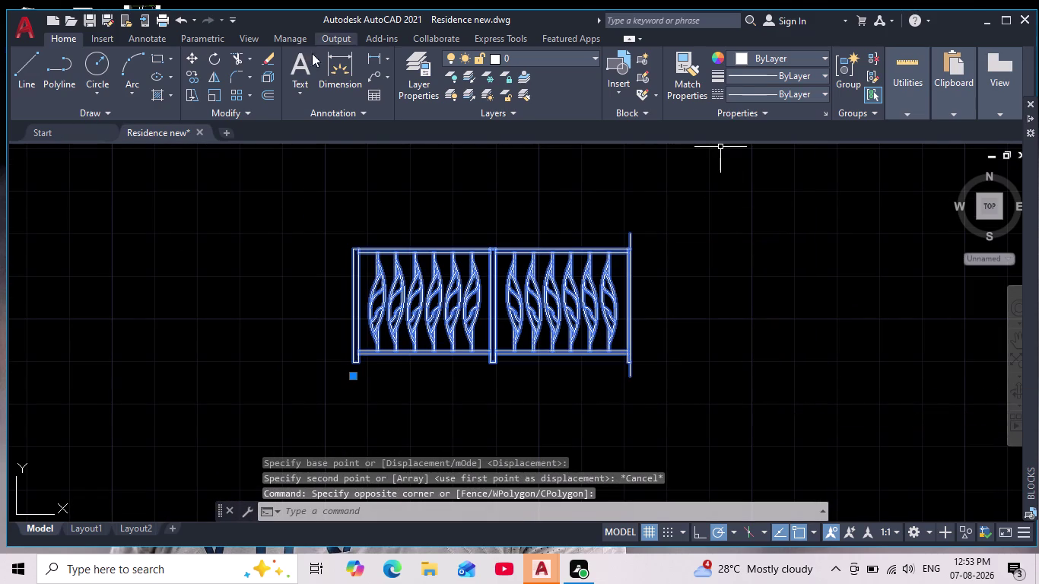
click(215, 79)
scroll(up, 3)
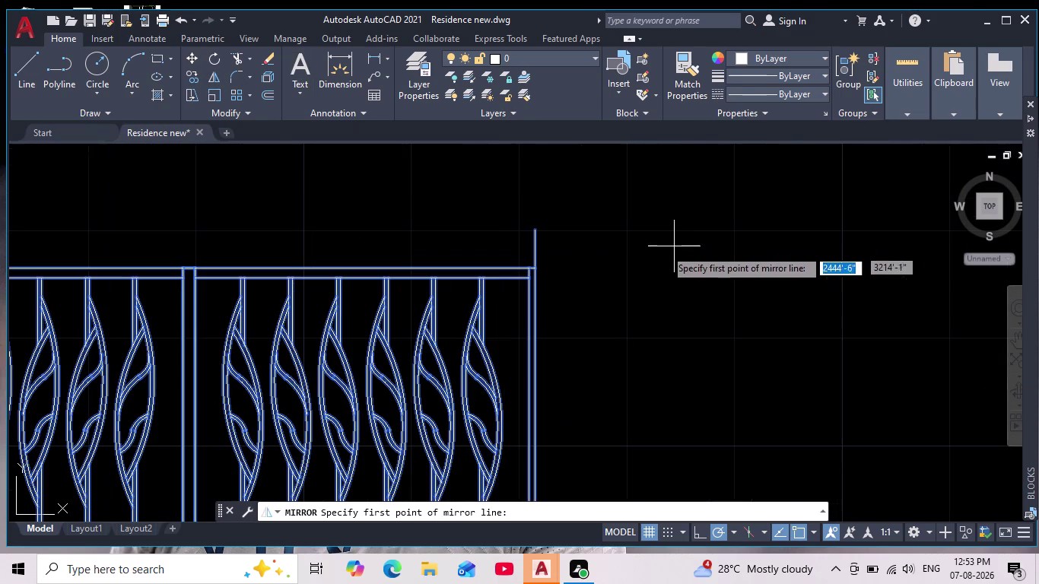
scroll(up, 3)
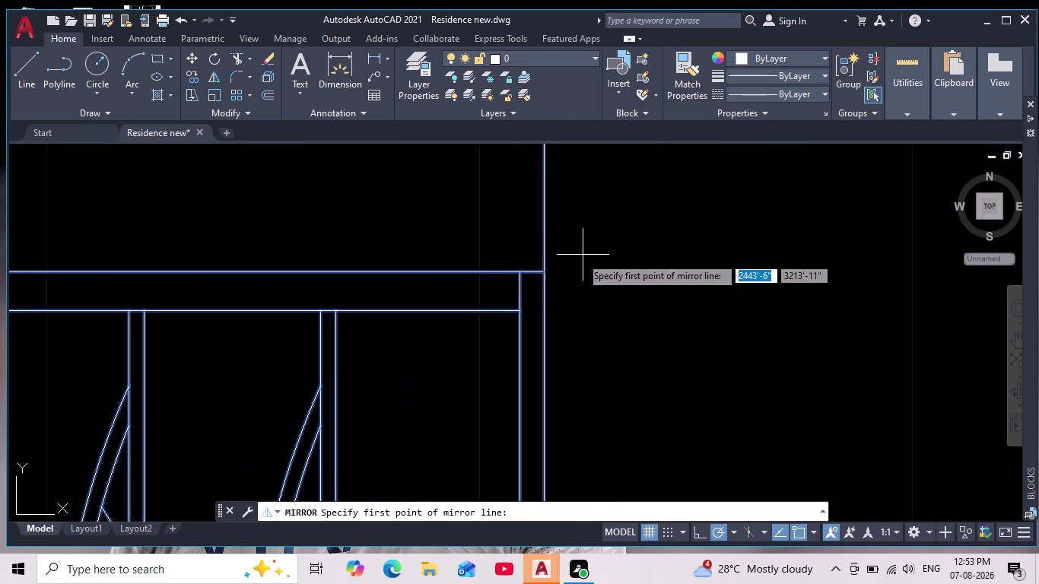
drag(521, 273, 530, 276)
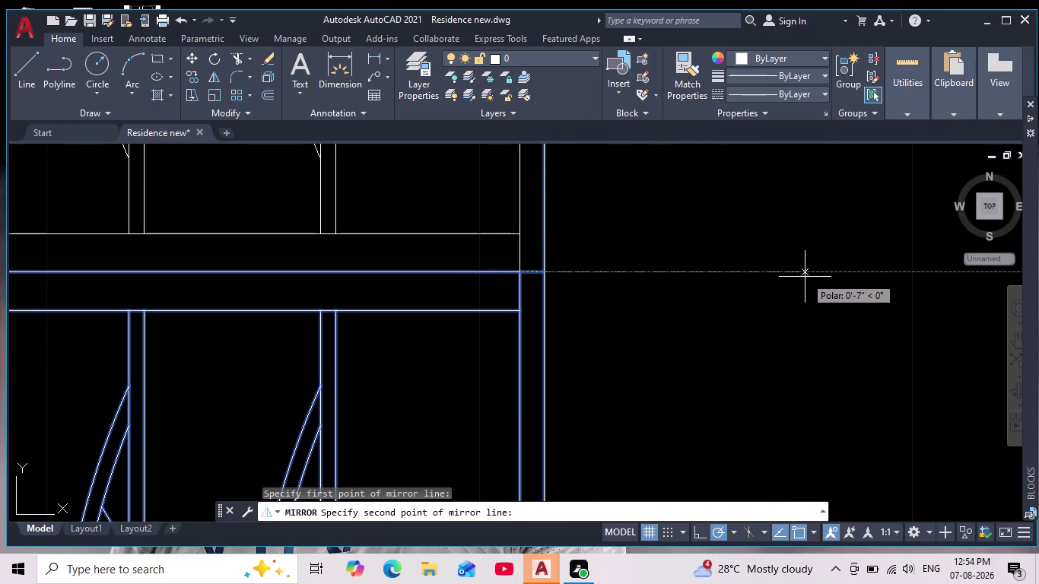
scroll(down, 3)
scroll(down, 3)
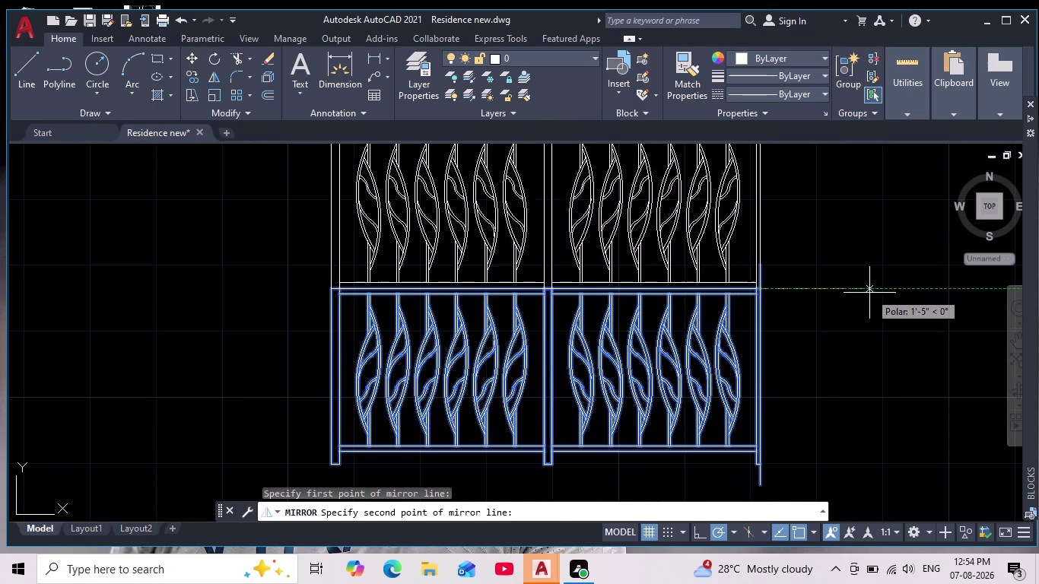
middle_drag(869, 295, 765, 255)
scroll(down, 3)
scroll(down, 3)
middle_drag(767, 255, 767, 257)
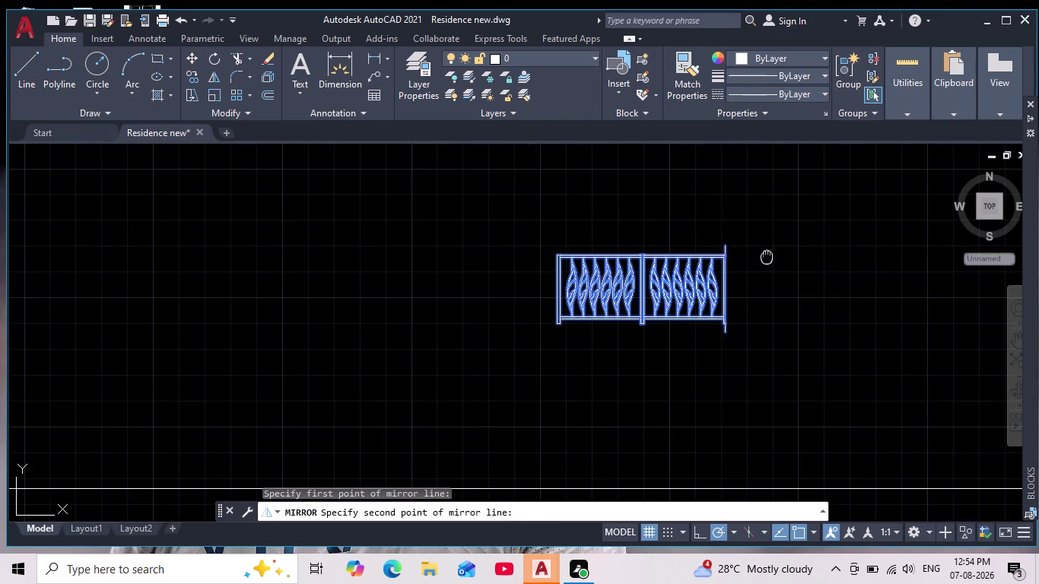
middle_drag(767, 256, 594, 302)
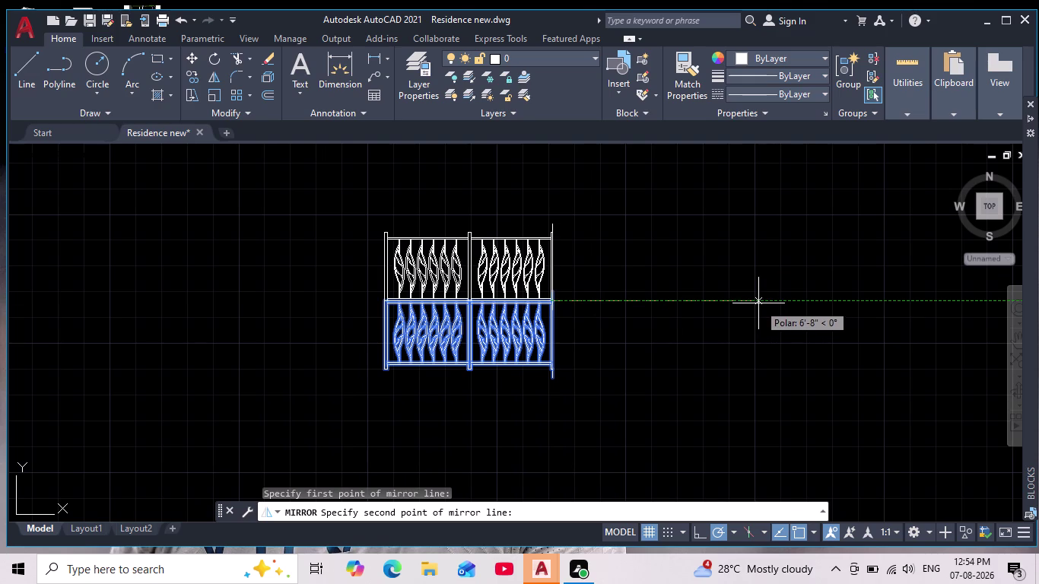
Mirror the railing across a horizontal Ortho line along its bottom rail, keeping the original.
click(695, 535)
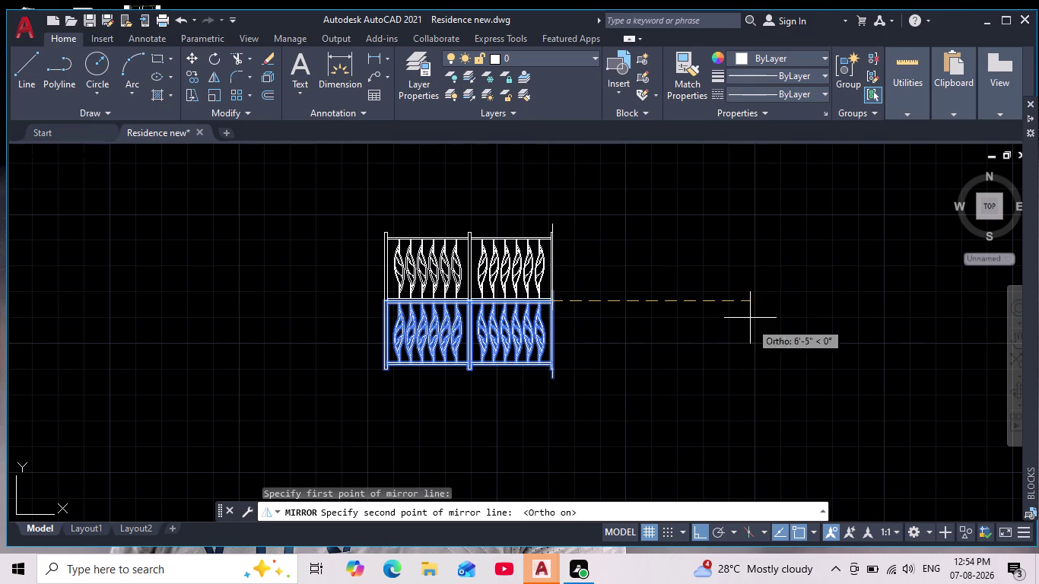
click(744, 281)
key(Return)
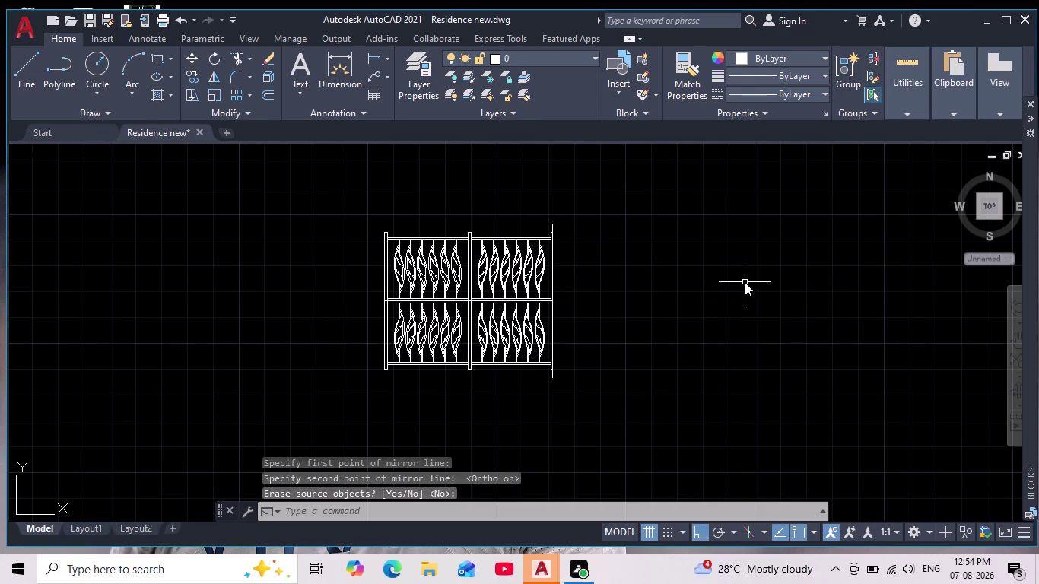
scroll(up, 3)
scroll(down, 3)
middle_drag(564, 247, 472, 197)
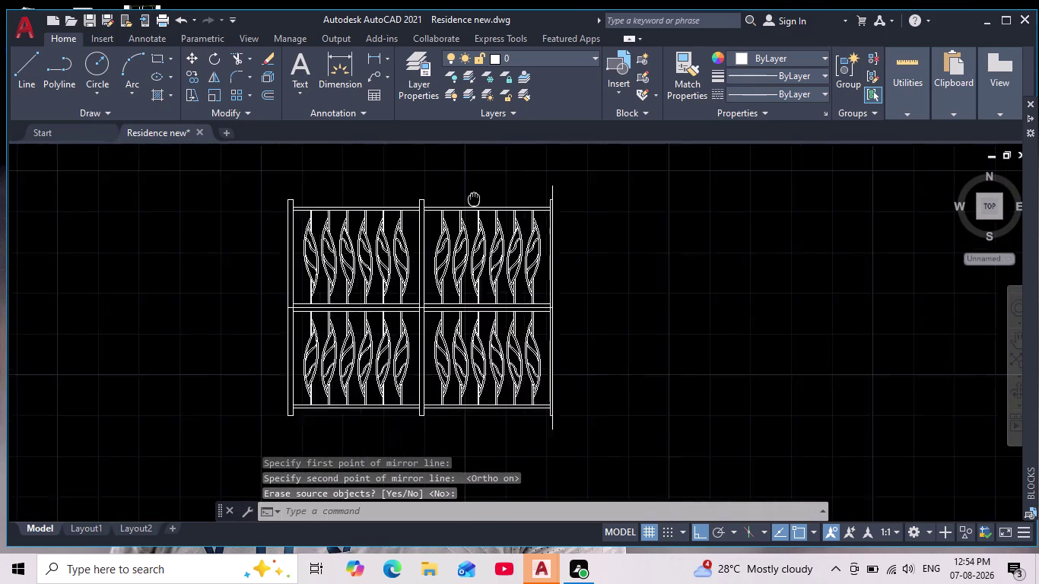
scroll(down, 3)
middle_drag(473, 198, 472, 196)
key(Escape)
key(Escape)
middle_drag(478, 222, 472, 239)
drag(313, 178, 313, 194)
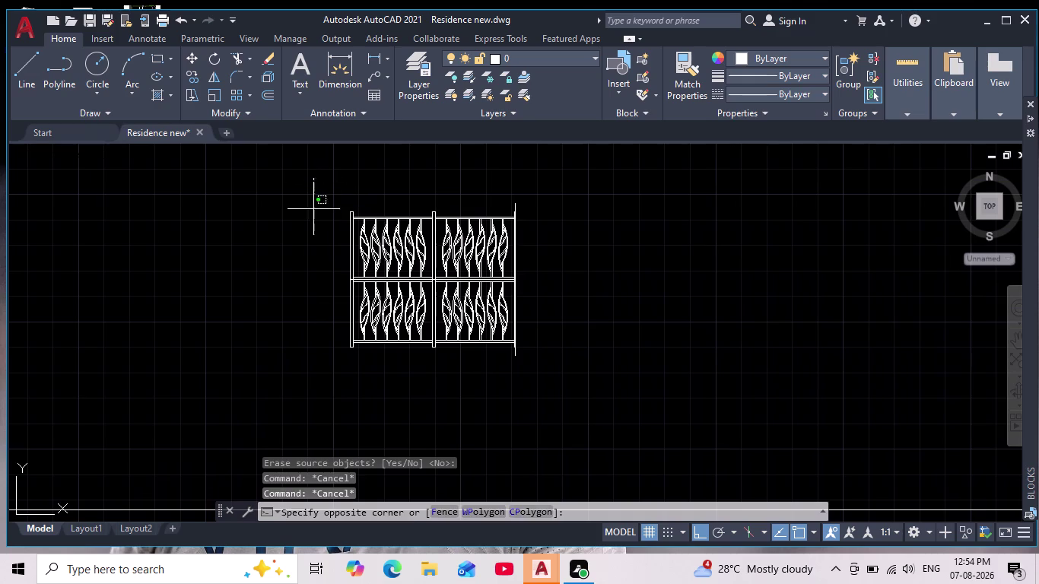
drag(313, 194, 306, 263)
click(658, 377)
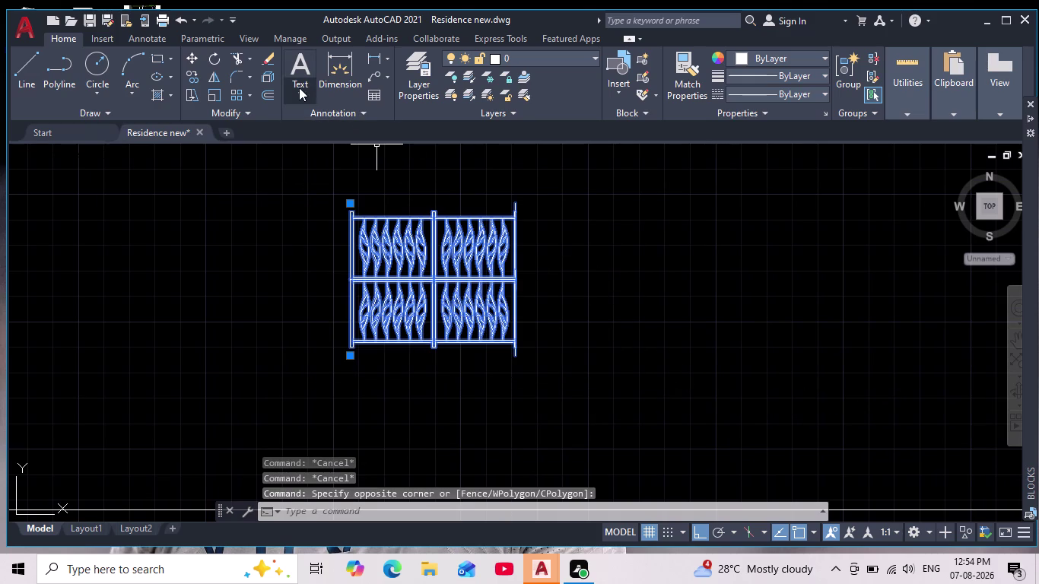
click(265, 73)
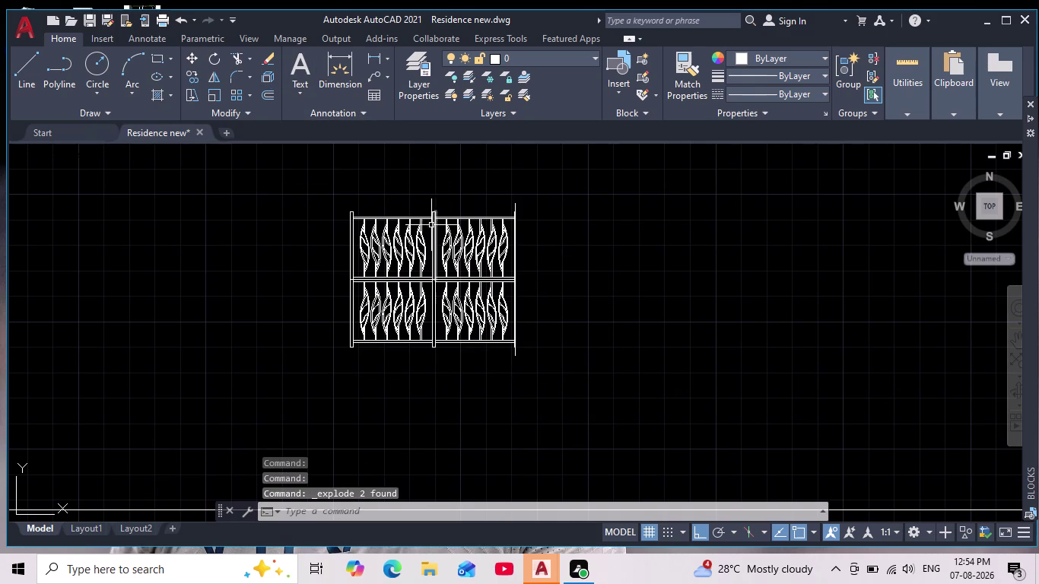
key(Escape)
key(Escape)
key(Escape)
middle_drag(653, 237, 657, 305)
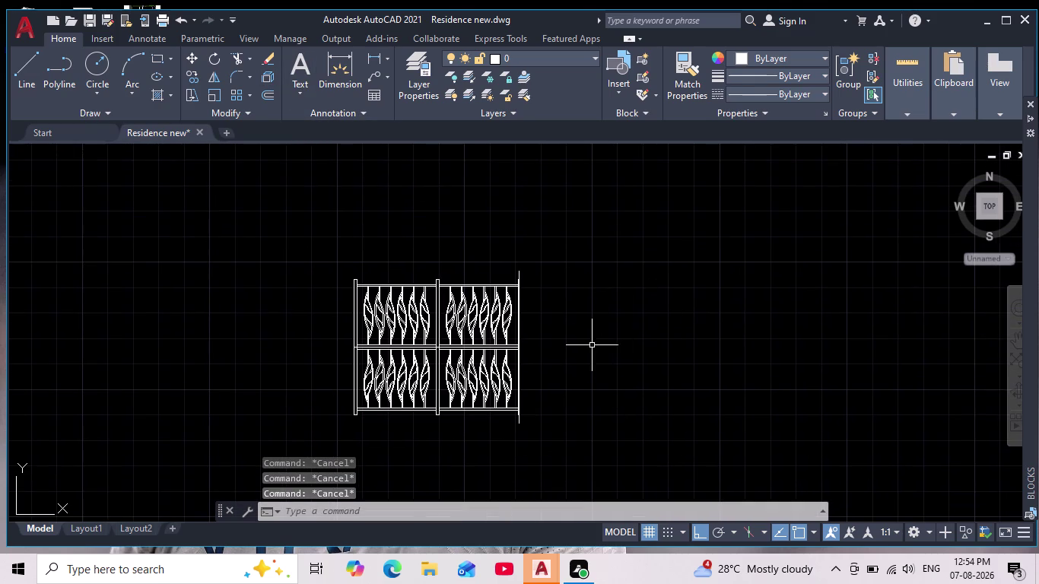
scroll(up, 3)
middle_drag(592, 341, 650, 316)
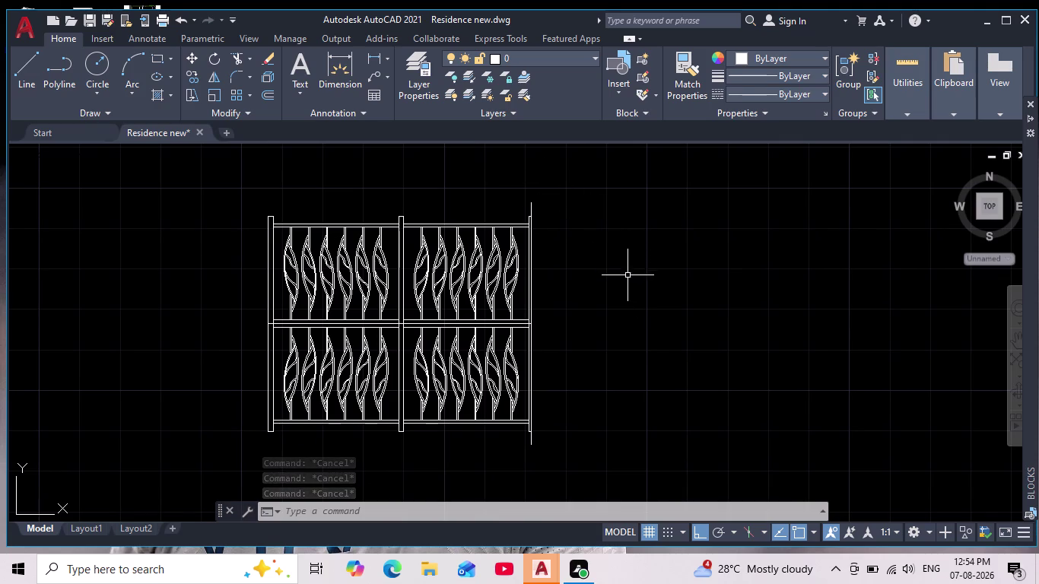
scroll(up, 3)
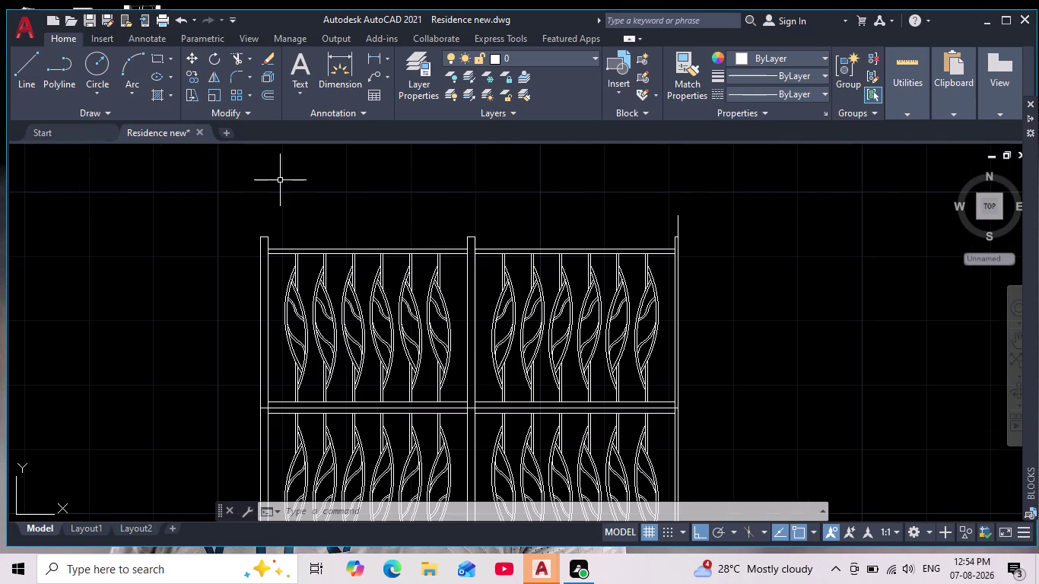
text(ex)
key(Return)
scroll(up, 3)
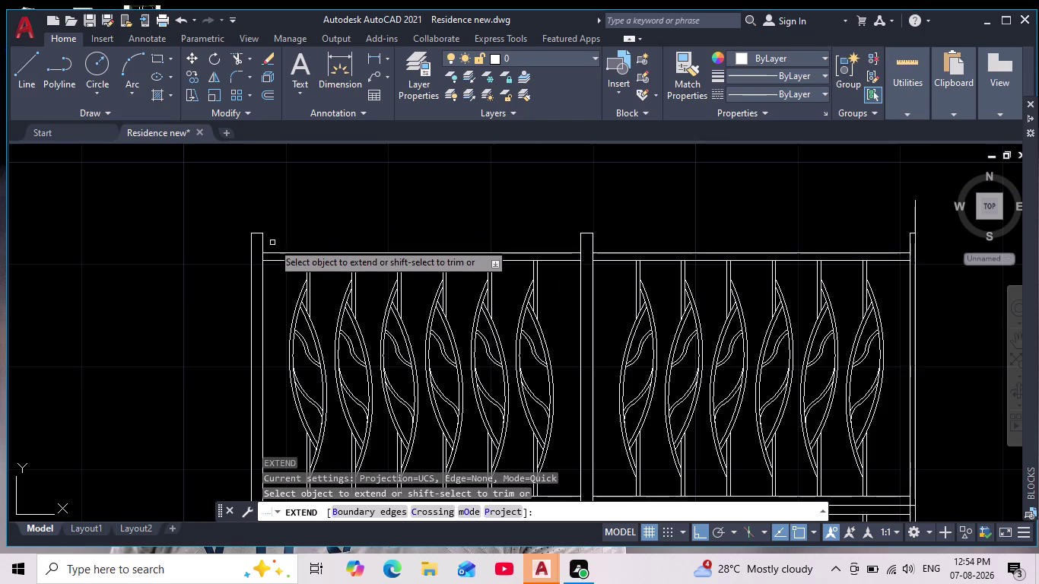
drag(273, 240, 273, 273)
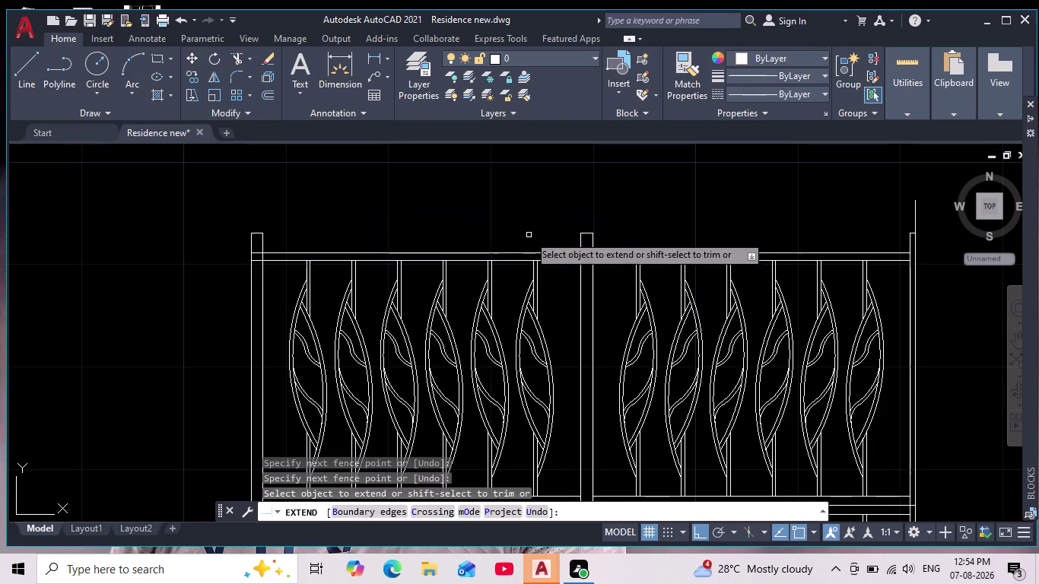
scroll(down, 3)
middle_drag(657, 198, 629, 193)
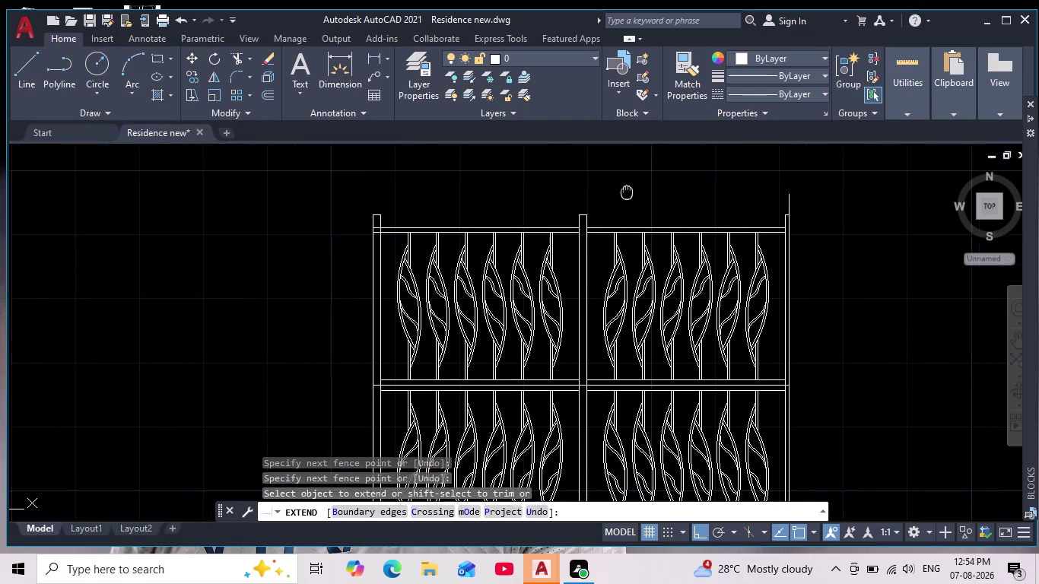
middle_drag(629, 194, 497, 167)
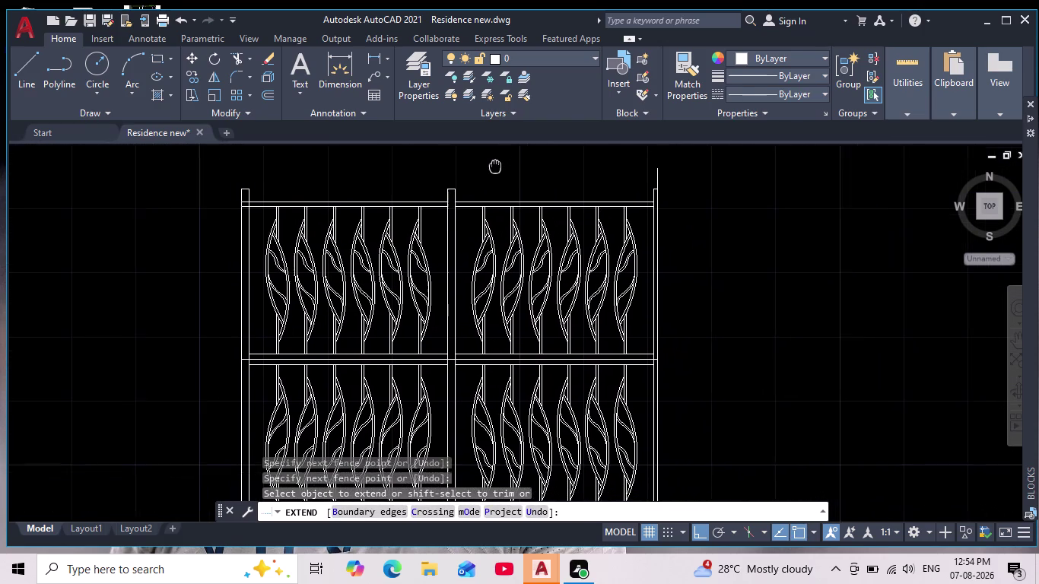
middle_drag(496, 166, 491, 166)
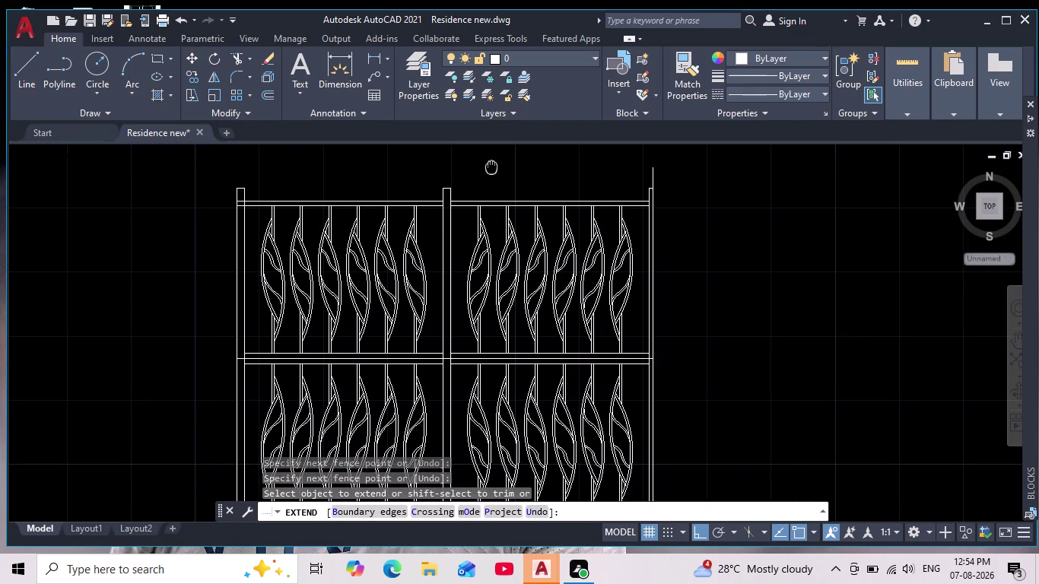
middle_drag(491, 166, 484, 114)
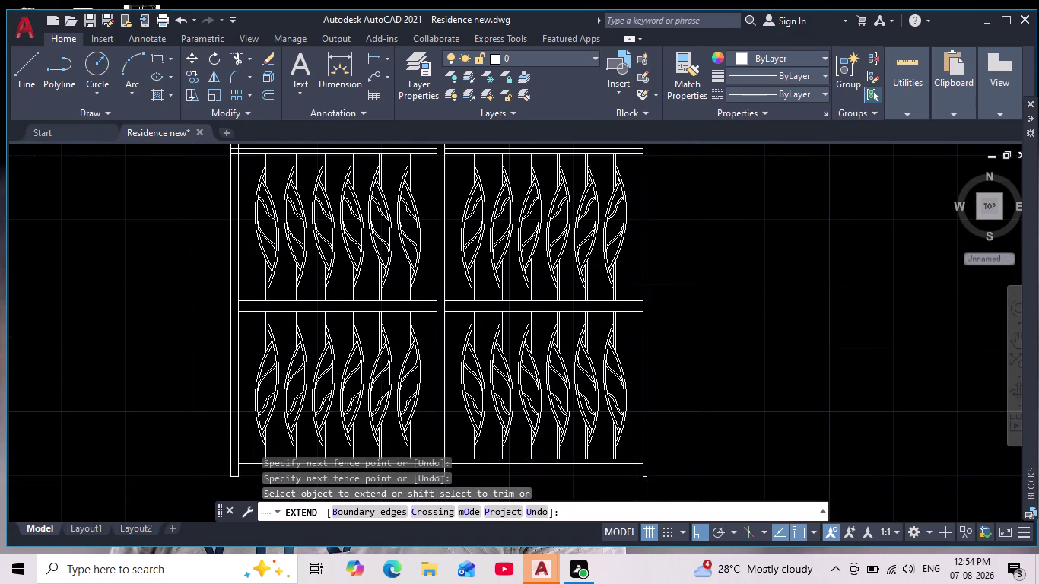
middle_drag(484, 114, 478, 161)
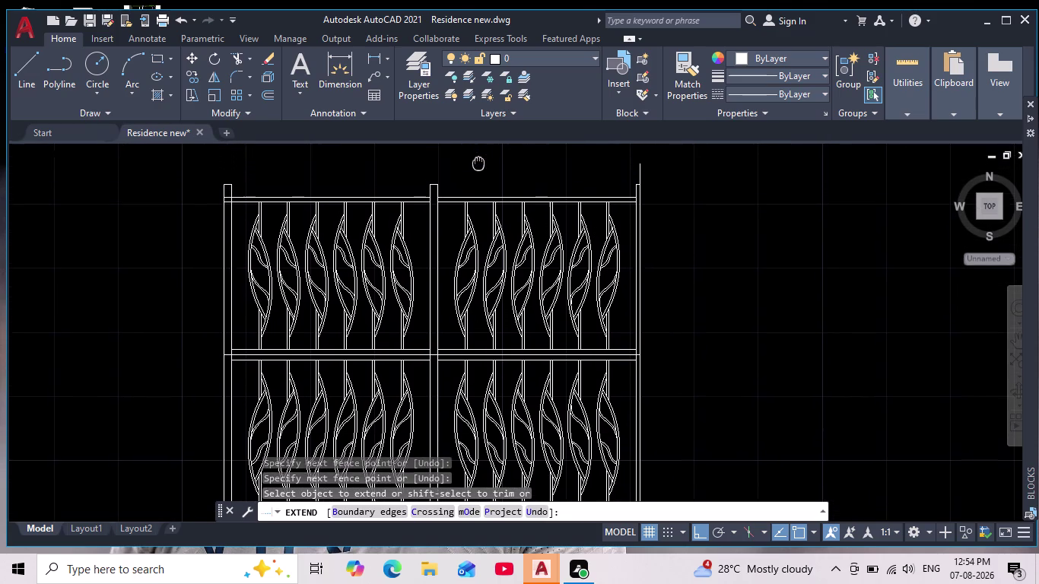
middle_drag(479, 161, 476, 175)
key(Escape)
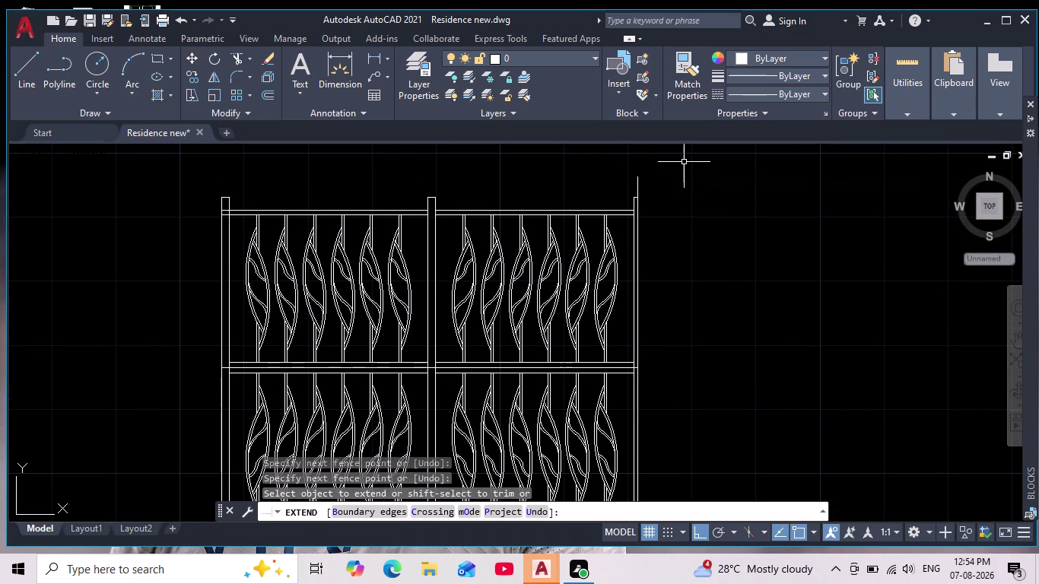
key(ctrl+z)
key(ctrl+z)
key(ctrl+z)
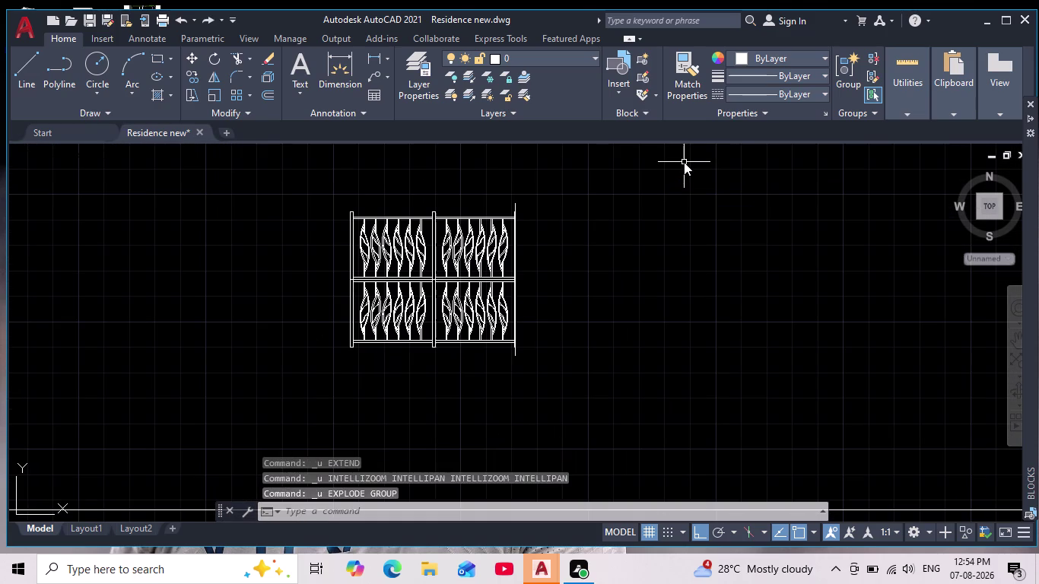
Undo the mirror so only the single-tier railing remains.
key(ctrl+z)
key(ctrl+z)
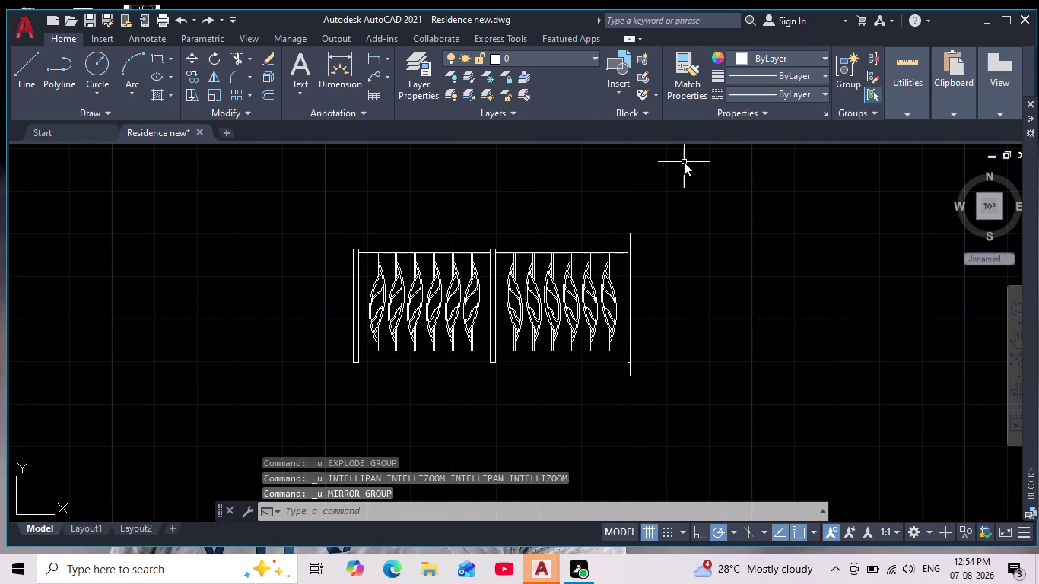
scroll(up, 3)
middle_drag(665, 286, 656, 270)
scroll(down, 3)
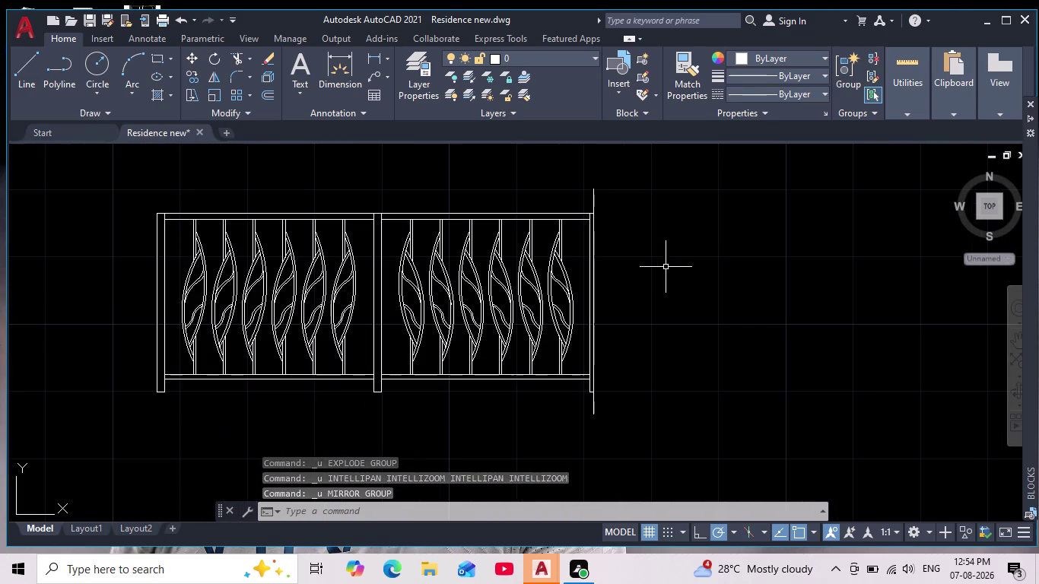
scroll(down, 3)
middle_drag(569, 298, 457, 308)
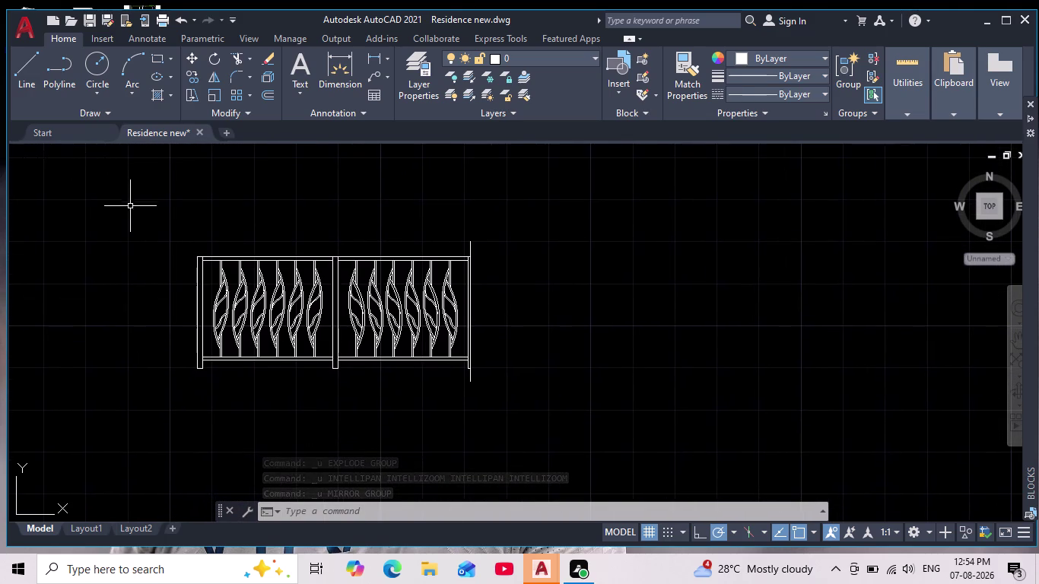
Copy the single-tier railing and place the copy to its right.
drag(130, 205, 128, 213)
click(583, 408)
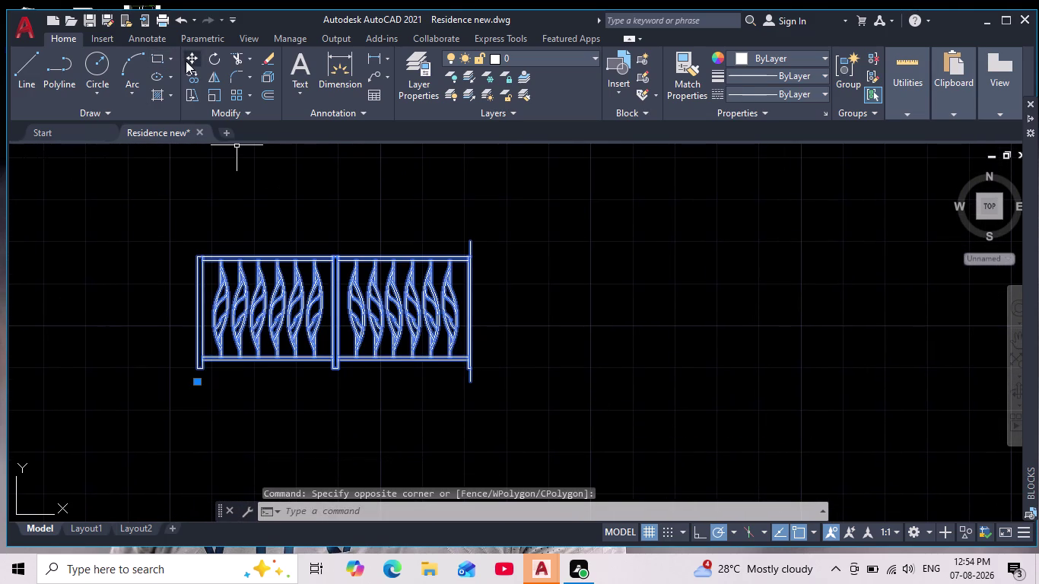
click(192, 72)
click(498, 331)
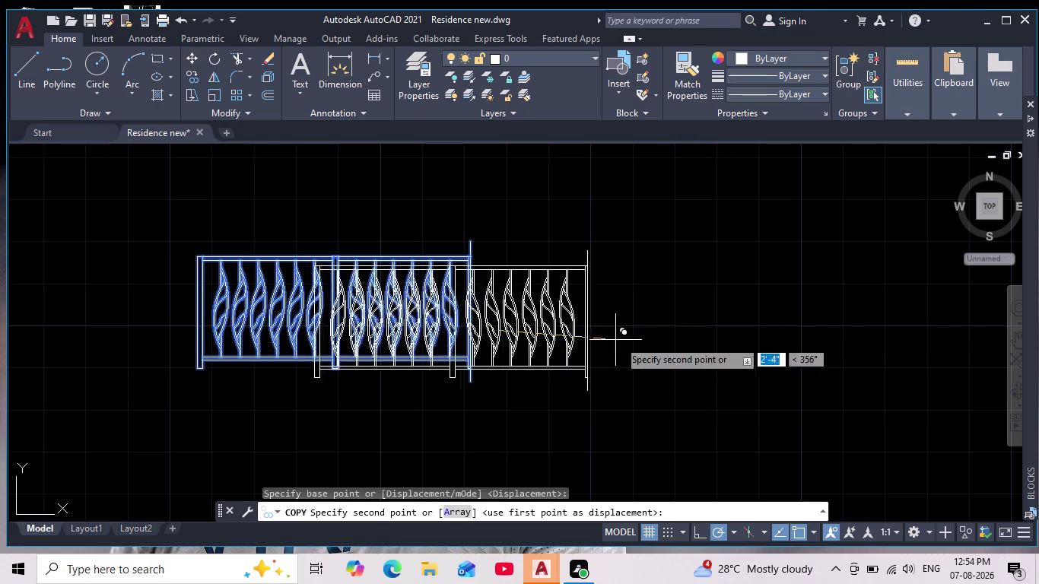
click(817, 328)
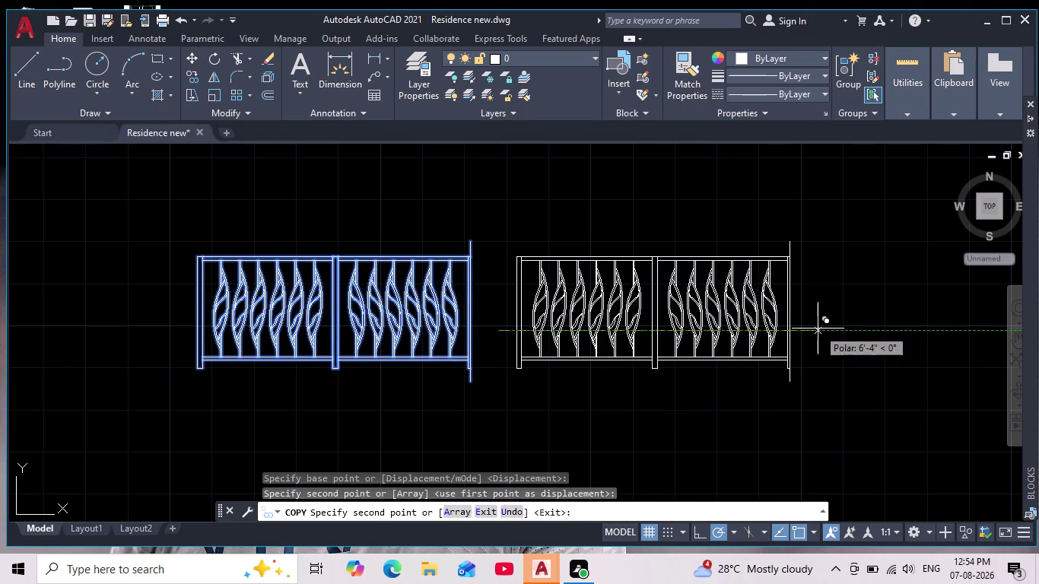
key(Escape)
middle_drag(818, 328, 718, 351)
Mirror the copied railing panels upward across a vertical line, keeping the originals.
click(396, 229)
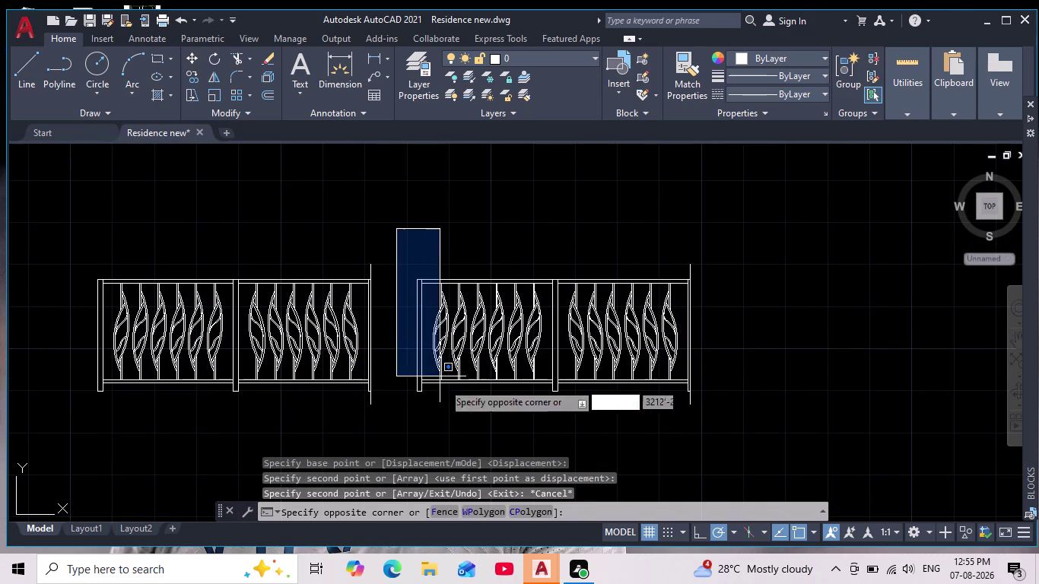
click(748, 427)
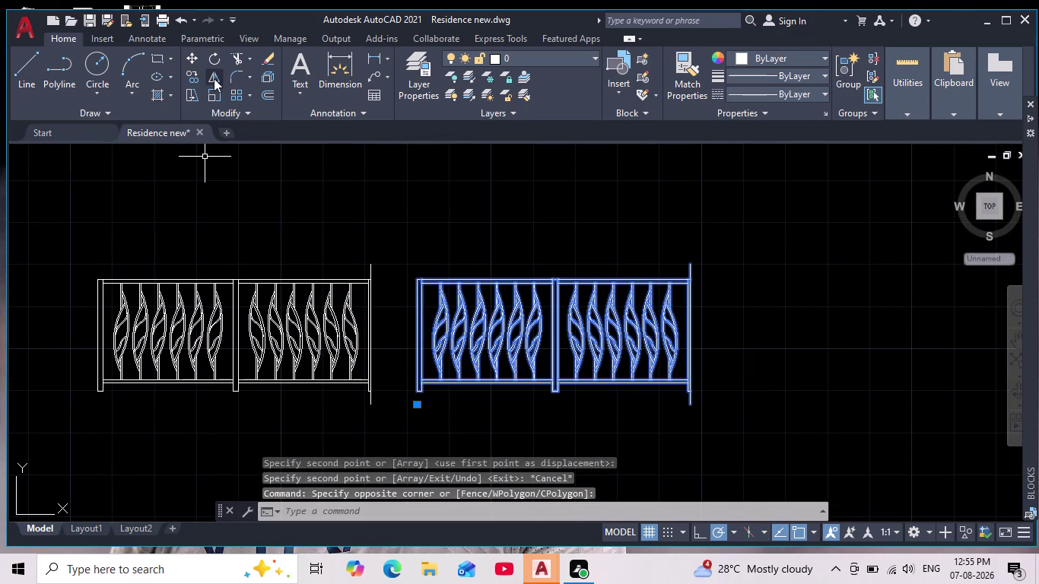
click(213, 79)
scroll(up, 3)
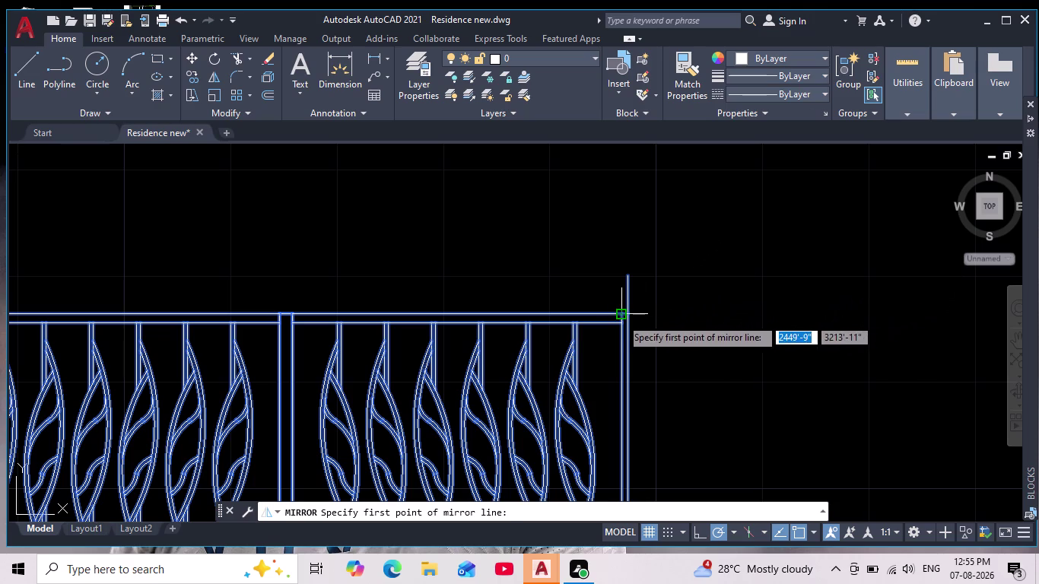
click(620, 318)
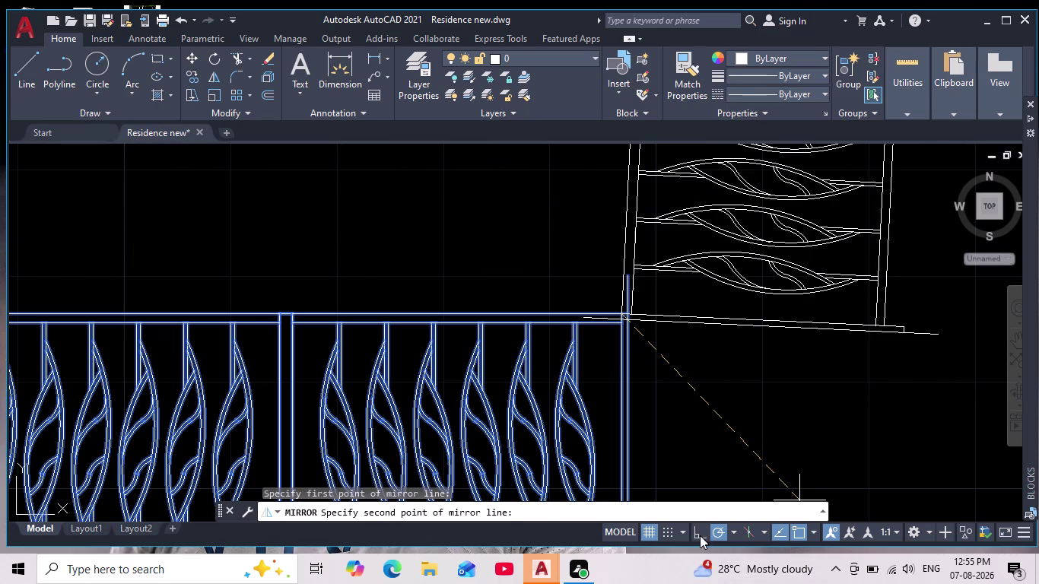
click(699, 536)
middle_drag(701, 234, 714, 195)
scroll(down, 3)
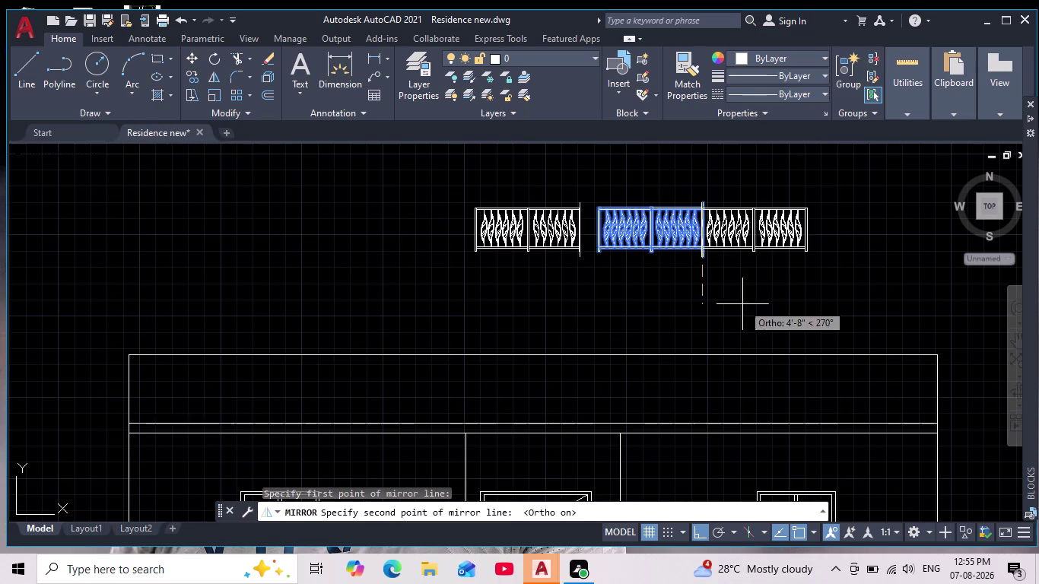
click(811, 182)
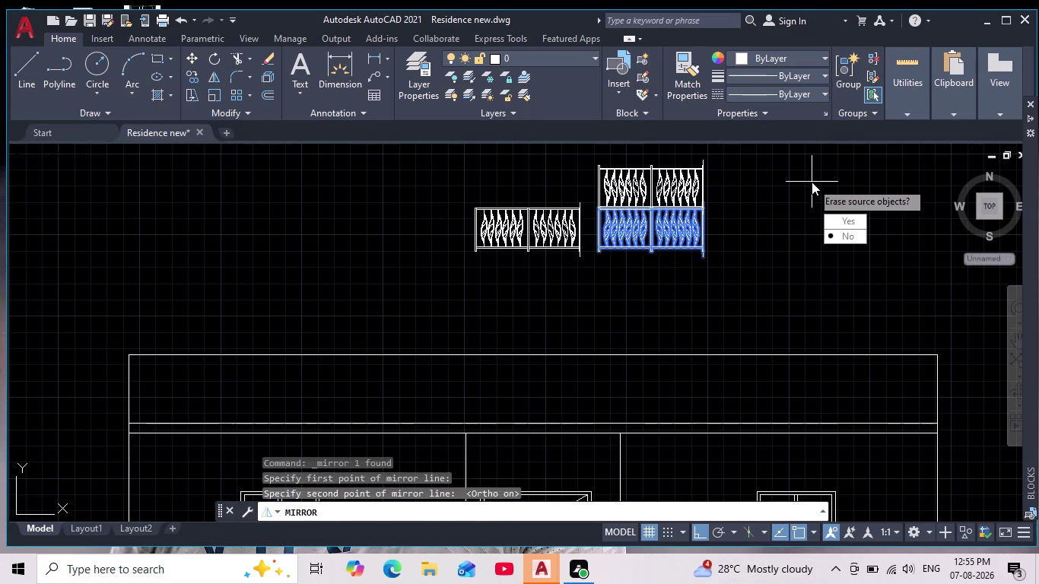
key(Return)
middle_drag(709, 248, 611, 328)
scroll(up, 3)
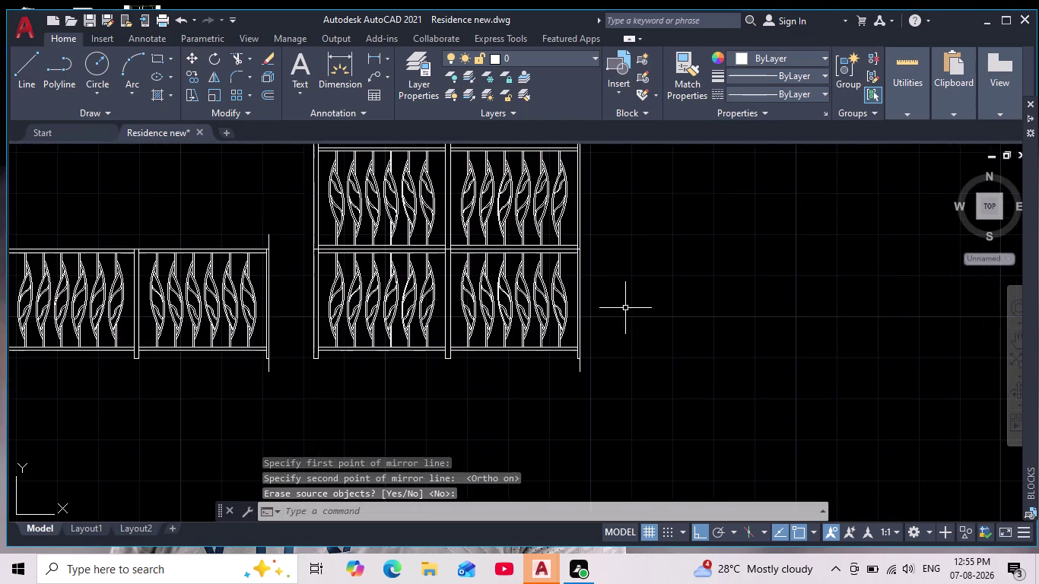
middle_drag(633, 296, 753, 379)
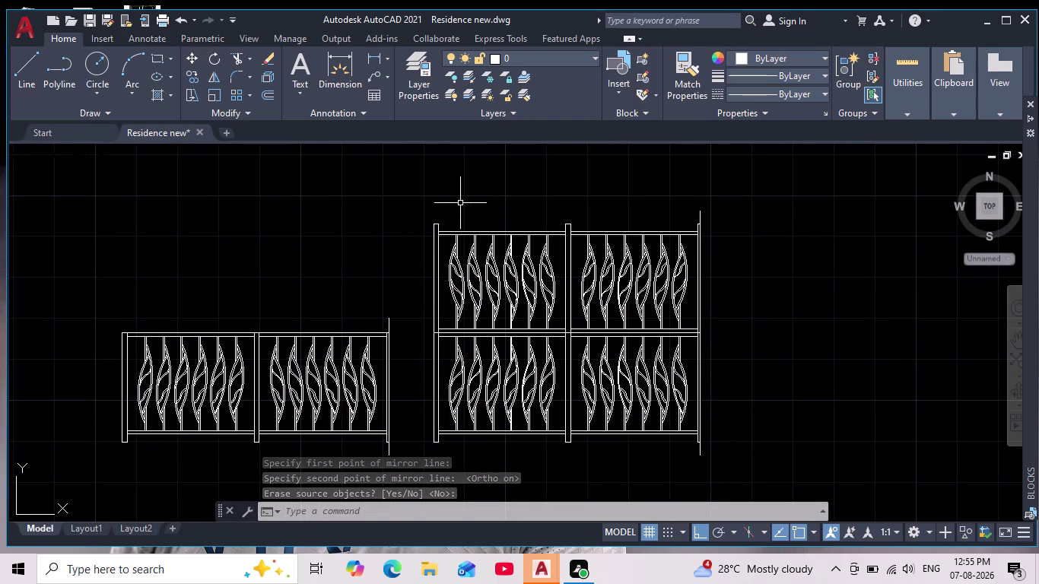
Window-select the two-tier railing and explode it into separate lines.
click(401, 196)
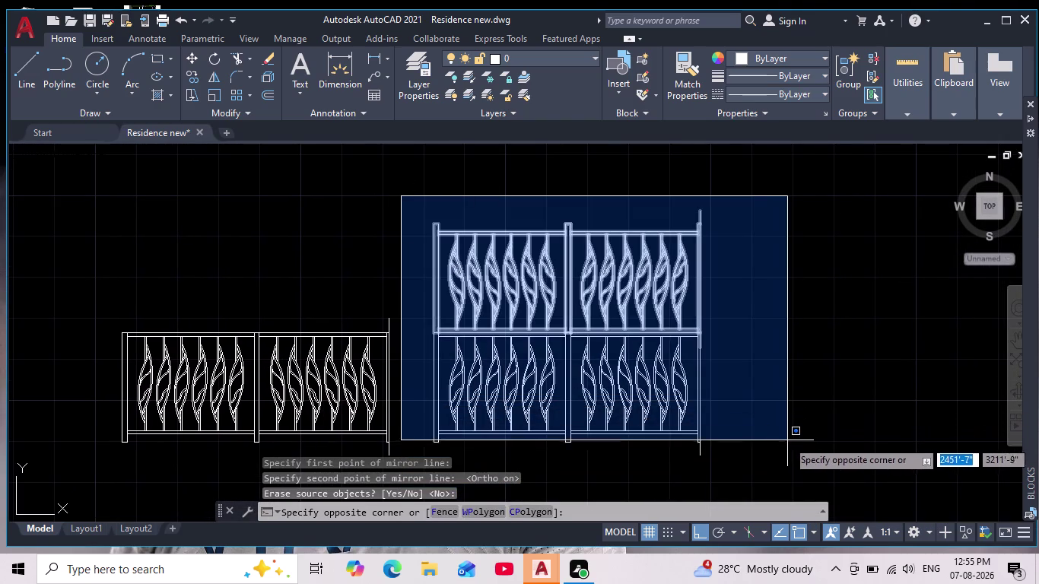
click(805, 457)
middle_drag(794, 450, 768, 410)
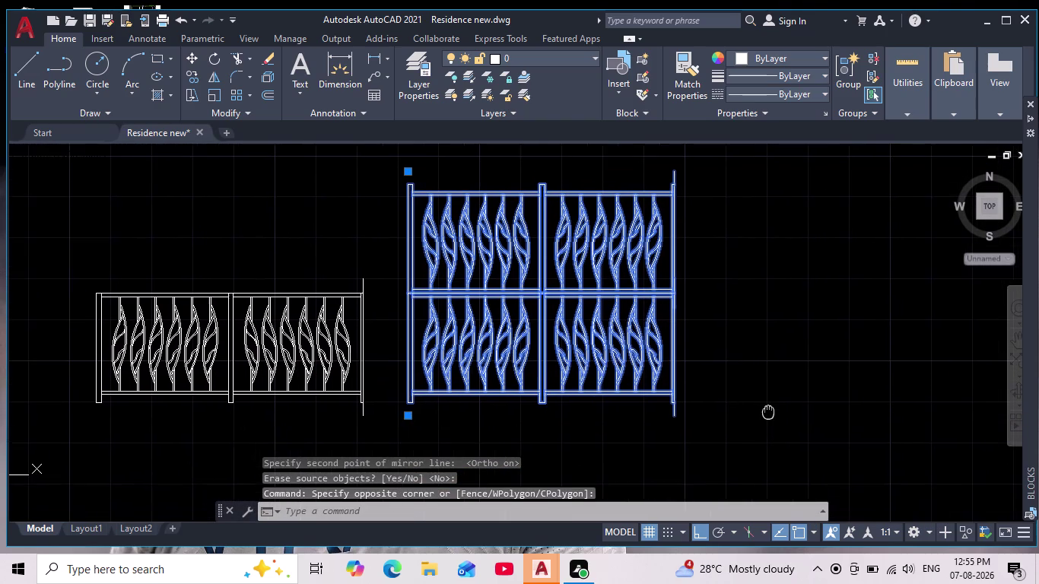
middle_drag(768, 410, 765, 421)
click(269, 70)
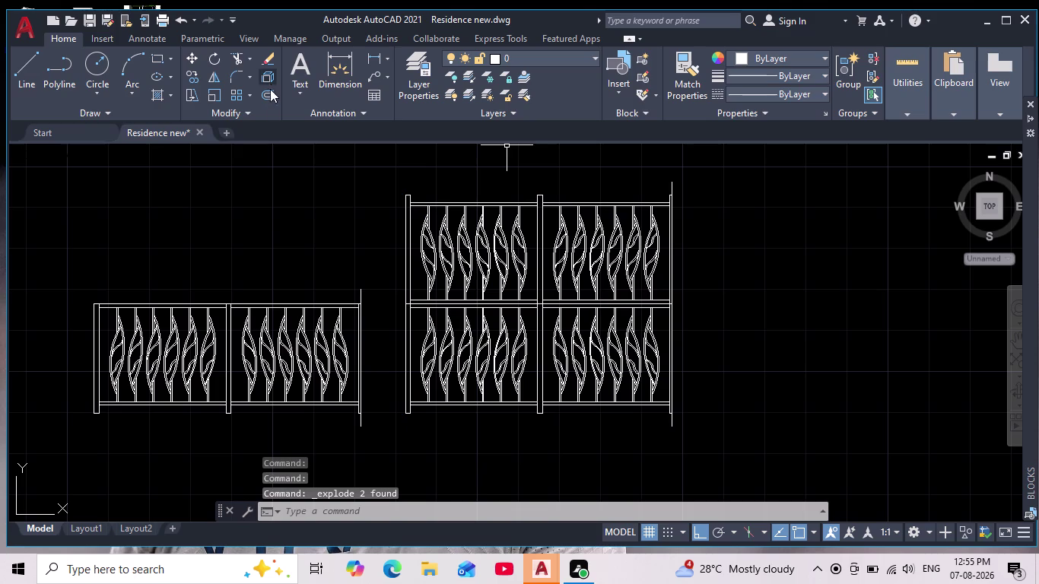
scroll(up, 3)
middle_drag(311, 197, 314, 209)
Run EXTEND (EX) and extend the right top rail to its end post, undoing a misplaced extension.
text(e)
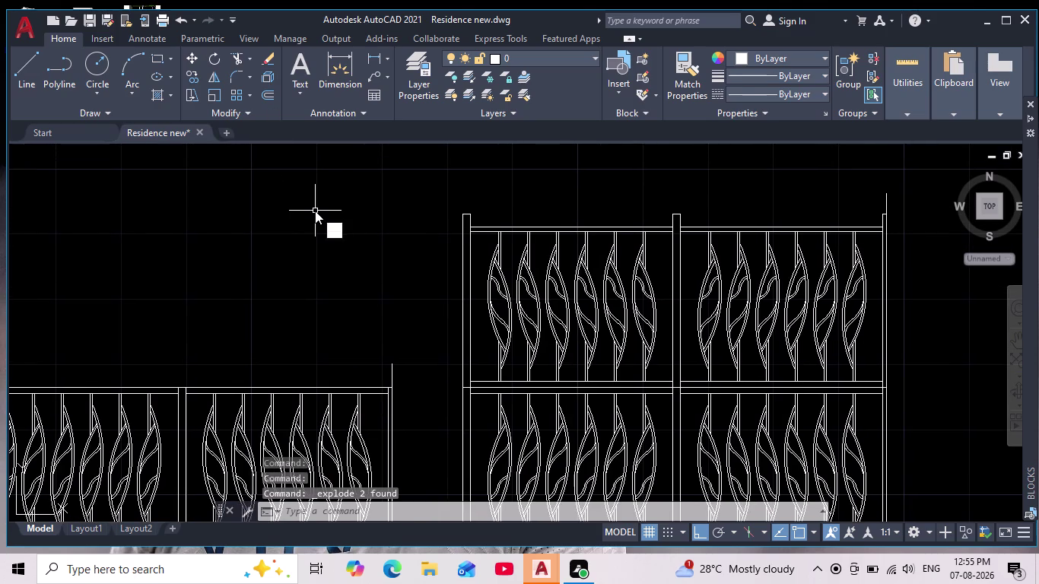
text(x)
key(Return)
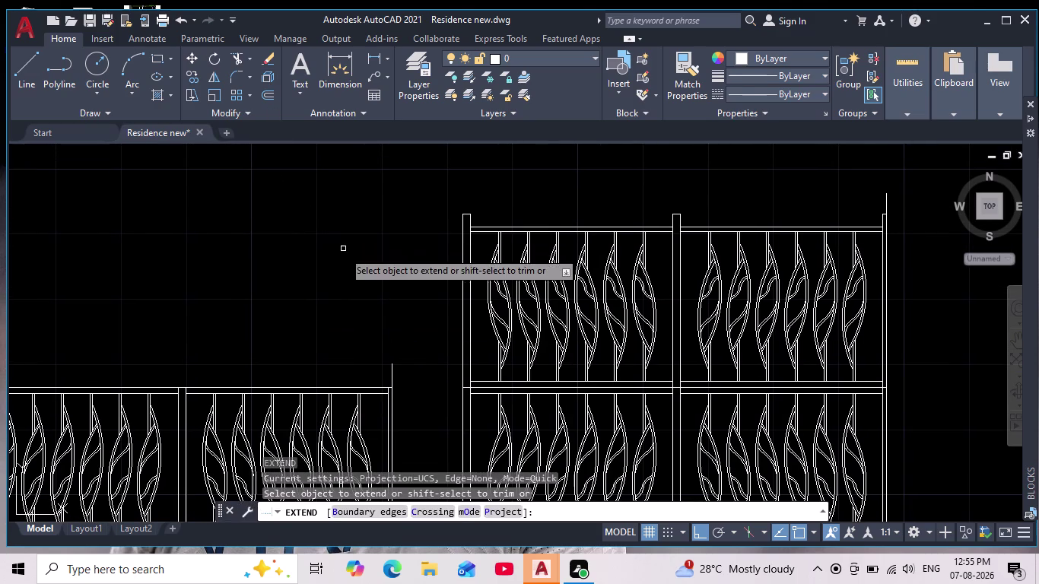
drag(484, 220, 483, 221)
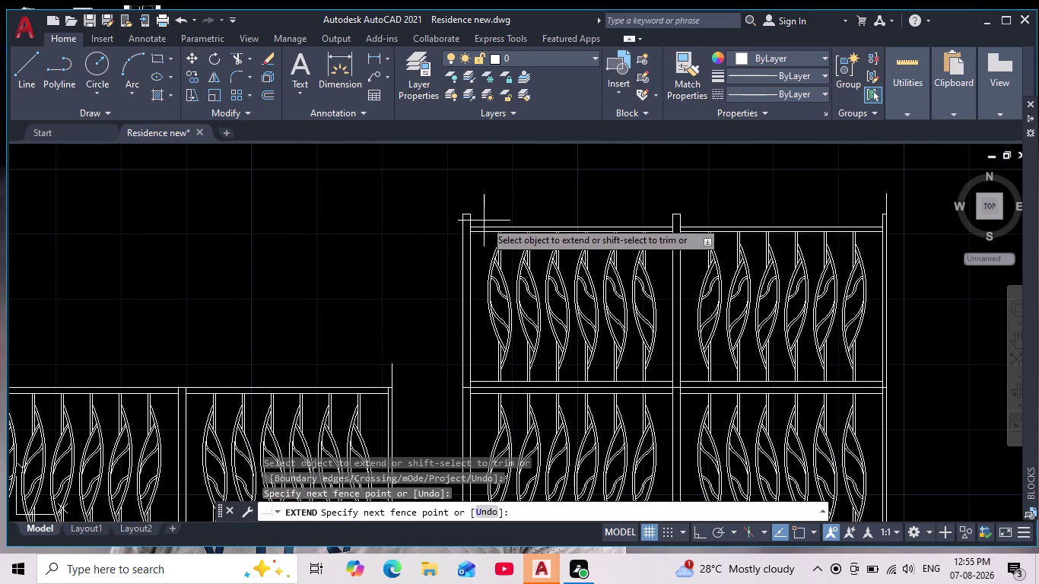
drag(483, 221, 481, 244)
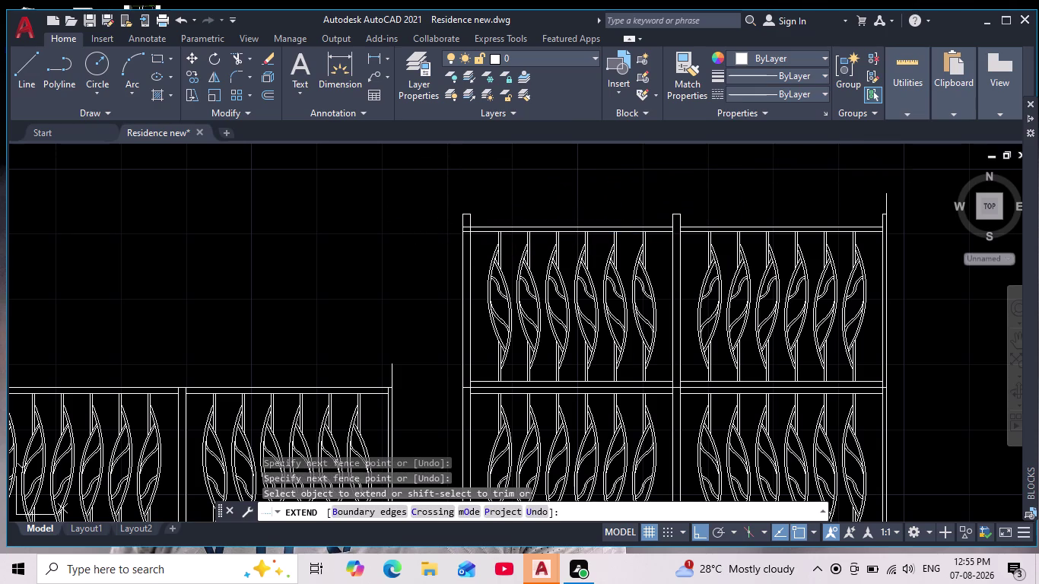
middle_drag(857, 206, 712, 175)
scroll(down, 3)
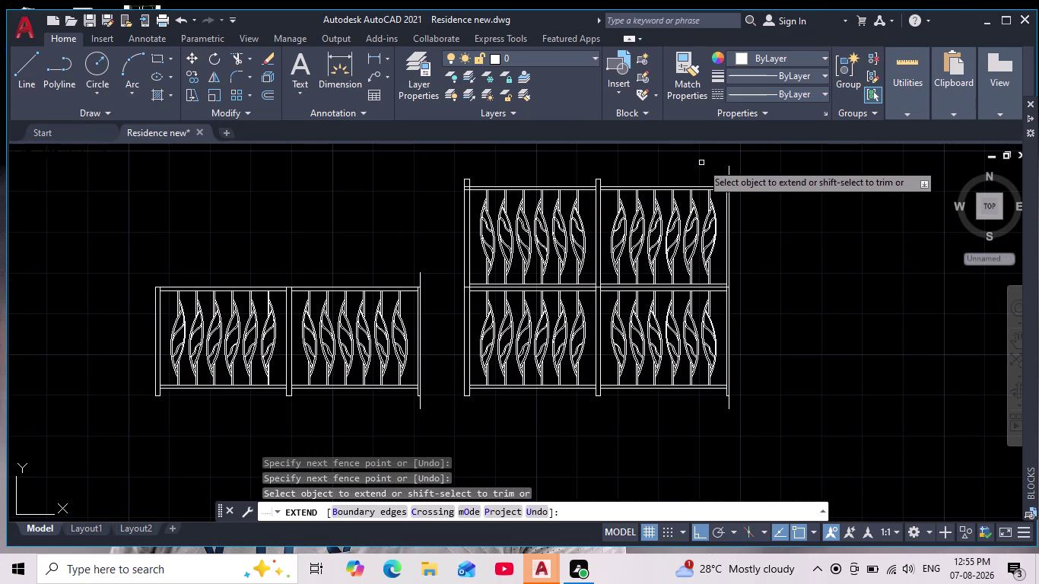
key(ctrl+z)
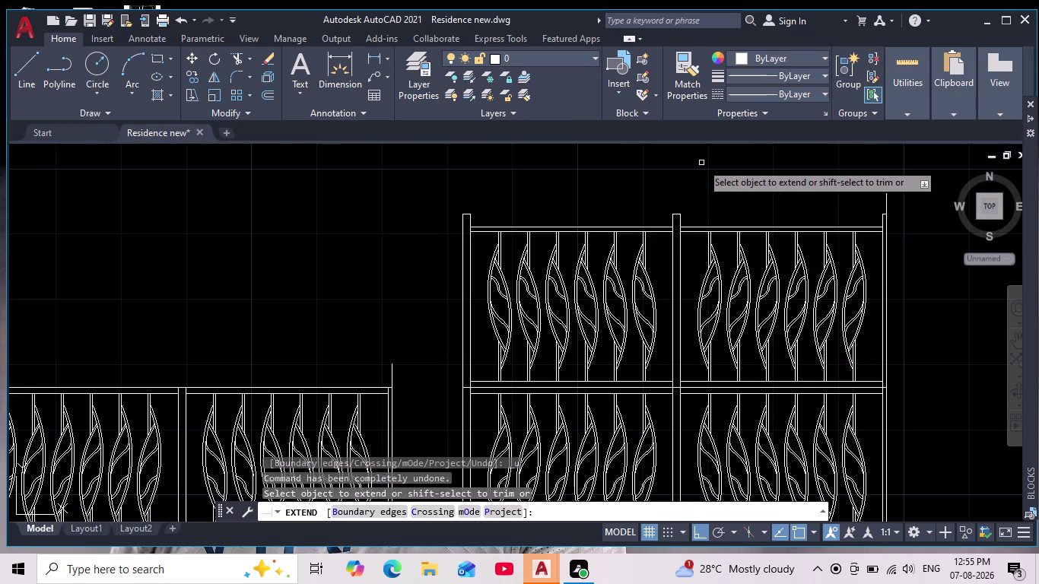
click(484, 226)
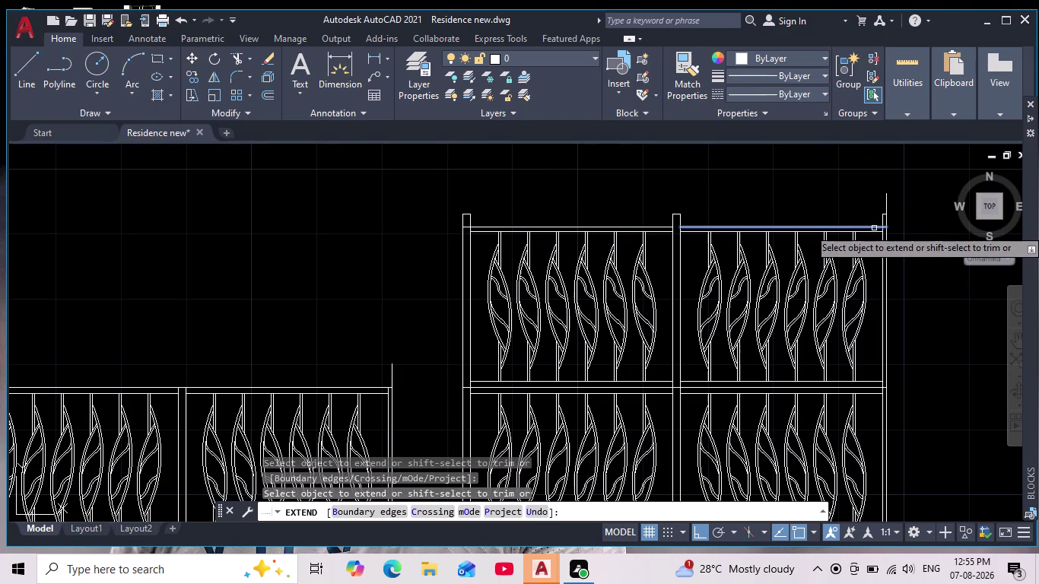
click(873, 228)
Fence-extend the top rail ends at the tall railing's top.
middle_drag(739, 178, 801, 162)
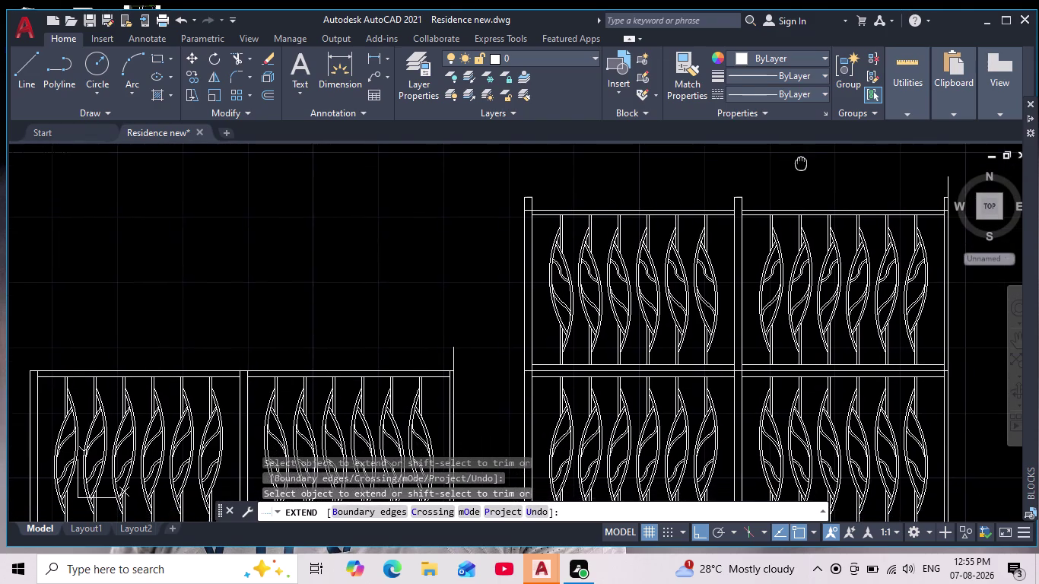
middle_drag(801, 161, 741, 168)
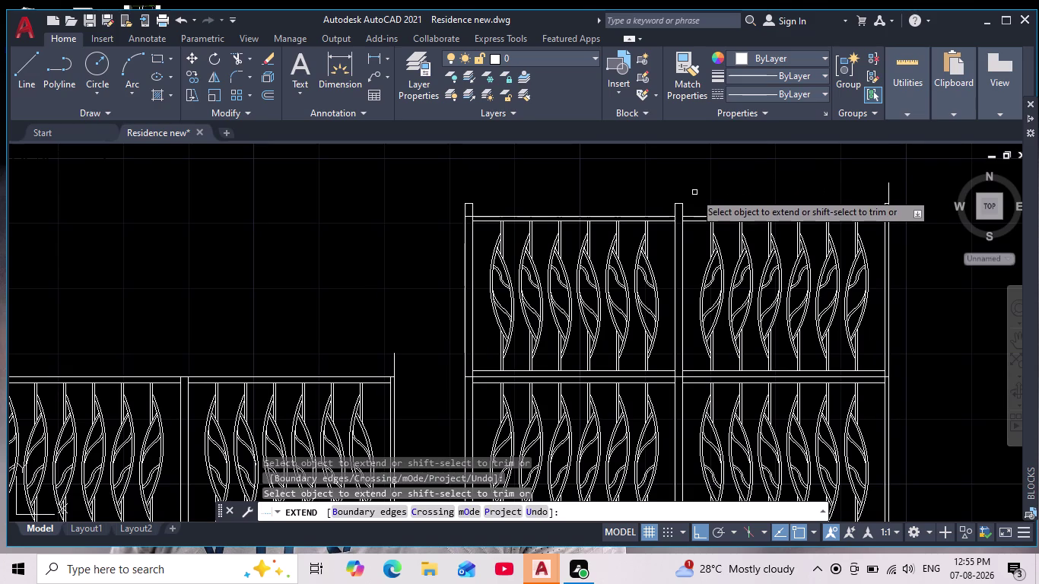
click(662, 216)
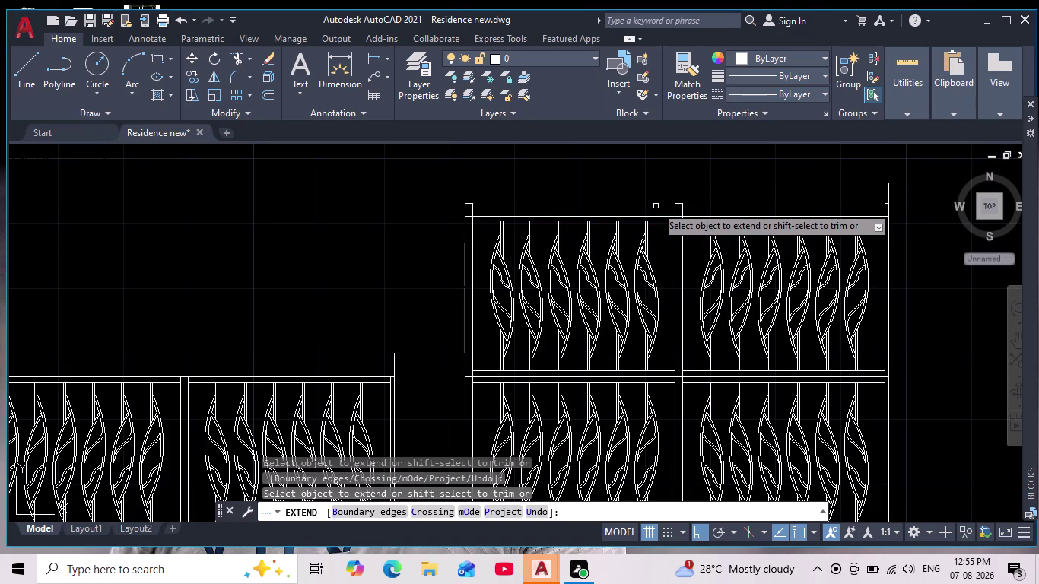
drag(656, 206, 701, 206)
scroll(up, 3)
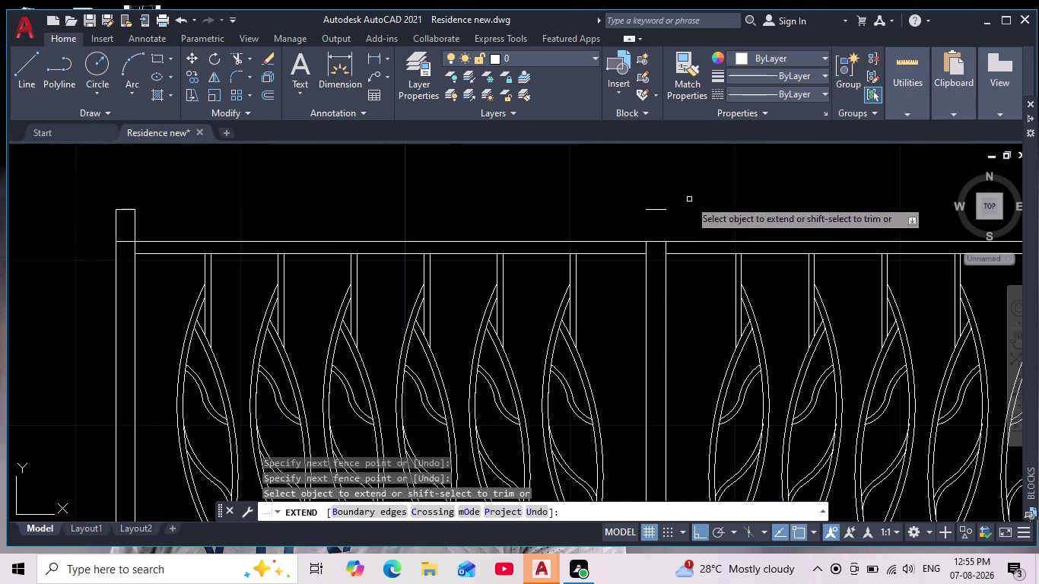
drag(664, 214, 649, 194)
scroll(down, 3)
scroll(down, 3)
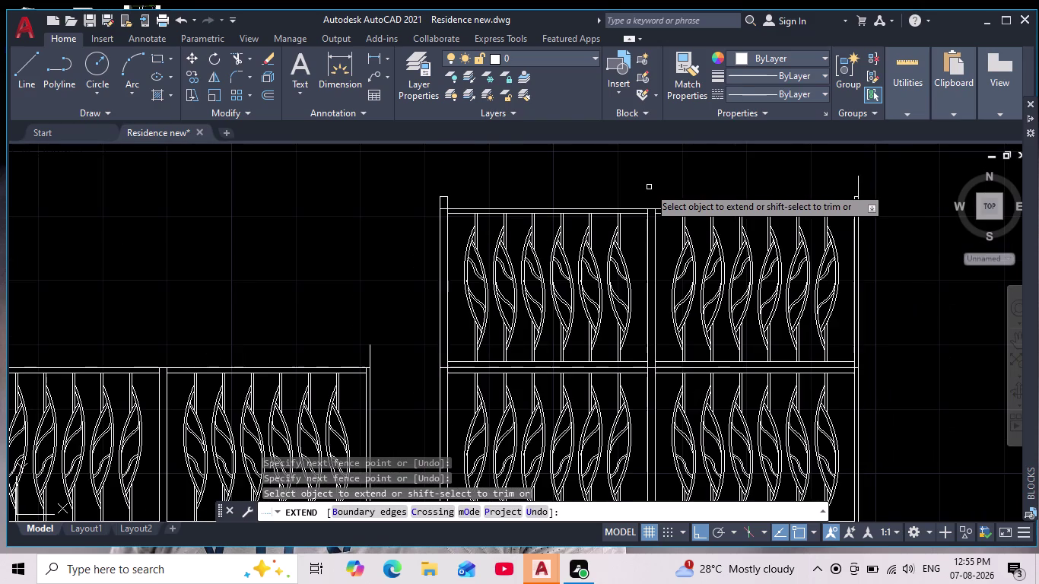
scroll(down, 3)
middle_drag(658, 184, 671, 185)
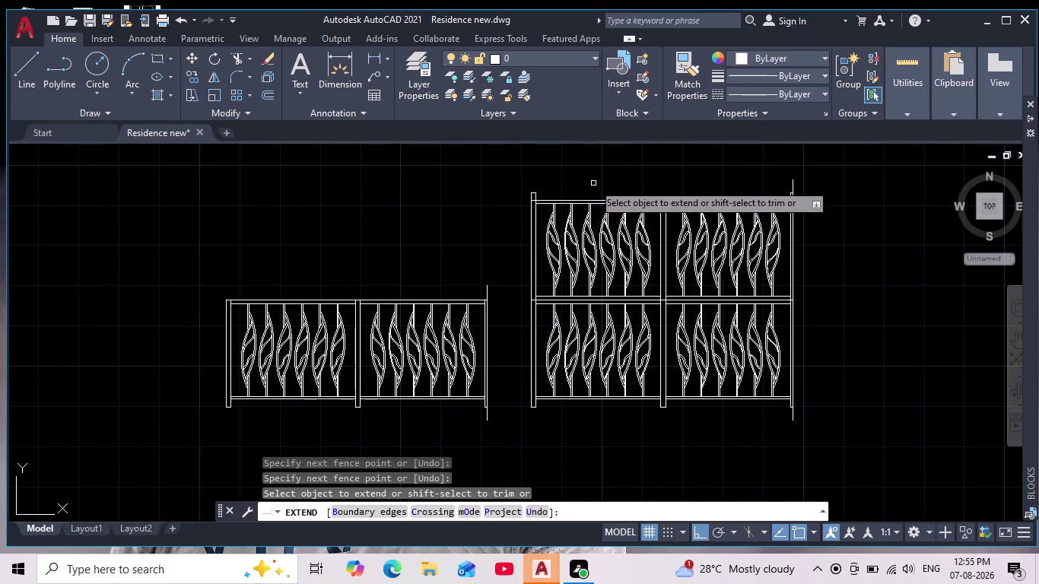
scroll(up, 3)
Fence over the left top rail ends to extend them.
drag(395, 218, 520, 212)
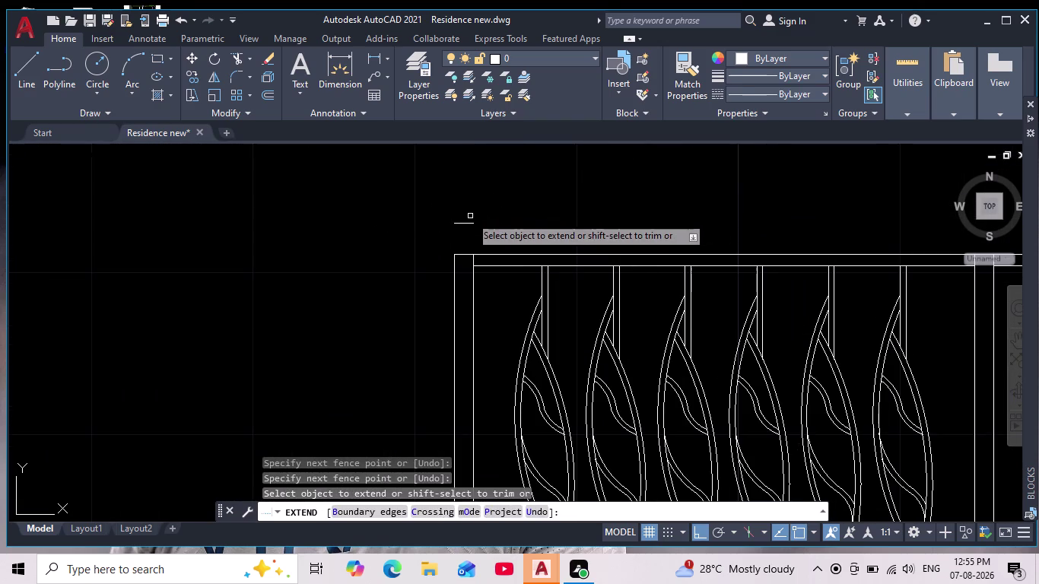
drag(468, 214, 467, 226)
scroll(down, 3)
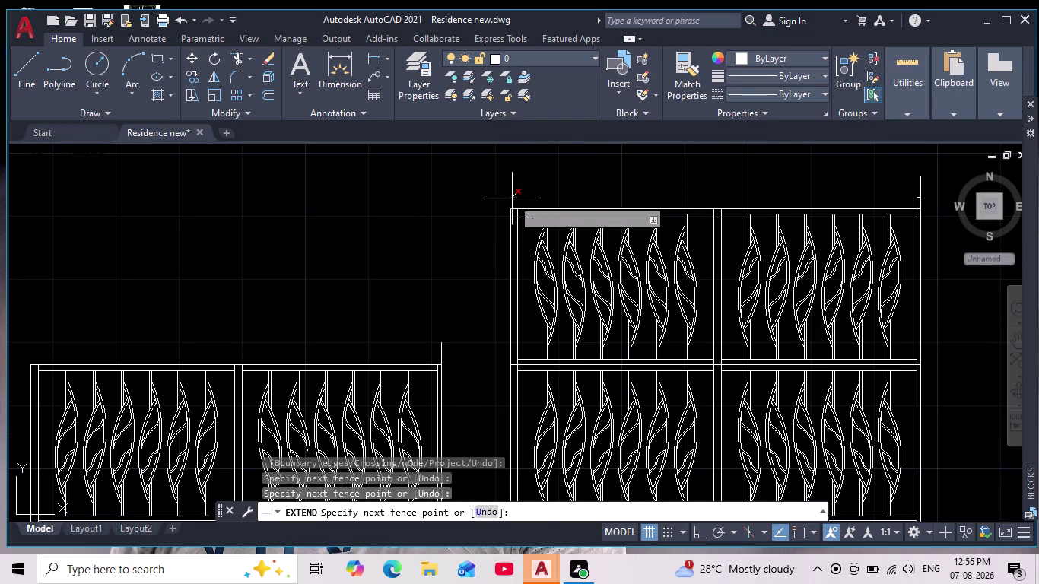
click(498, 207)
middle_drag(588, 171, 433, 233)
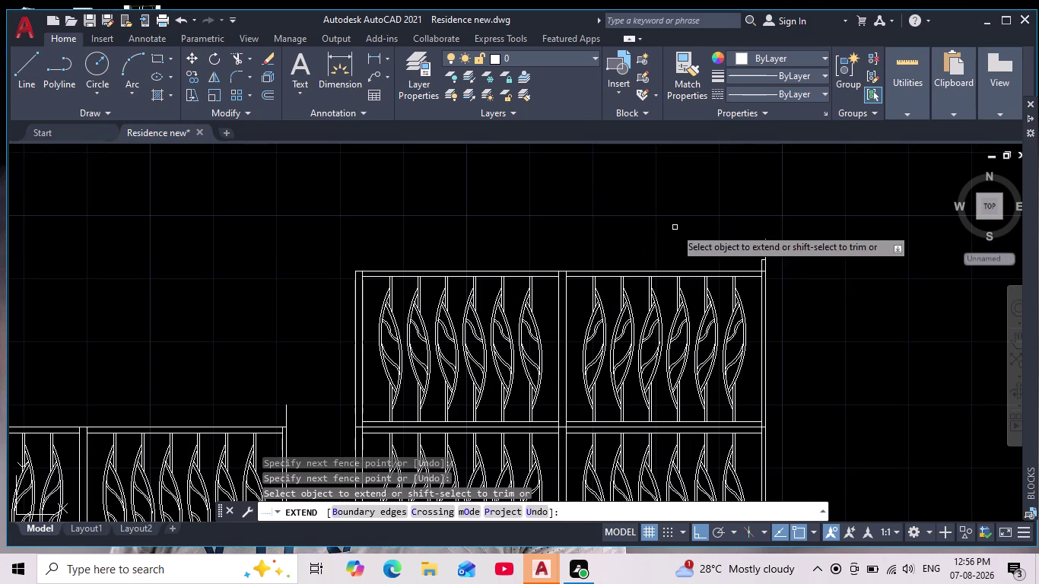
scroll(up, 3)
middle_drag(704, 234, 523, 181)
Extend the right end of the tall railing's rail with a fence.
drag(554, 219, 772, 253)
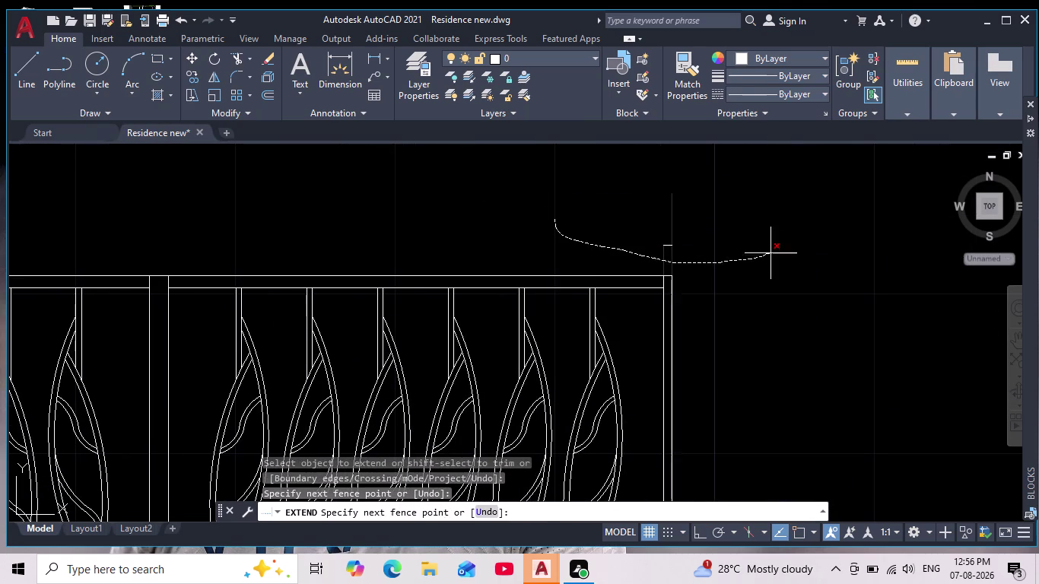
drag(771, 253, 782, 241)
drag(655, 216, 701, 260)
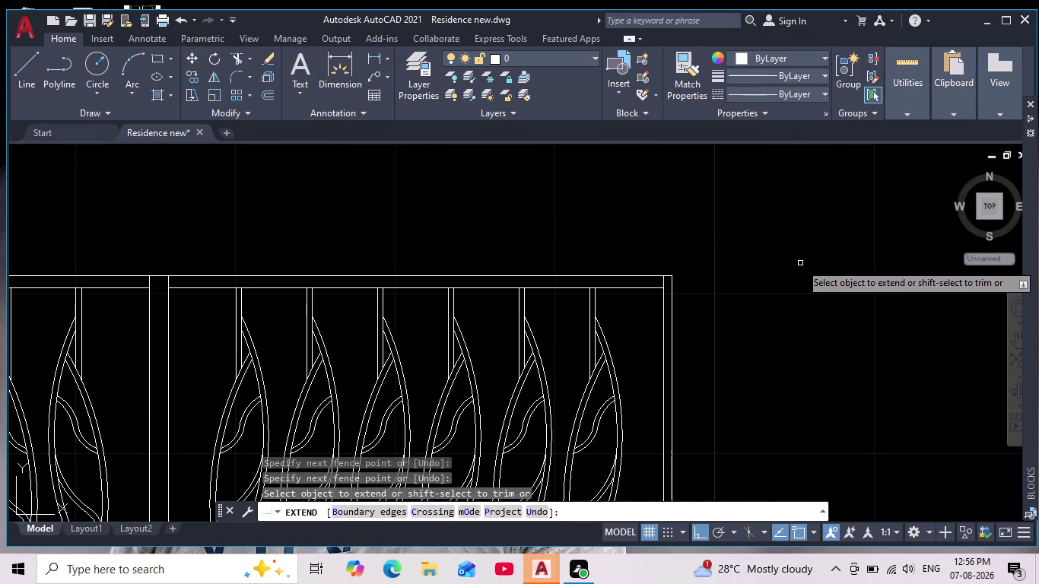
scroll(down, 3)
middle_drag(795, 267, 730, 219)
scroll(down, 3)
scroll(up, 3)
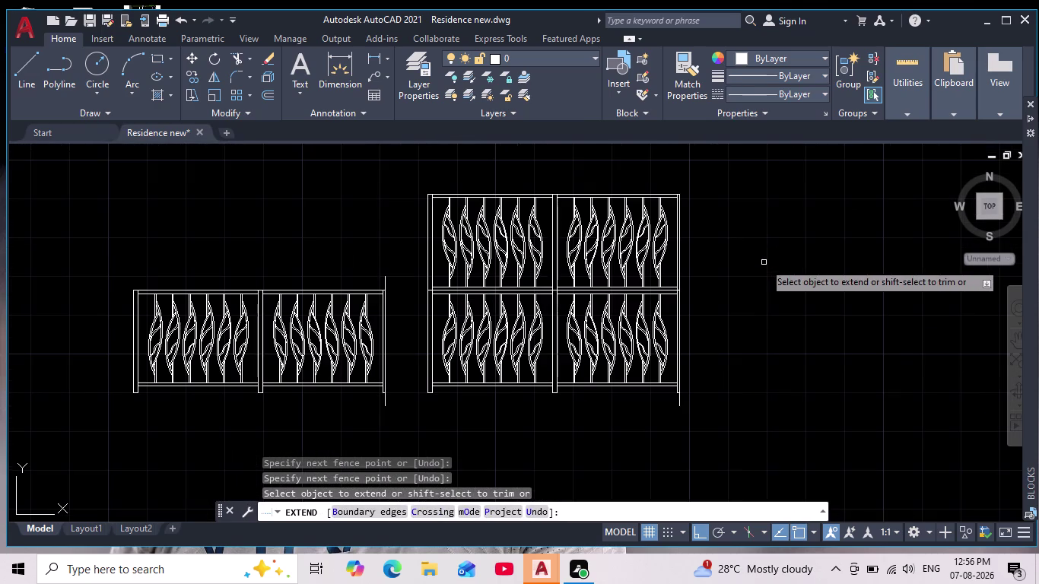
middle_drag(763, 262, 729, 246)
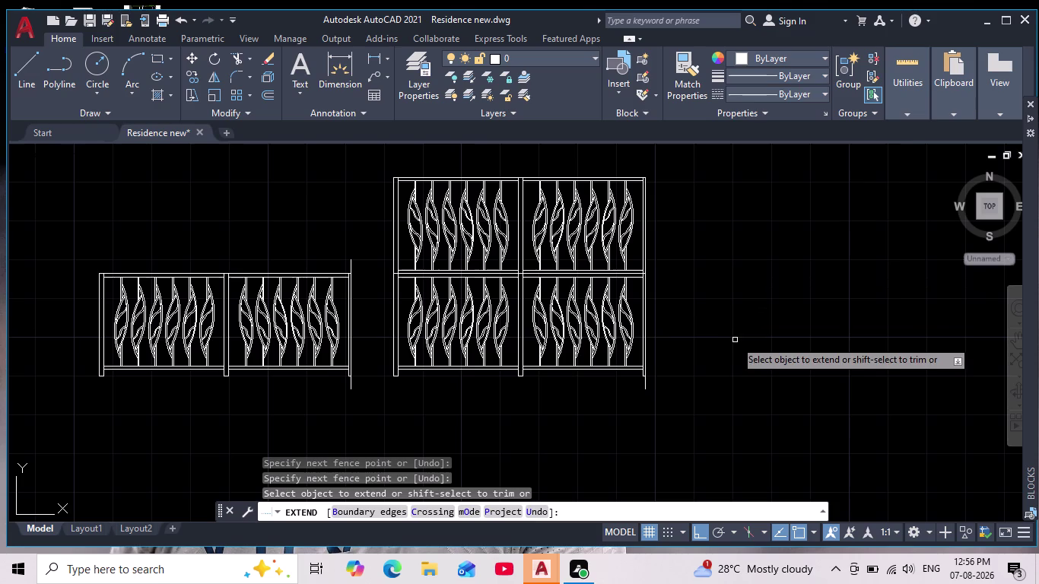
scroll(up, 3)
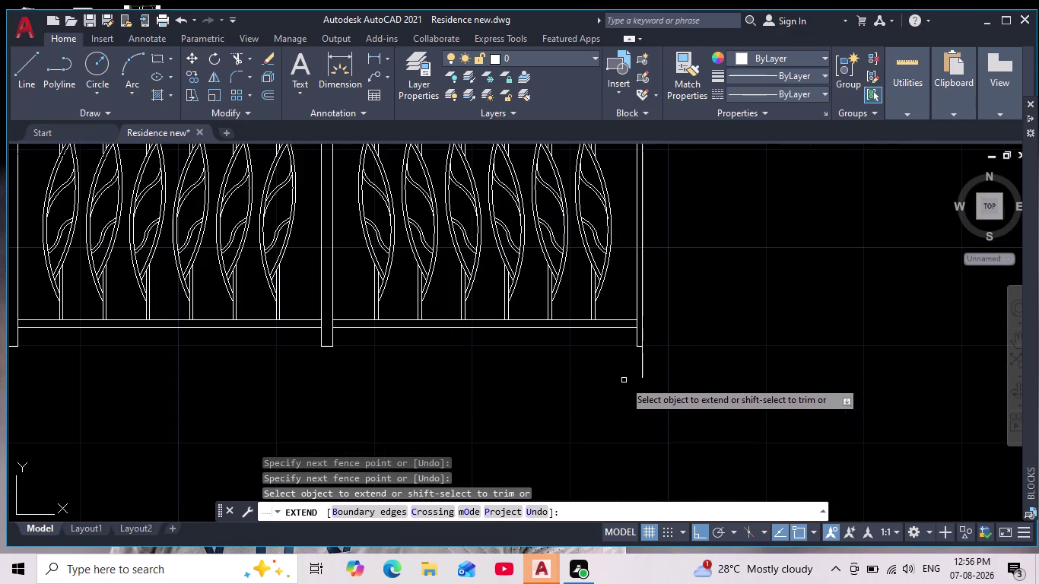
Fence-extend the rail ends near the bottom, then undo that extension.
drag(615, 375, 691, 355)
key(ctrl+z)
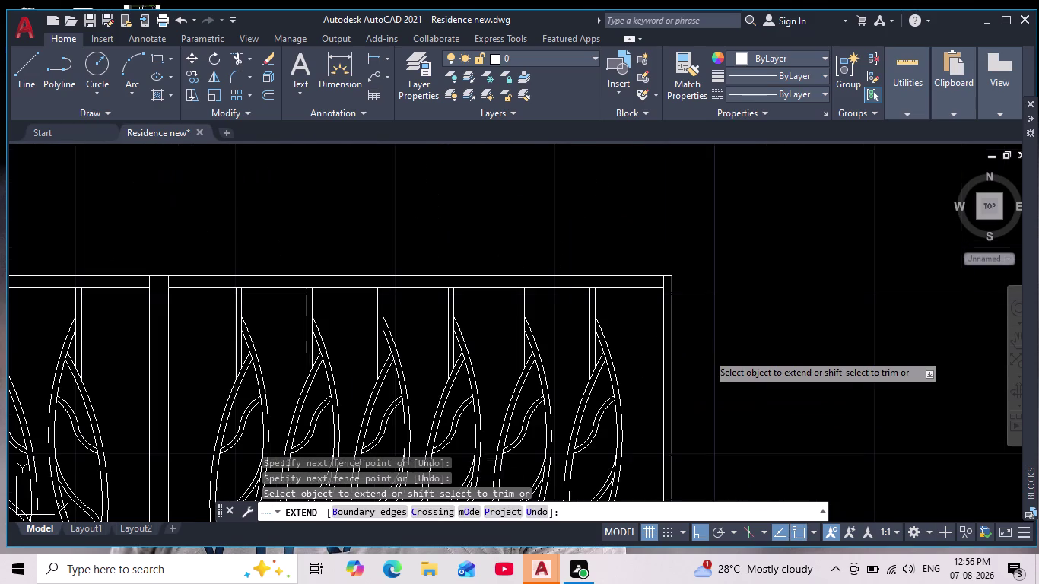
scroll(down, 3)
middle_drag(723, 362, 691, 275)
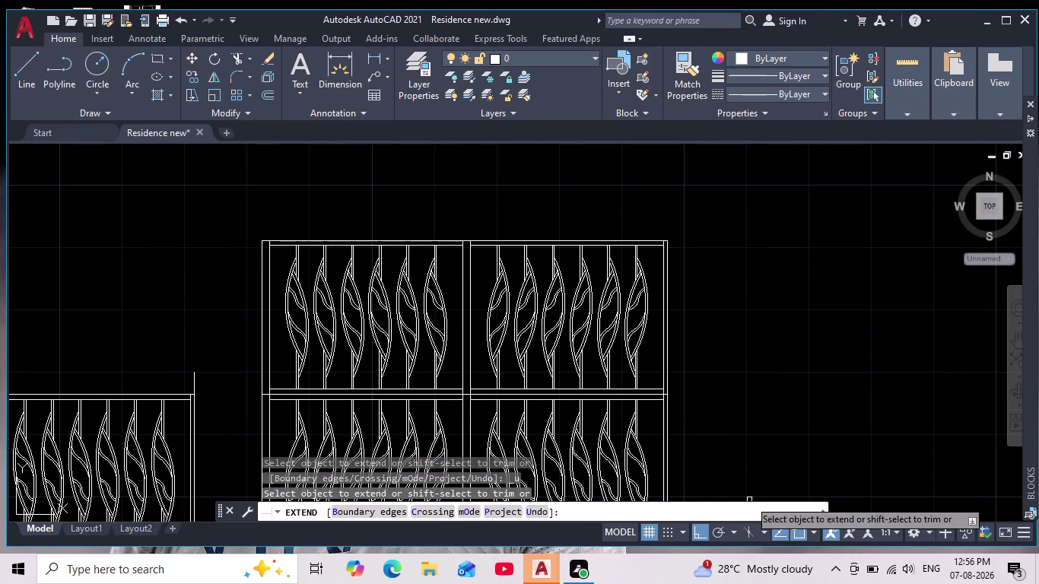
middle_drag(722, 449, 658, 246)
scroll(up, 3)
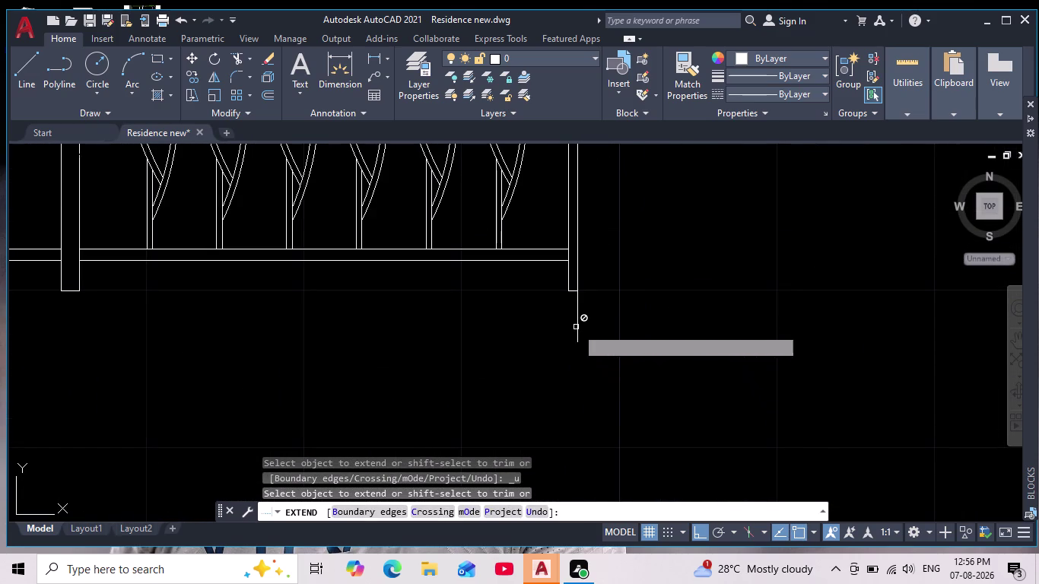
Extend the leaf curves at the bottom of the end post, undoing one curve extension.
drag(553, 327, 582, 320)
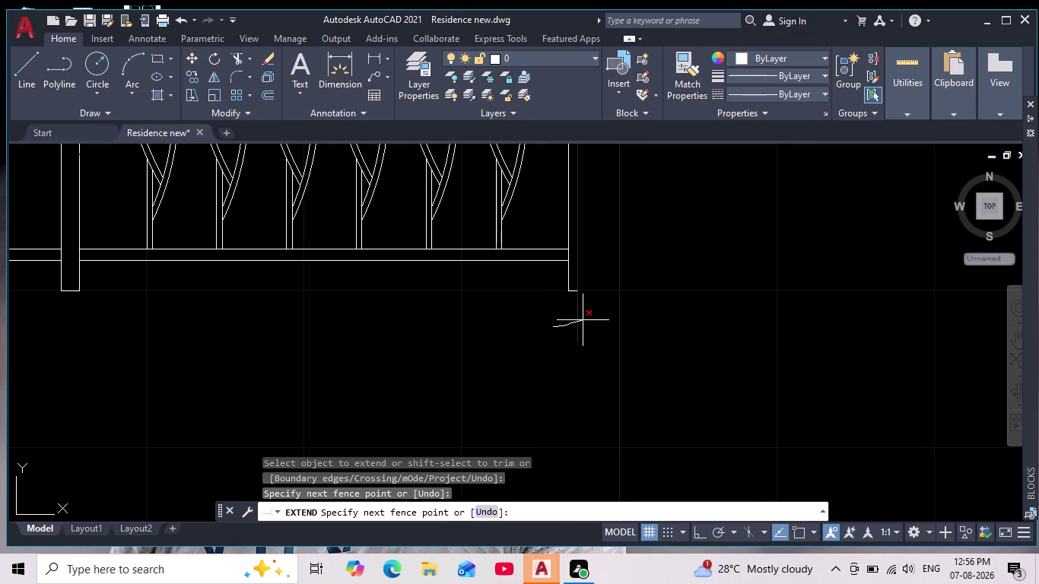
drag(582, 320, 539, 331)
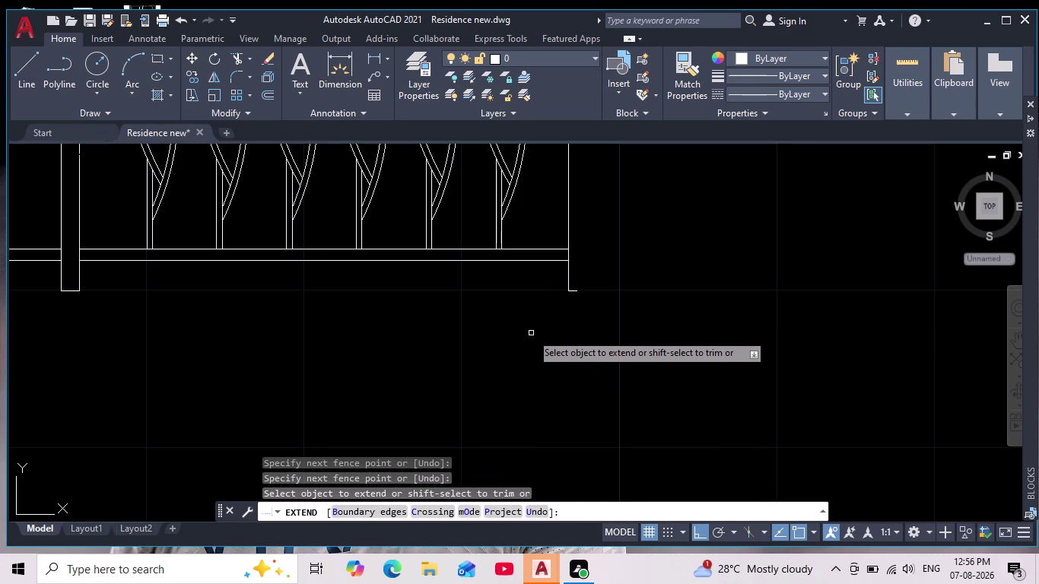
scroll(down, 3)
key(ctrl+z)
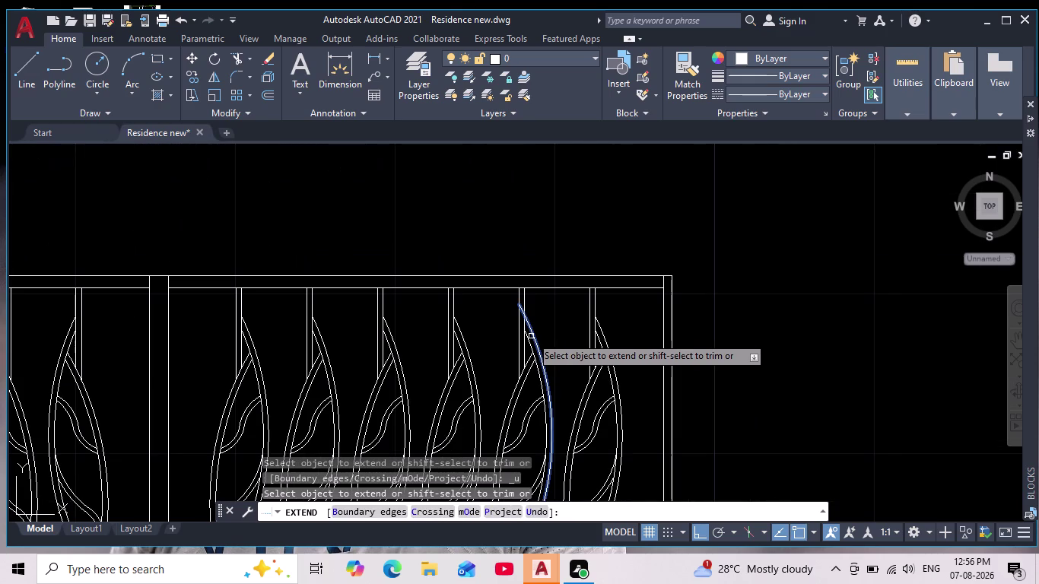
scroll(down, 3)
middle_drag(739, 268, 714, 235)
scroll(down, 3)
End the extend command and start TRIM at the railings' right edge.
key(Escape)
key(Escape)
key(Escape)
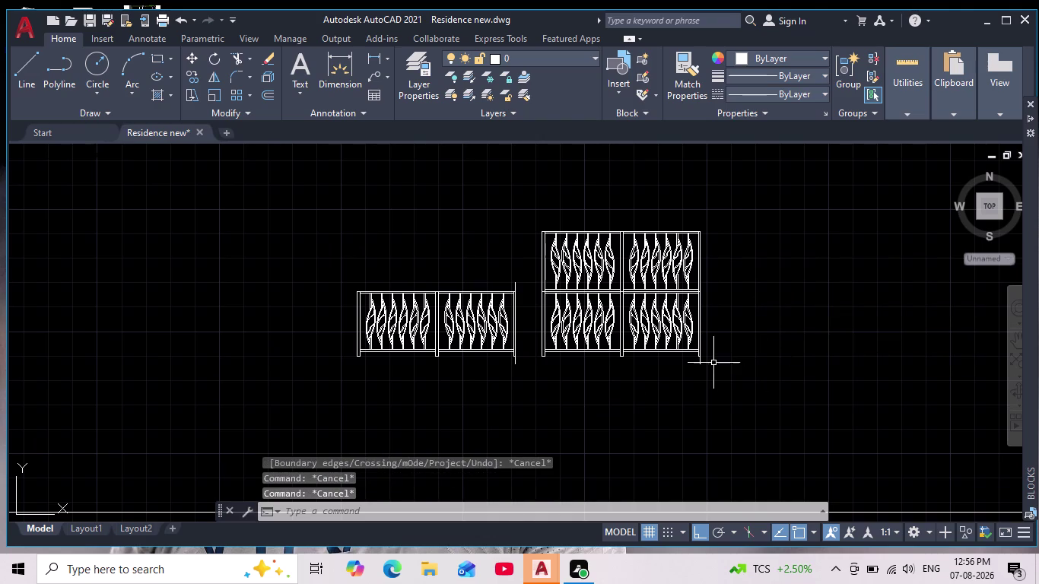
scroll(up, 3)
middle_drag(691, 362, 702, 400)
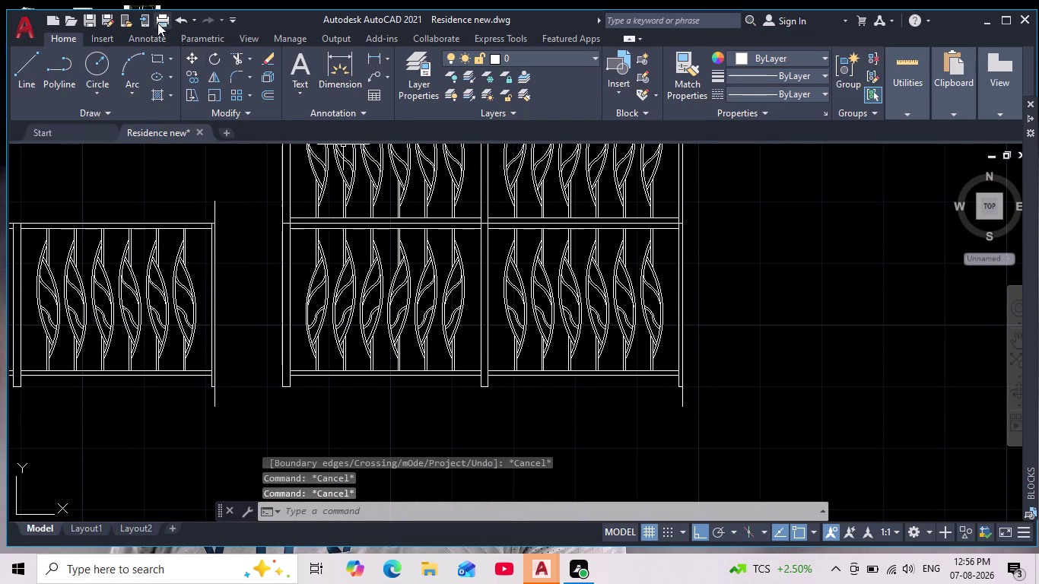
click(237, 57)
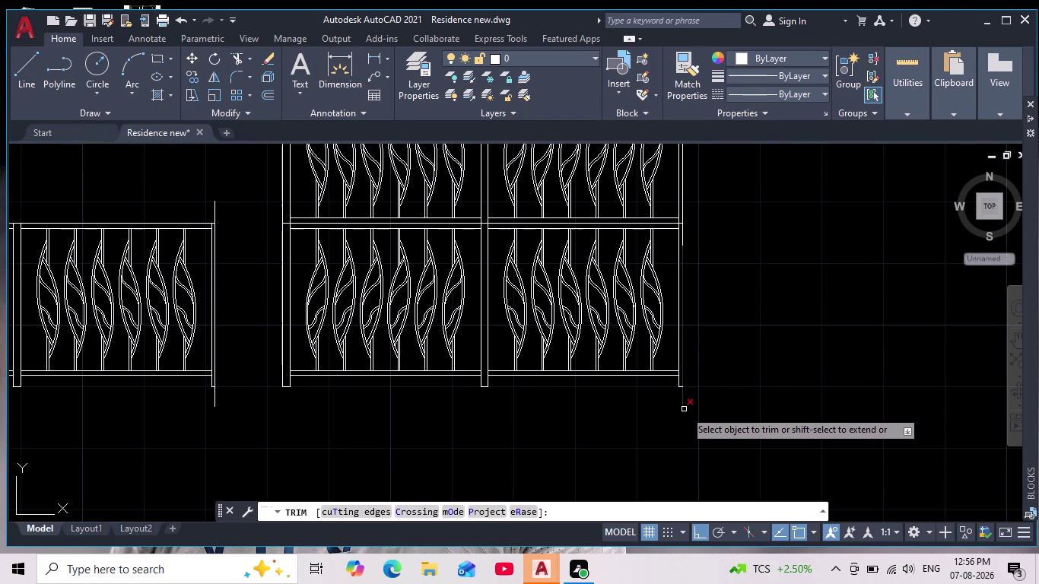
scroll(down, 3)
middle_drag(736, 395, 735, 402)
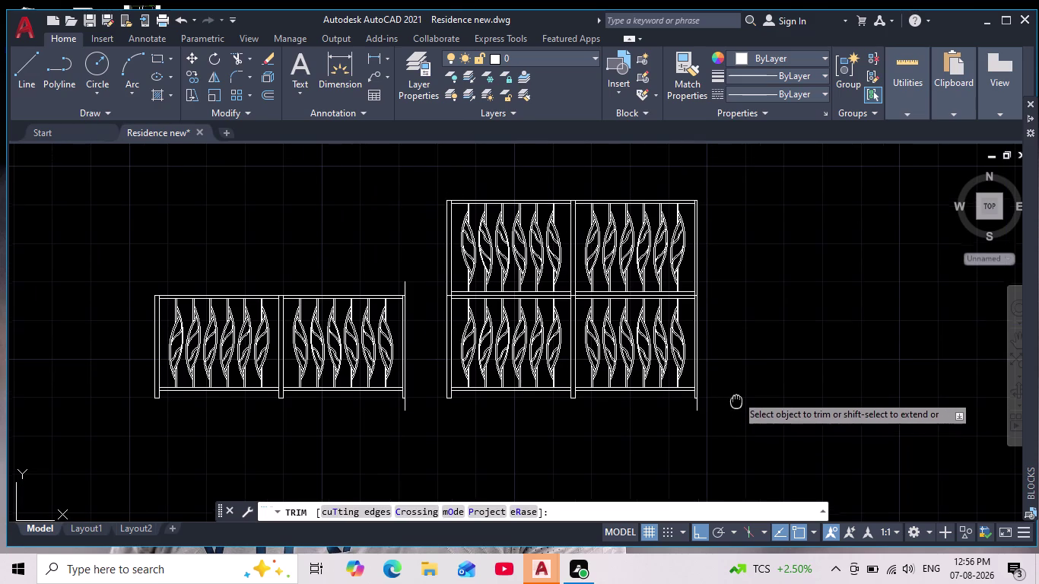
middle_drag(736, 401, 736, 406)
key(Escape)
key(Escape)
key(Escape)
key(Escape)
key(Escape)
key(Escape)
key(Escape)
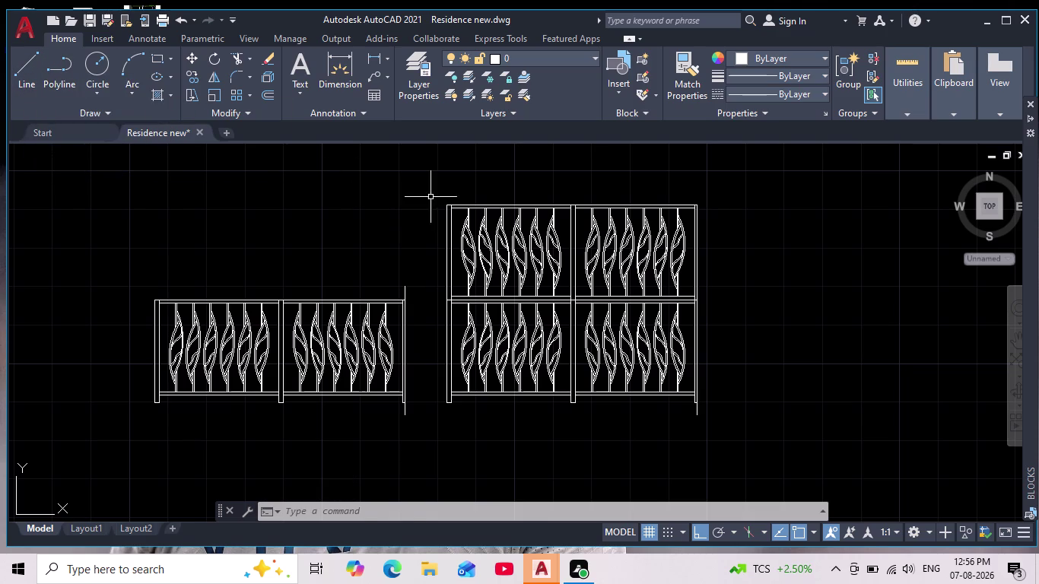
click(420, 179)
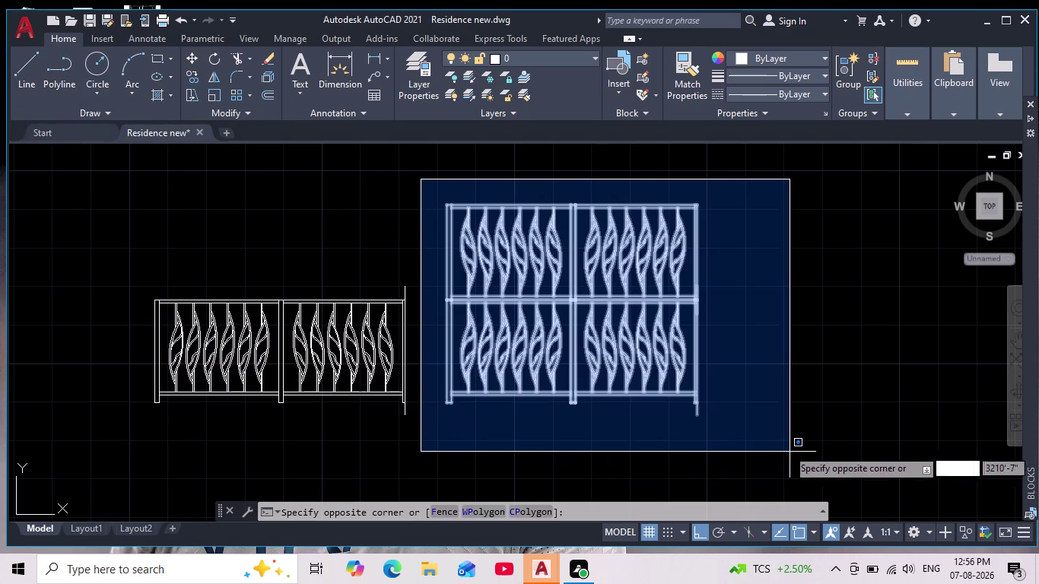
Join the selected two-tier railing pieces into one unnamed group and check the new group.
click(784, 447)
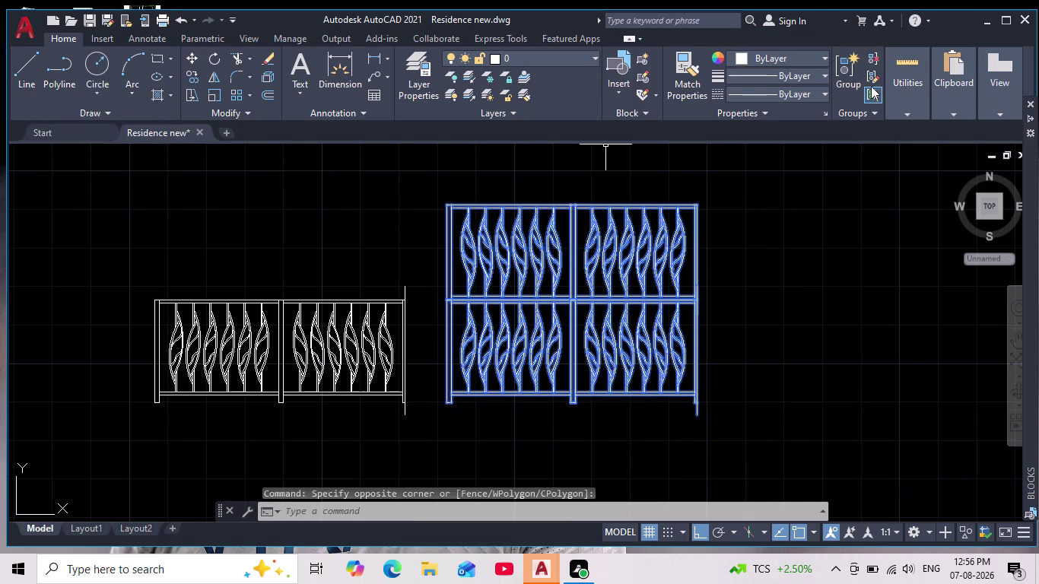
click(848, 73)
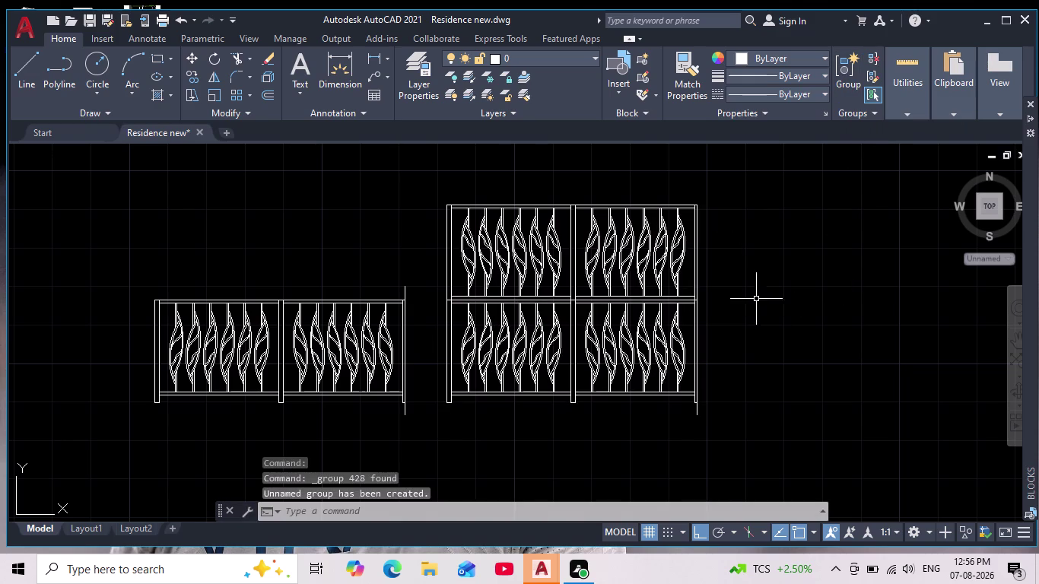
scroll(down, 3)
scroll(up, 3)
middle_drag(766, 319, 692, 340)
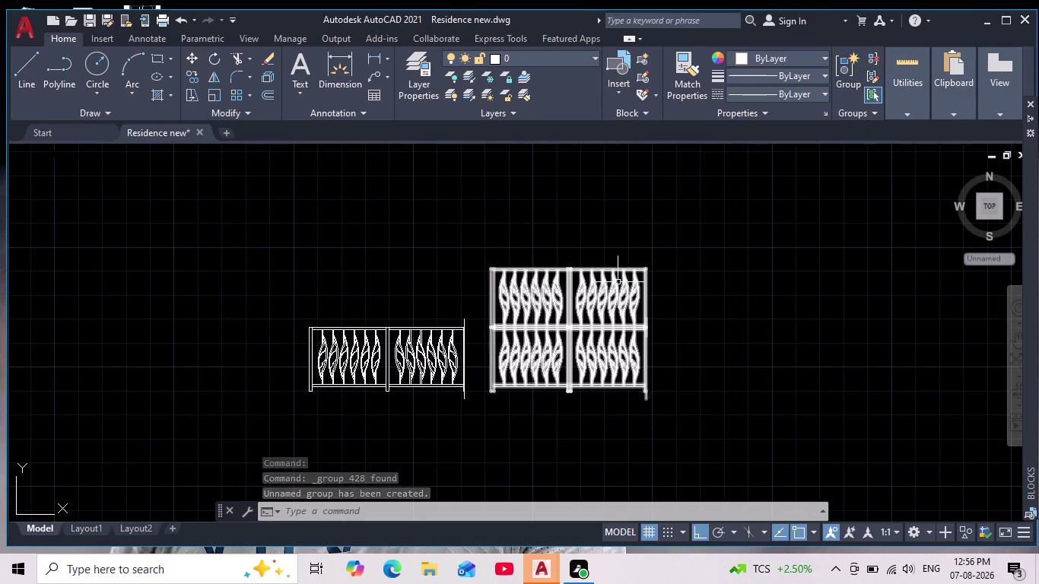
click(617, 282)
key(Escape)
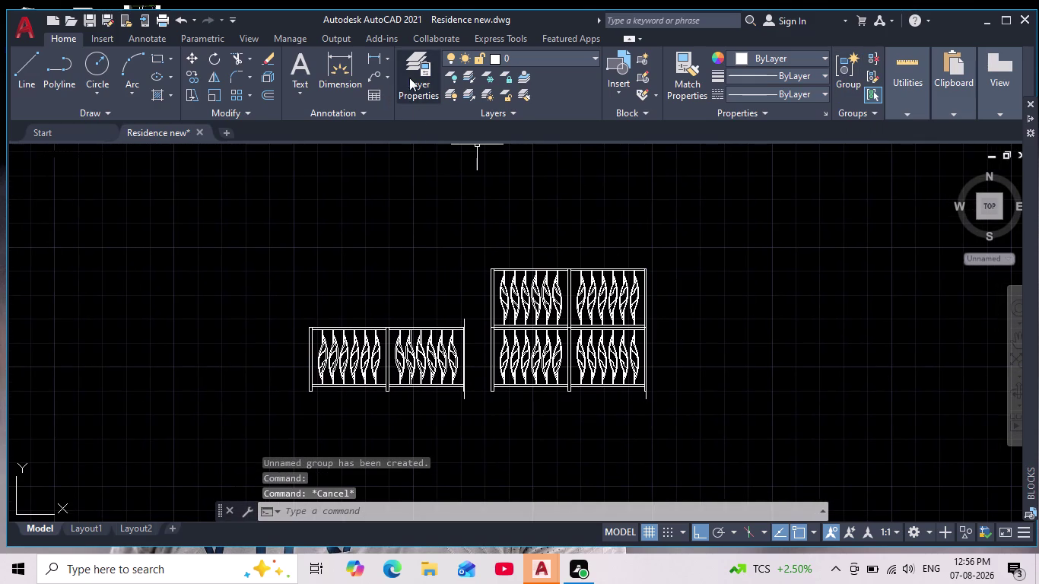
click(379, 57)
scroll(up, 3)
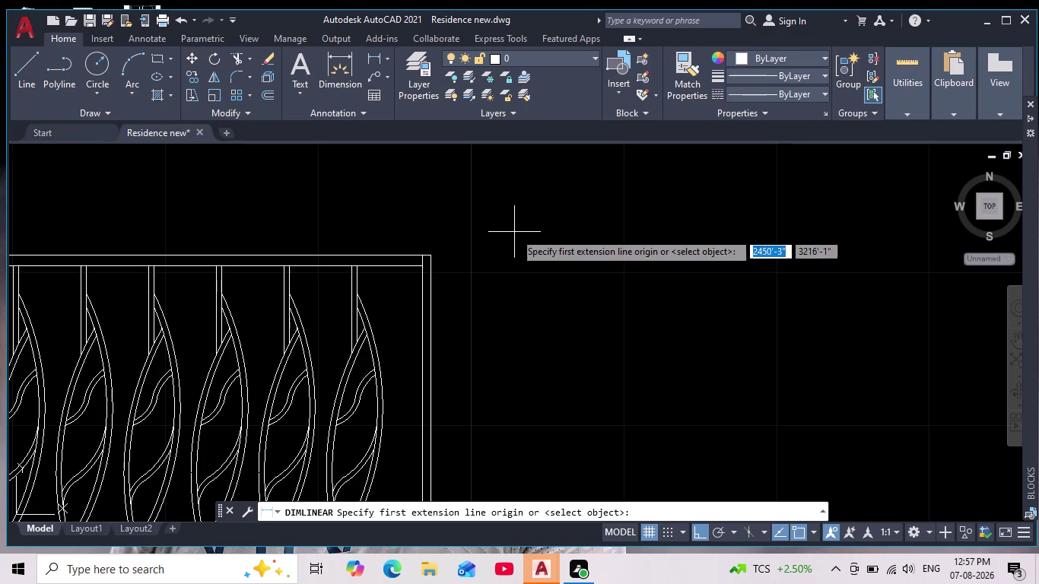
click(427, 251)
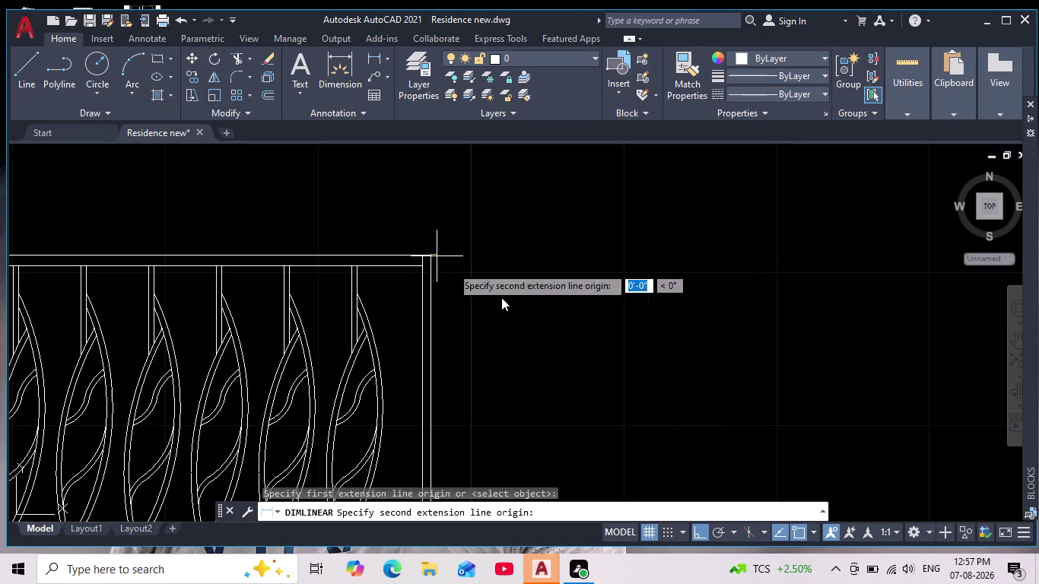
scroll(down, 3)
middle_drag(513, 329, 560, 255)
scroll(up, 3)
scroll(up, 3)
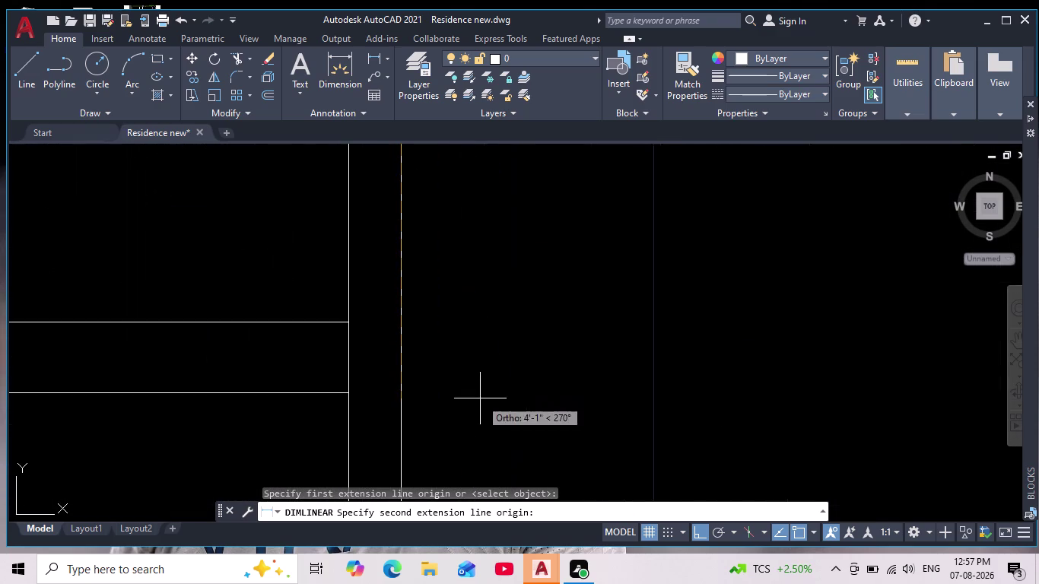
click(348, 392)
scroll(down, 3)
scroll(down, 3)
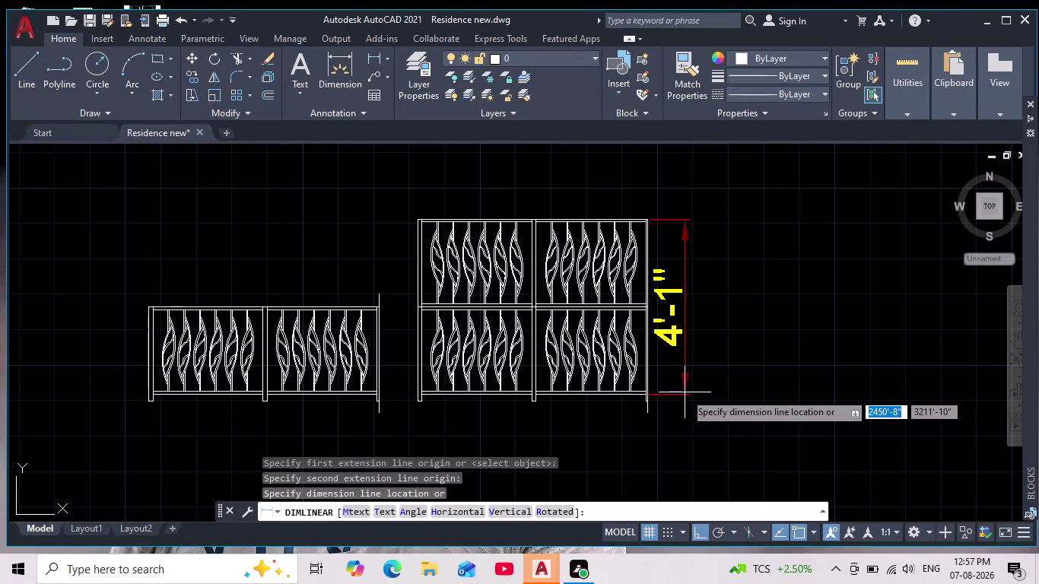
key(Escape)
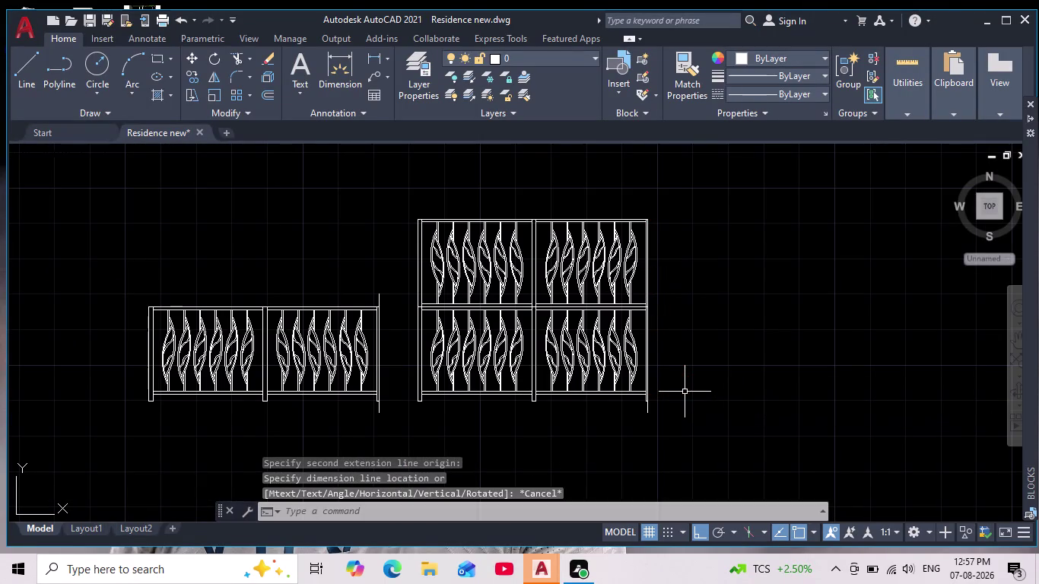
middle_drag(689, 390, 770, 324)
scroll(down, 3)
scroll(up, 3)
middle_drag(539, 453, 537, 444)
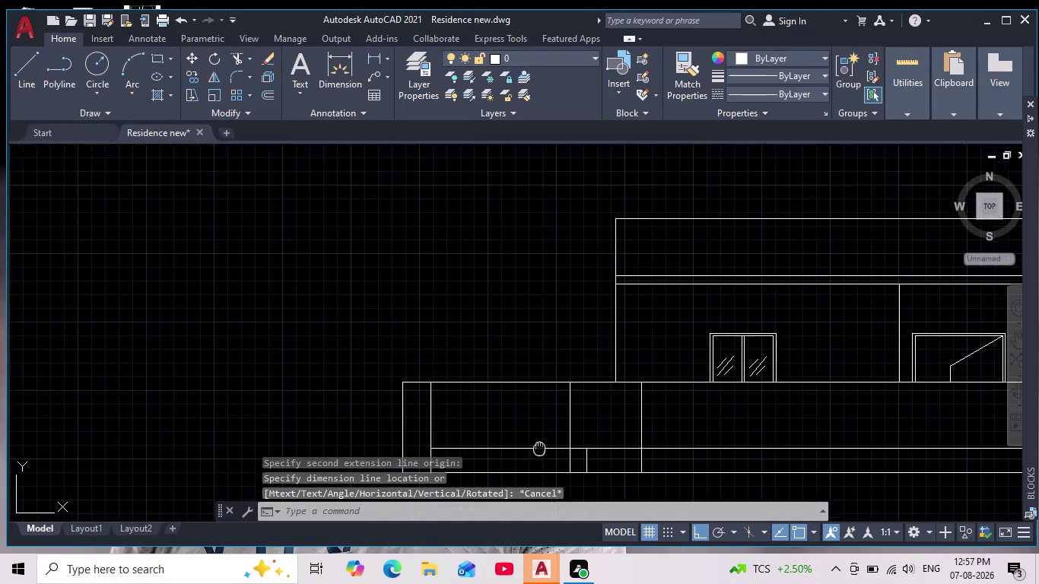
middle_drag(537, 444, 515, 399)
scroll(up, 3)
scroll(down, 3)
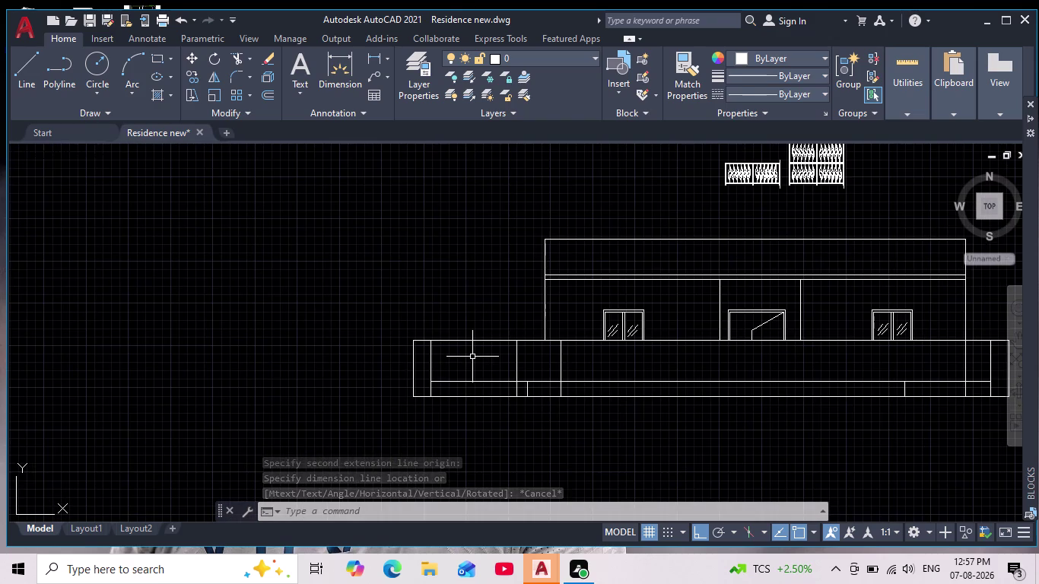
scroll(up, 3)
middle_drag(479, 351, 297, 411)
scroll(down, 3)
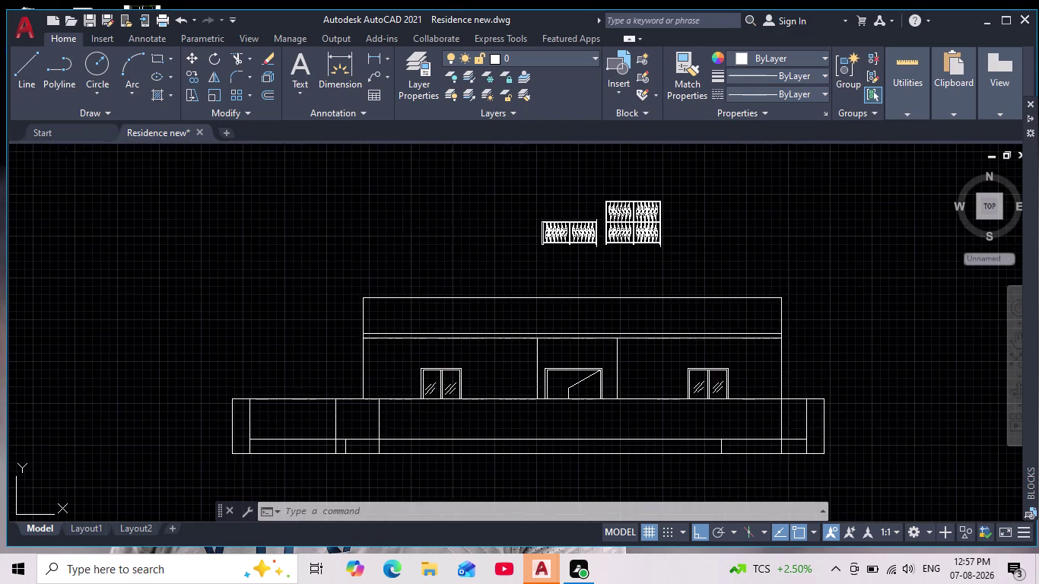
scroll(up, 3)
scroll(down, 3)
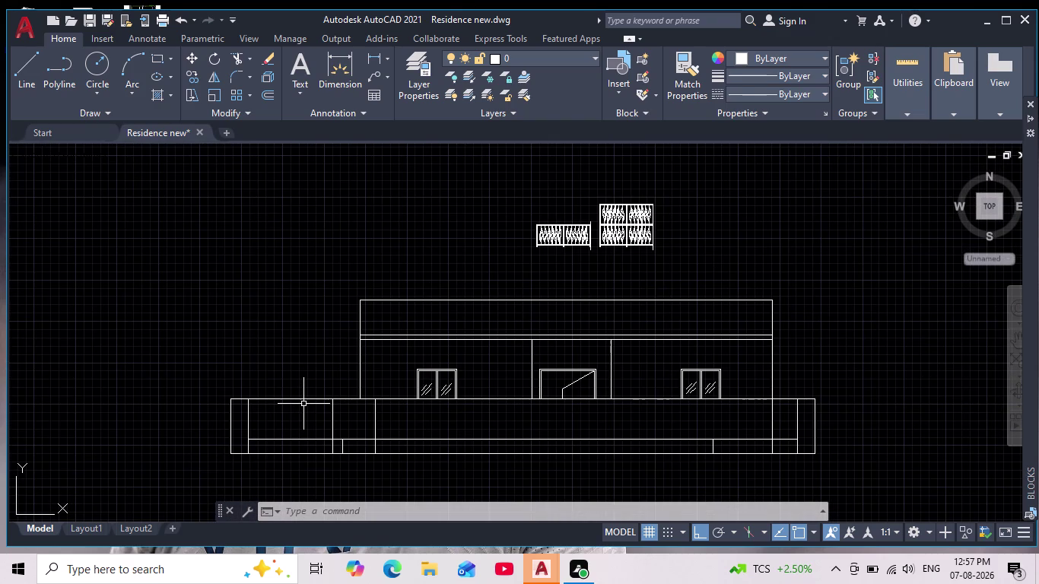
scroll(up, 3)
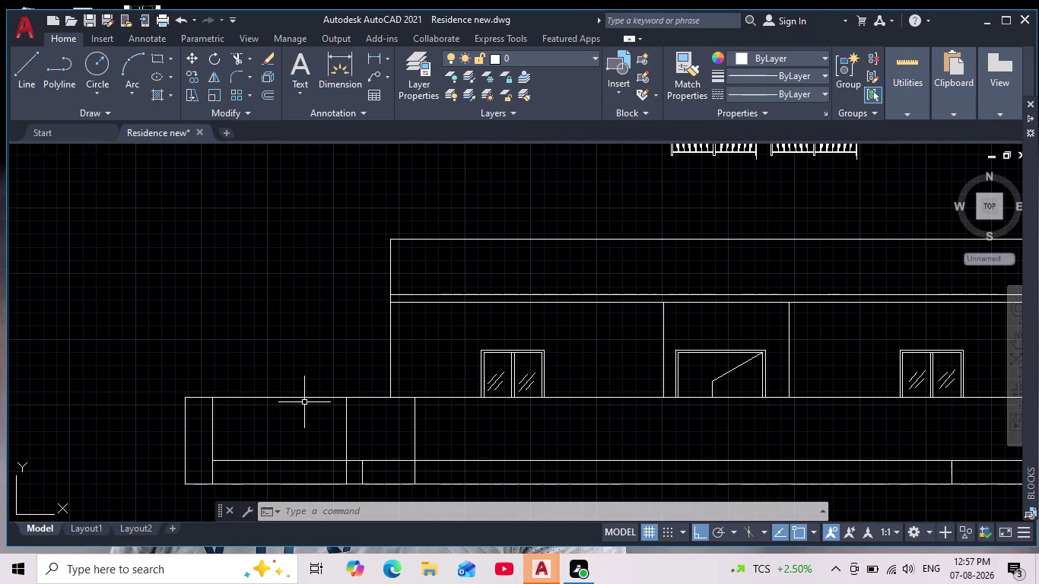
scroll(up, 3)
scroll(down, 3)
middle_drag(304, 403, 304, 401)
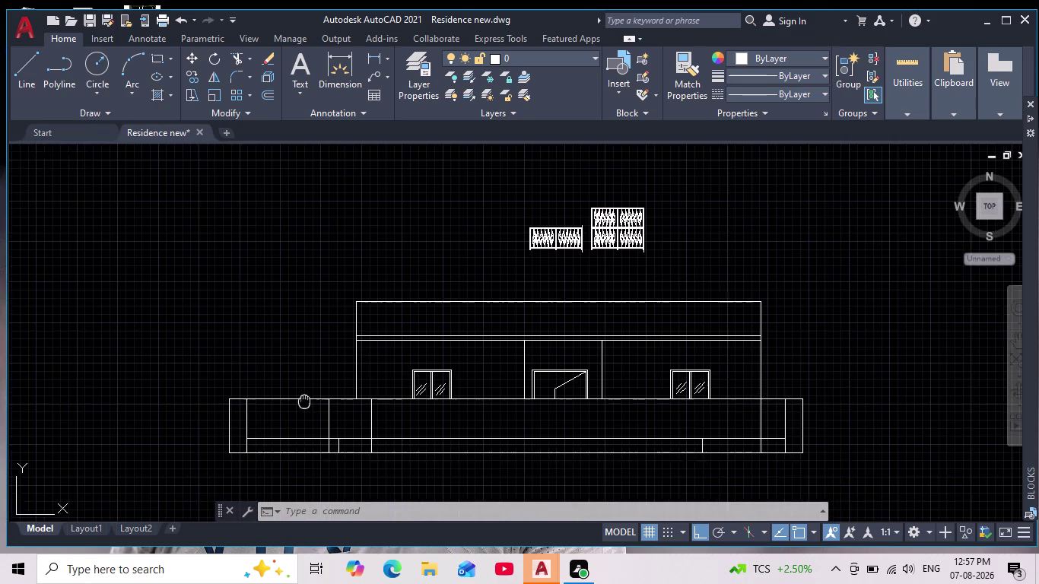
middle_drag(304, 402, 307, 351)
scroll(up, 3)
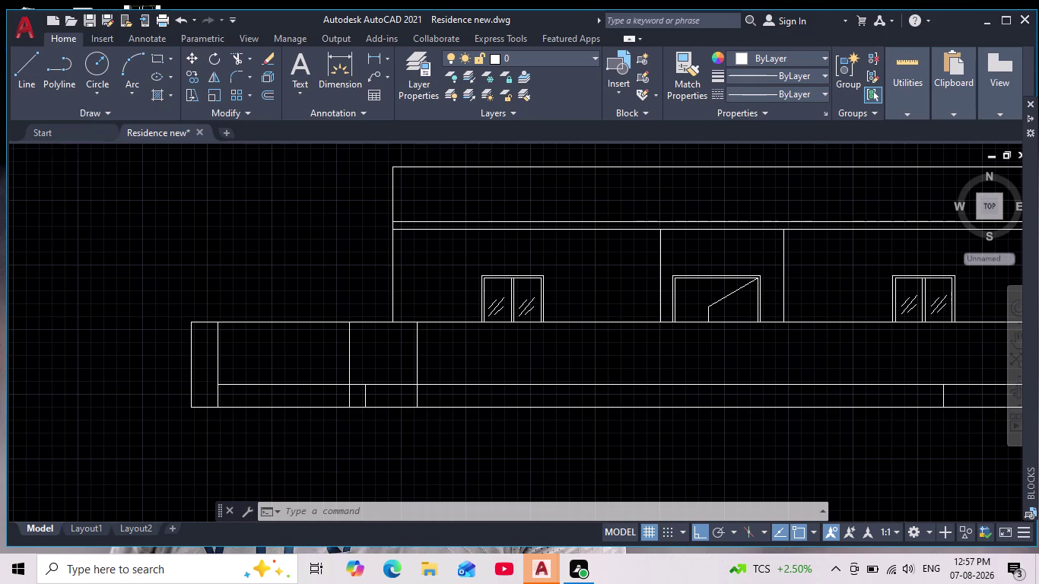
scroll(down, 3)
middle_drag(337, 291, 327, 306)
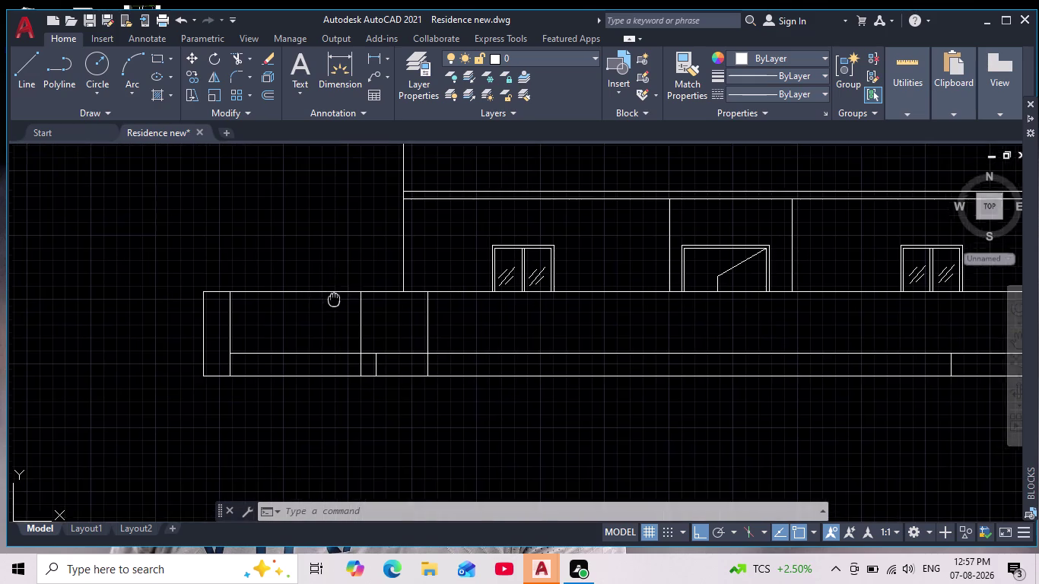
middle_drag(328, 306, 184, 437)
scroll(down, 3)
scroll(up, 3)
scroll(up, 3)
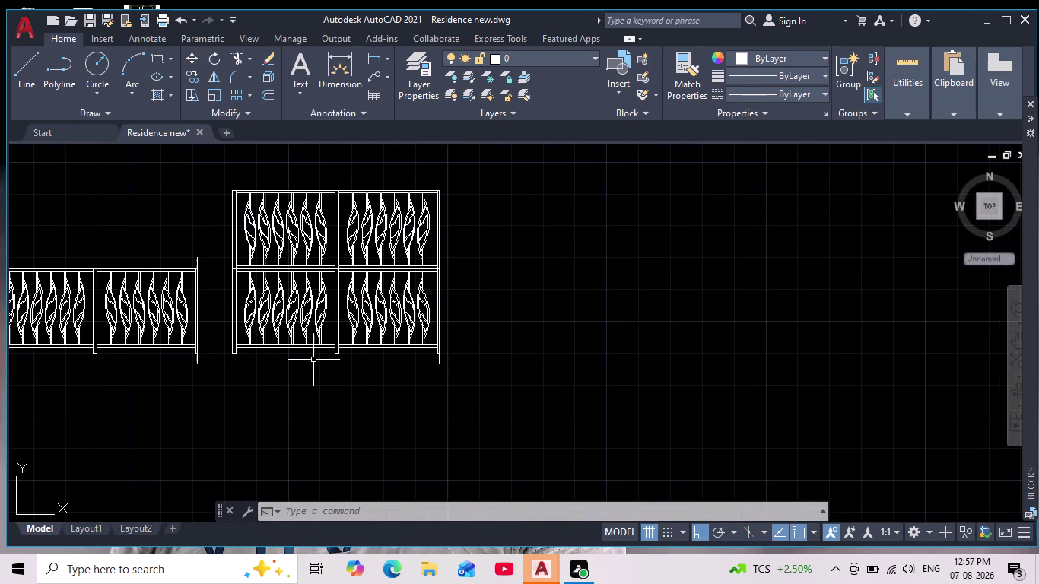
middle_drag(313, 359, 360, 365)
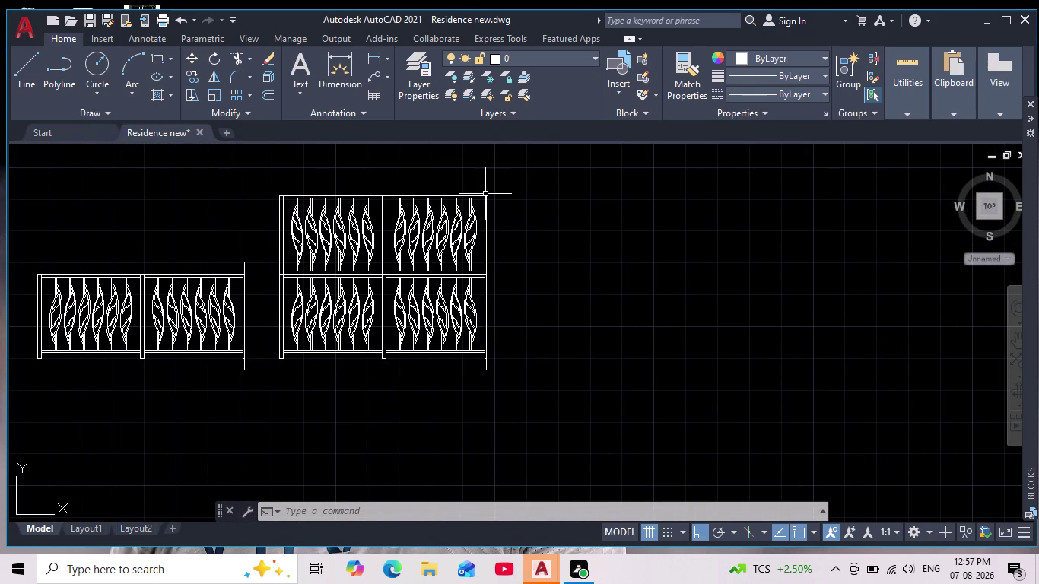
scroll(up, 3)
middle_drag(513, 295, 568, 288)
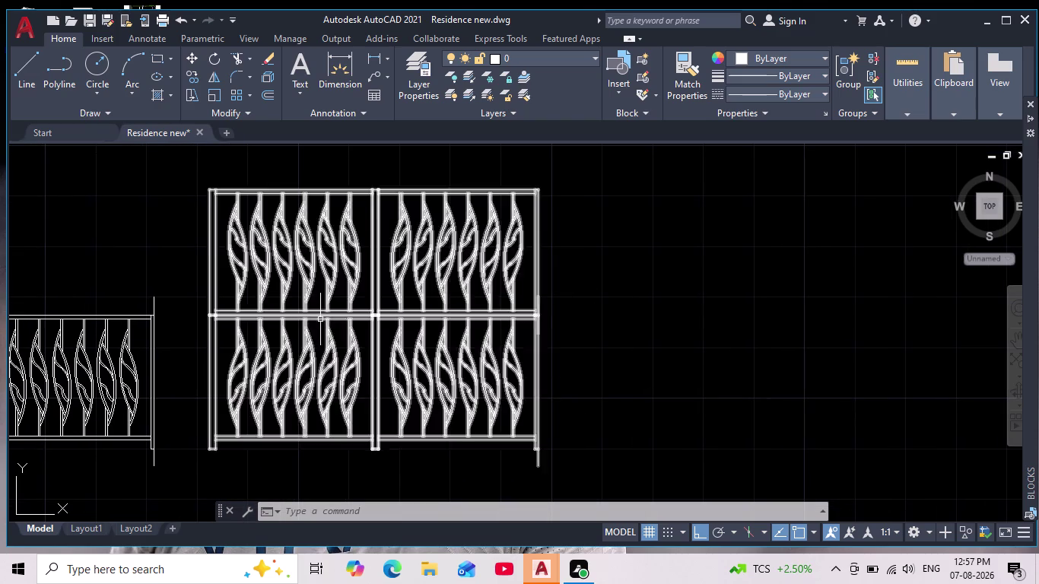
scroll(up, 3)
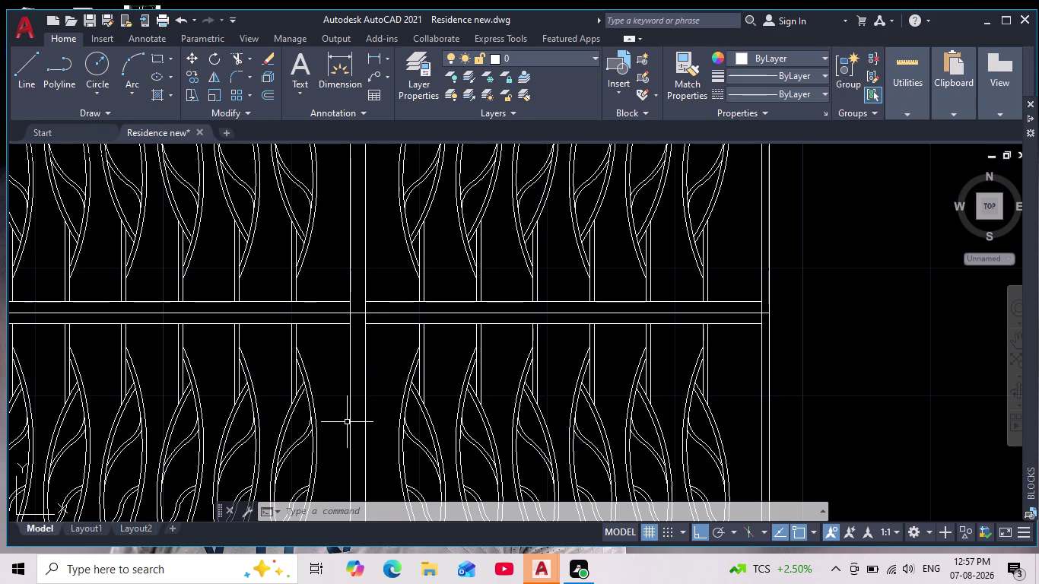
scroll(down, 3)
scroll(down, 3)
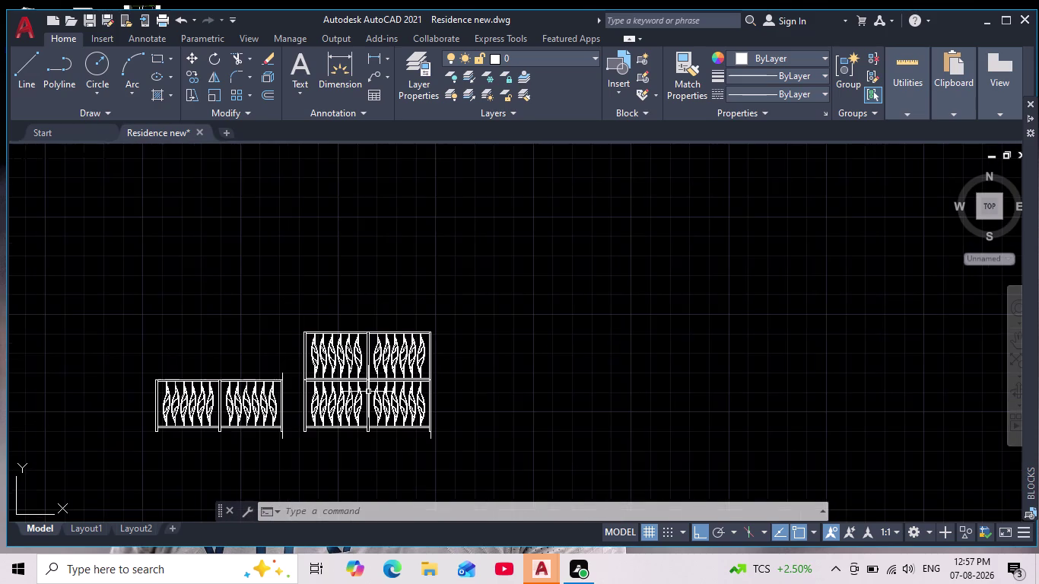
middle_drag(370, 390, 471, 332)
scroll(up, 3)
click(397, 238)
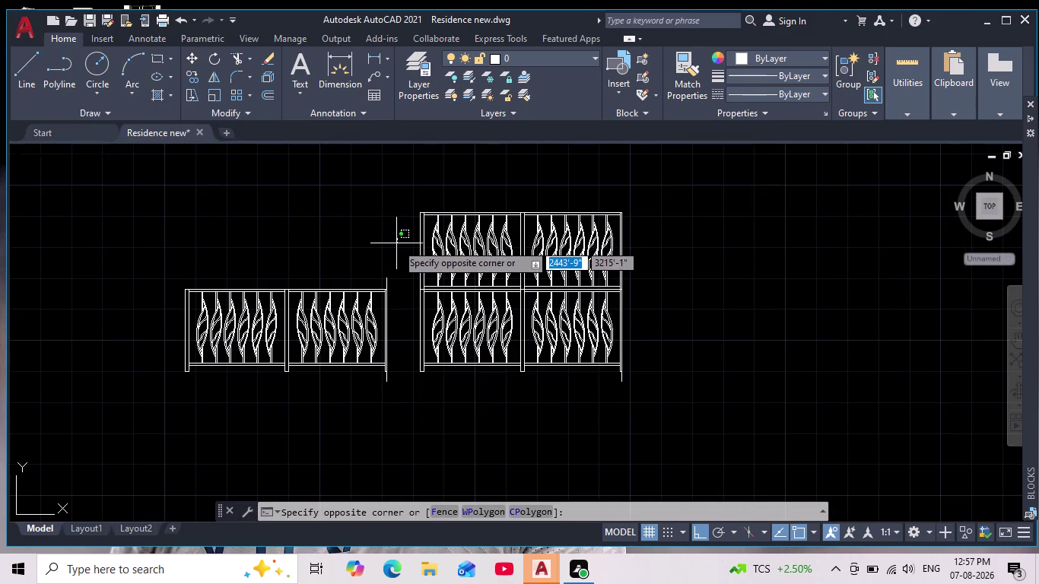
click(374, 229)
key(Escape)
key(Escape)
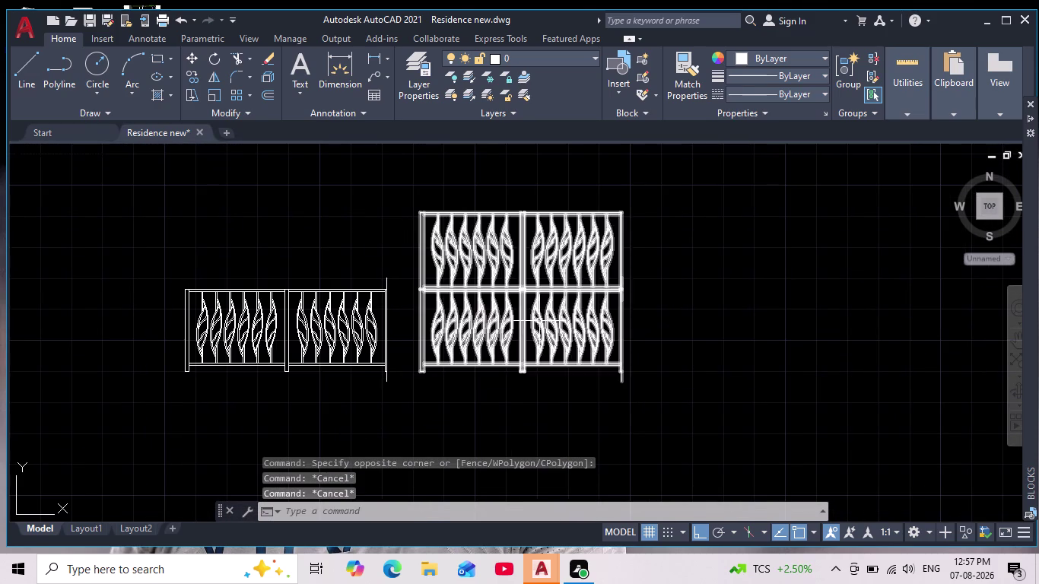
scroll(up, 3)
scroll(up, 3)
scroll(down, 3)
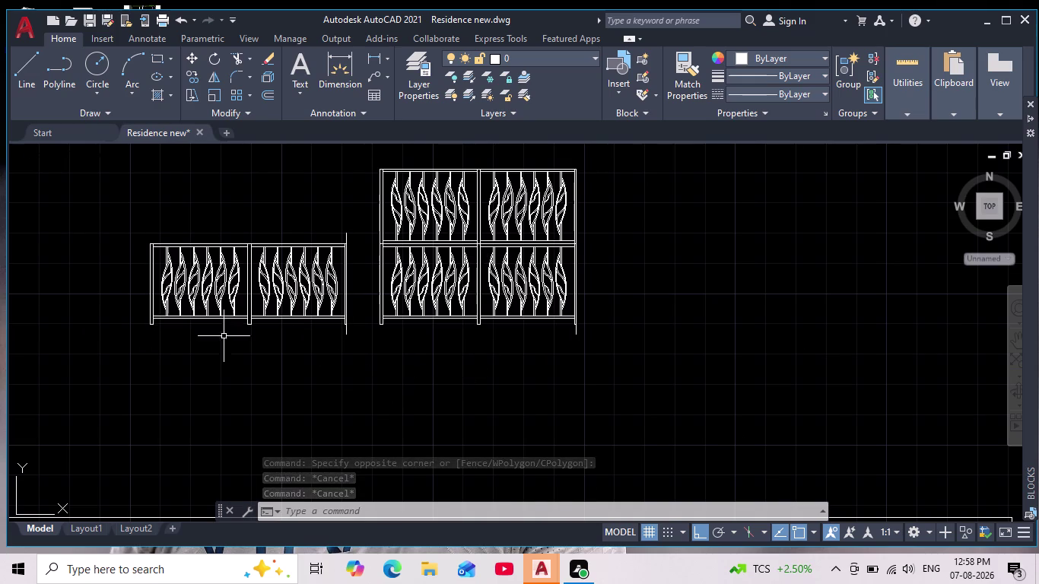
middle_drag(410, 356, 398, 374)
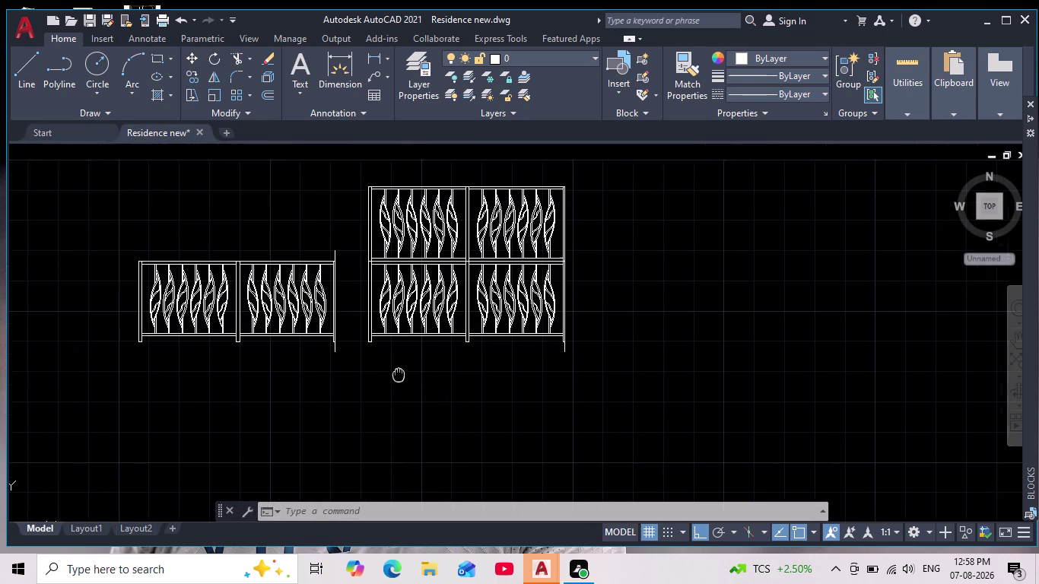
middle_drag(398, 374, 346, 427)
scroll(up, 3)
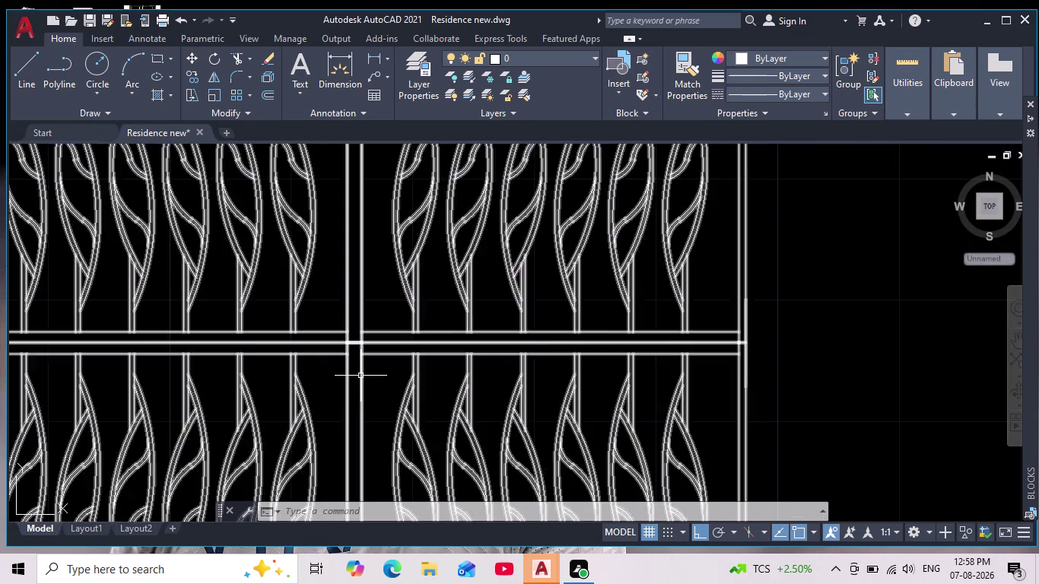
scroll(up, 3)
scroll(down, 3)
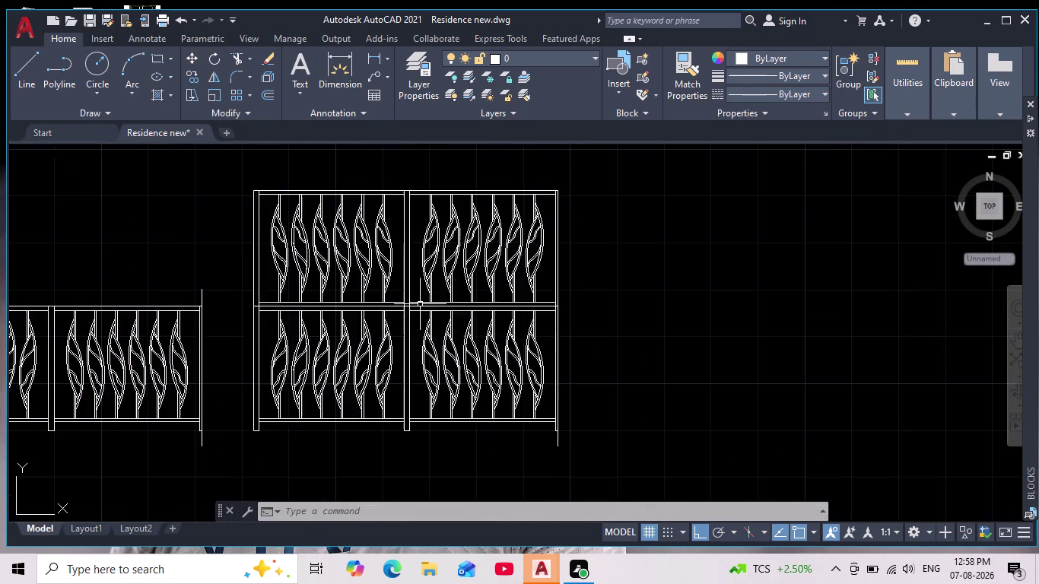
middle_drag(410, 309, 466, 279)
middle_drag(285, 187, 285, 217)
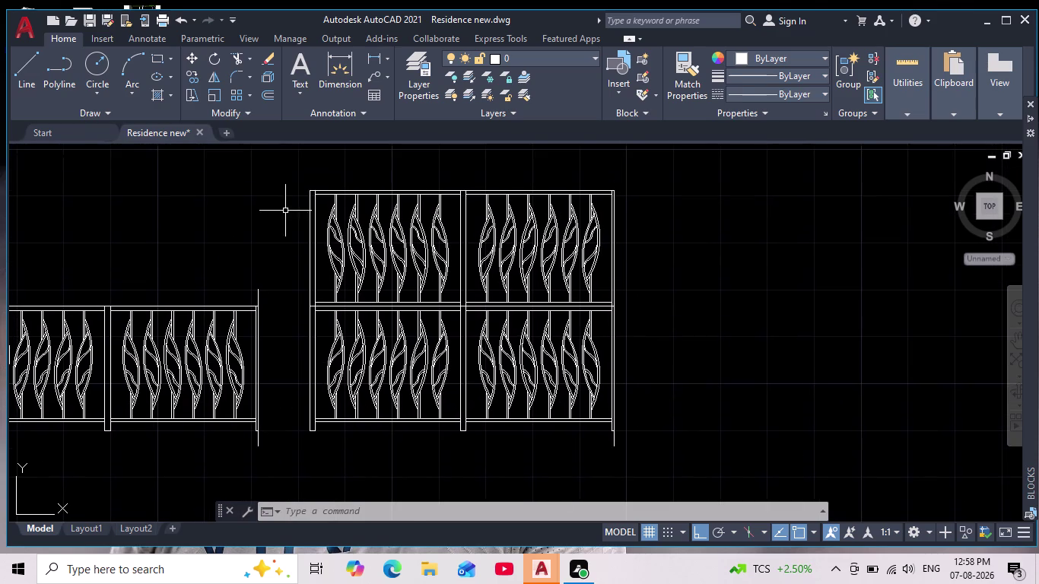
drag(283, 175, 288, 220)
Select the two-tier railing, then cancel the first attempt to break it apart.
click(660, 478)
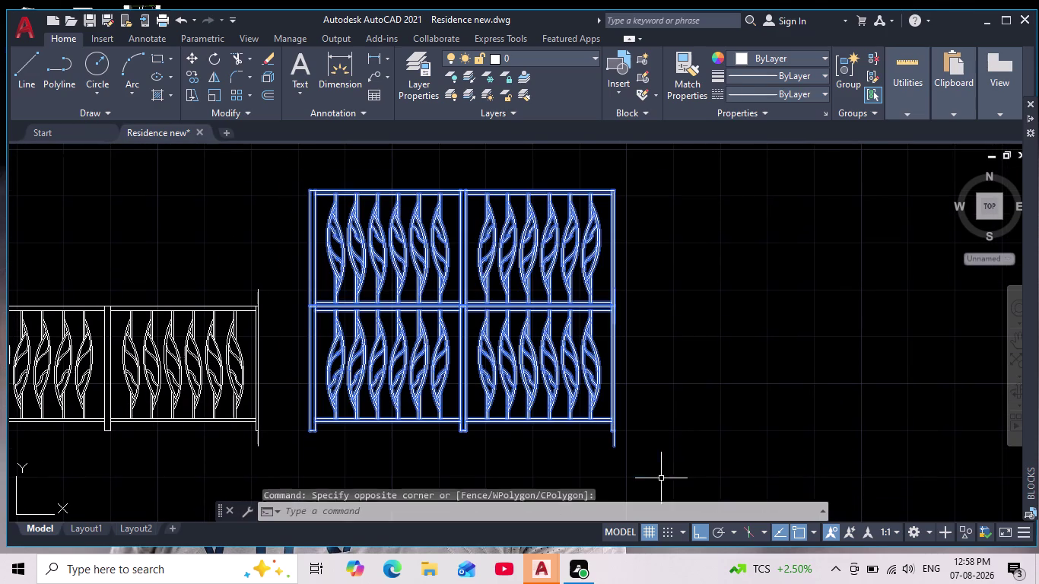
click(269, 77)
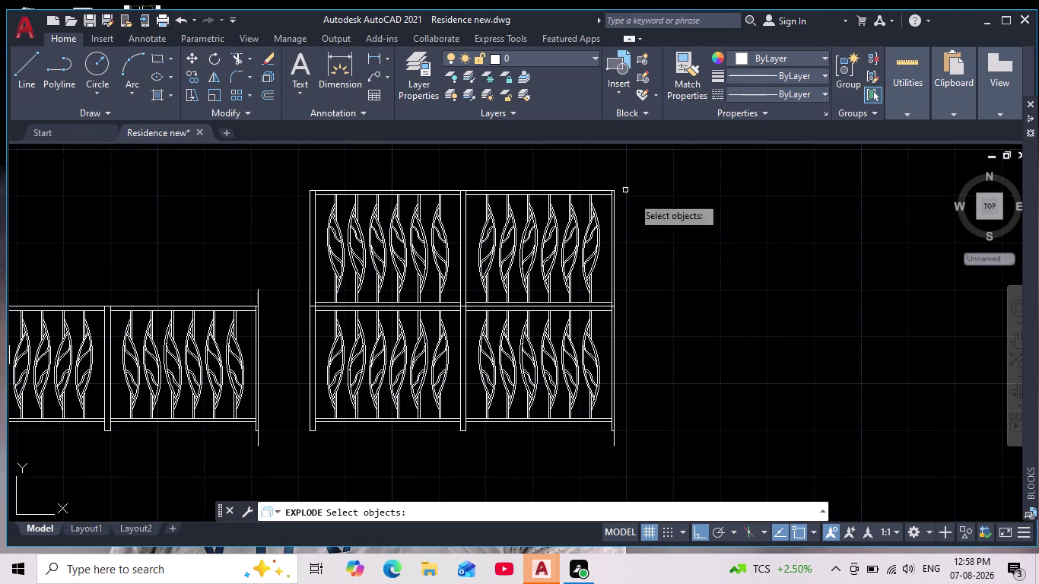
key(Escape)
key(Escape)
key(Escape)
key(Escape)
key(Escape)
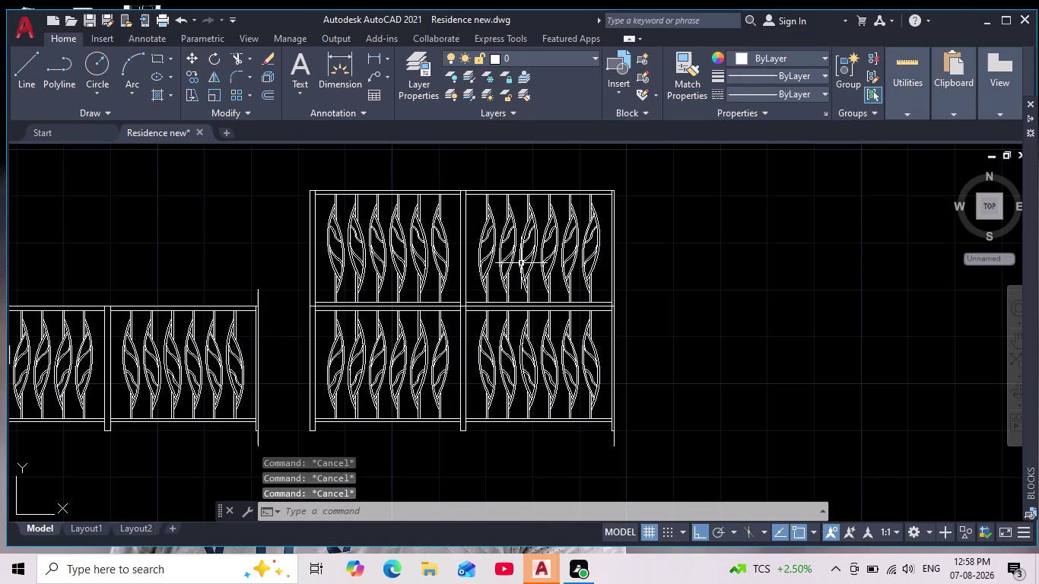
key(Escape)
key(Escape)
Window-select the two-tier railing and ungroup it into separate lines.
drag(263, 169, 269, 189)
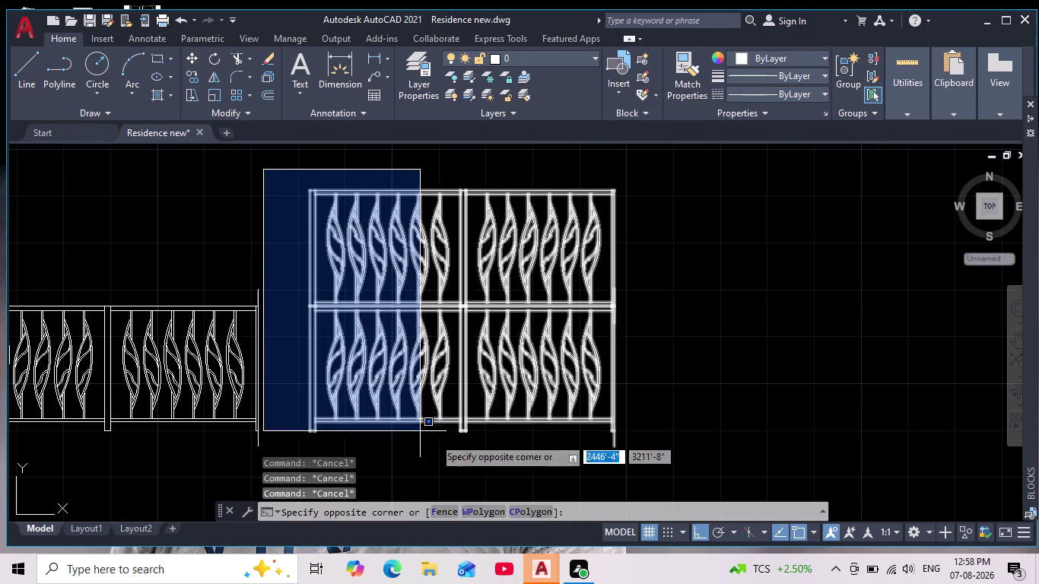
click(650, 457)
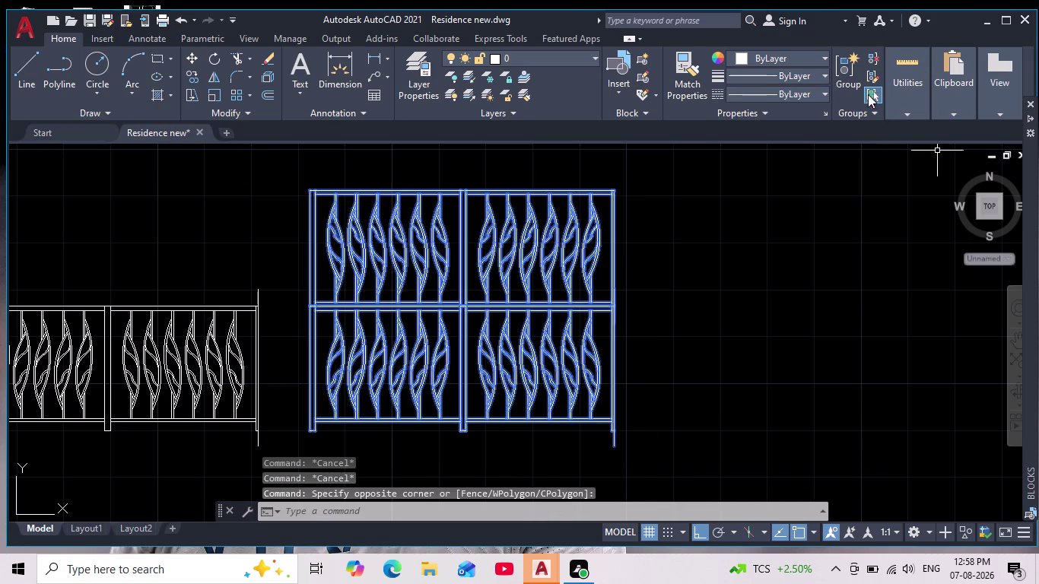
click(873, 56)
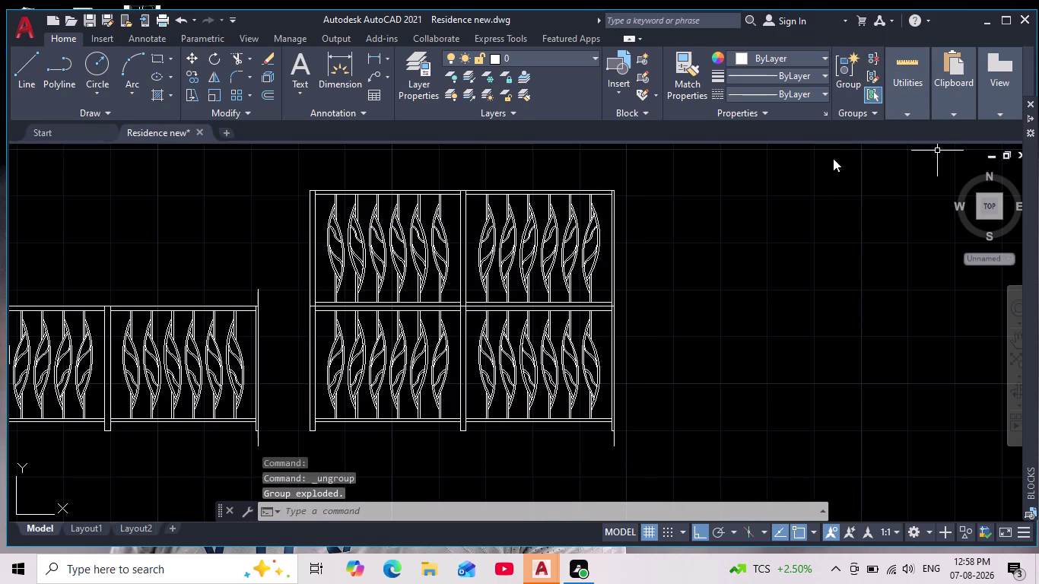
key(Escape)
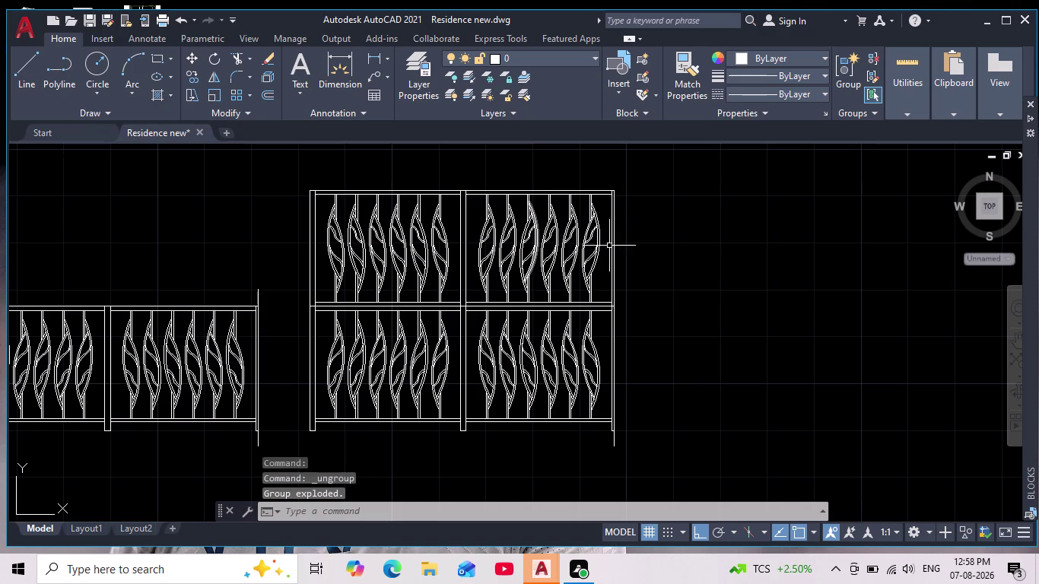
key(Escape)
key(Escape)
key(Escape)
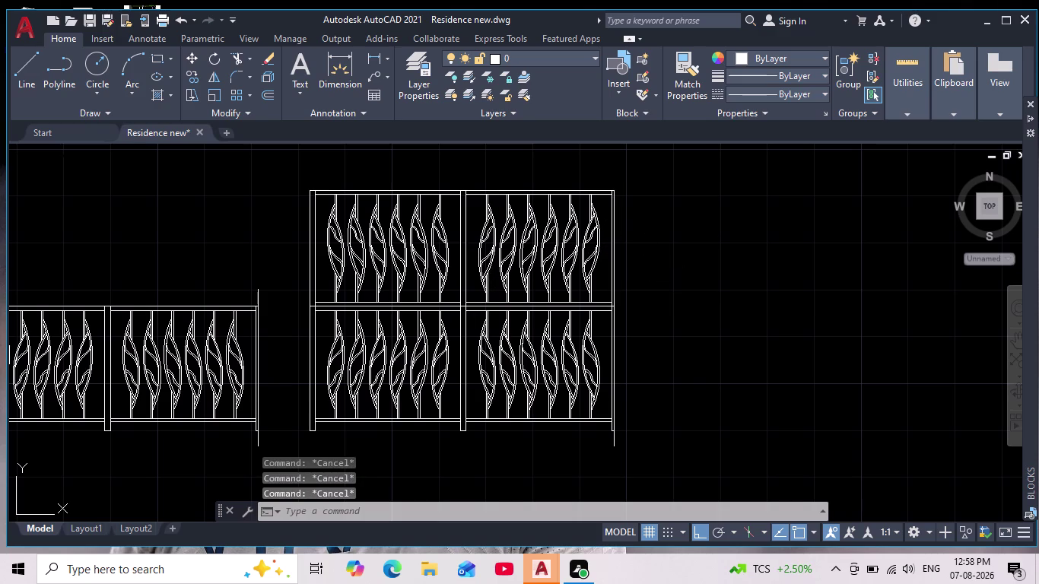
middle_drag(670, 293, 671, 306)
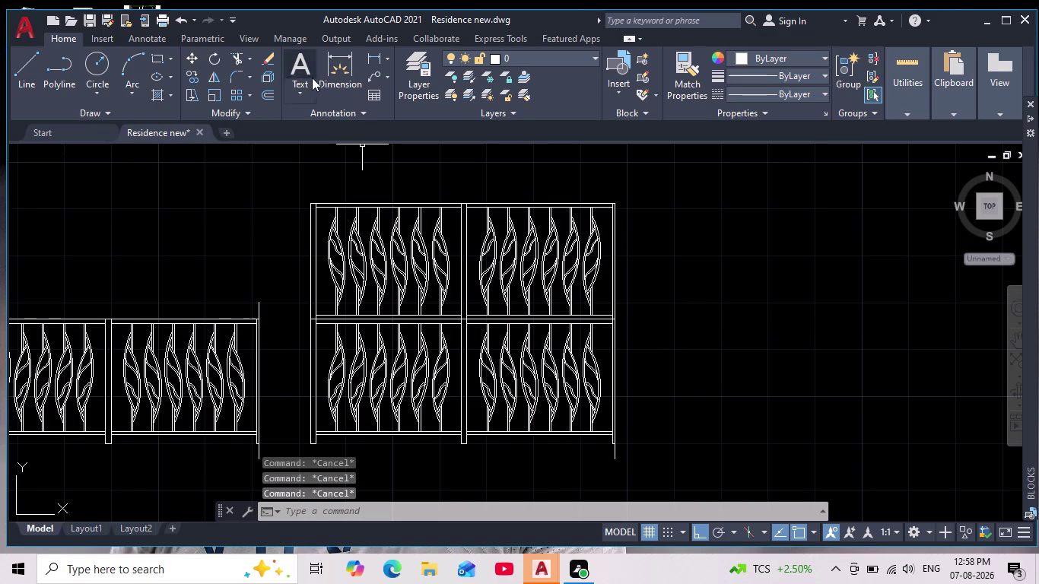
click(238, 56)
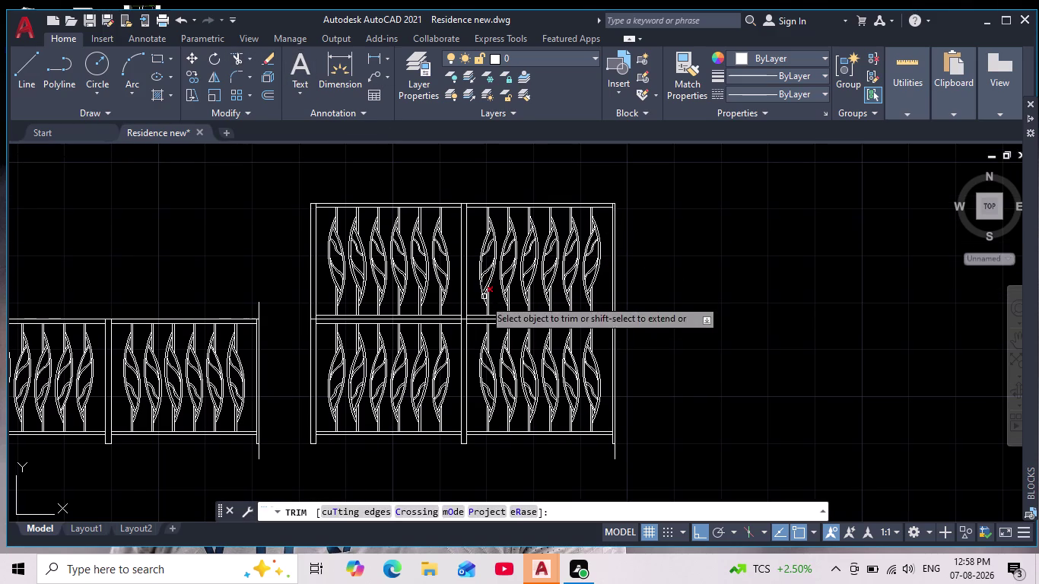
Trim the four overlapping line pieces at the railing's centre post and middle rails.
scroll(up, 3)
scroll(up, 3)
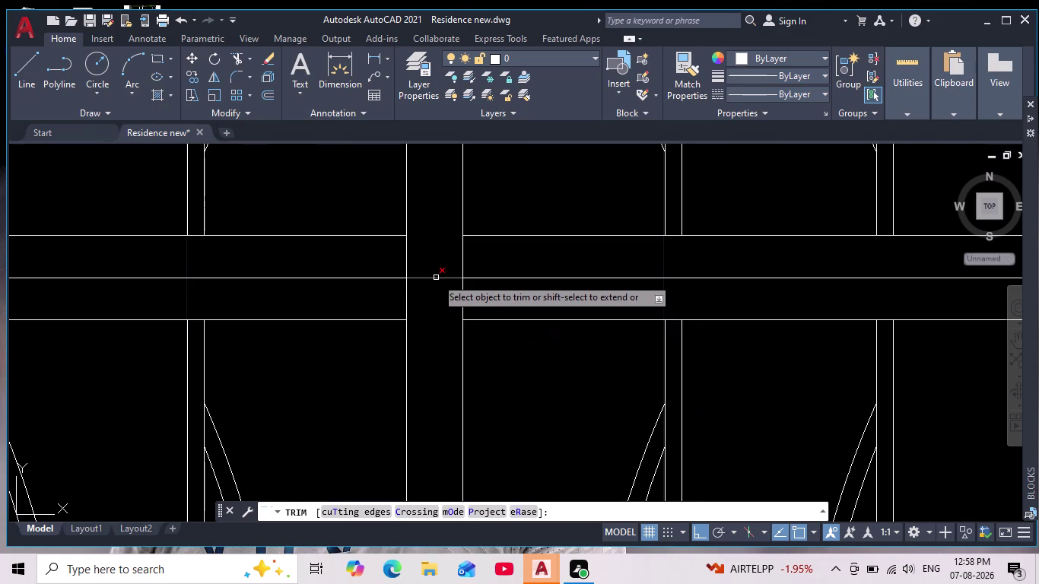
click(436, 277)
click(435, 277)
click(435, 278)
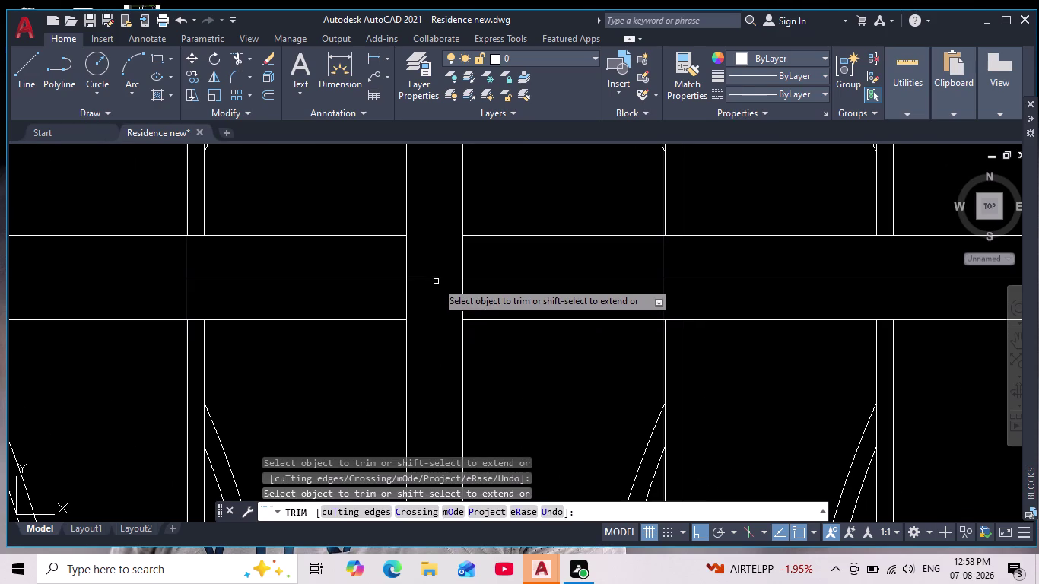
click(436, 279)
scroll(down, 3)
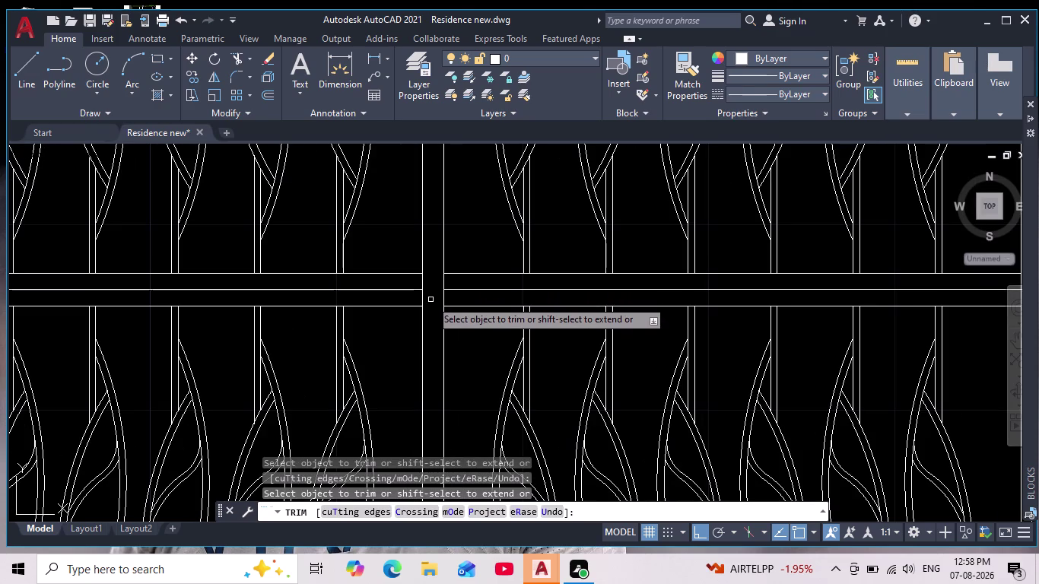
key(Escape)
key(Escape)
key(Escape)
key(Escape)
scroll(down, 3)
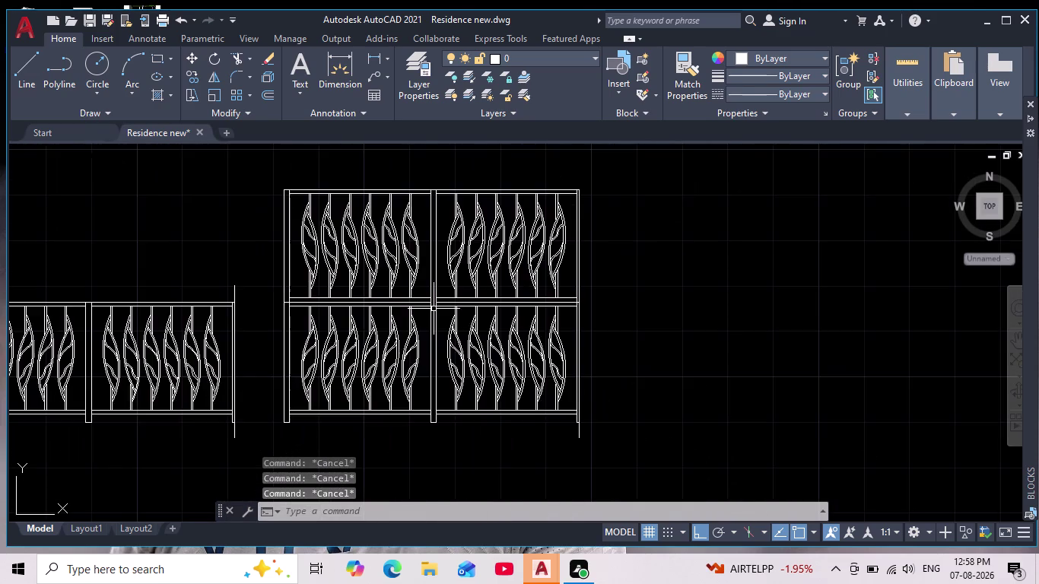
Select the edited two-tier railing parts and combine them into one group.
scroll(down, 3)
middle_drag(402, 377, 433, 381)
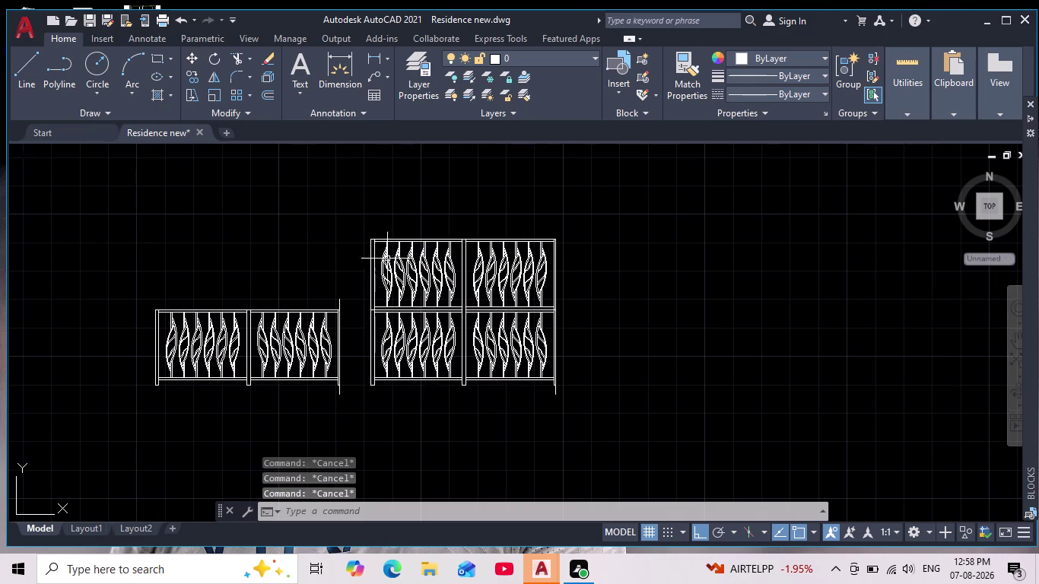
click(348, 205)
click(608, 410)
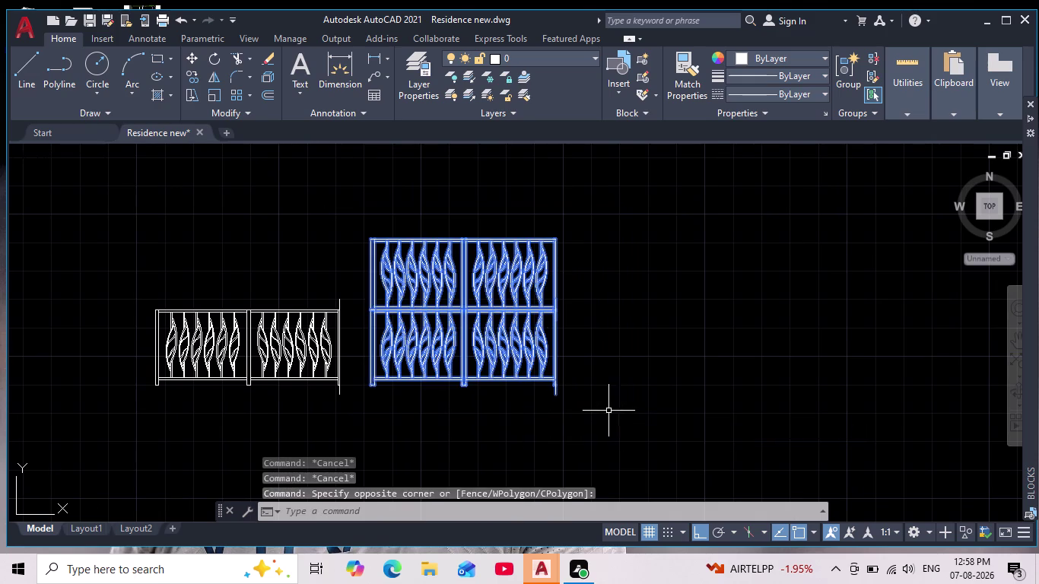
click(841, 73)
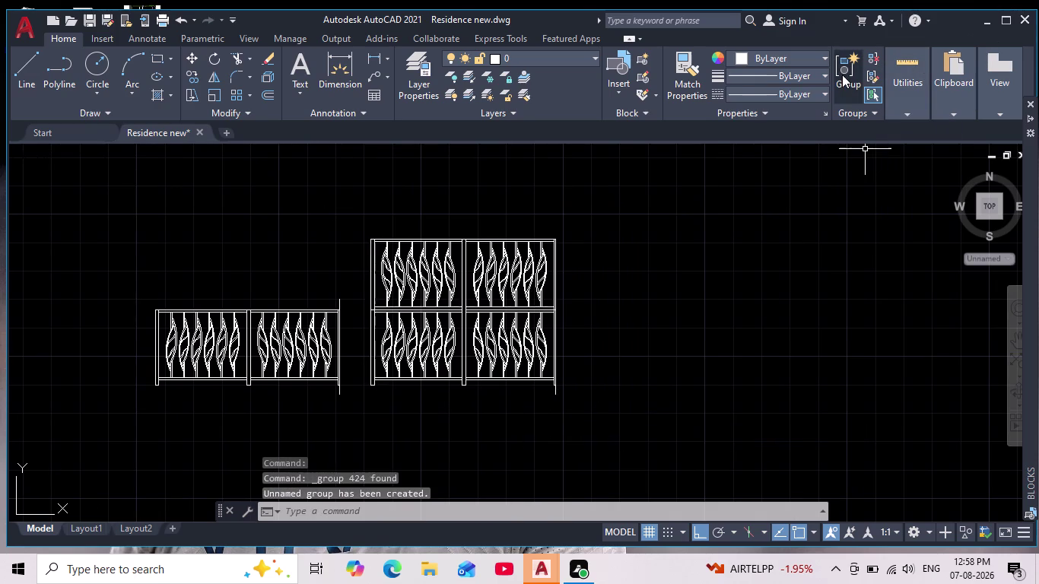
key(Escape)
key(Escape)
key(Escape)
key(Escape)
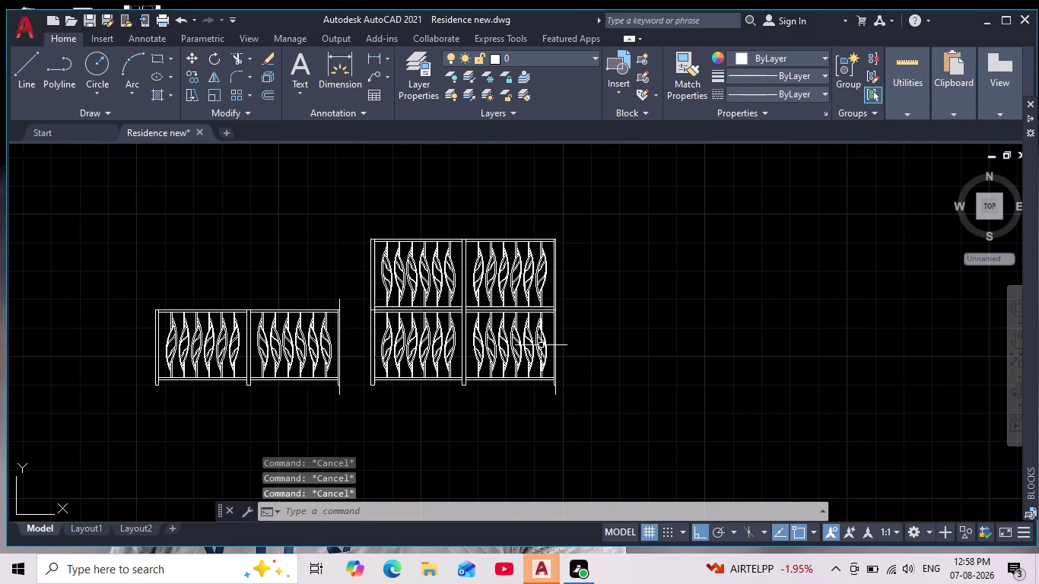
key(Escape)
Recentre the view on the railings and abandon two selections around the two-tier railing.
scroll(down, 3)
middle_drag(383, 398, 390, 371)
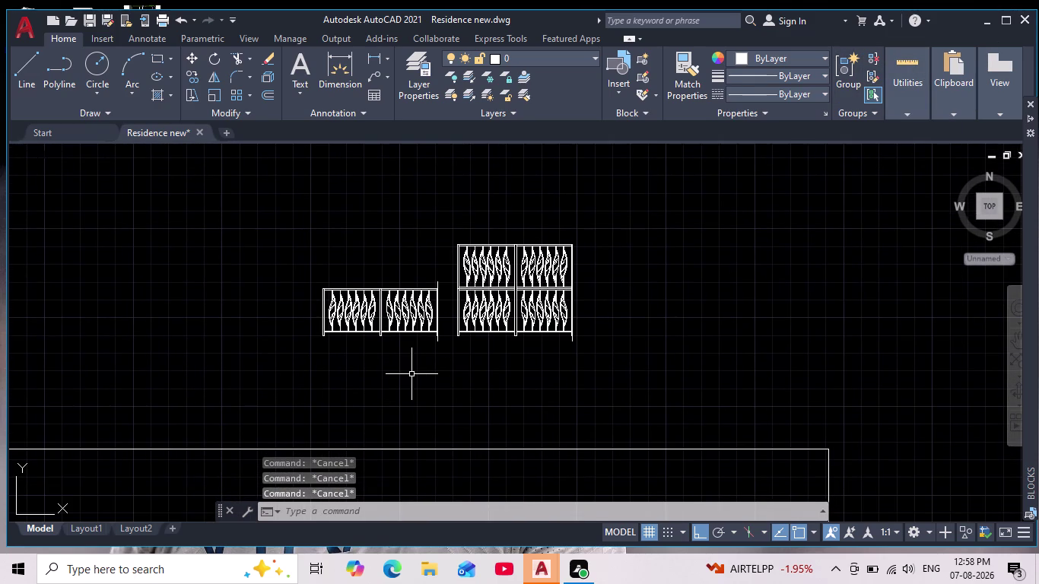
scroll(up, 3)
scroll(down, 3)
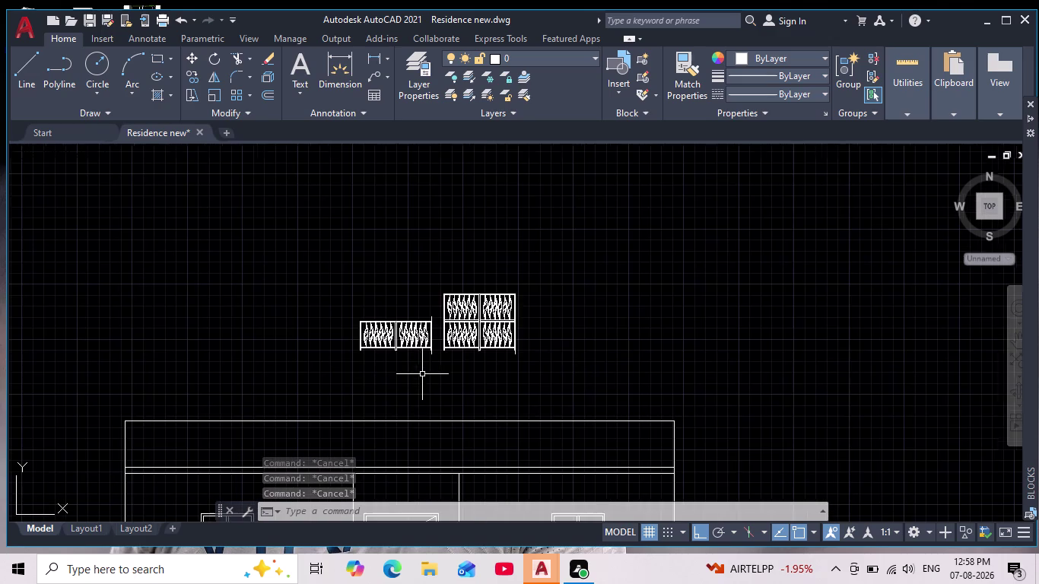
scroll(up, 3)
middle_drag(433, 366, 415, 386)
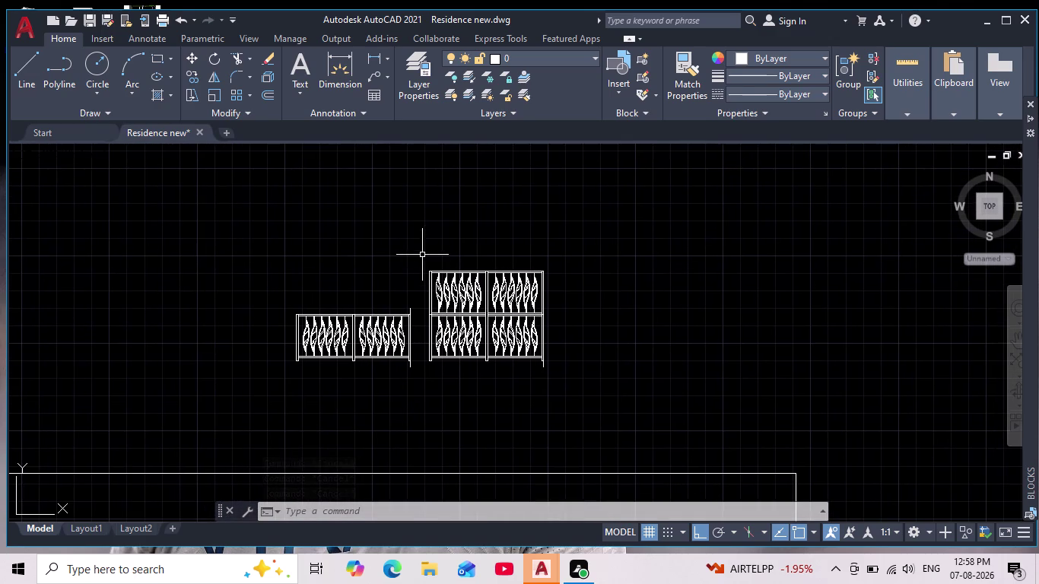
click(419, 239)
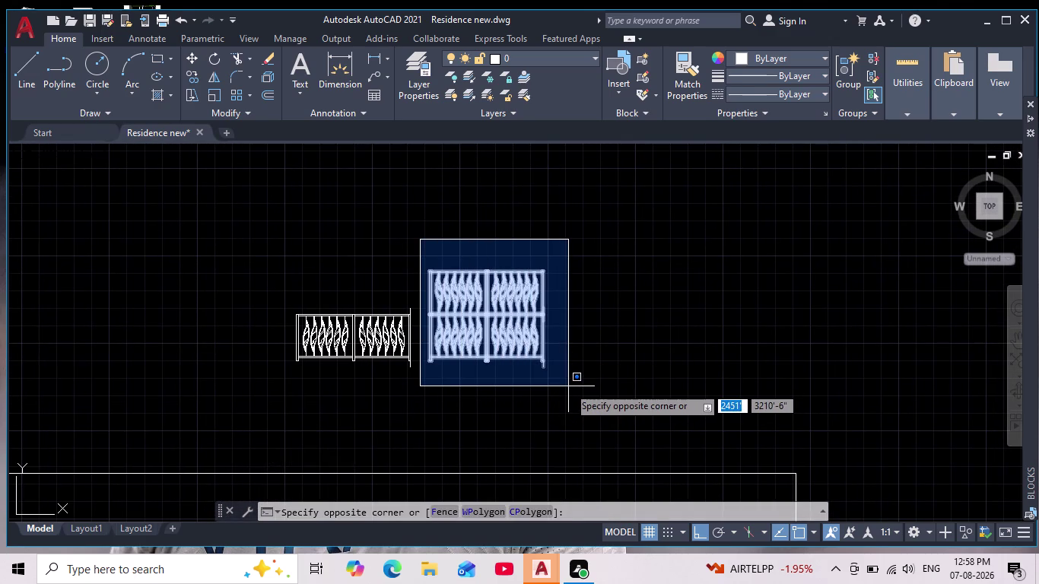
key(Escape)
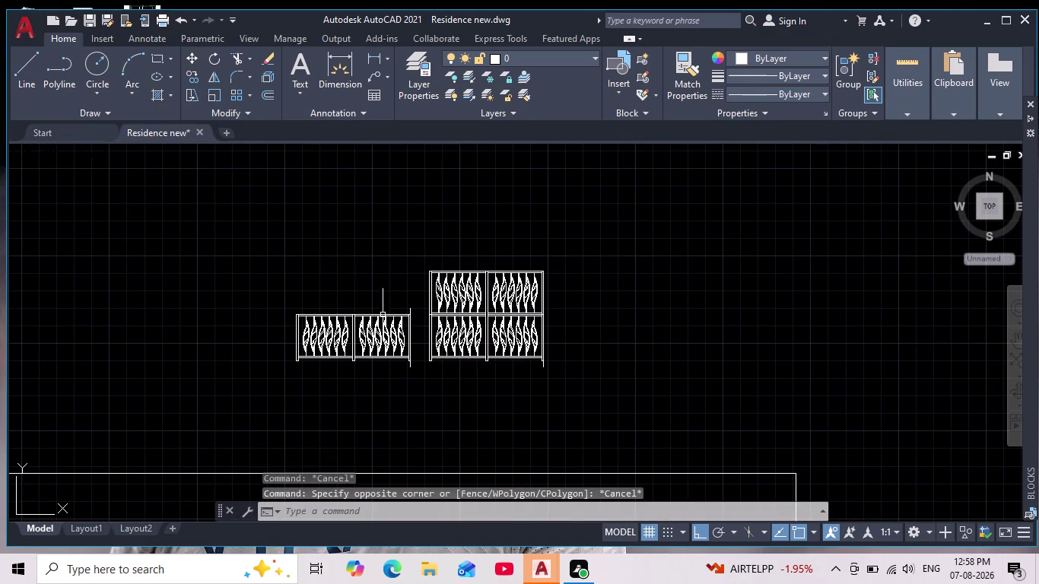
click(407, 238)
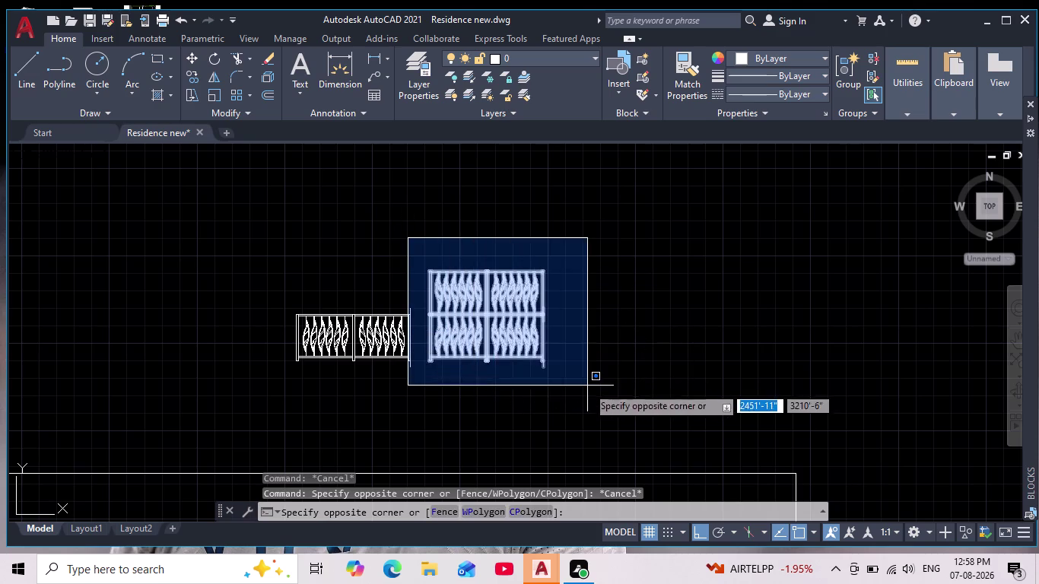
key(Escape)
Start SCALE with the SC alias and window-select the two-tier railing block.
text(s)
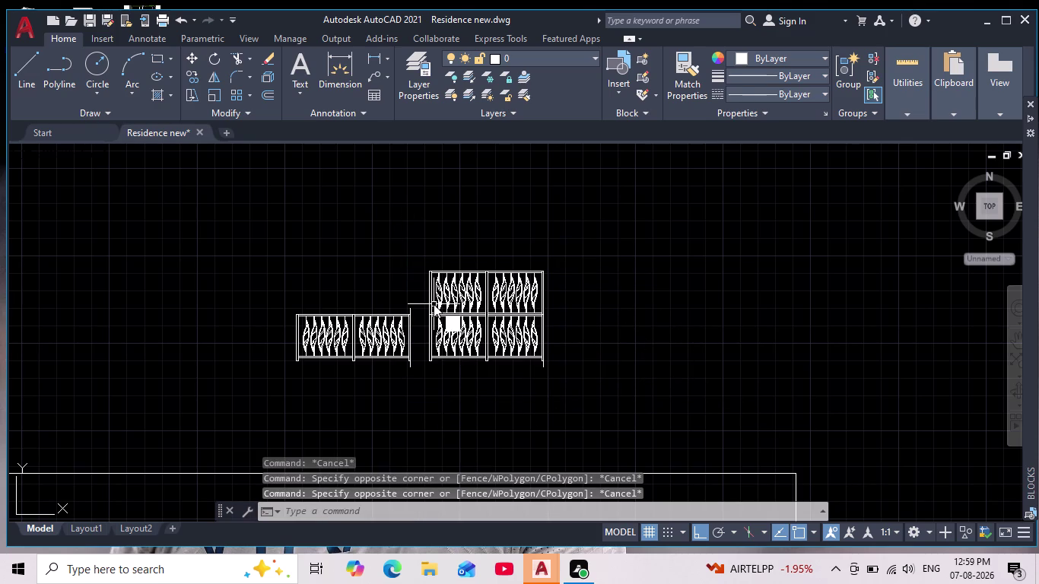
text(c)
key(Return)
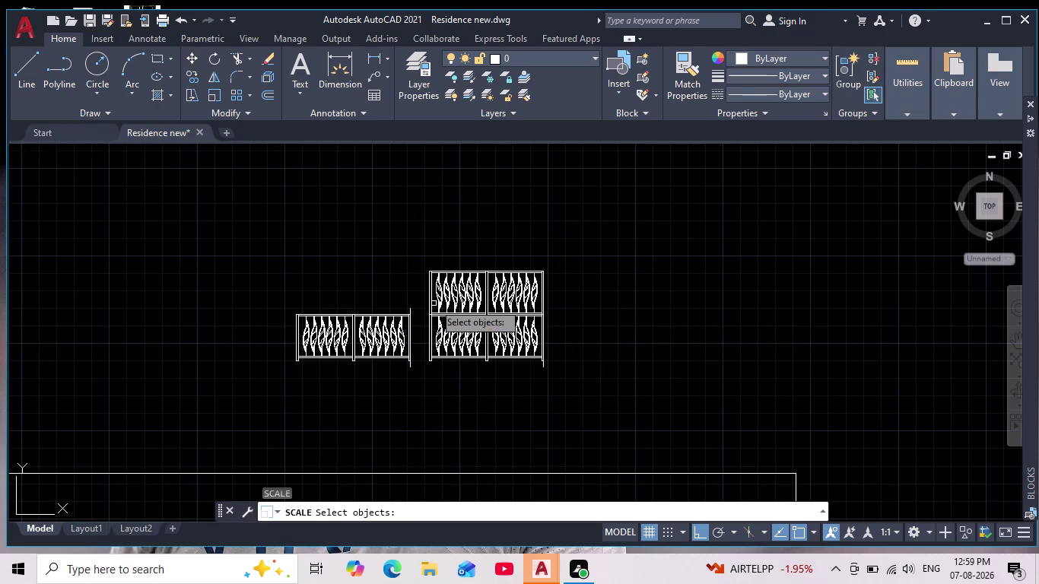
drag(413, 237, 428, 386)
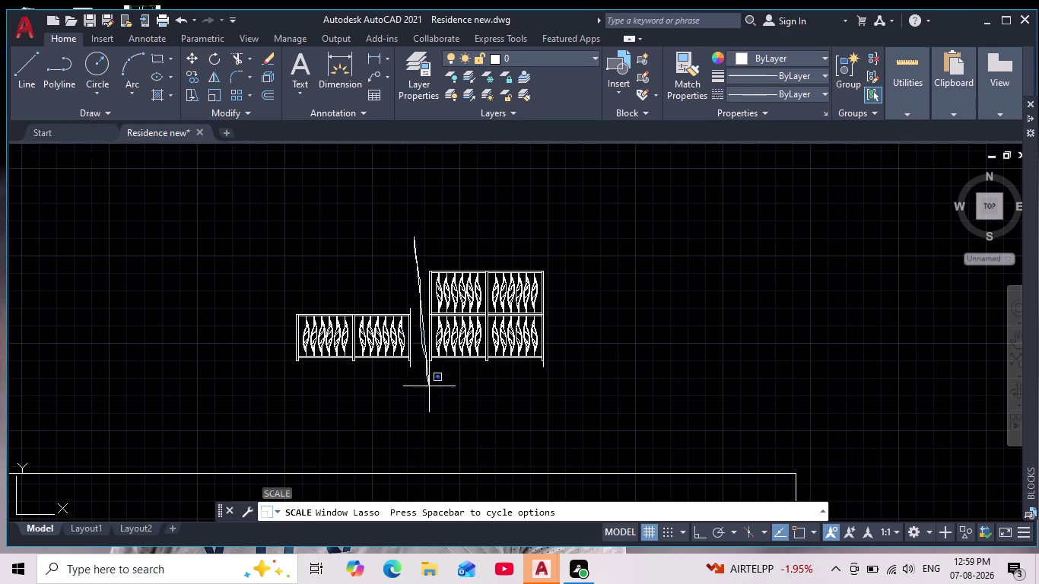
drag(429, 386, 571, 227)
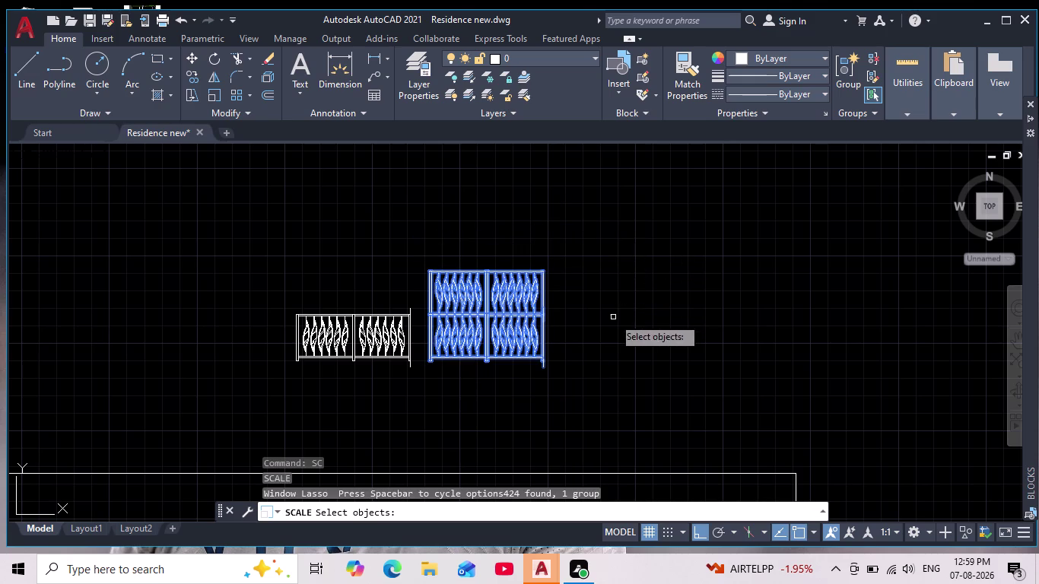
middle_drag(614, 317, 624, 280)
key(Return)
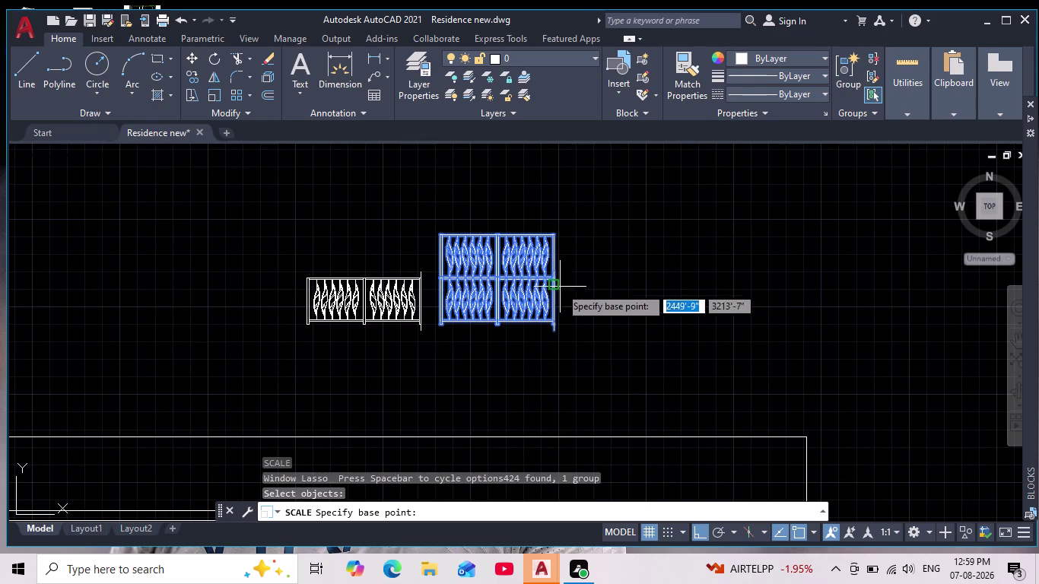
Pick the scale base point on the front elevation's lower parapet line.
middle_drag(341, 390, 453, 314)
scroll(down, 3)
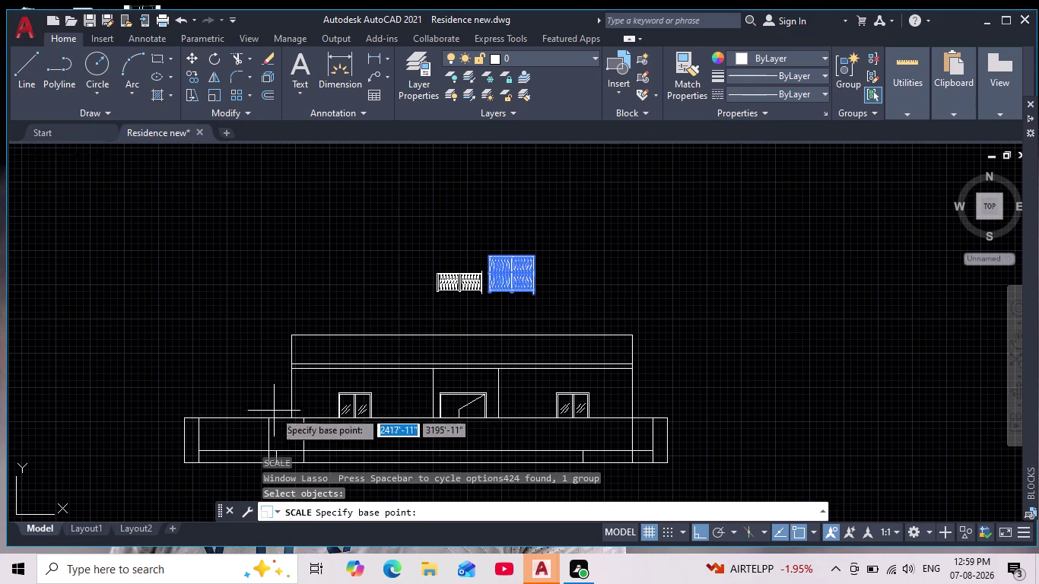
middle_drag(277, 406, 307, 335)
scroll(down, 3)
scroll(up, 3)
scroll(up, 3)
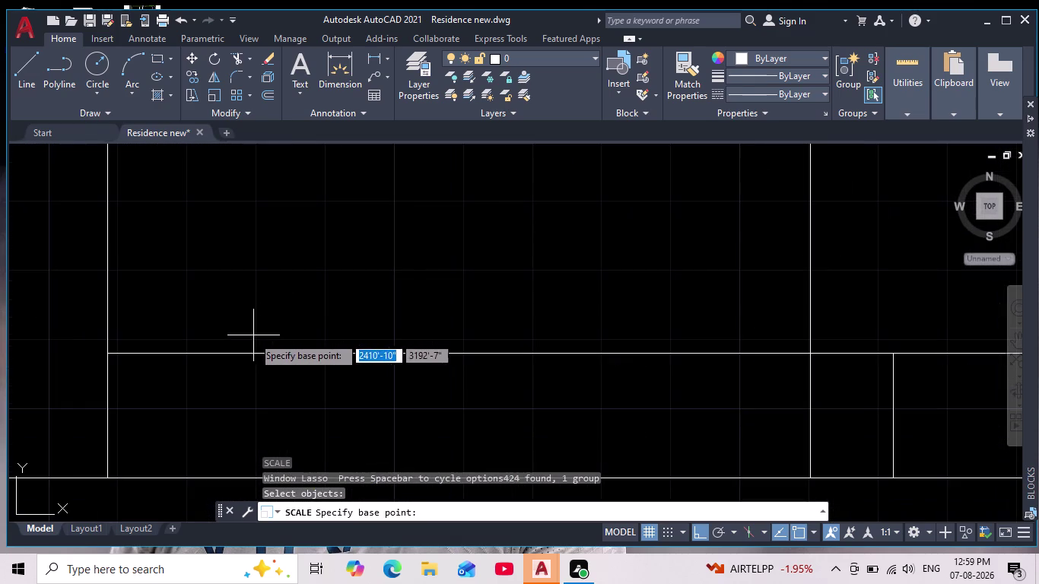
scroll(down, 3)
middle_drag(295, 391, 304, 262)
scroll(down, 3)
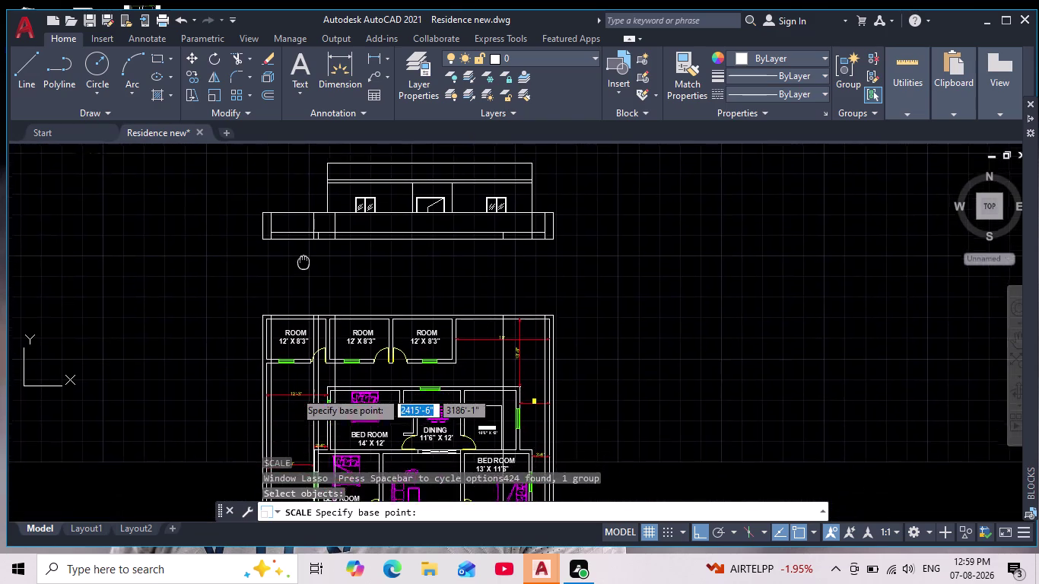
middle_drag(304, 262, 283, 19)
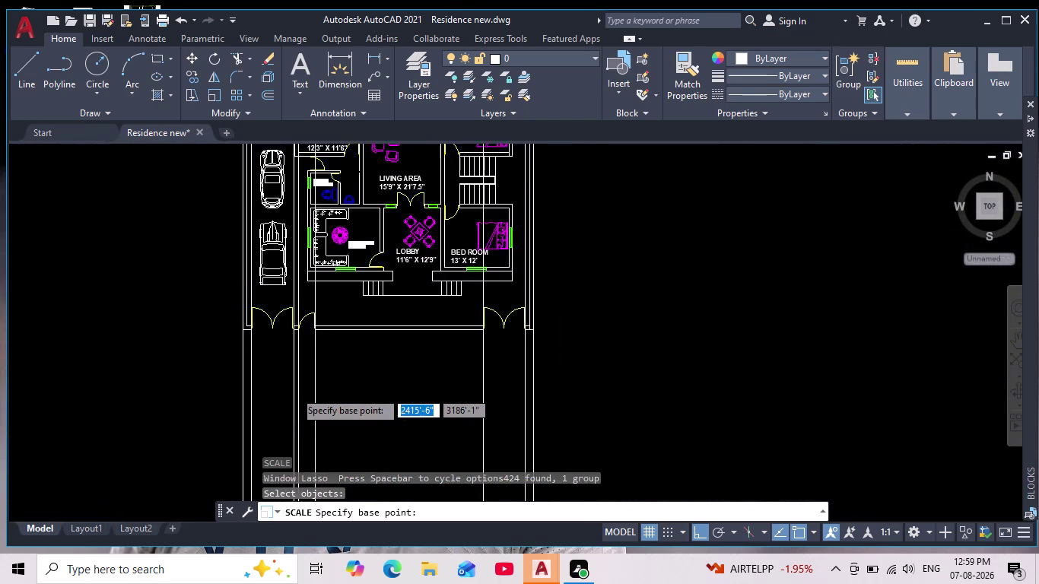
middle_drag(283, 20, 280, 117)
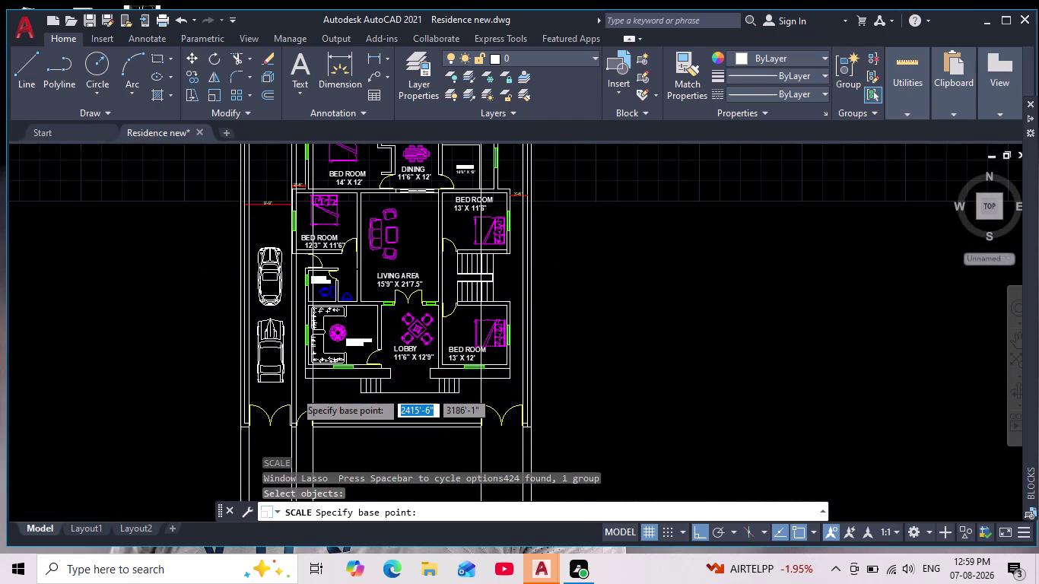
middle_drag(280, 117, 233, 479)
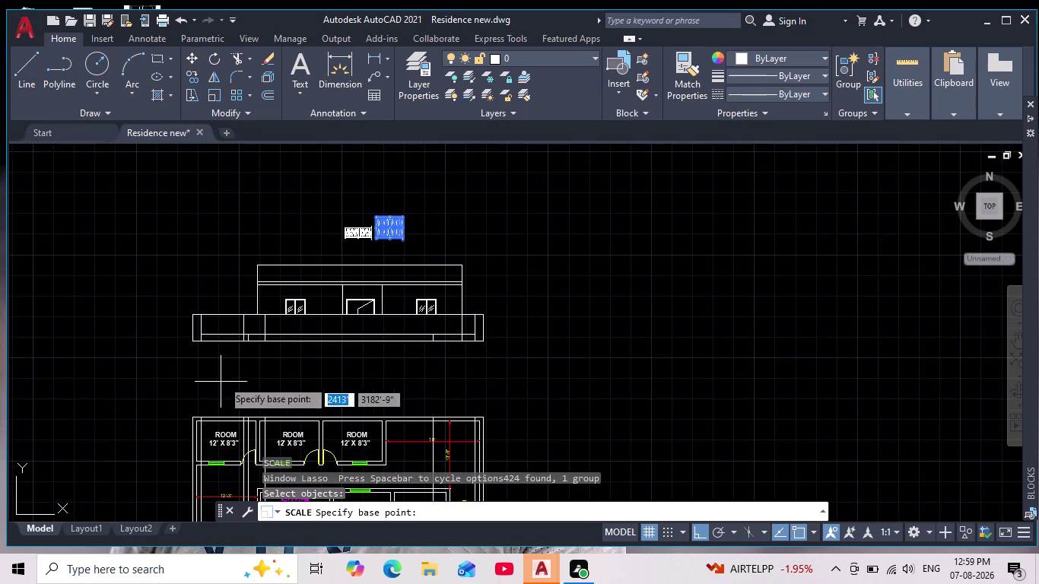
scroll(up, 3)
middle_drag(159, 294, 227, 371)
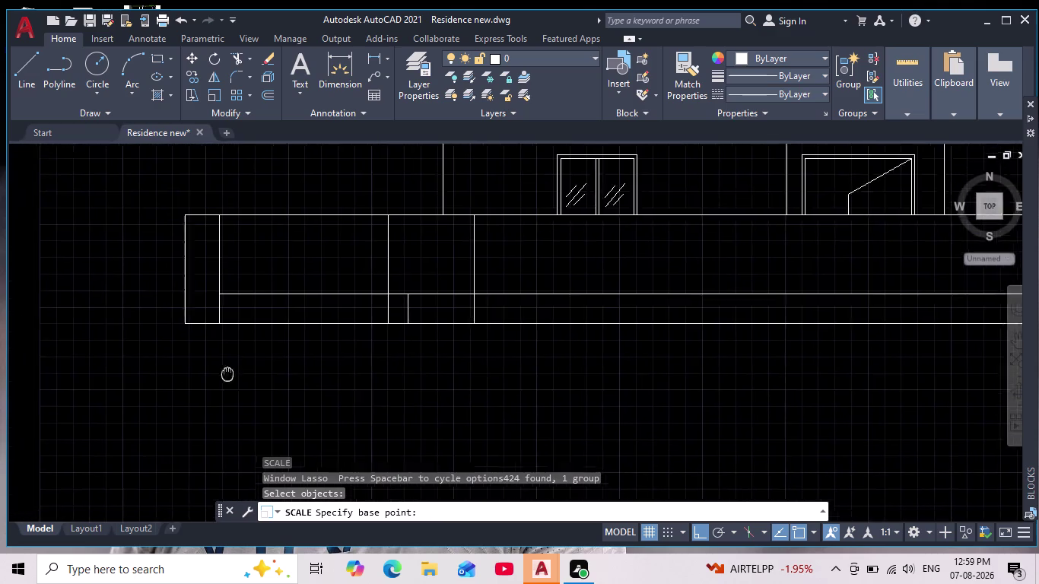
middle_drag(226, 371, 231, 397)
scroll(up, 3)
scroll(down, 3)
middle_drag(243, 374, 323, 54)
scroll(down, 3)
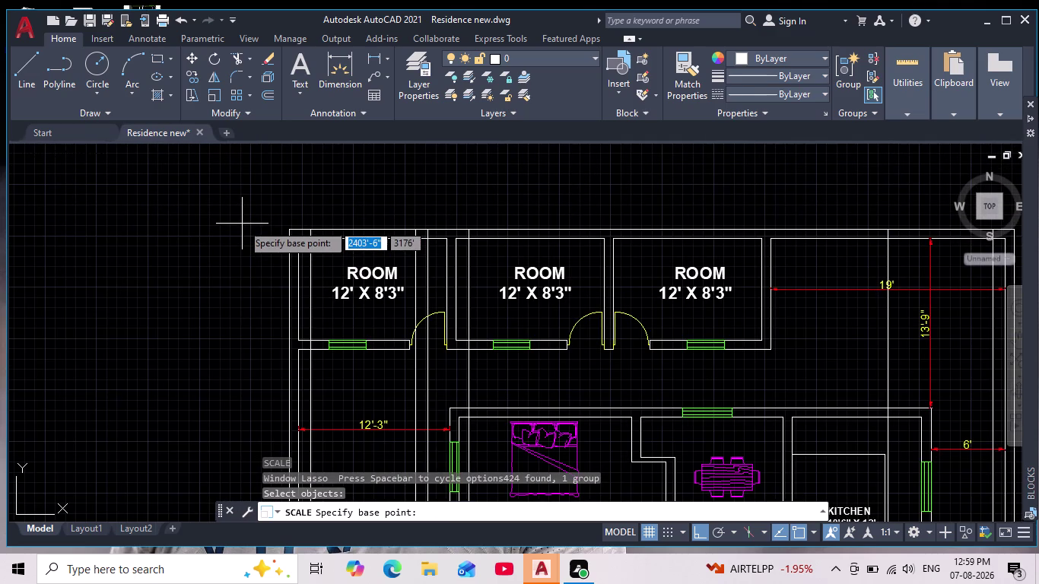
middle_drag(241, 225, 240, 252)
scroll(down, 3)
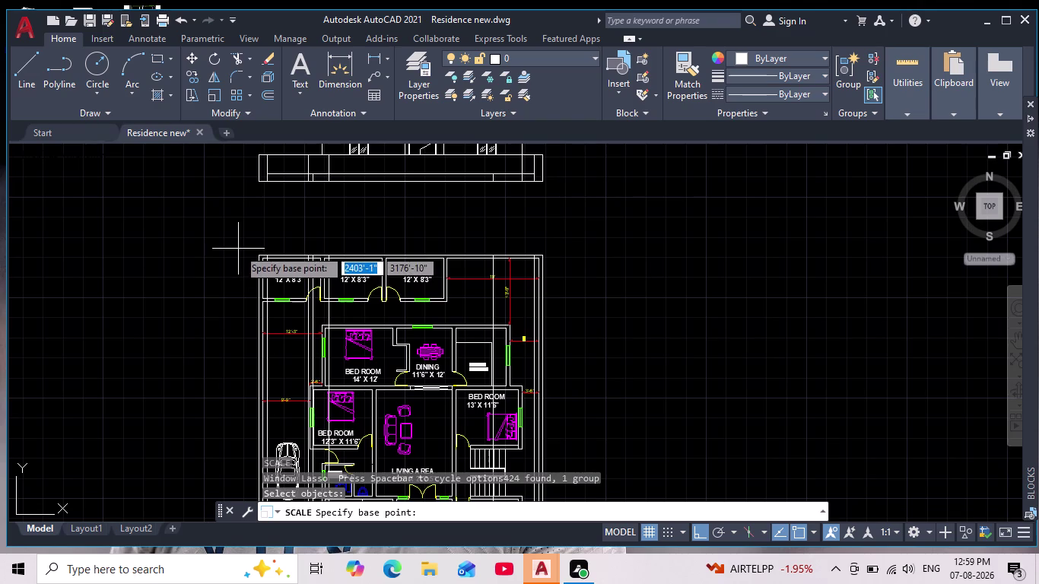
scroll(down, 3)
middle_drag(228, 282, 249, 167)
scroll(down, 3)
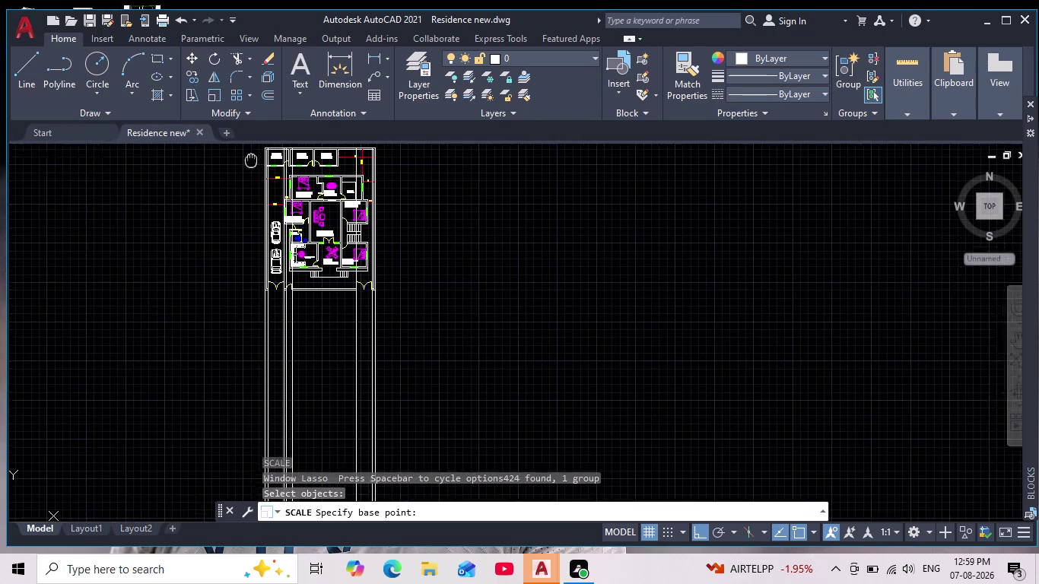
middle_drag(249, 168, 248, 173)
scroll(up, 3)
scroll(up, 3)
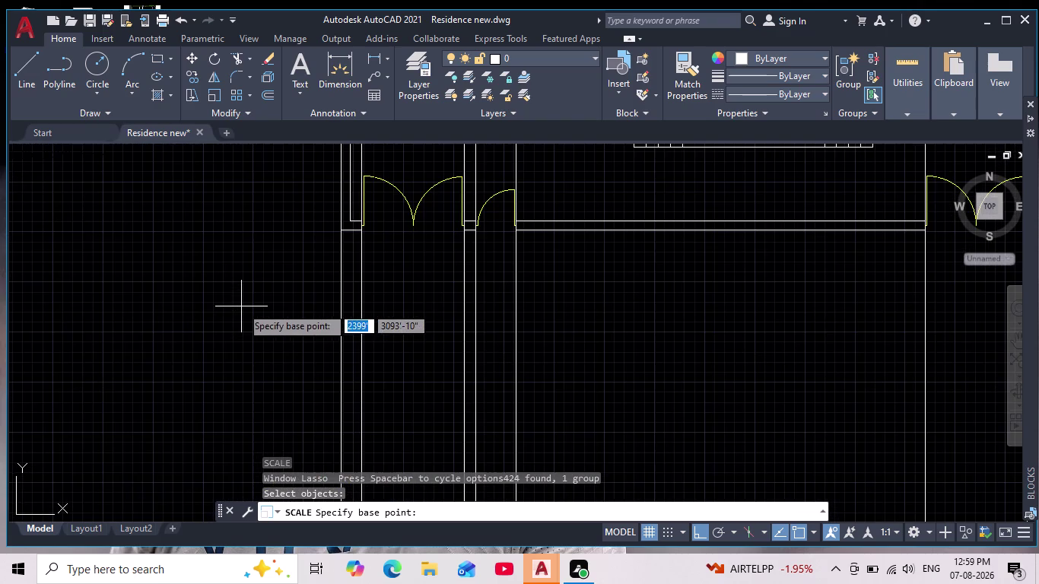
middle_drag(245, 296, 215, 509)
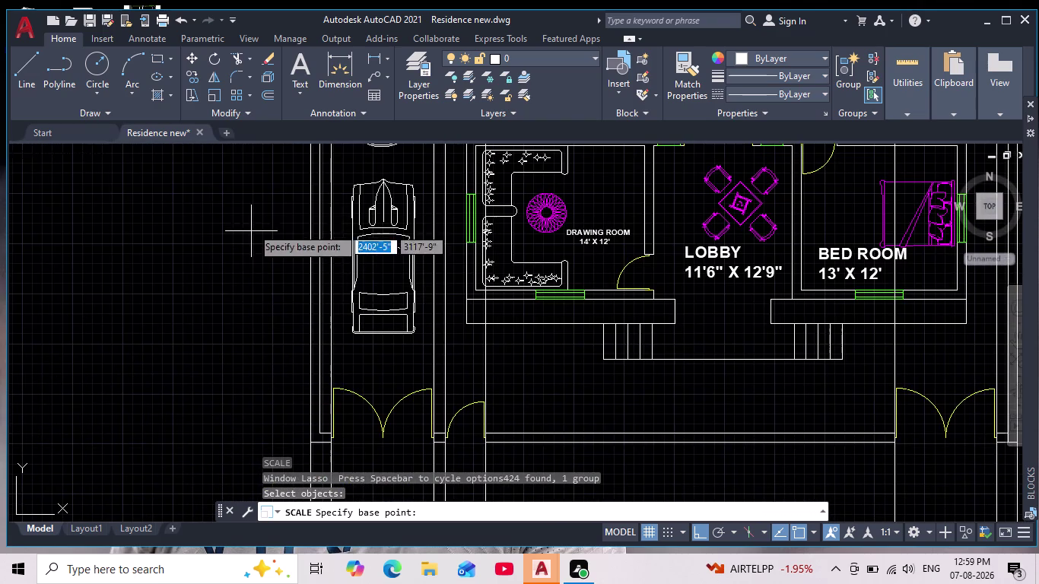
middle_drag(257, 215, 237, 431)
middle_drag(273, 218, 238, 433)
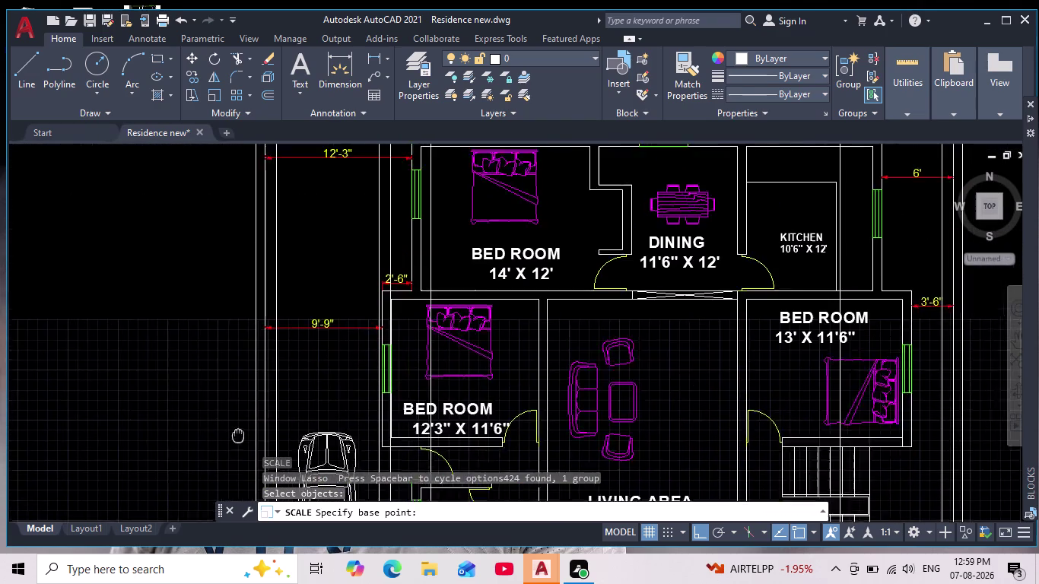
middle_drag(238, 433, 237, 452)
middle_drag(235, 215, 229, 456)
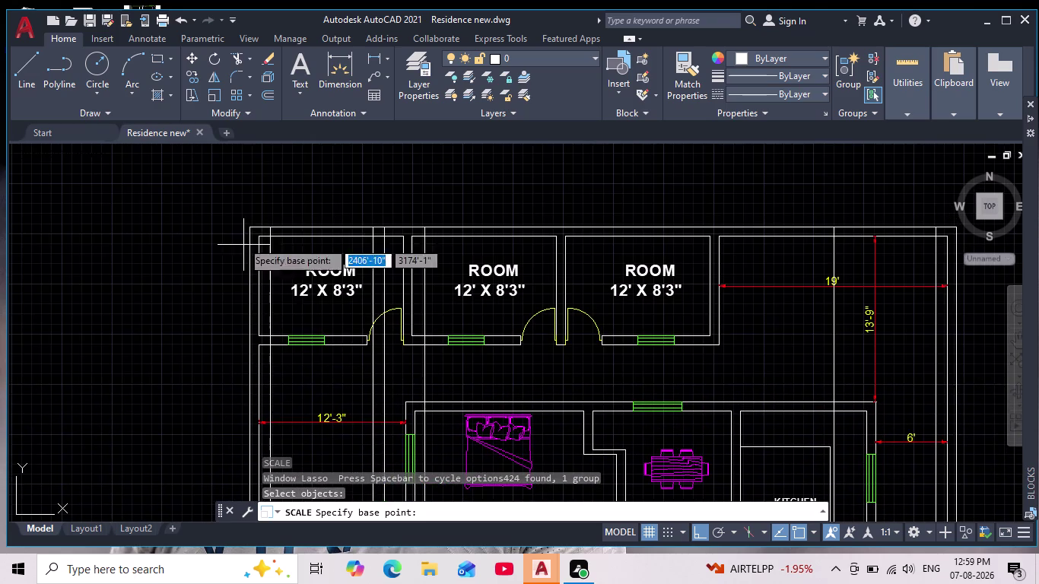
middle_drag(233, 235, 222, 449)
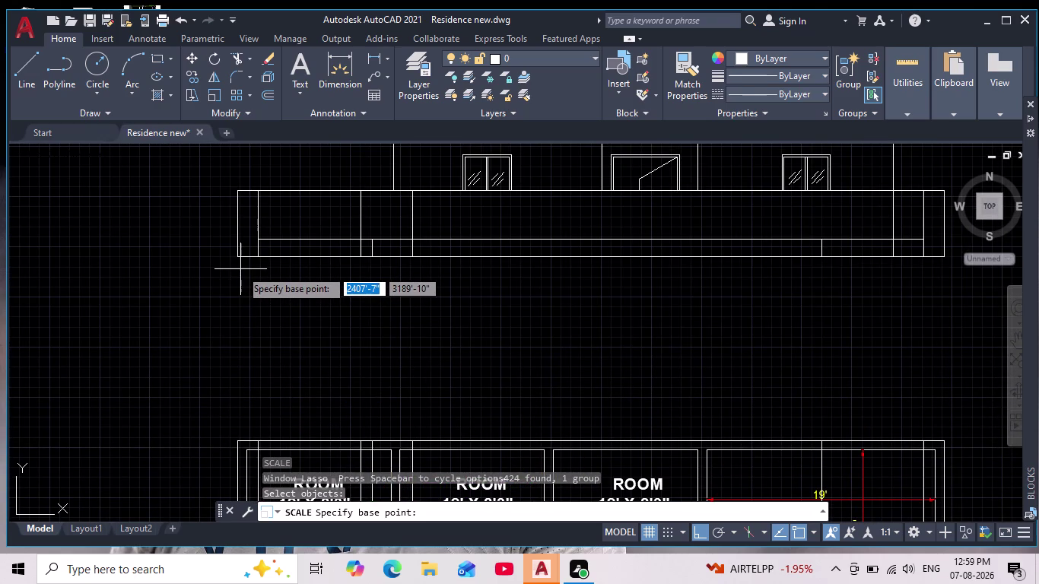
scroll(down, 3)
middle_drag(215, 305, 220, 208)
scroll(down, 3)
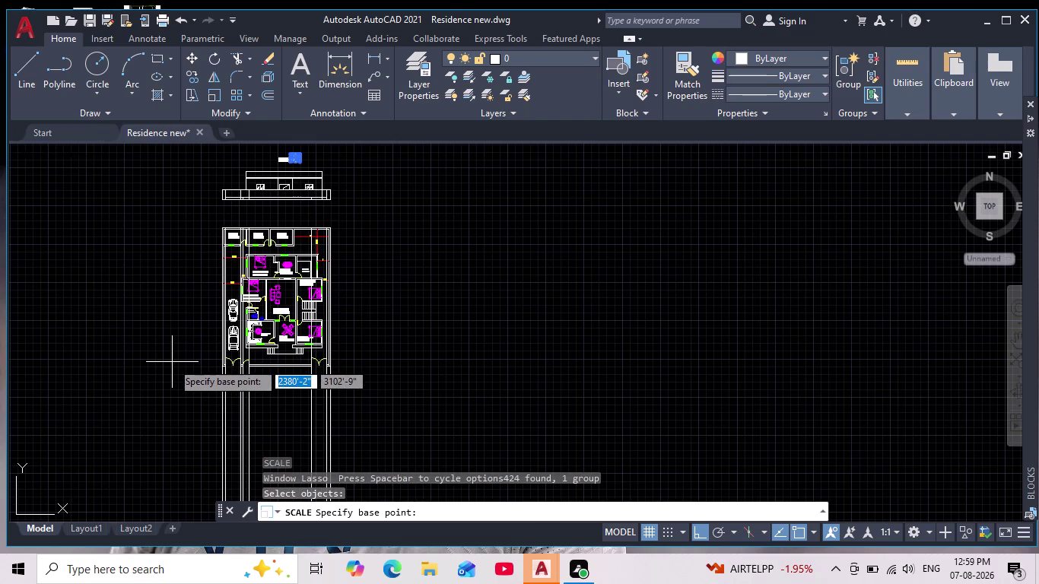
scroll(up, 3)
scroll(up, 3)
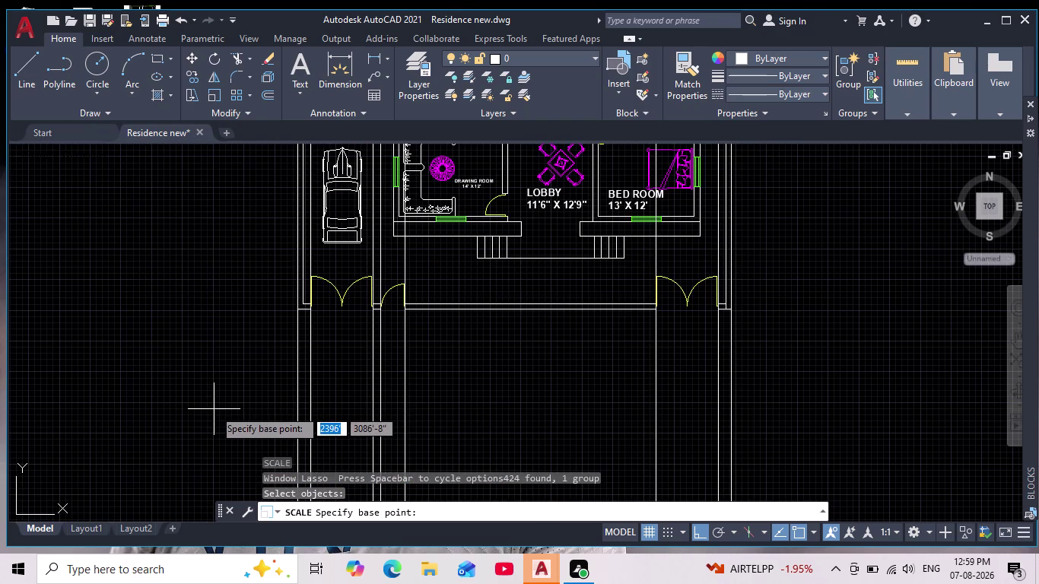
scroll(up, 3)
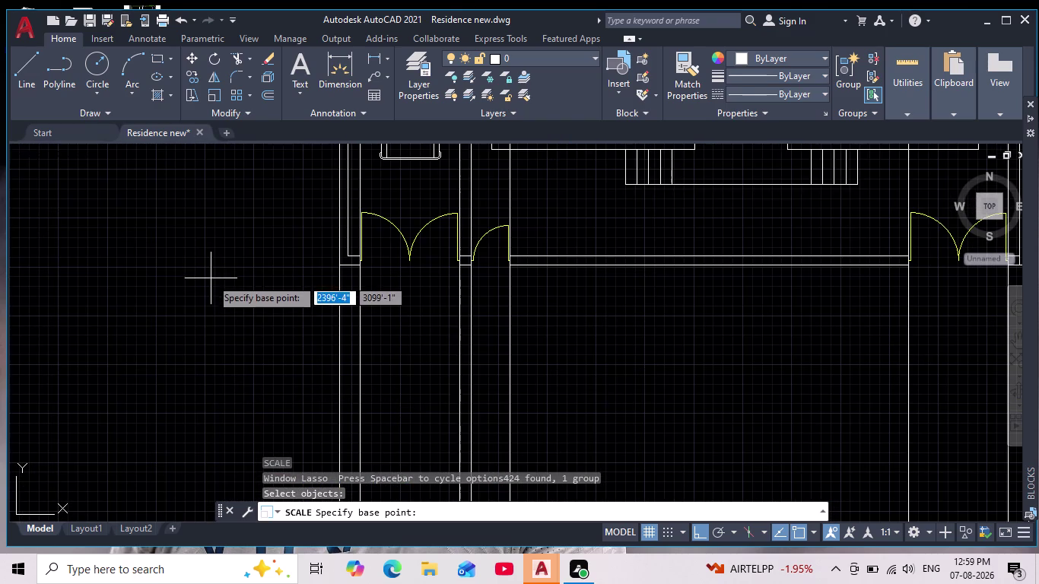
middle_drag(209, 282, 173, 416)
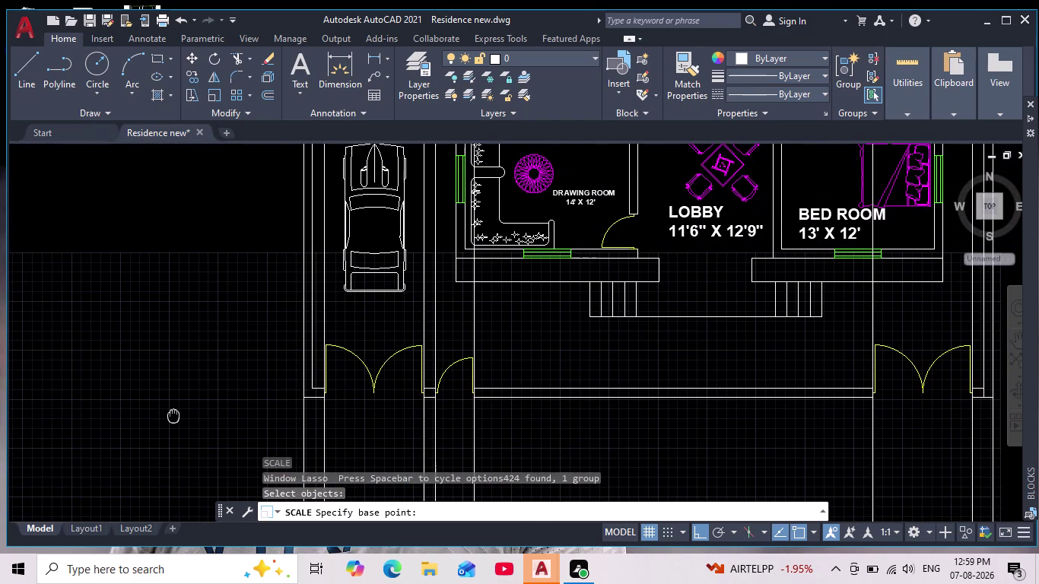
middle_drag(173, 416, 171, 423)
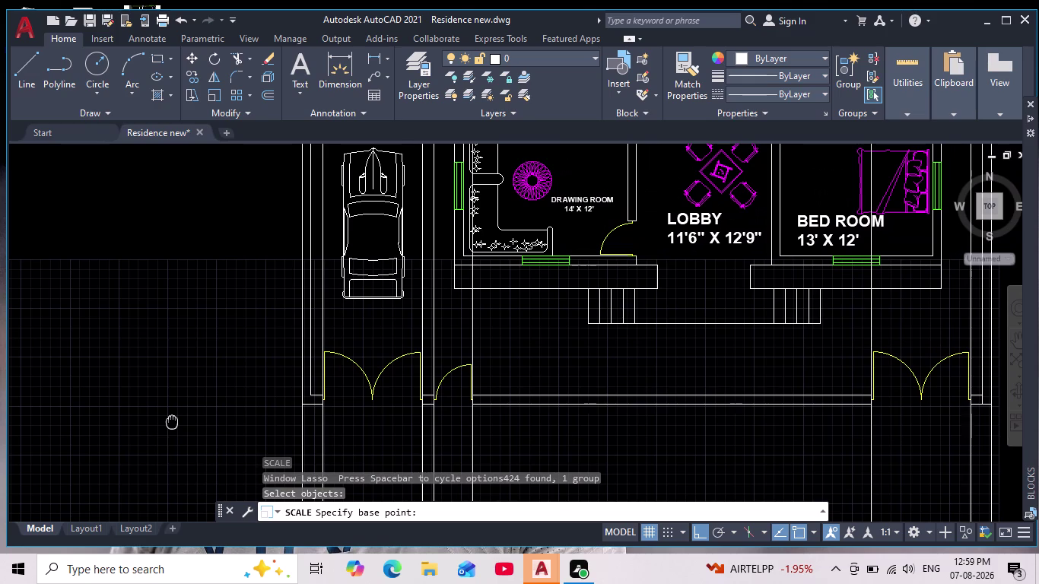
middle_drag(172, 422, 172, 441)
middle_drag(185, 305, 137, 494)
middle_drag(199, 277, 193, 370)
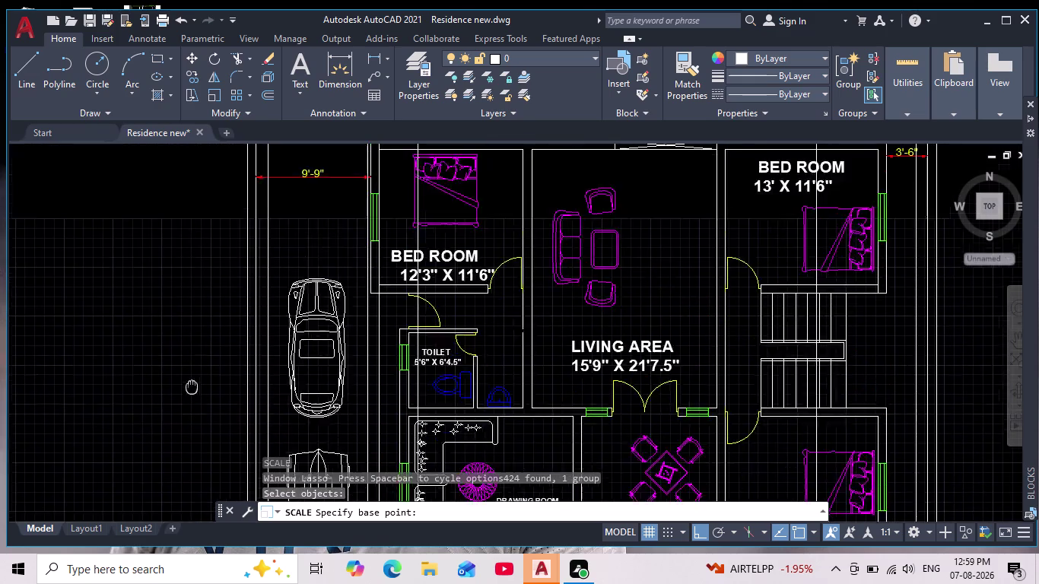
middle_drag(193, 370, 190, 469)
middle_drag(236, 270, 216, 436)
middle_drag(212, 272, 212, 429)
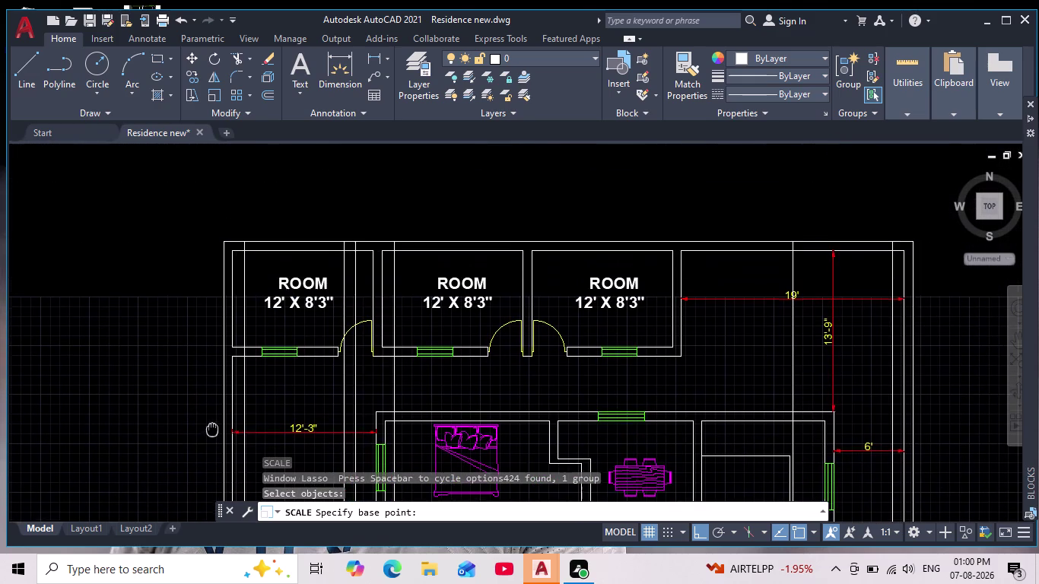
middle_drag(212, 430, 212, 430)
middle_drag(200, 298, 190, 416)
middle_drag(215, 229, 204, 376)
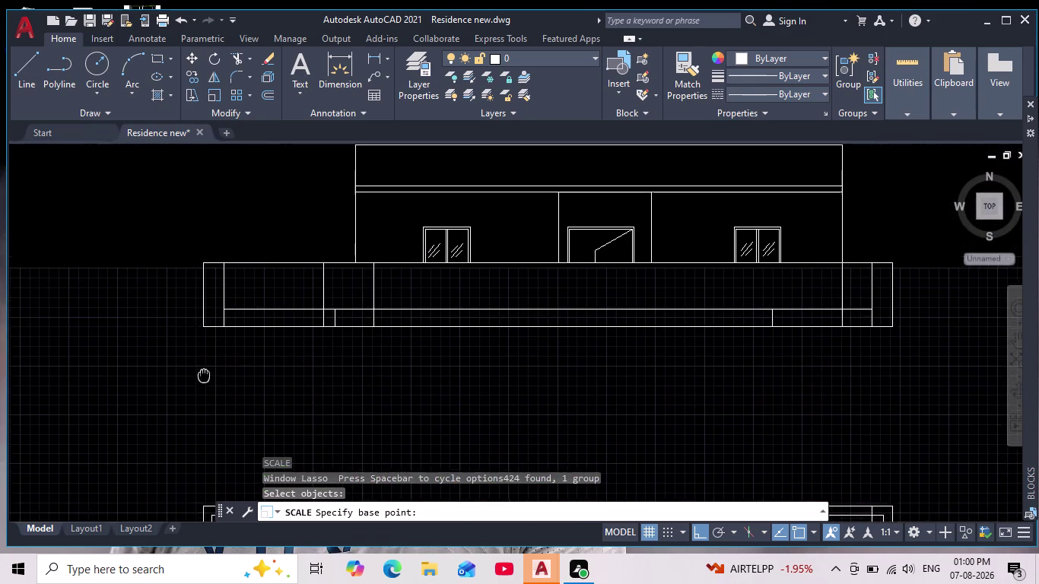
middle_drag(203, 376, 203, 376)
scroll(up, 3)
middle_drag(234, 352, 224, 411)
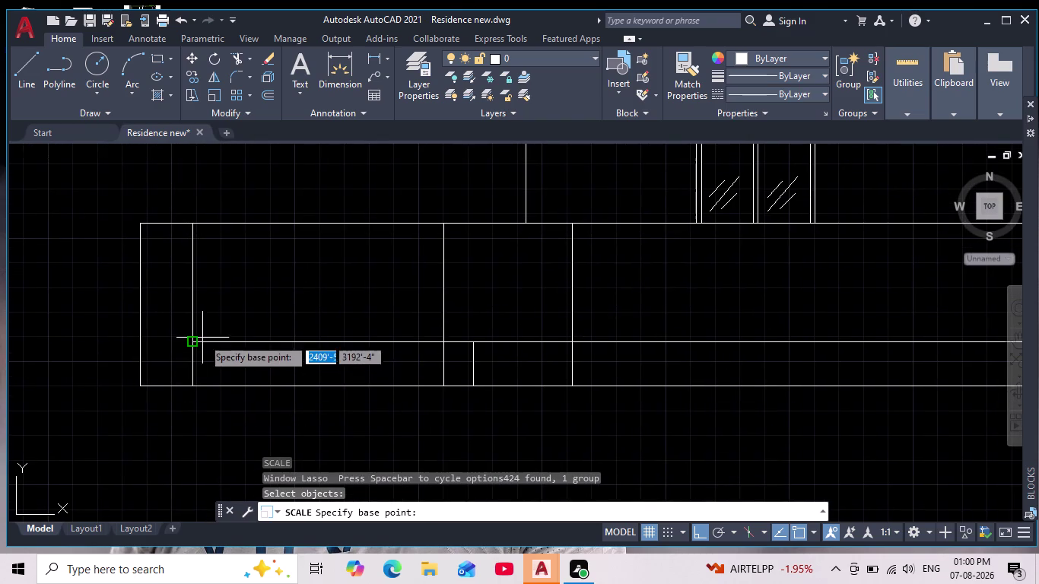
scroll(up, 3)
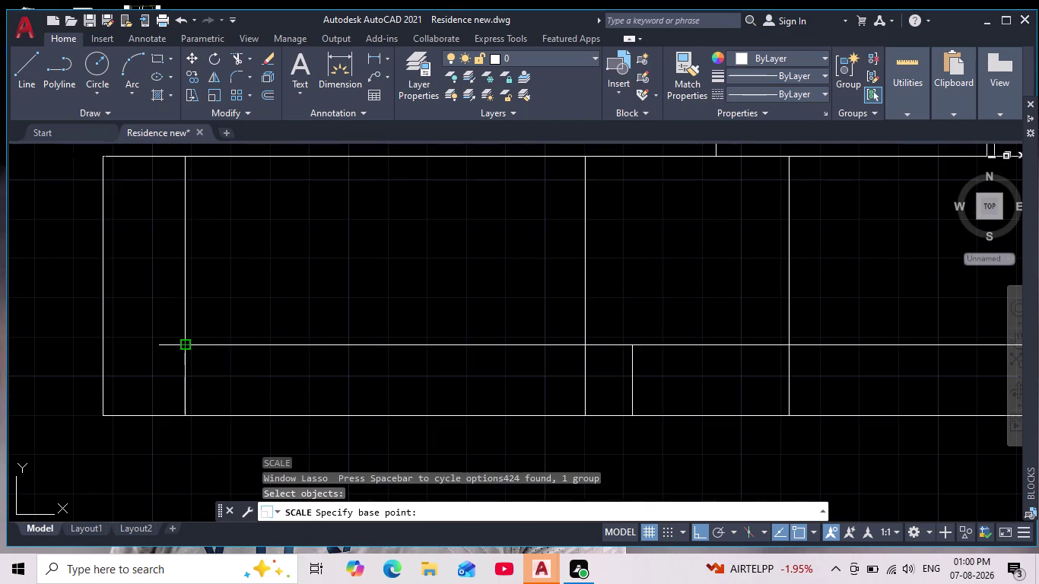
click(185, 343)
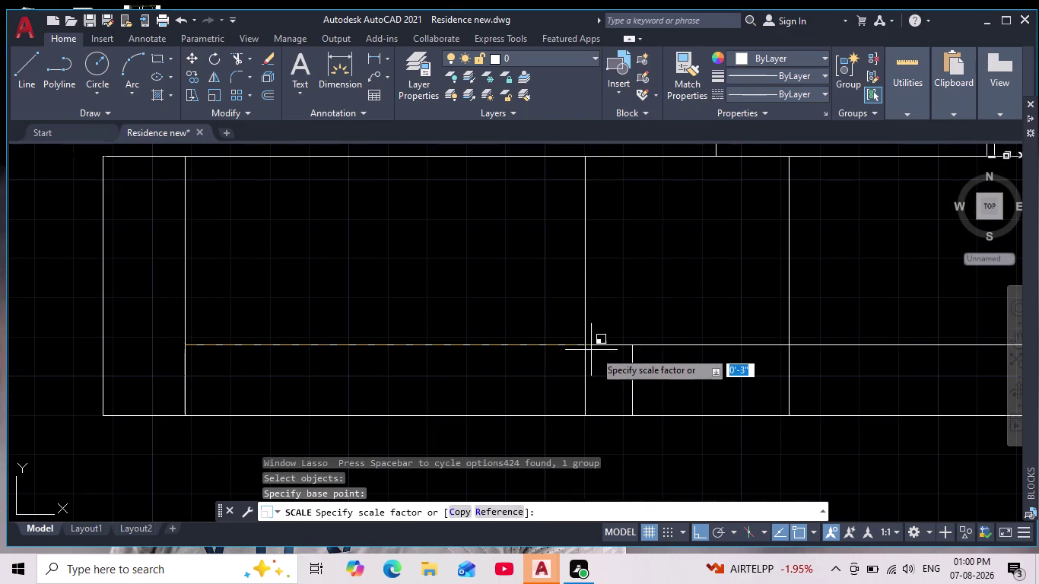
click(585, 347)
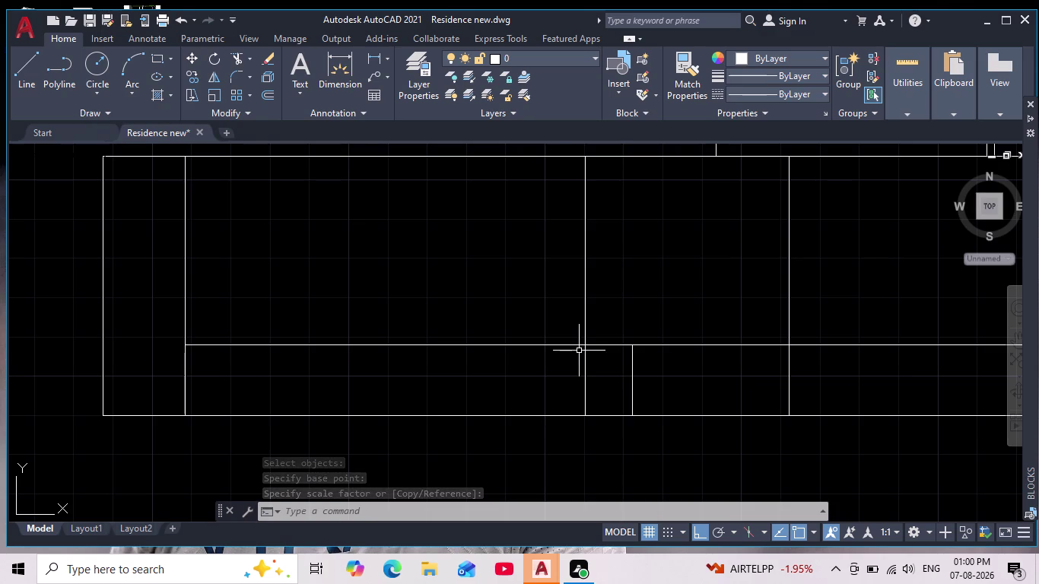
key(r)
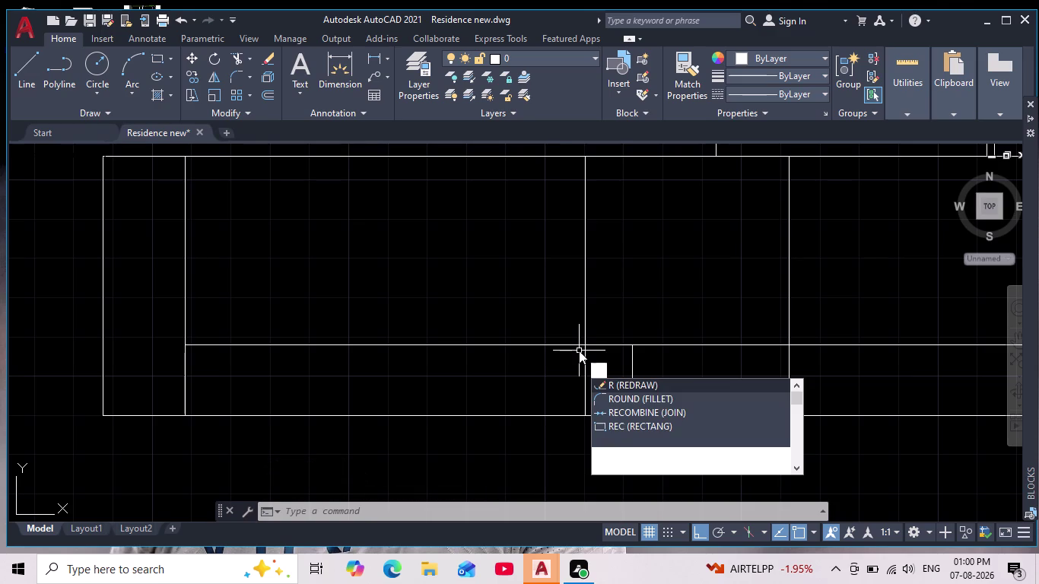
key(BackSpace)
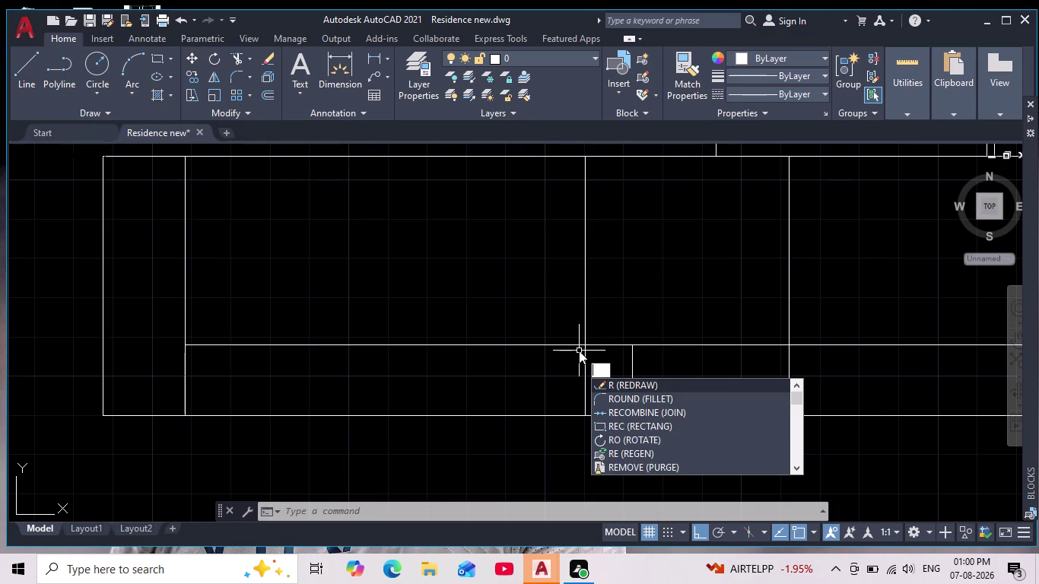
key(p)
key(Return)
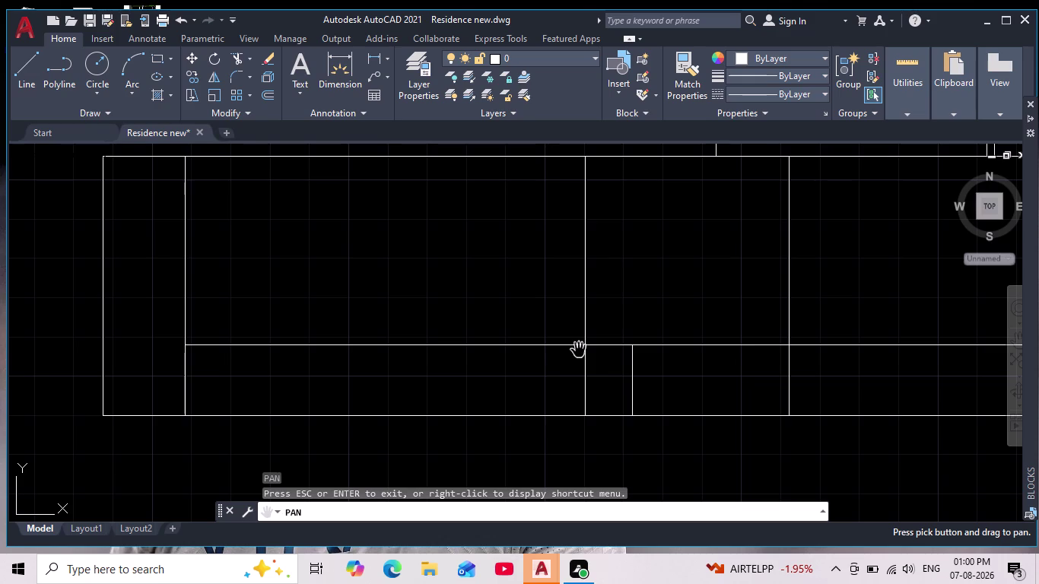
key(Escape)
key(Escape)
key(Escape)
middle_drag(399, 314, 361, 365)
scroll(down, 3)
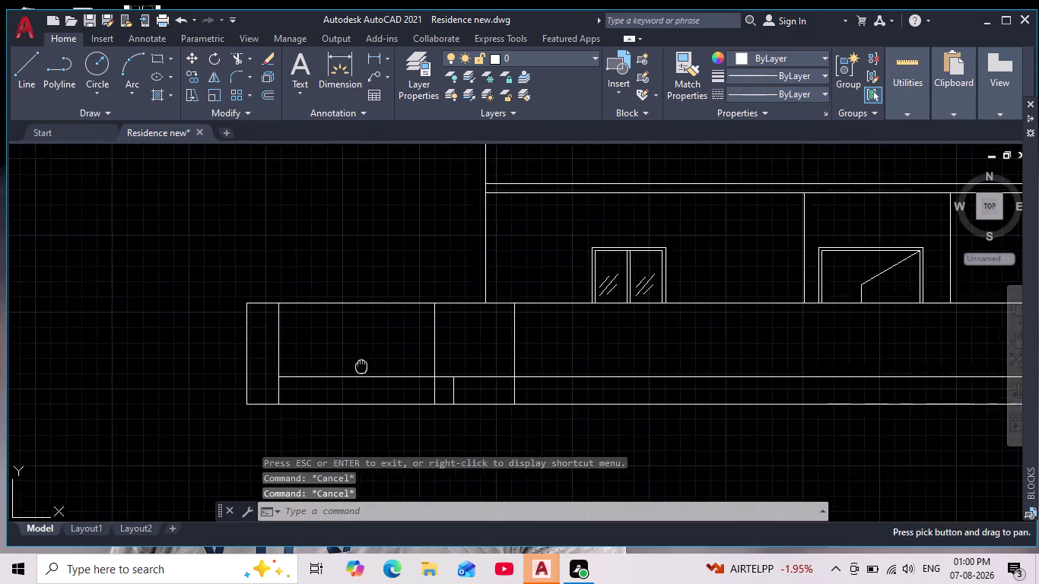
middle_drag(531, 311, 407, 398)
scroll(up, 3)
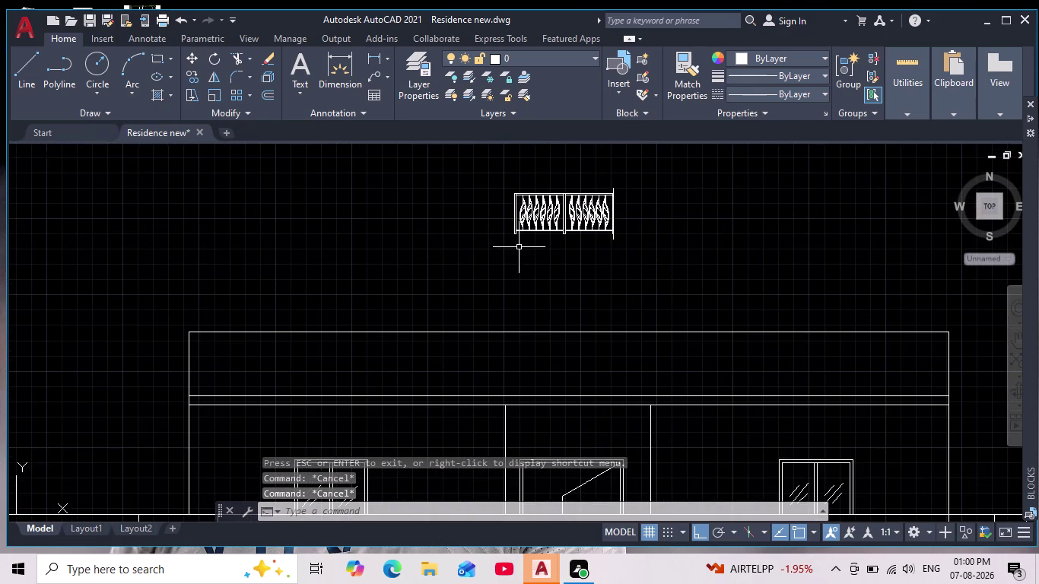
middle_drag(498, 240, 492, 269)
key(Escape)
key(Escape)
text(sc)
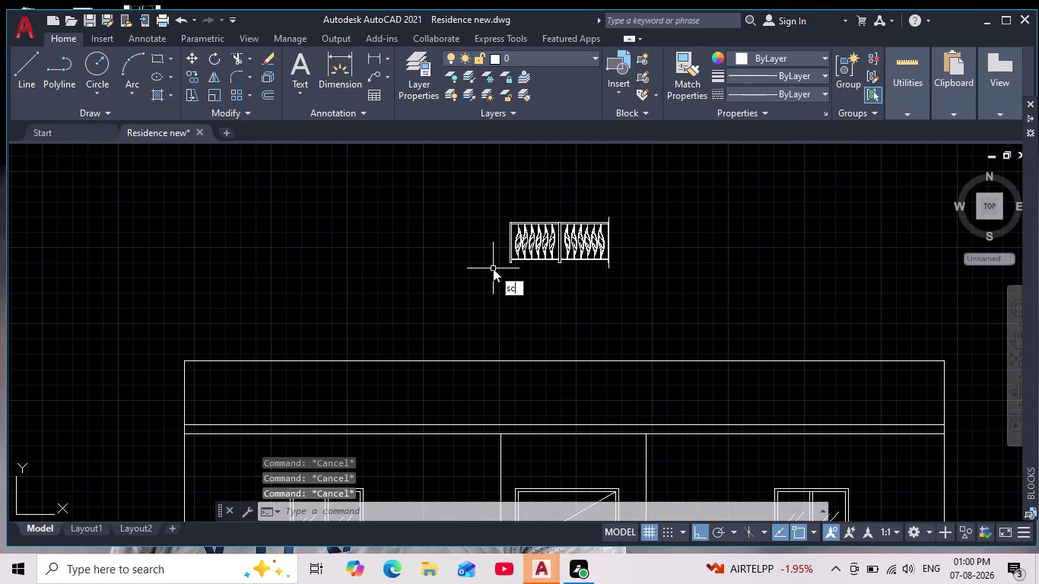
key(Return)
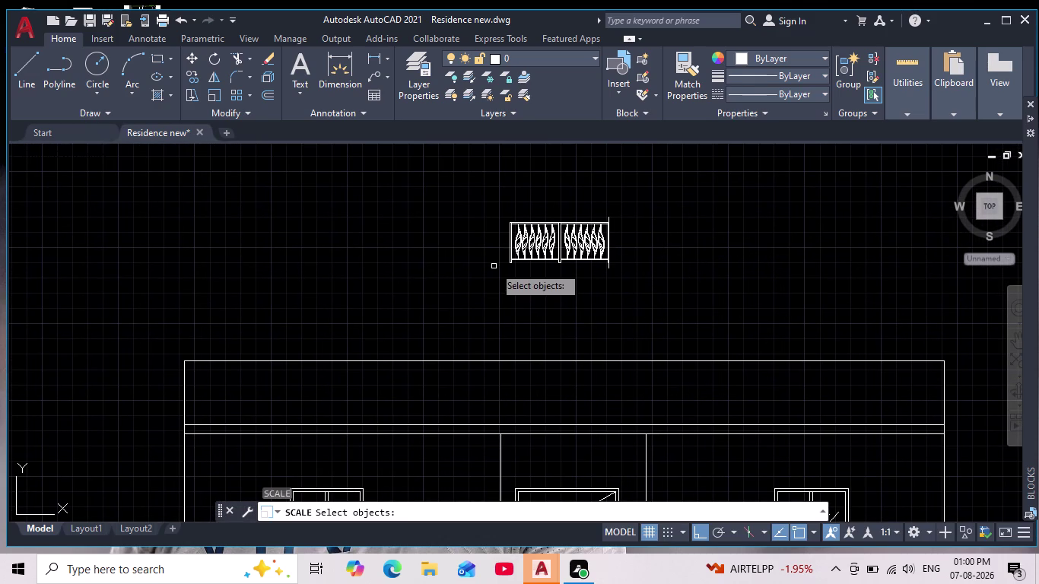
drag(502, 190, 626, 202)
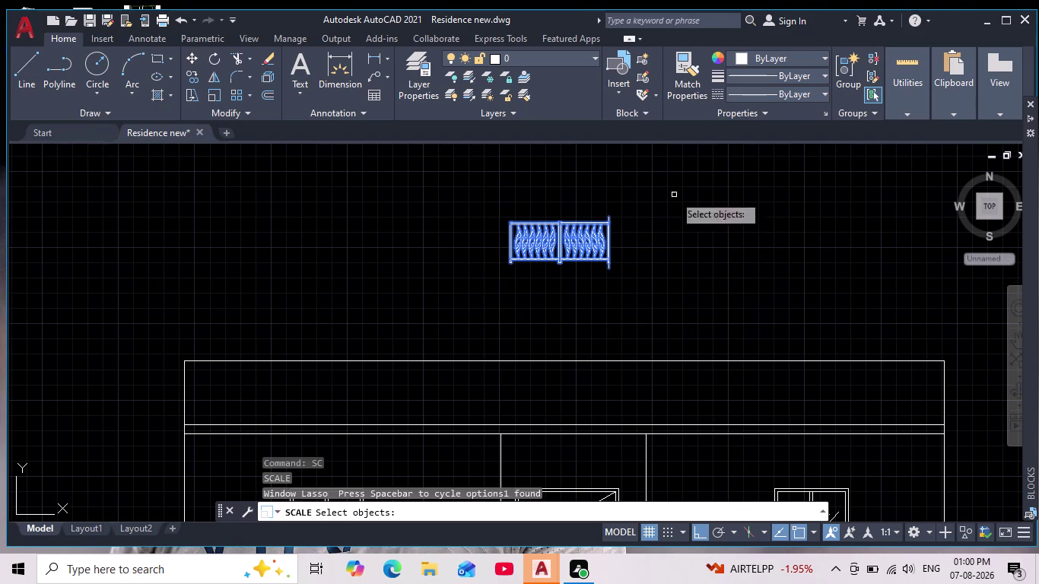
key(Return)
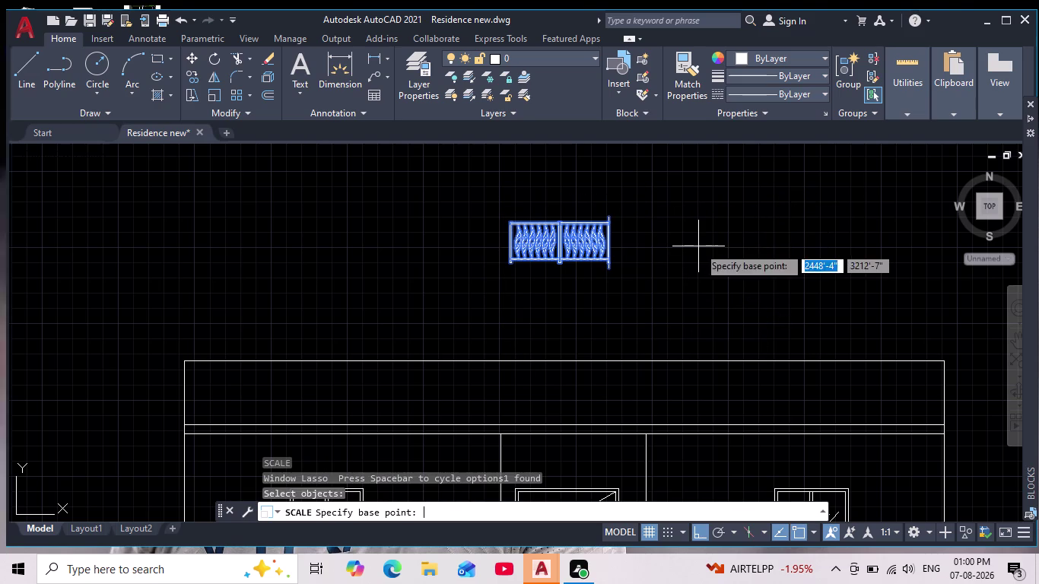
middle_drag(290, 310, 329, 253)
scroll(down, 3)
scroll(down, 3)
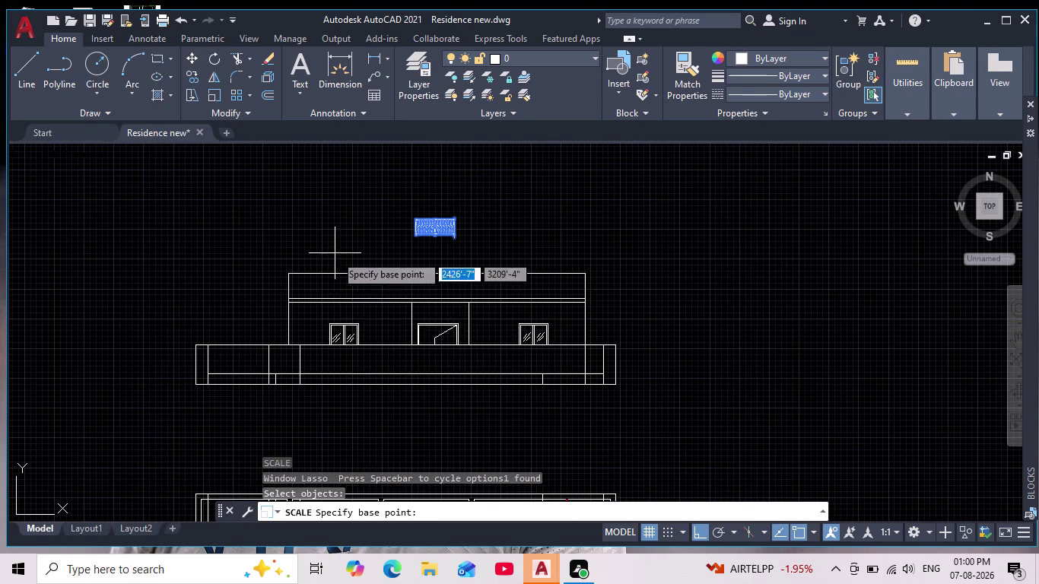
scroll(up, 3)
middle_drag(242, 355, 232, 371)
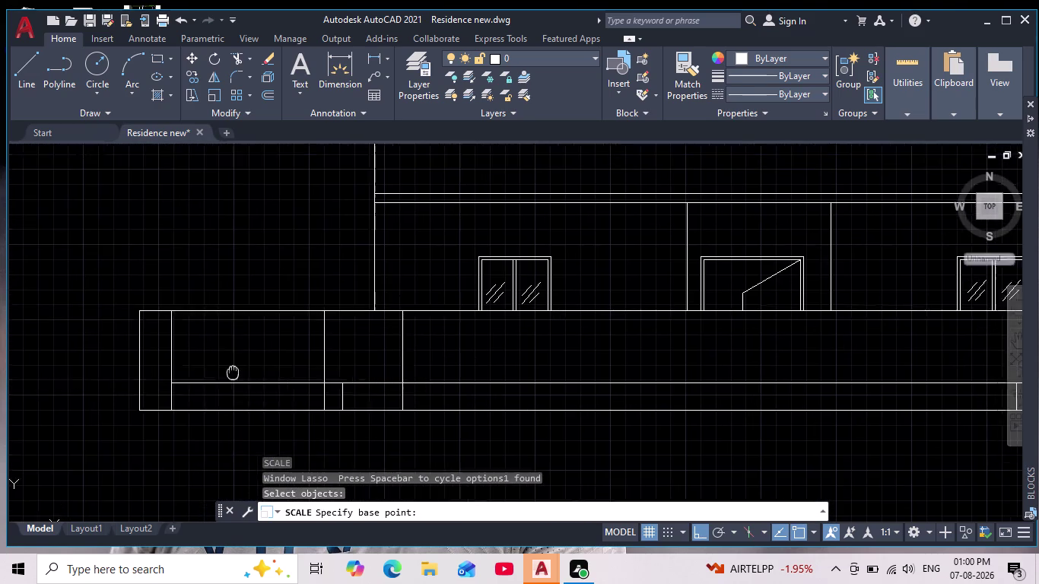
middle_drag(232, 371, 187, 442)
key(Escape)
key(Escape)
middle_drag(419, 268, 328, 360)
scroll(down, 3)
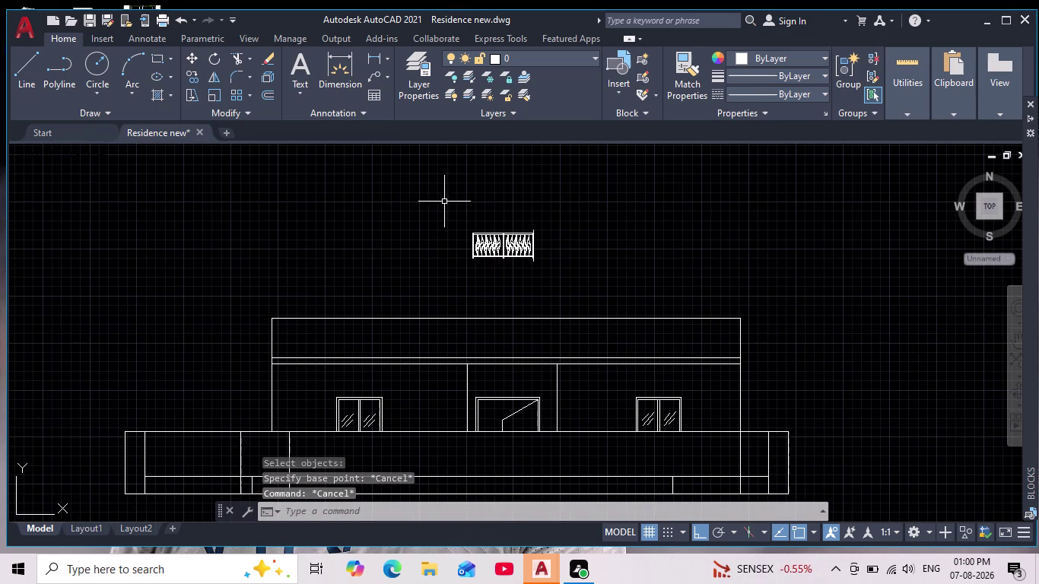
Select the single railing block and scale it from a base point at the elevation's lower-left corner.
click(444, 201)
click(594, 292)
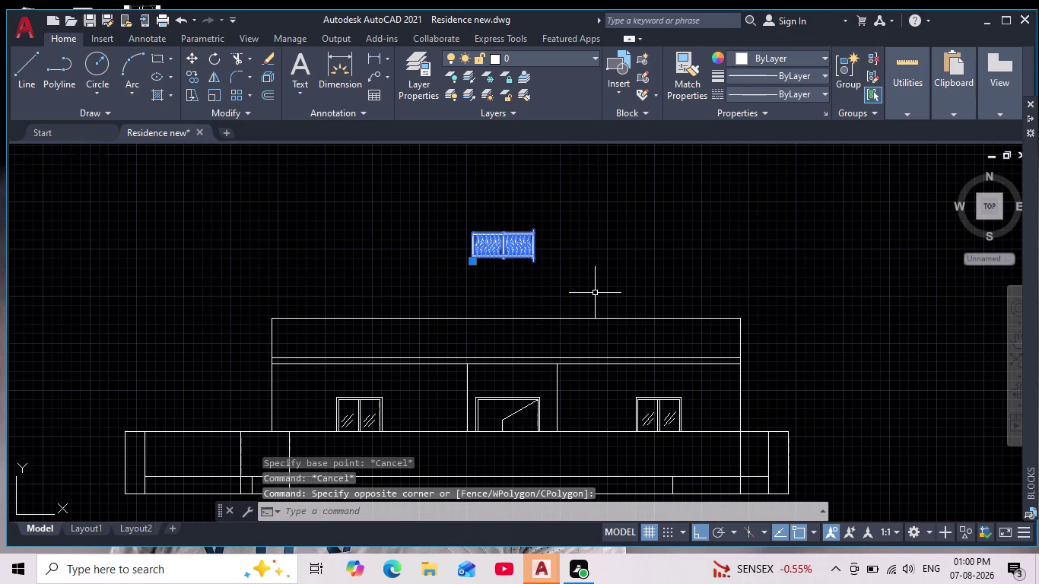
key(Return)
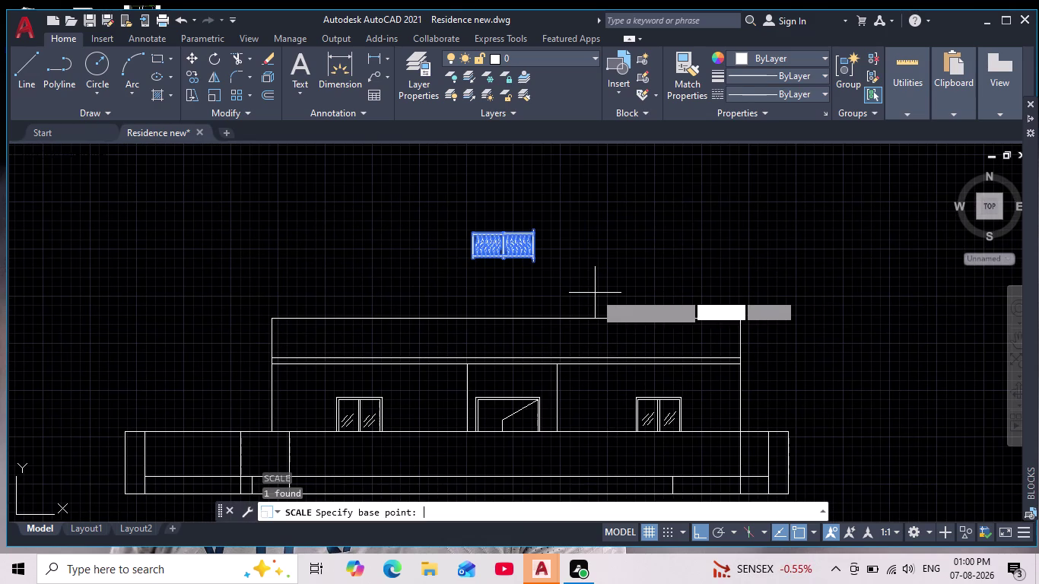
scroll(up, 3)
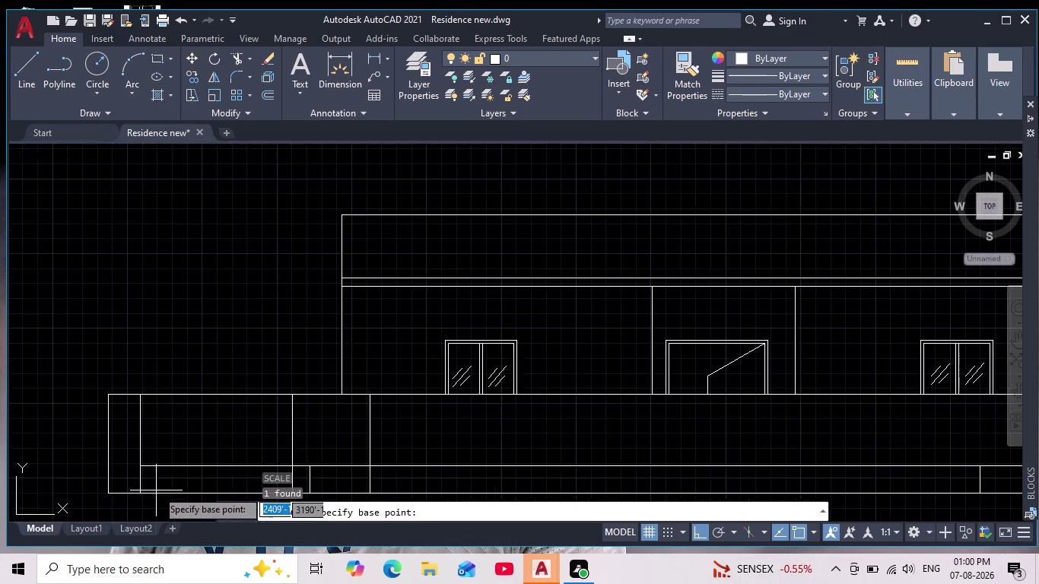
middle_drag(169, 474, 181, 446)
scroll(up, 3)
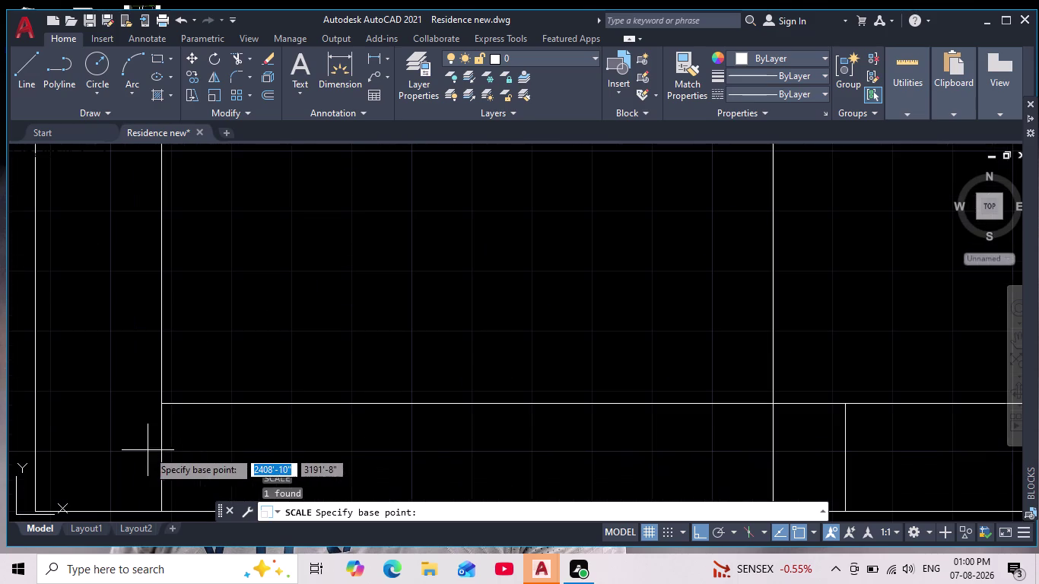
click(162, 402)
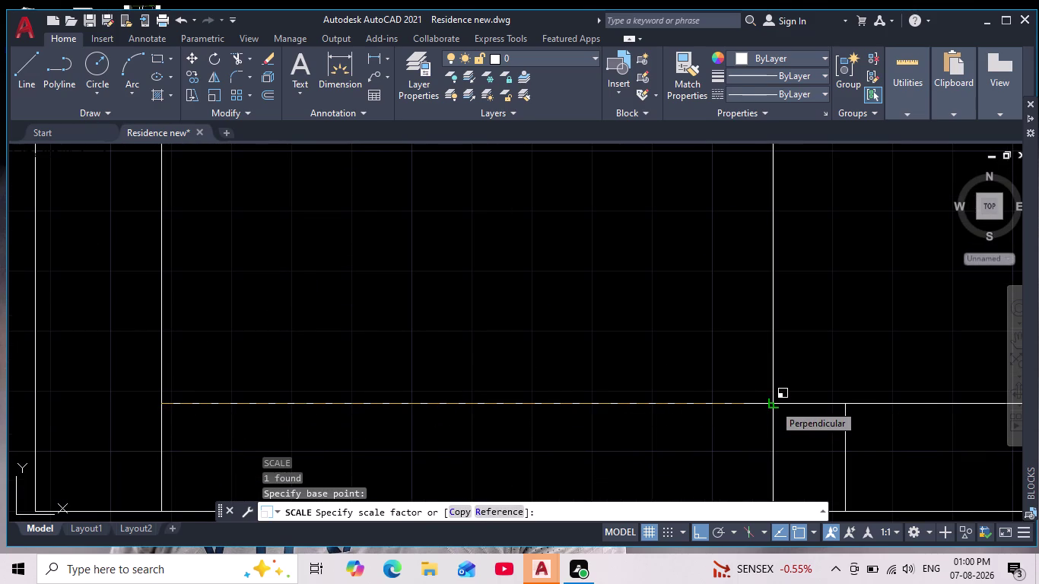
Set the reference length between two points across the elevation.
click(497, 508)
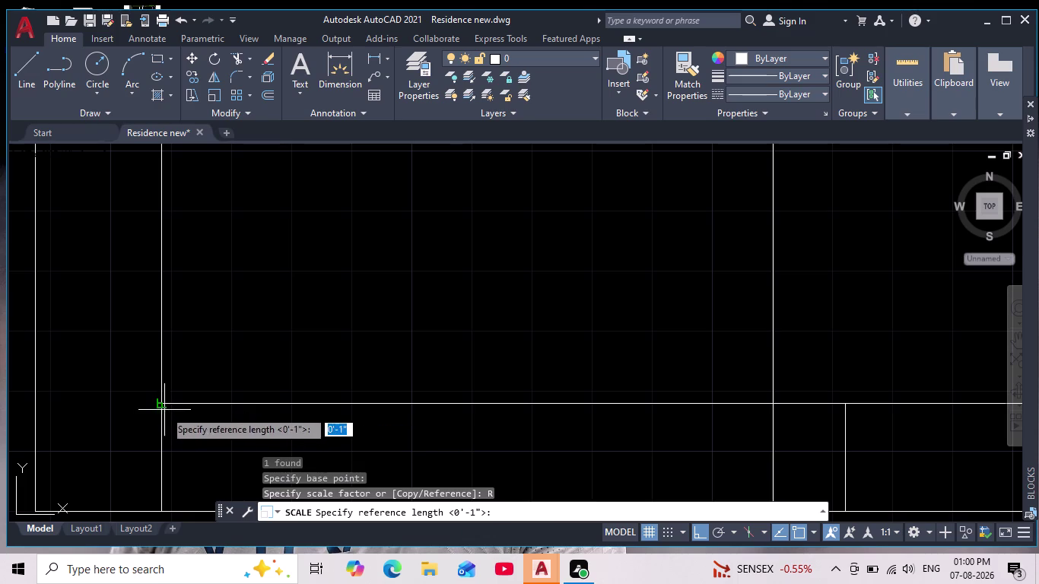
click(163, 403)
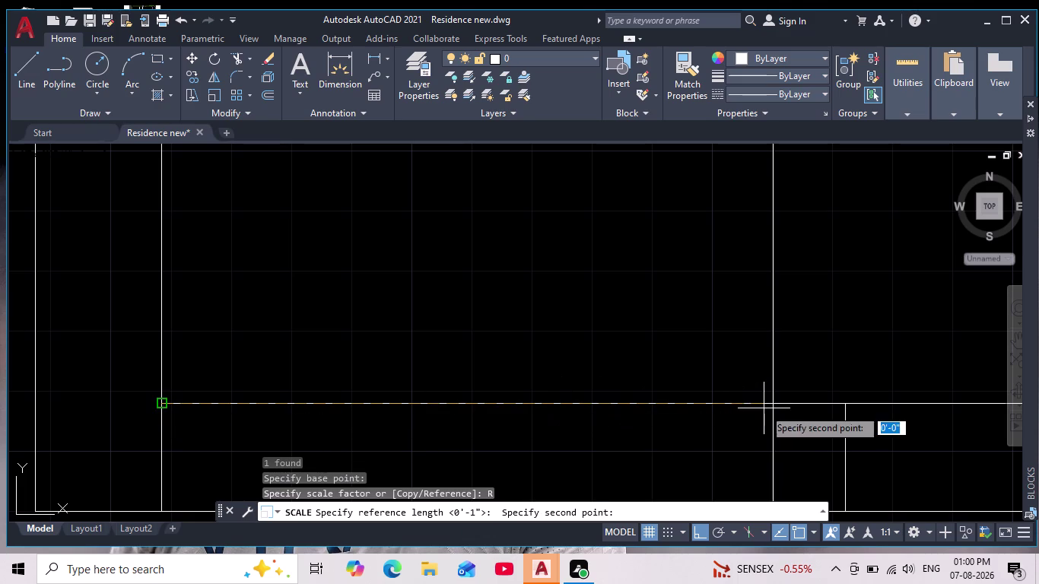
click(775, 404)
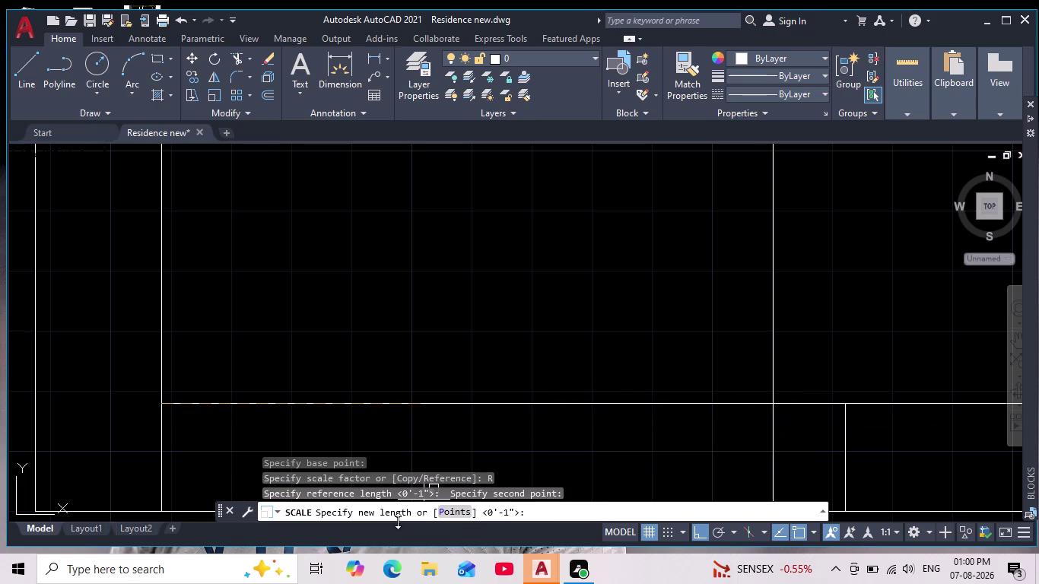
click(452, 506)
Set the new length from the railing's lower-left corner to its right end.
middle_drag(604, 339, 257, 555)
scroll(down, 3)
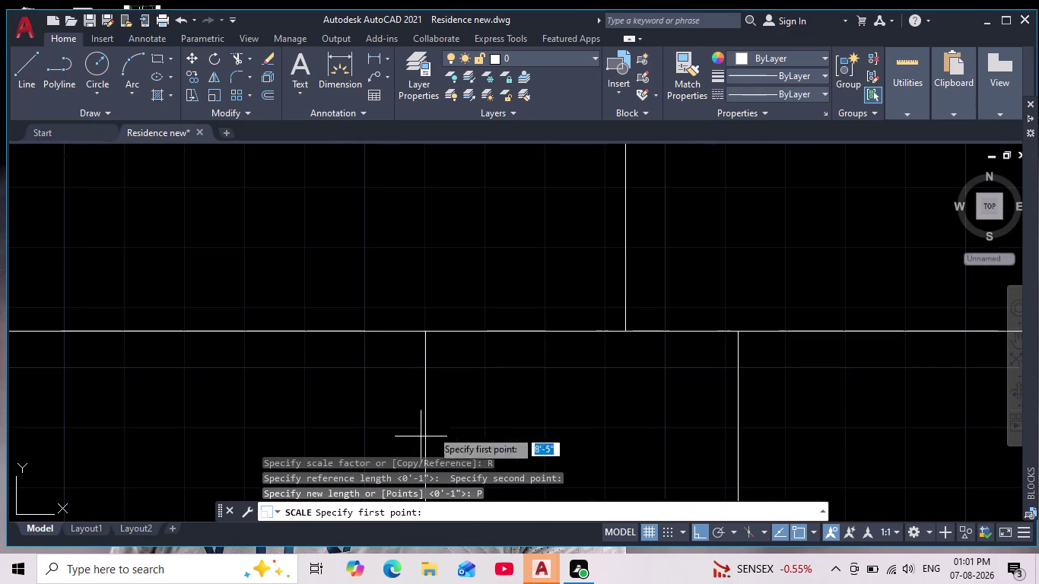
middle_click(591, 358)
scroll(down, 3)
middle_drag(738, 266, 383, 412)
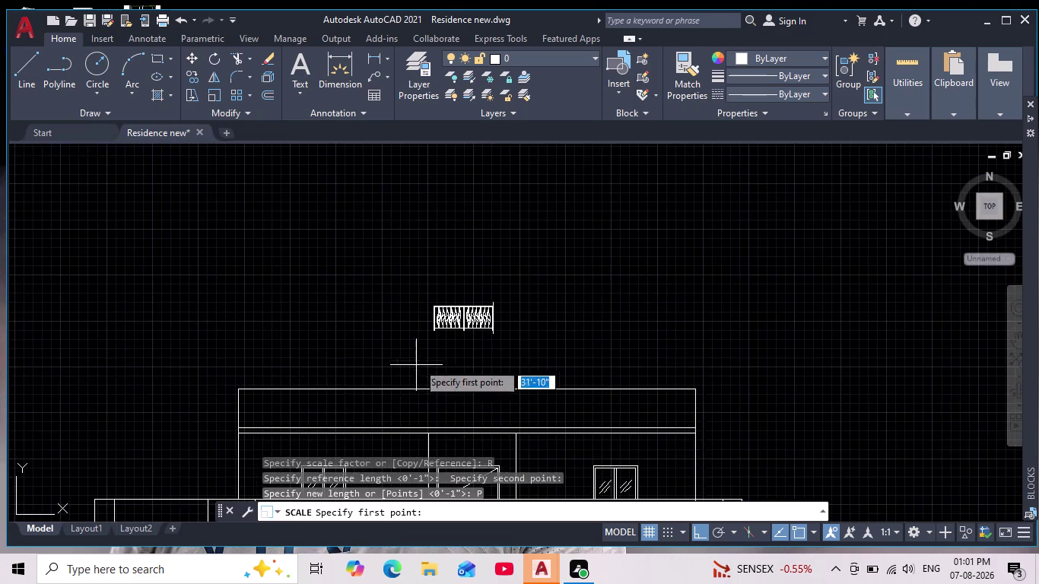
scroll(up, 3)
middle_drag(473, 315, 362, 429)
scroll(up, 3)
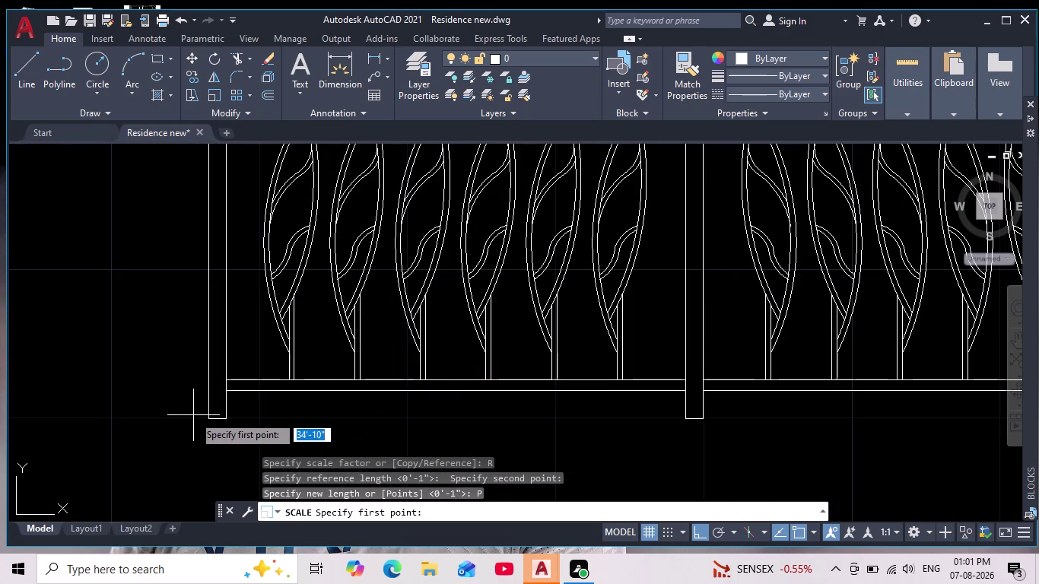
click(207, 421)
middle_drag(651, 411, 318, 371)
scroll(down, 3)
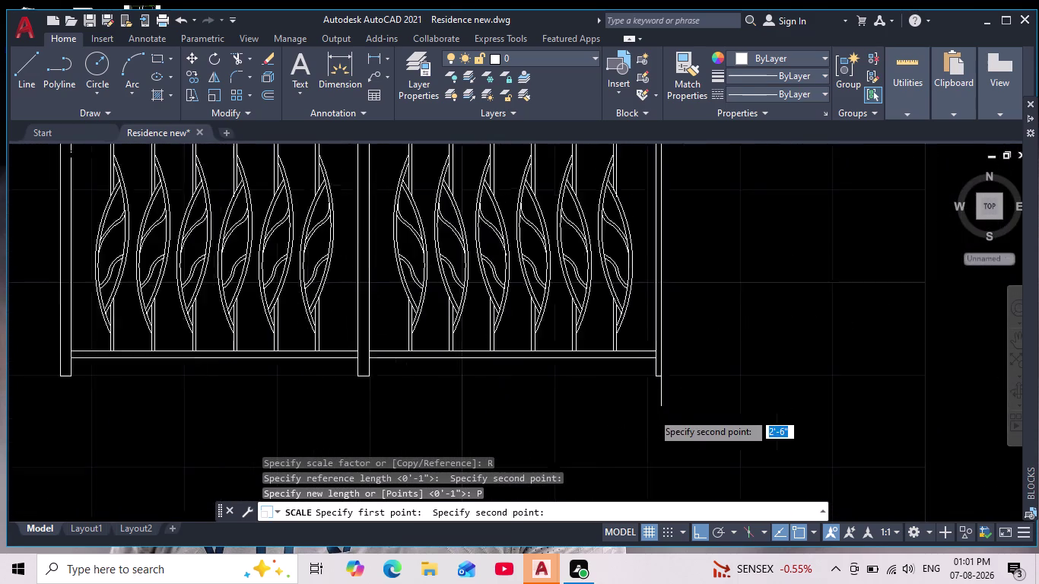
middle_drag(318, 371, 311, 371)
scroll(up, 3)
scroll(up, 3)
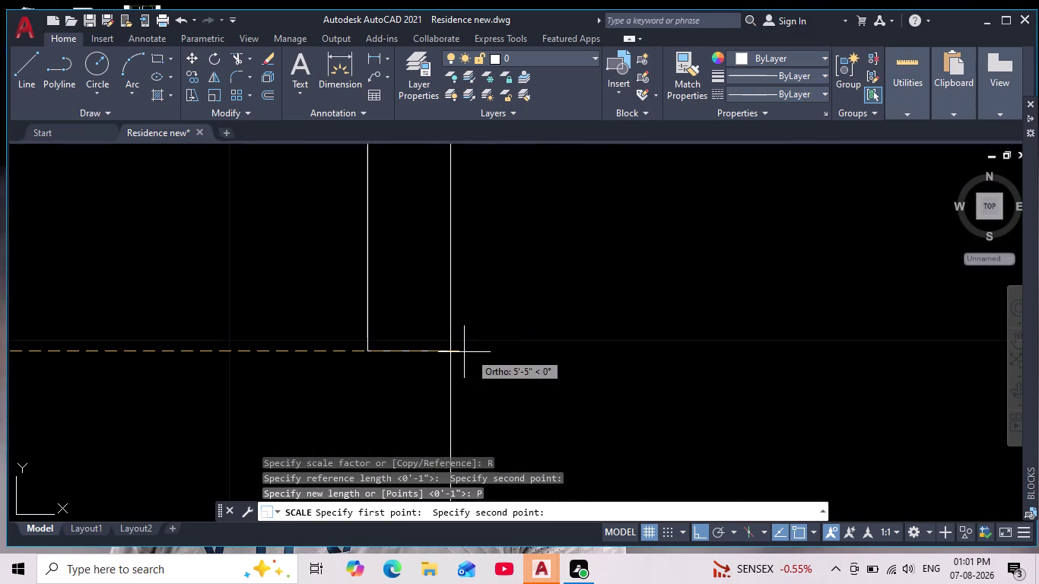
click(448, 349)
scroll(down, 3)
scroll(down, 3)
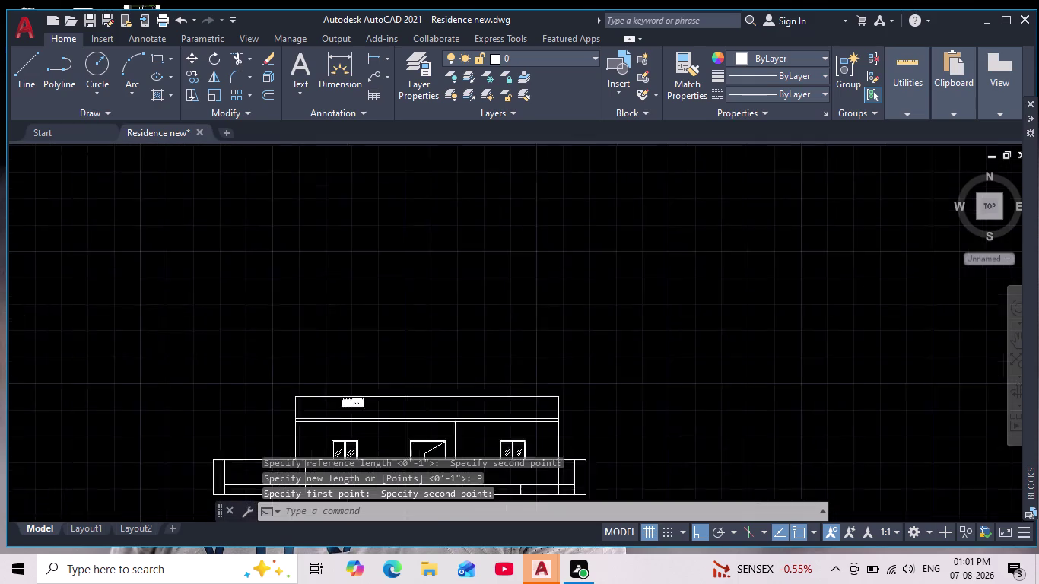
scroll(down, 3)
Select the two-tier railing block.
middle_drag(440, 366, 471, 330)
scroll(down, 3)
scroll(up, 3)
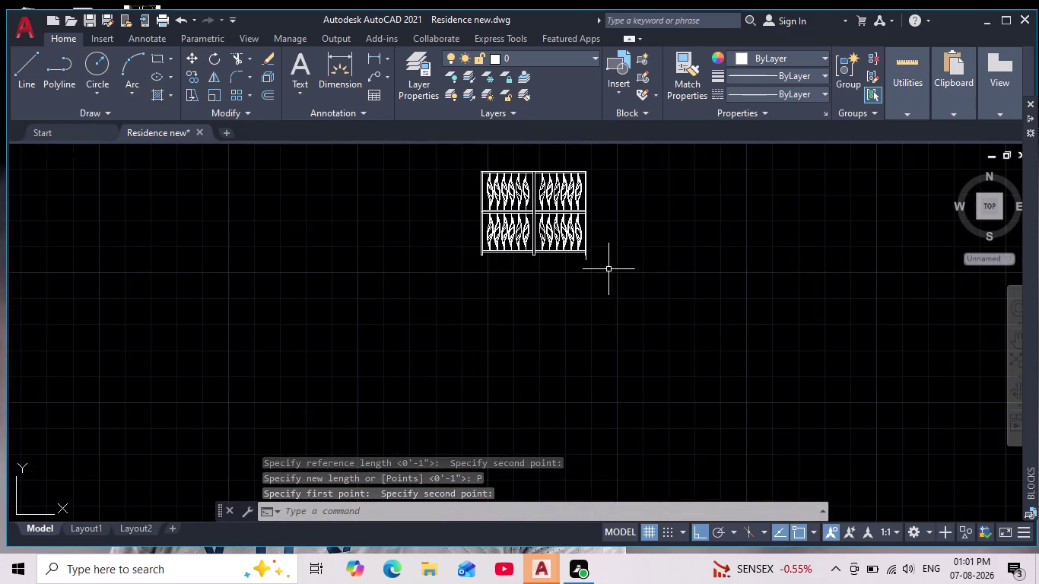
middle_drag(601, 278, 580, 343)
drag(623, 192, 618, 260)
click(379, 362)
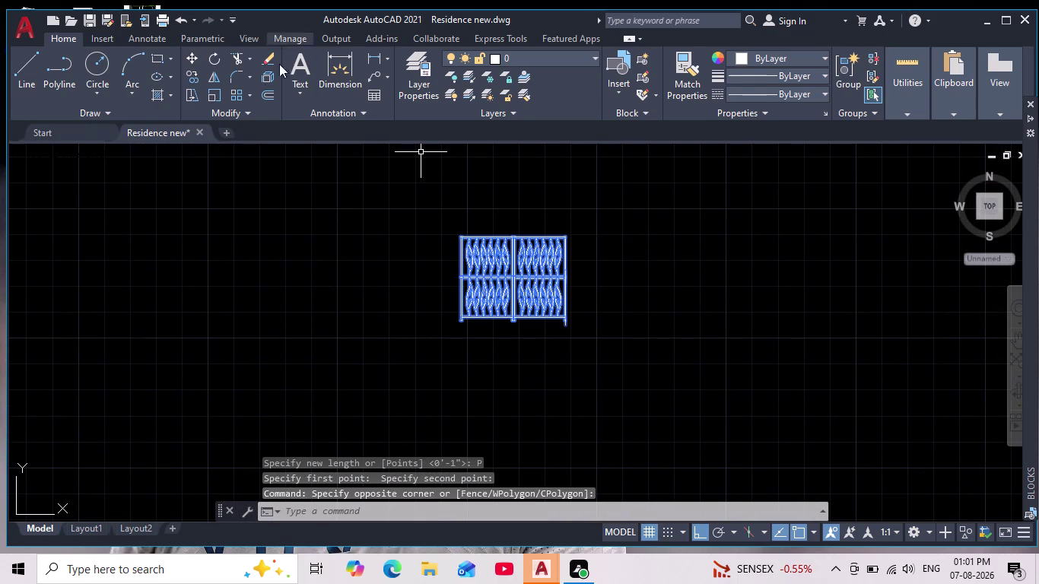
click(194, 55)
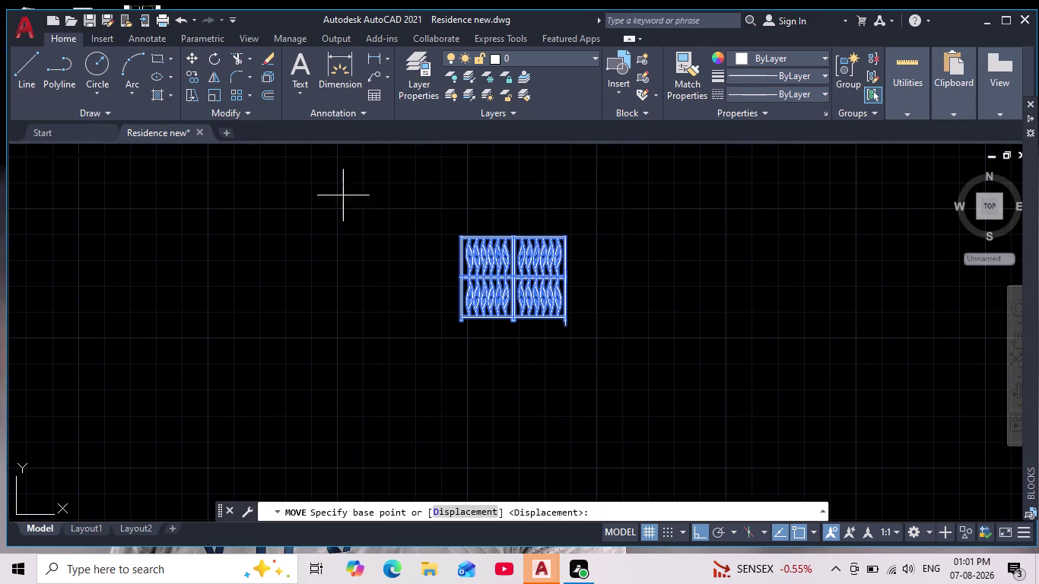
scroll(up, 3)
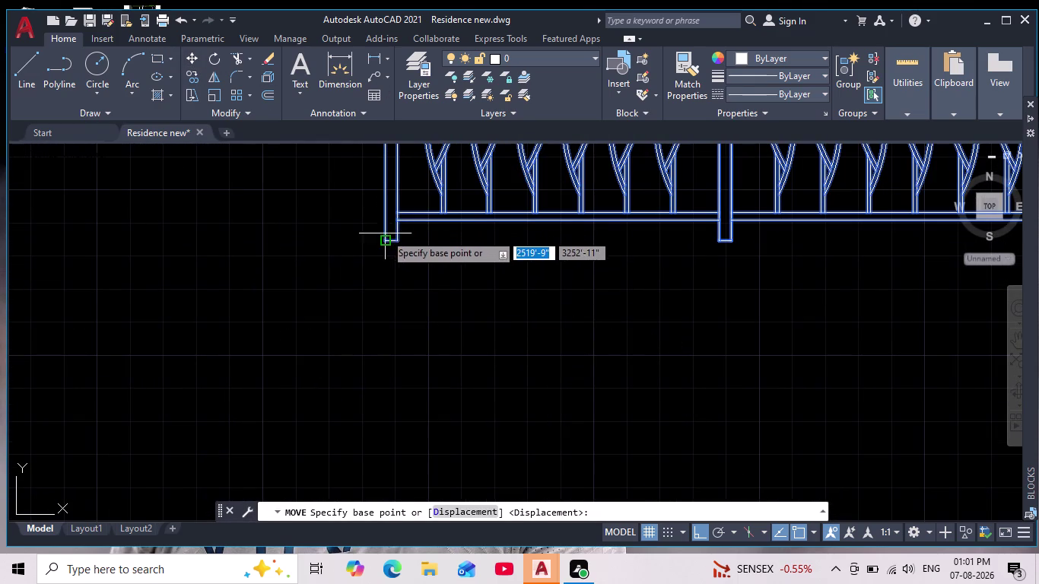
click(386, 240)
scroll(down, 3)
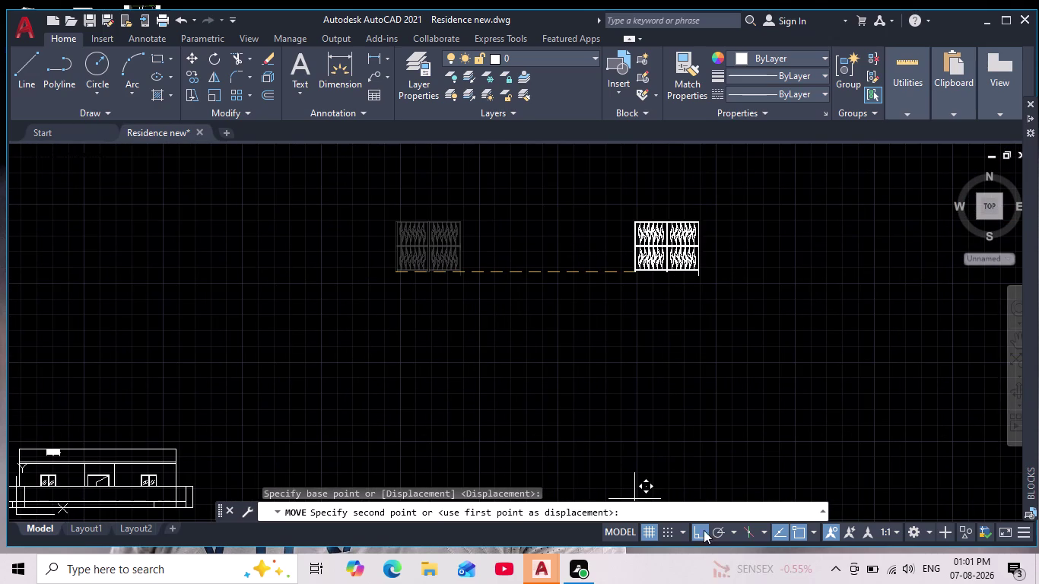
click(702, 530)
middle_drag(492, 364, 591, 258)
scroll(down, 3)
scroll(up, 3)
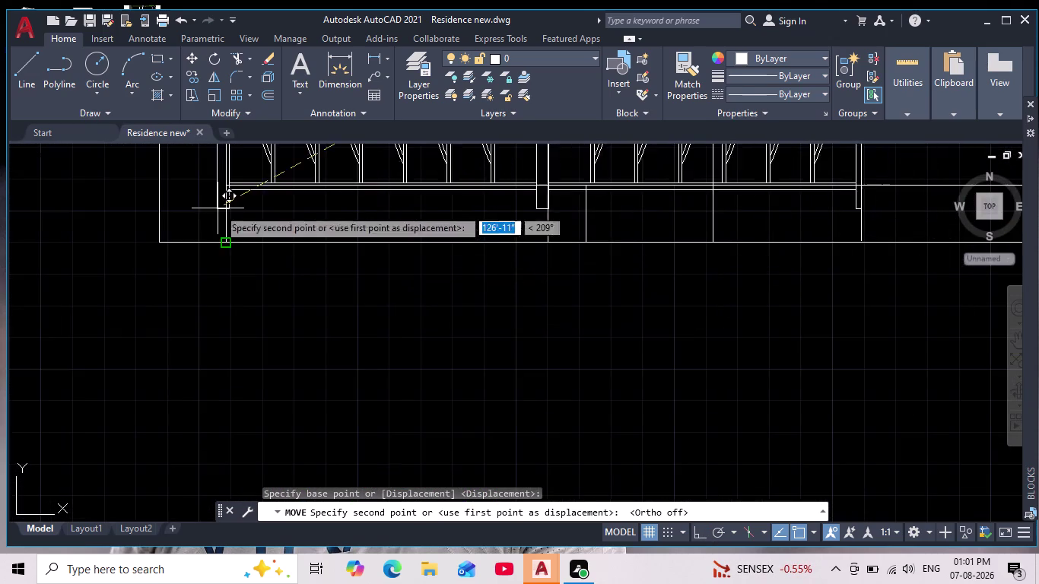
middle_drag(243, 234, 276, 414)
scroll(up, 3)
scroll(down, 3)
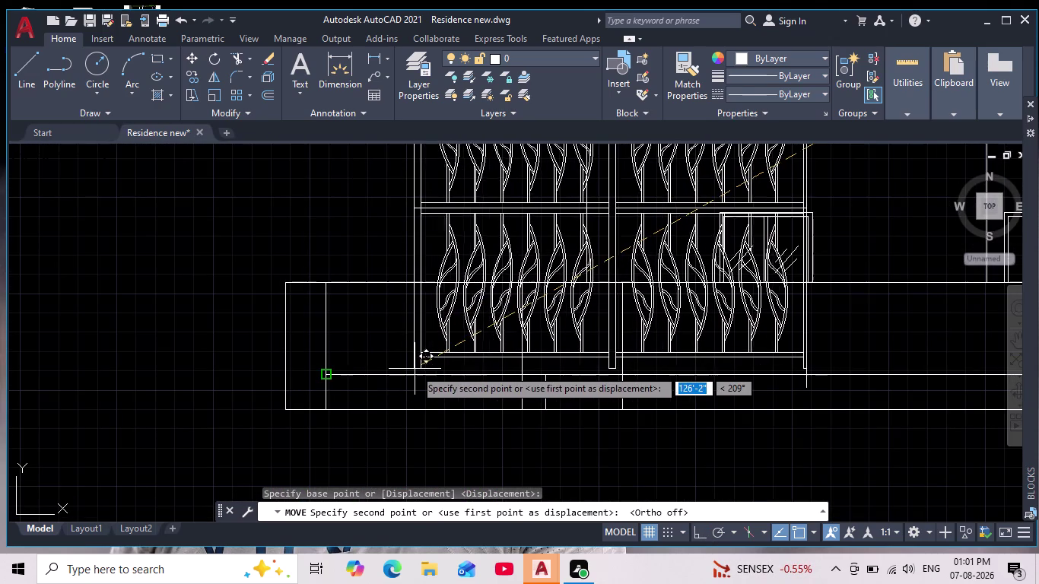
scroll(down, 3)
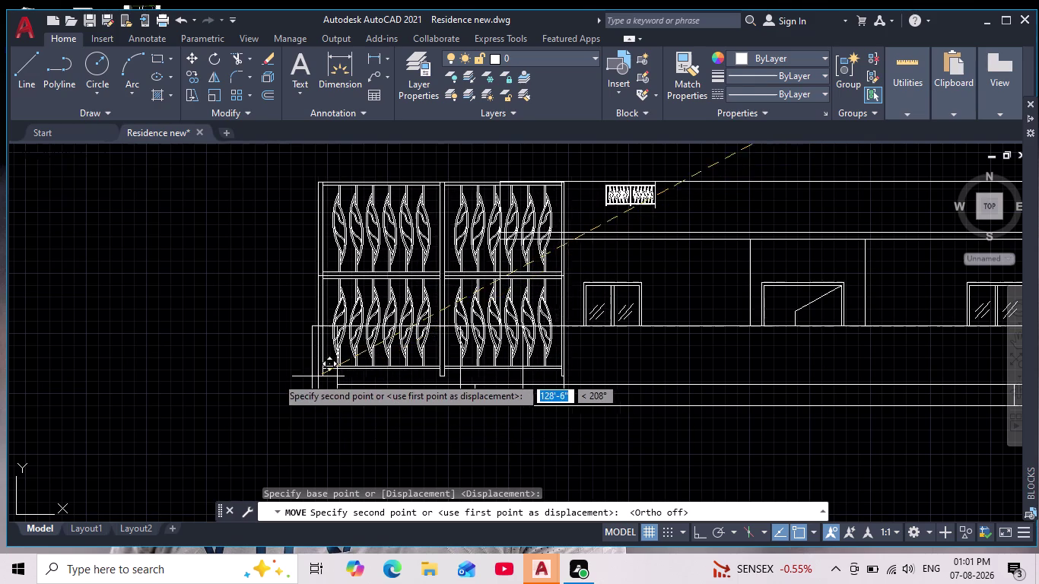
middle_drag(194, 388, 325, 396)
scroll(down, 3)
key(Escape)
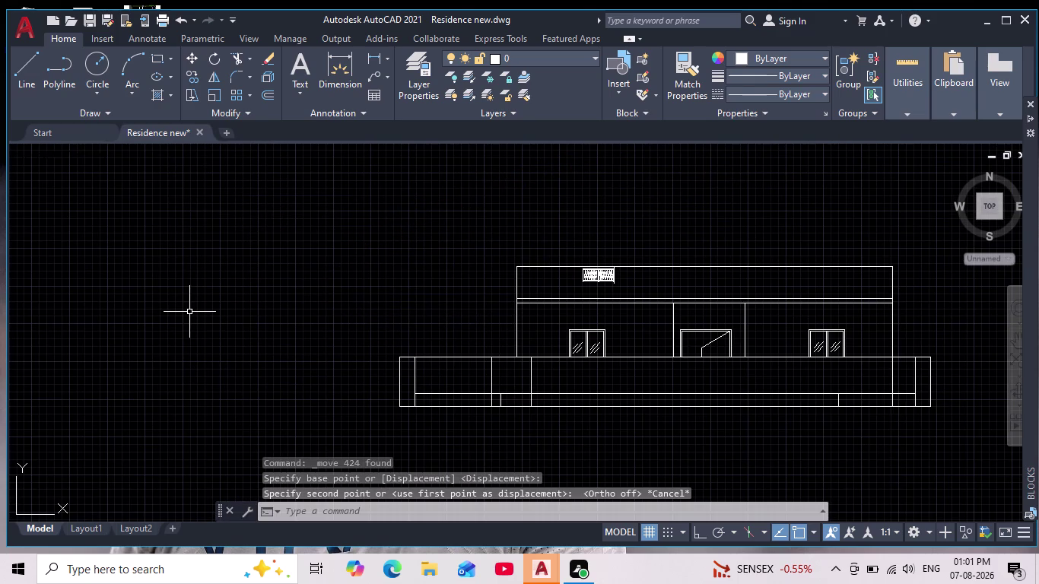
scroll(down, 3)
middle_drag(497, 267, 442, 342)
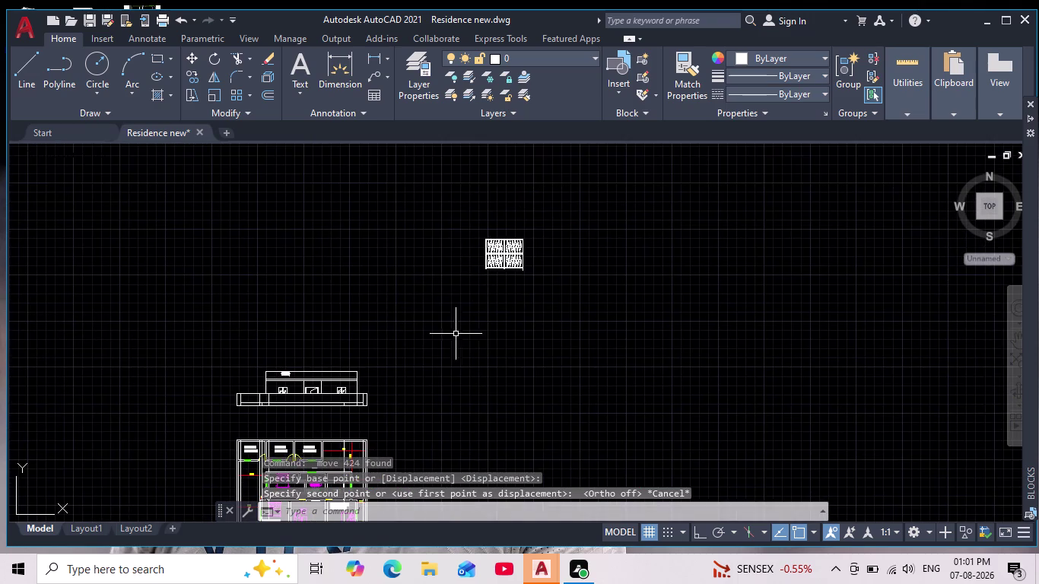
scroll(up, 3)
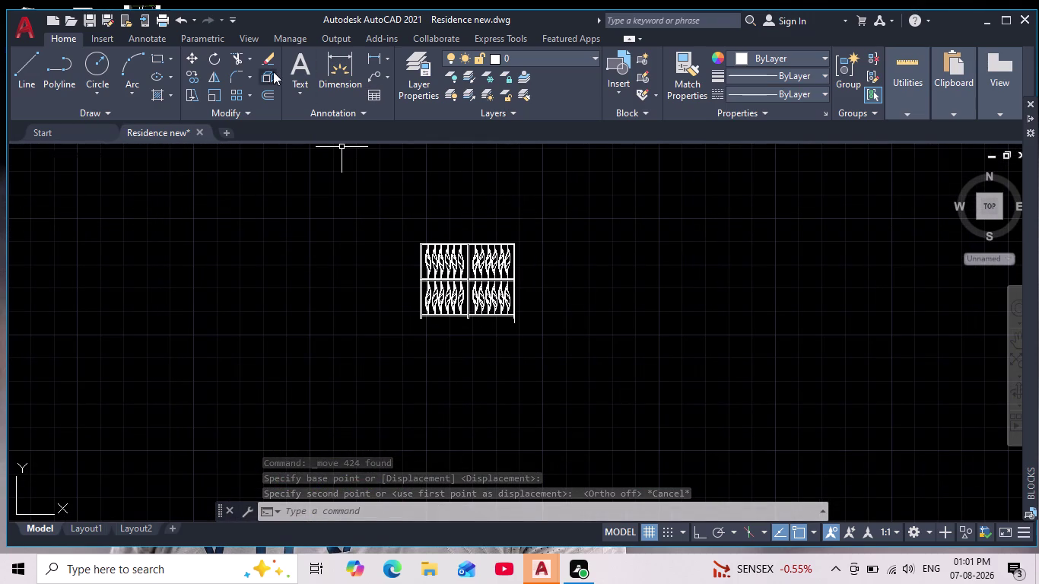
click(374, 58)
scroll(up, 3)
middle_drag(462, 210, 463, 332)
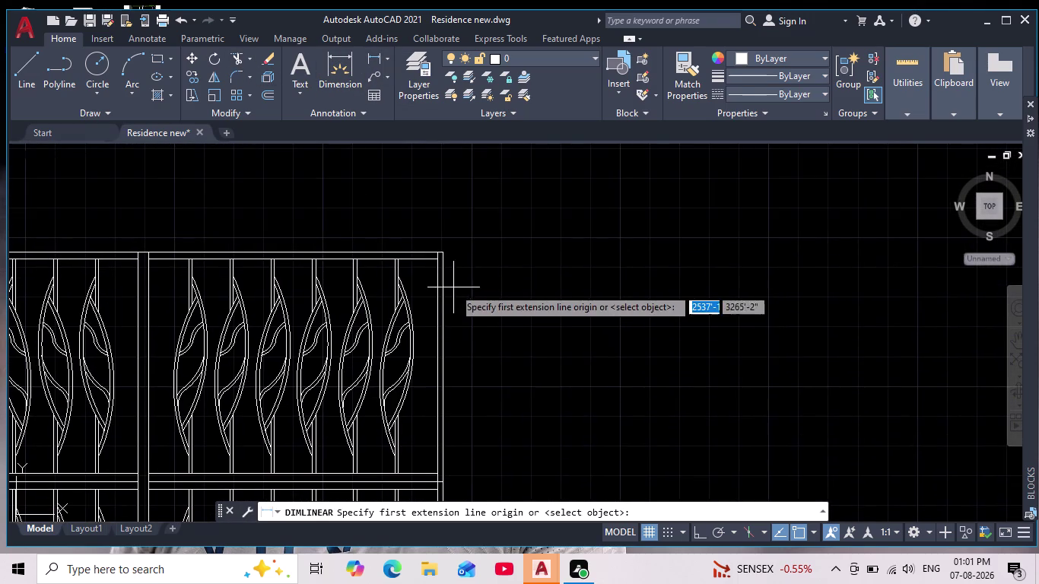
scroll(up, 3)
drag(428, 264, 435, 271)
middle_drag(527, 365, 531, 270)
scroll(down, 3)
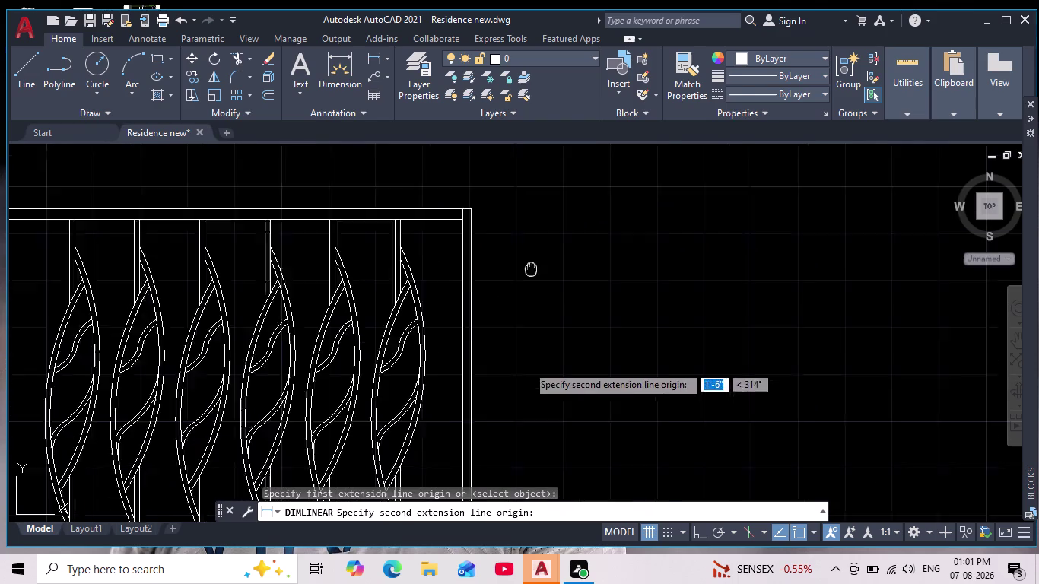
scroll(down, 3)
middle_drag(531, 270, 530, 267)
middle_drag(571, 432, 529, 274)
scroll(down, 3)
scroll(up, 3)
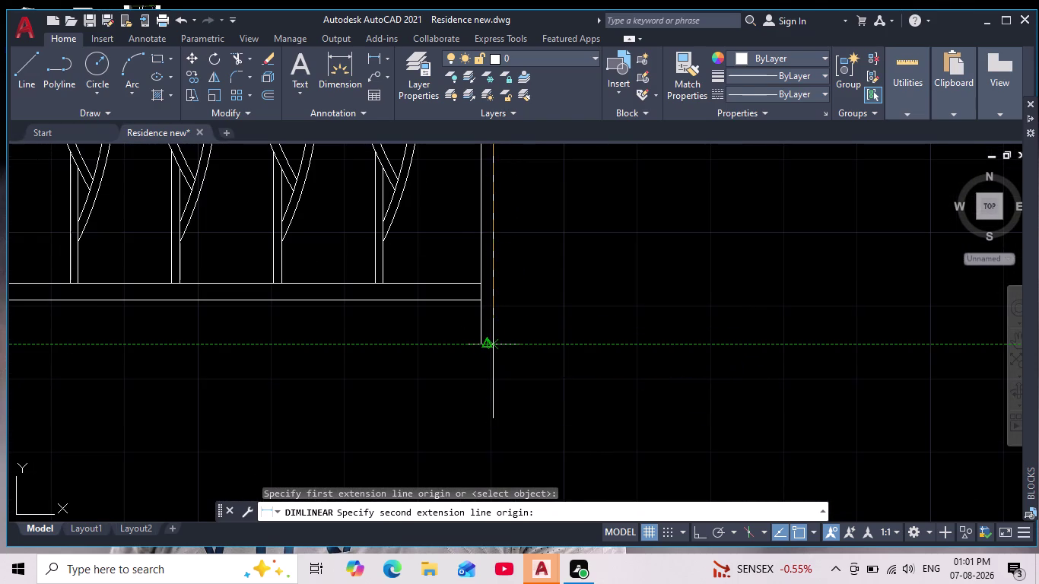
click(495, 347)
scroll(down, 3)
middle_drag(560, 399, 524, 454)
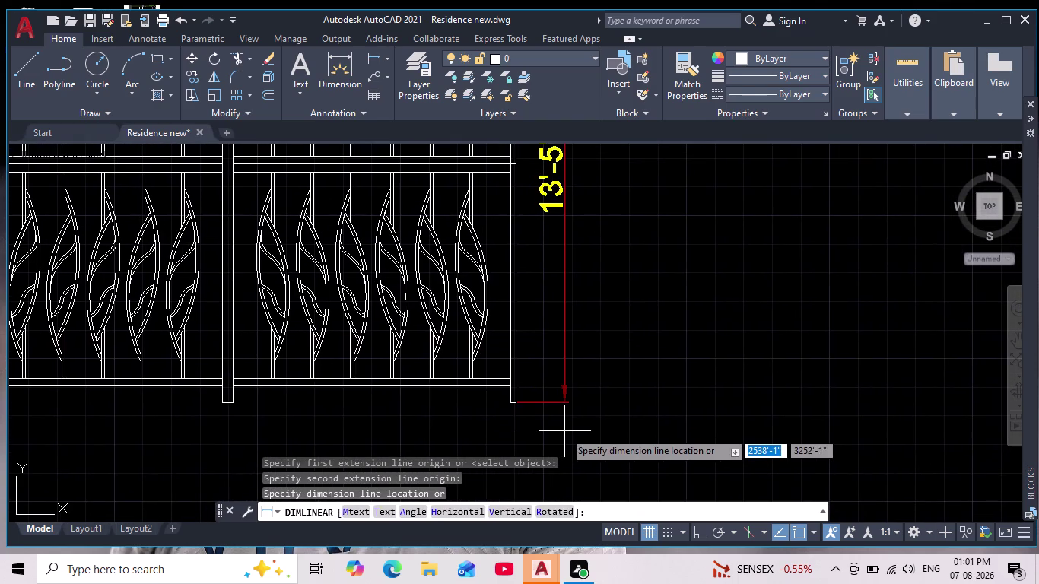
scroll(down, 3)
scroll(up, 3)
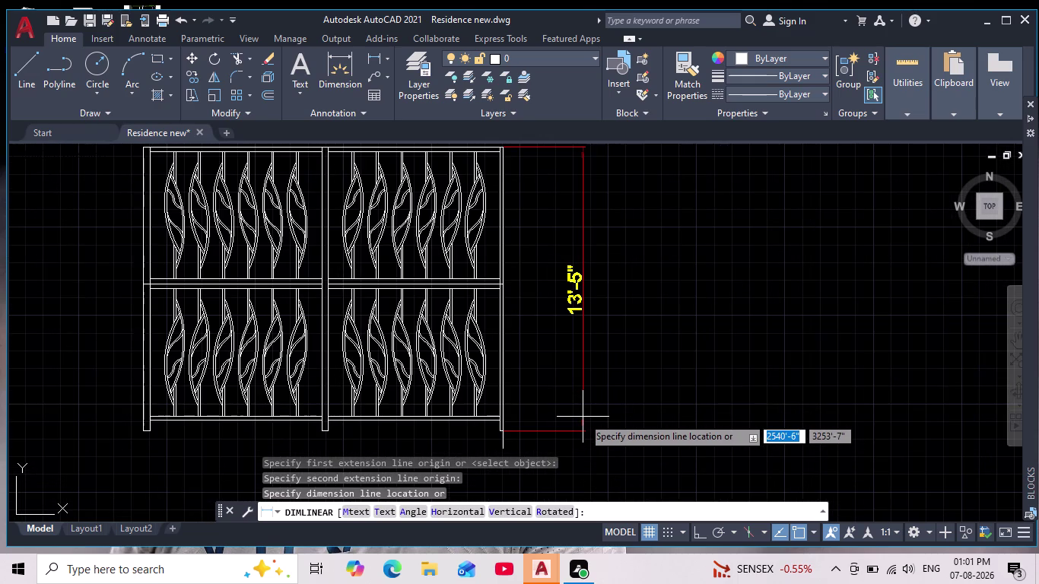
scroll(down, 3)
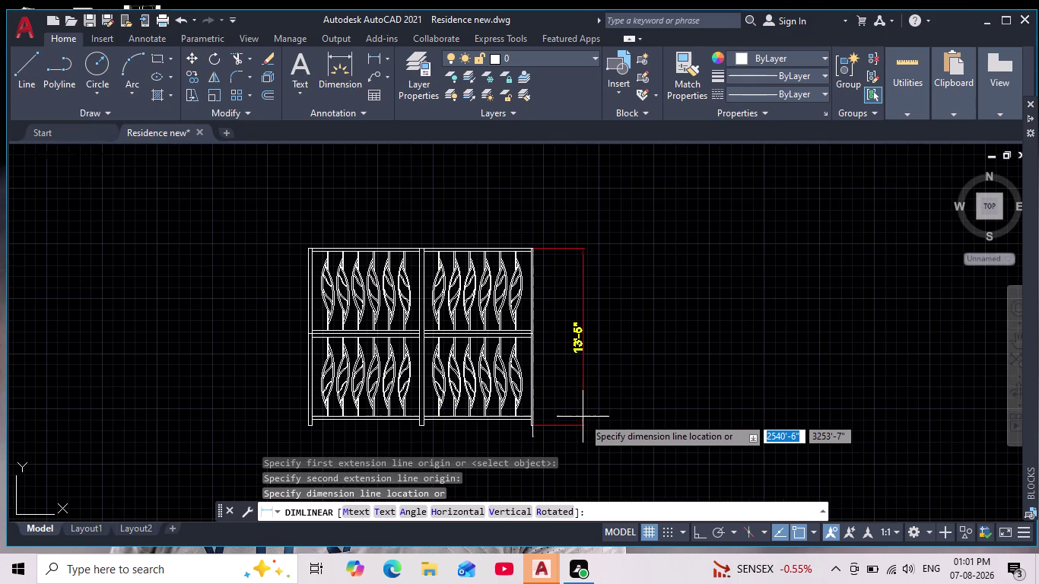
scroll(down, 3)
scroll(down, 3)
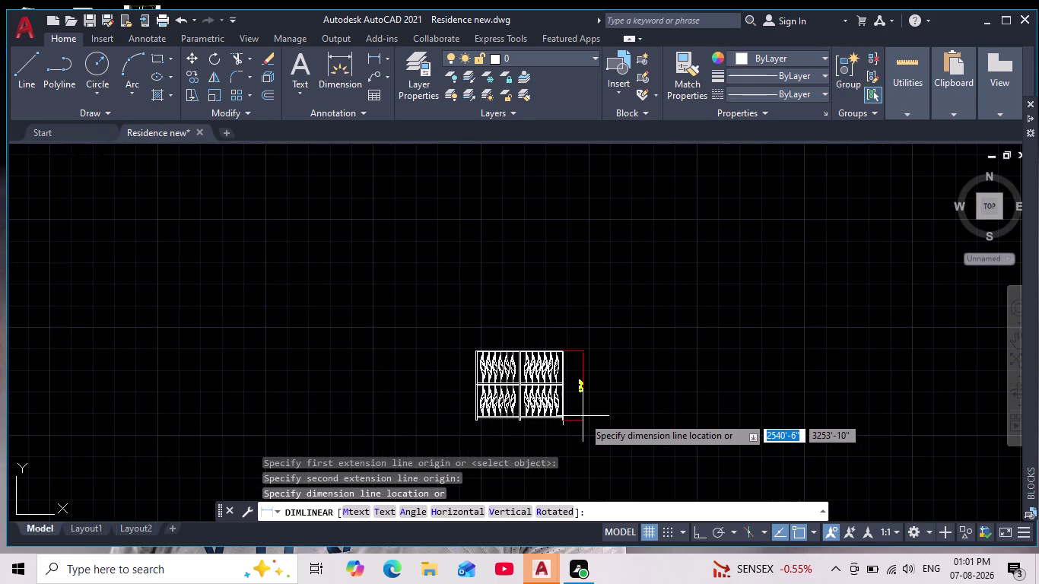
scroll(up, 3)
key(Escape)
scroll(down, 3)
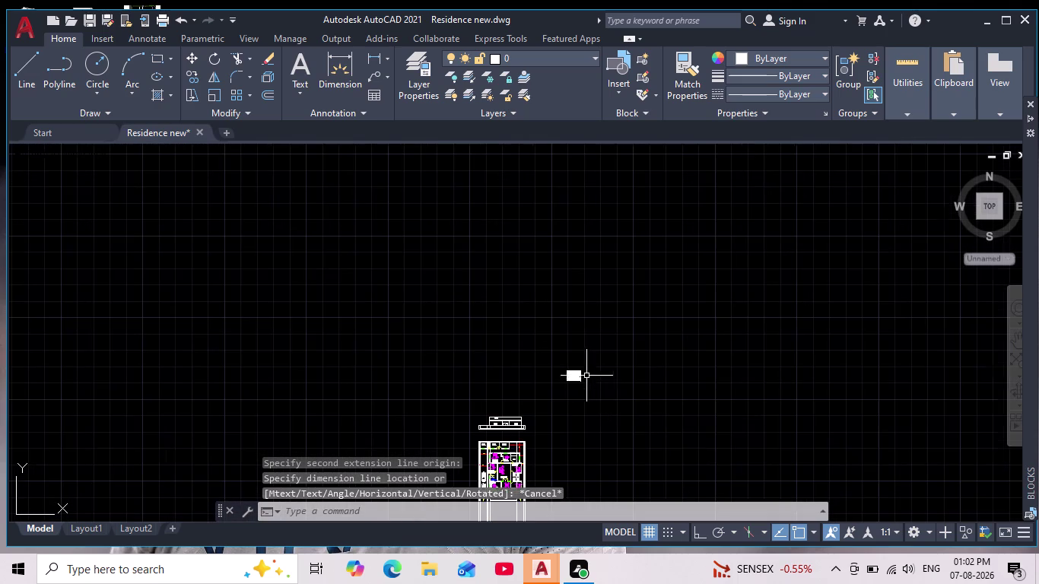
Centre the two-tier railing block and undo the last six edits.
scroll(up, 3)
middle_drag(574, 410, 612, 344)
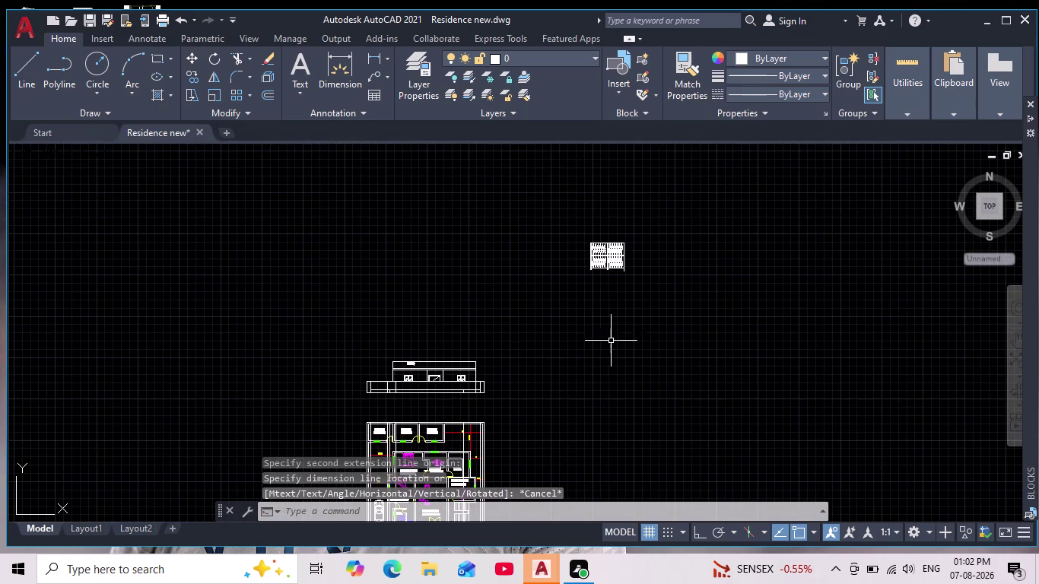
scroll(up, 3)
scroll(up, 3)
middle_drag(600, 347, 523, 421)
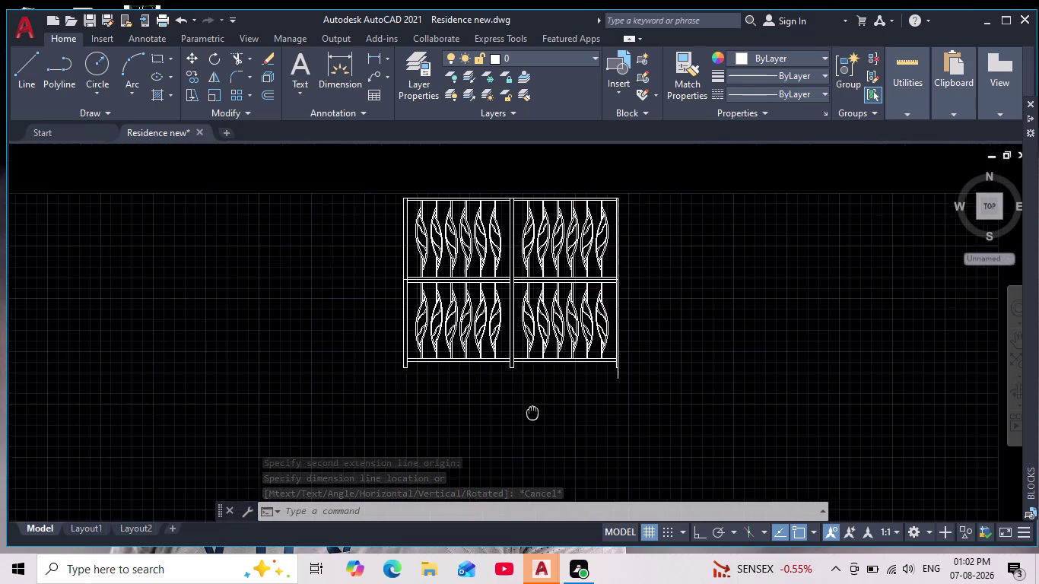
middle_drag(523, 421, 512, 432)
scroll(up, 3)
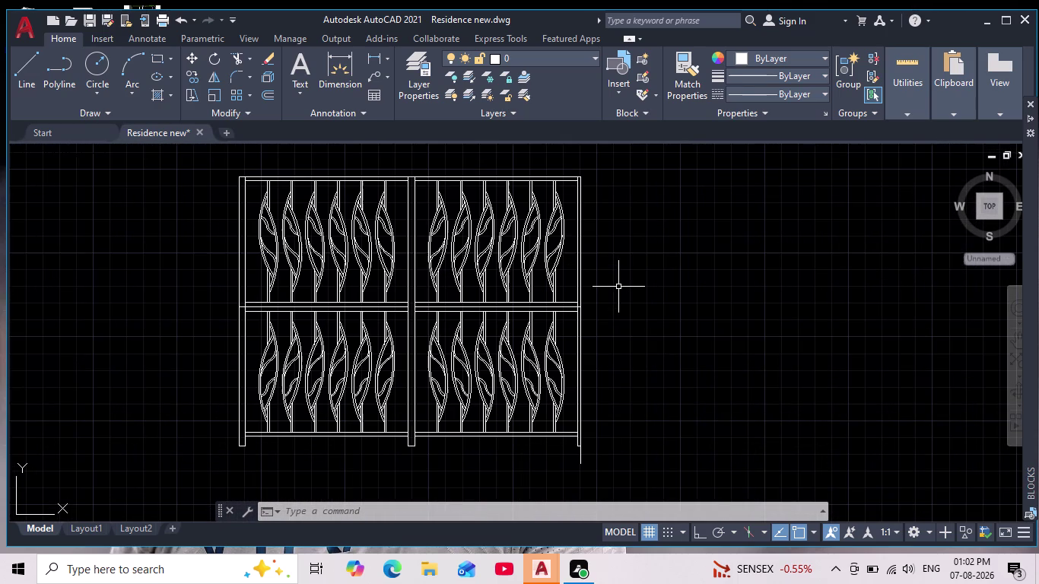
key(ctrl+z)
click(618, 286)
key(ctrl+z)
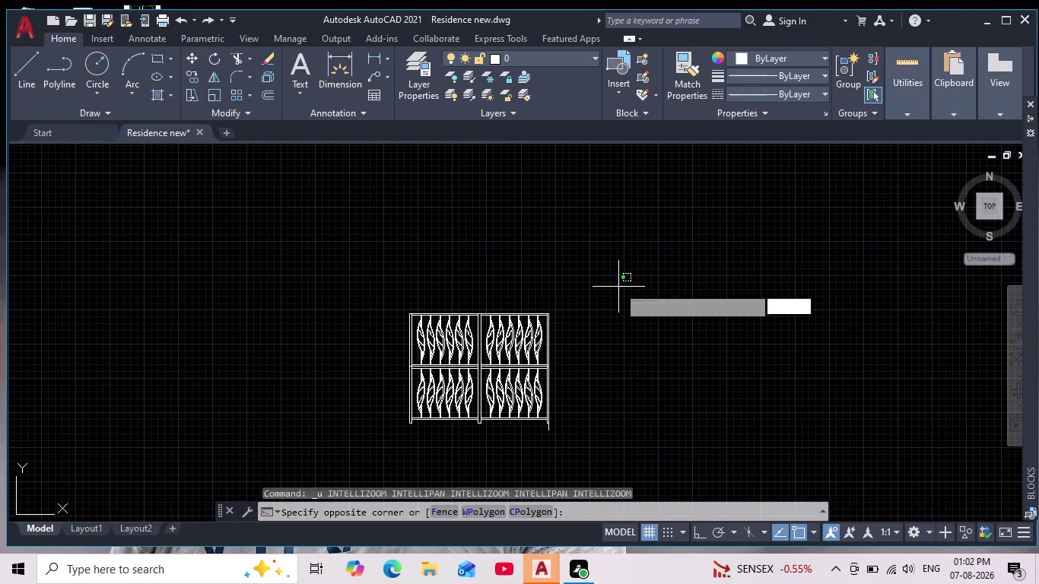
key(ctrl+z)
click(618, 287)
key(ctrl+z)
click(618, 286)
key(ctrl+z)
click(618, 286)
key(ctrl+z)
click(616, 283)
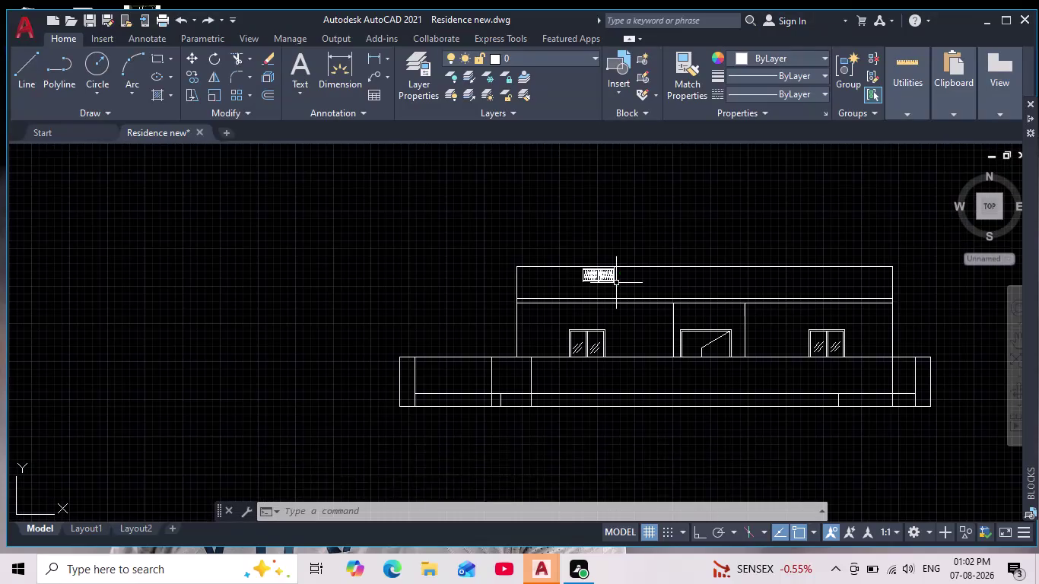
Zoom and pan along the single-tier railing in the elevation's parapet band.
scroll(up, 3)
scroll(up, 3)
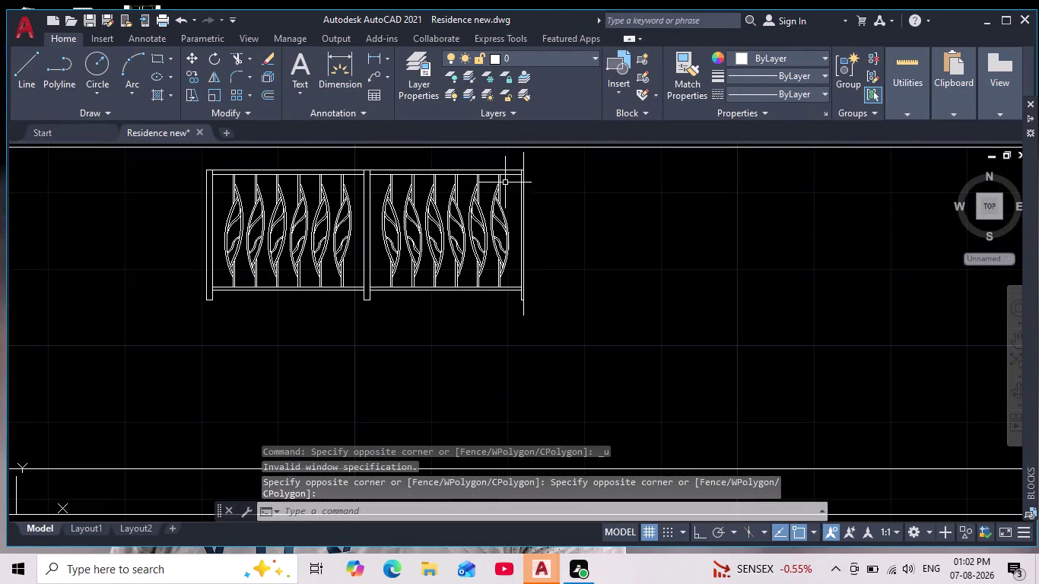
middle_drag(557, 212, 559, 258)
scroll(down, 3)
scroll(down, 3)
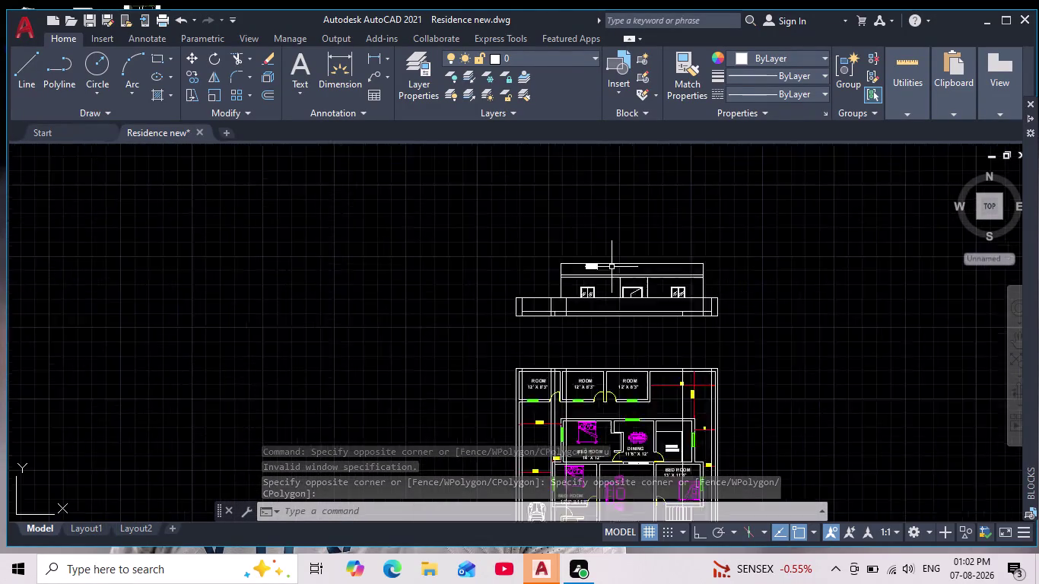
scroll(down, 3)
scroll(up, 3)
scroll(up, 3)
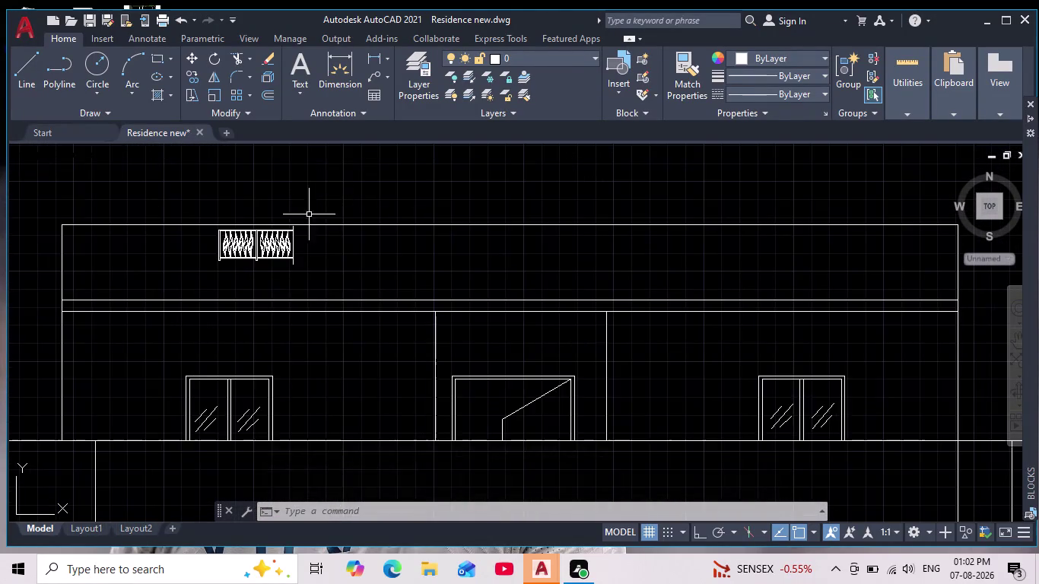
scroll(up, 3)
scroll(up, 3)
middle_drag(304, 264, 318, 242)
scroll(down, 3)
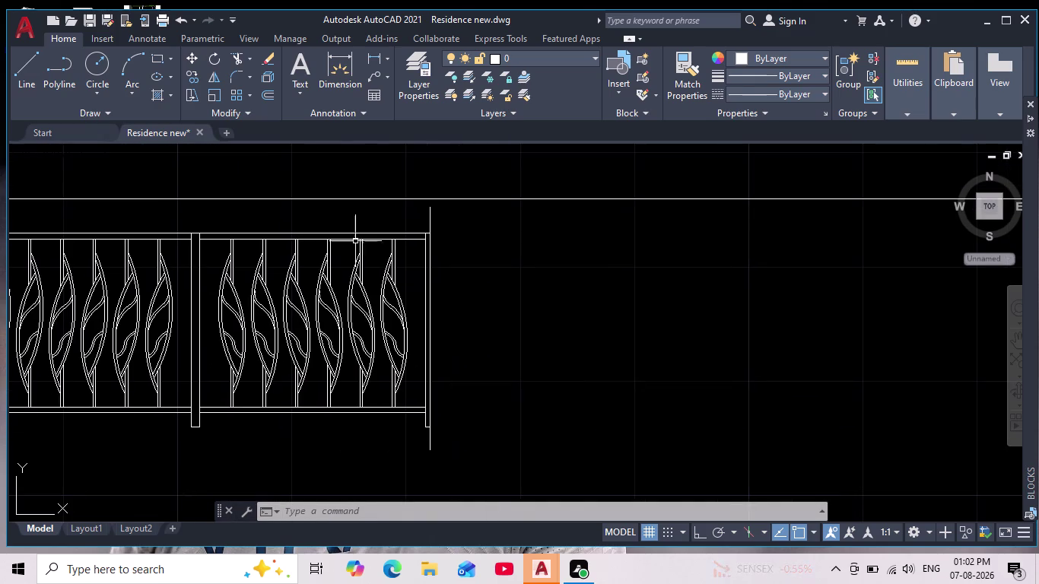
middle_drag(461, 259, 500, 253)
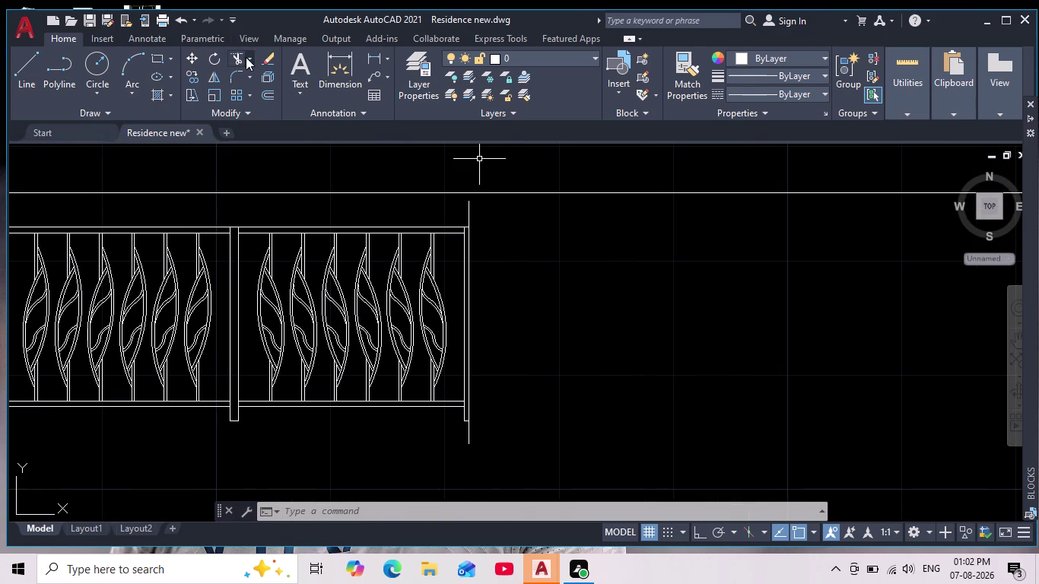
scroll(down, 3)
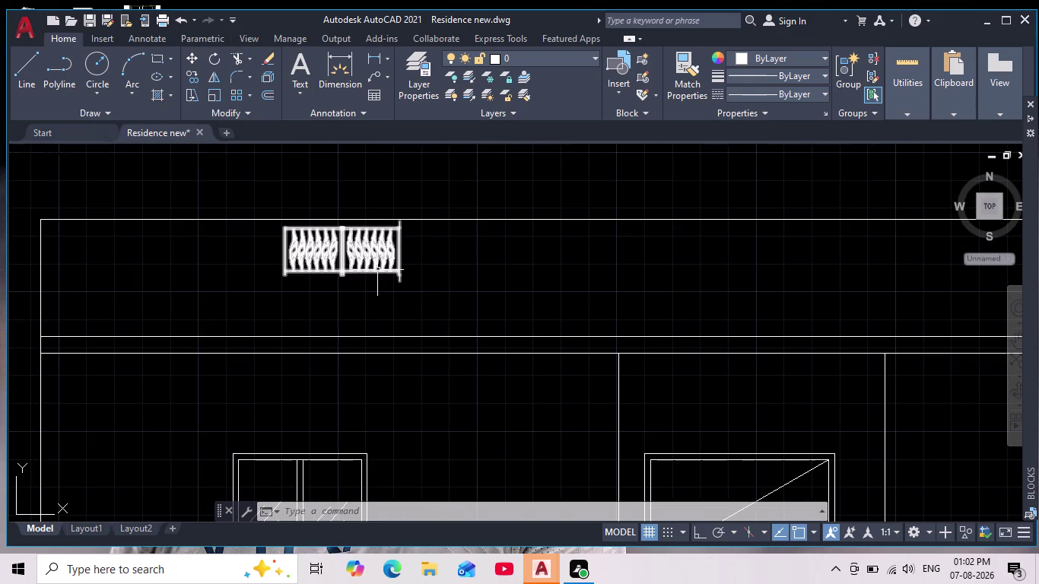
scroll(down, 3)
scroll(up, 3)
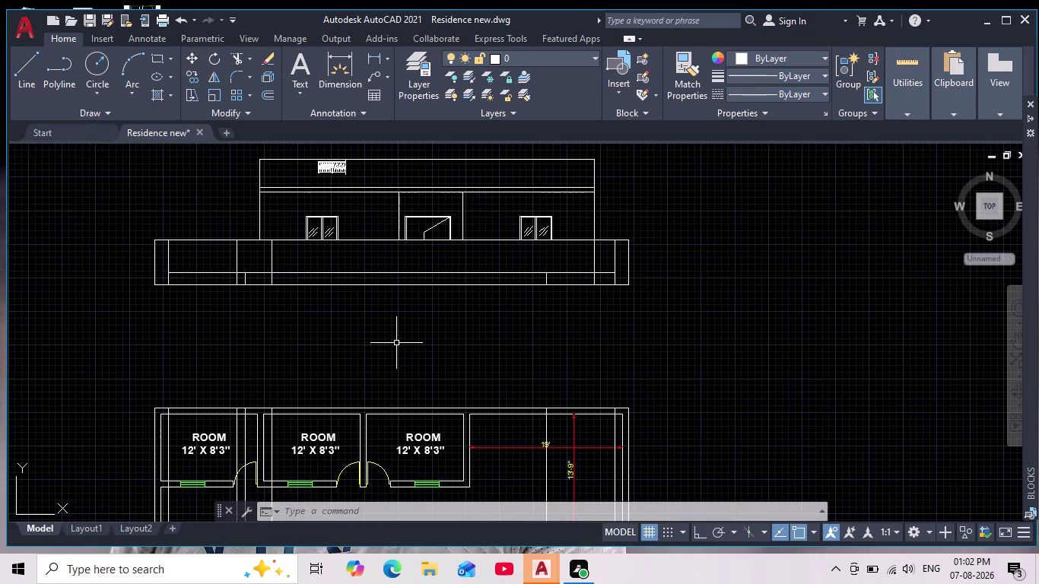
scroll(down, 3)
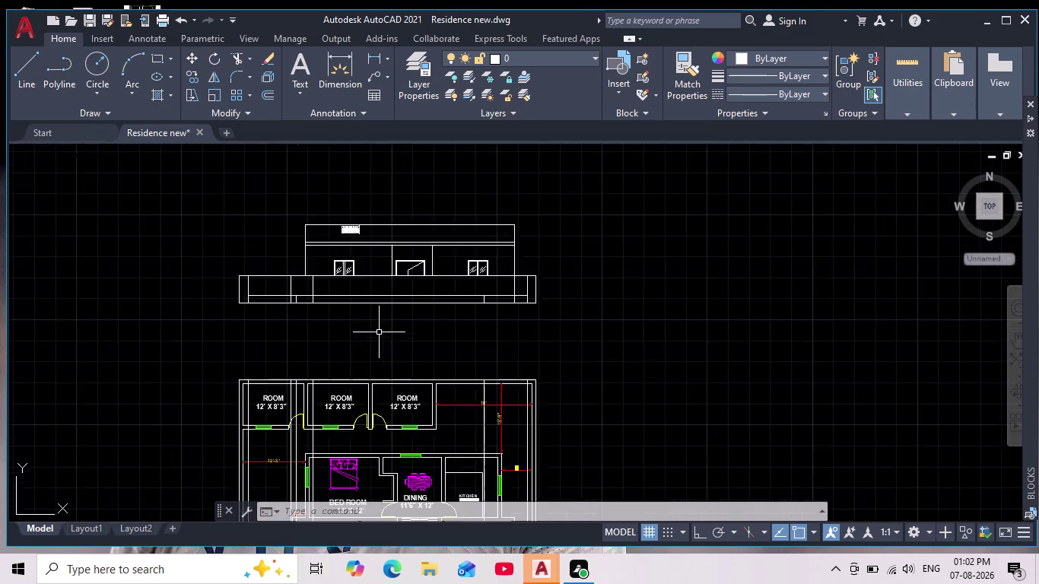
scroll(down, 3)
scroll(up, 3)
scroll(up, 3)
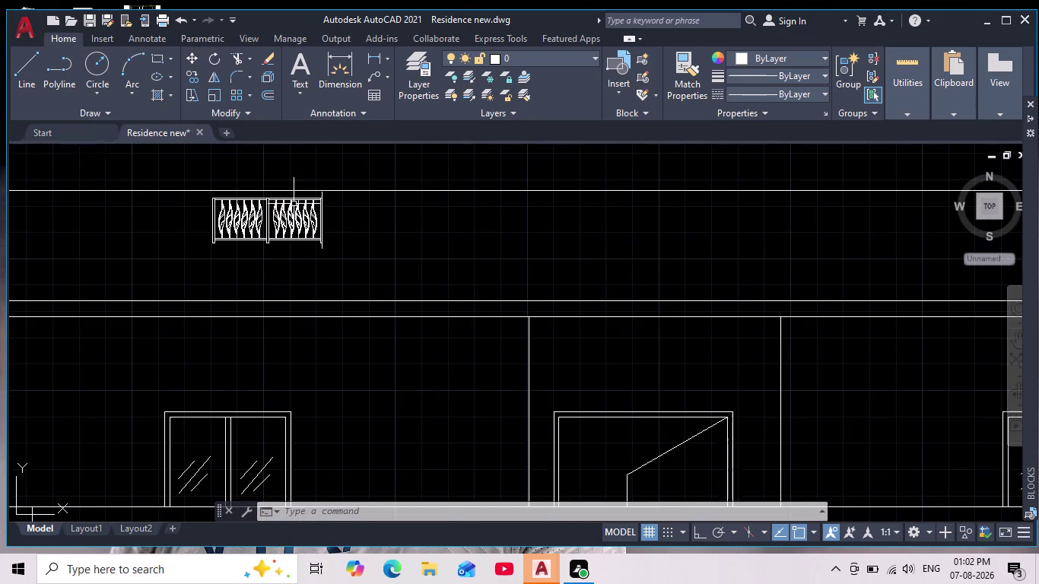
scroll(up, 3)
middle_drag(299, 214, 366, 237)
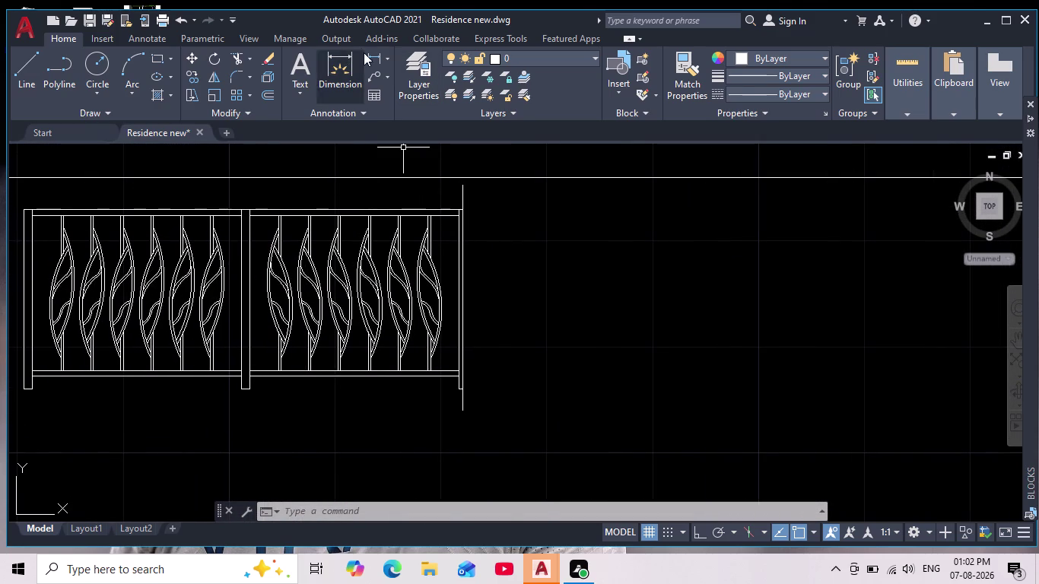
click(374, 55)
scroll(up, 3)
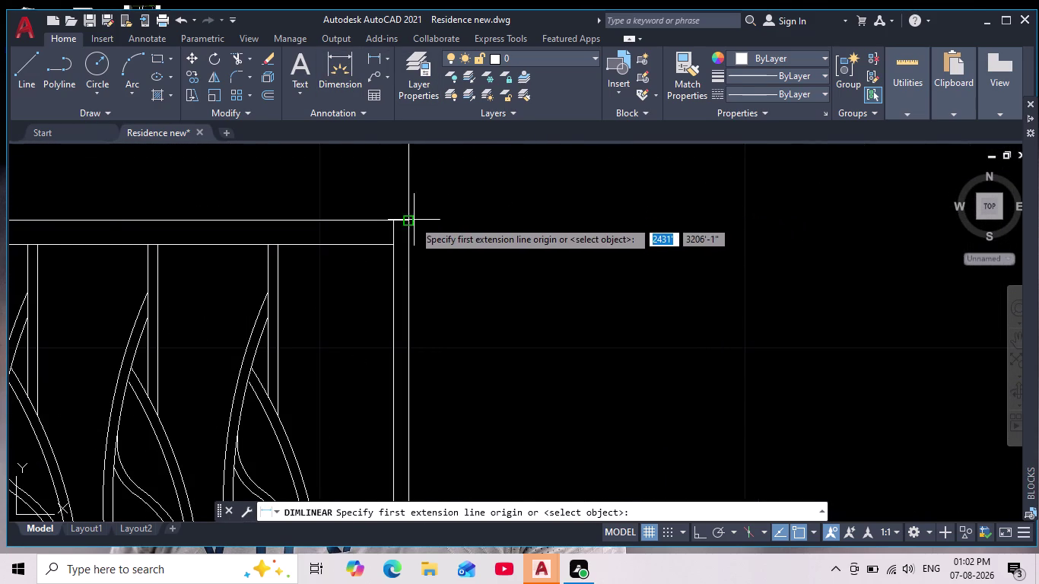
click(411, 221)
scroll(down, 3)
middle_drag(488, 303, 470, 246)
scroll(down, 3)
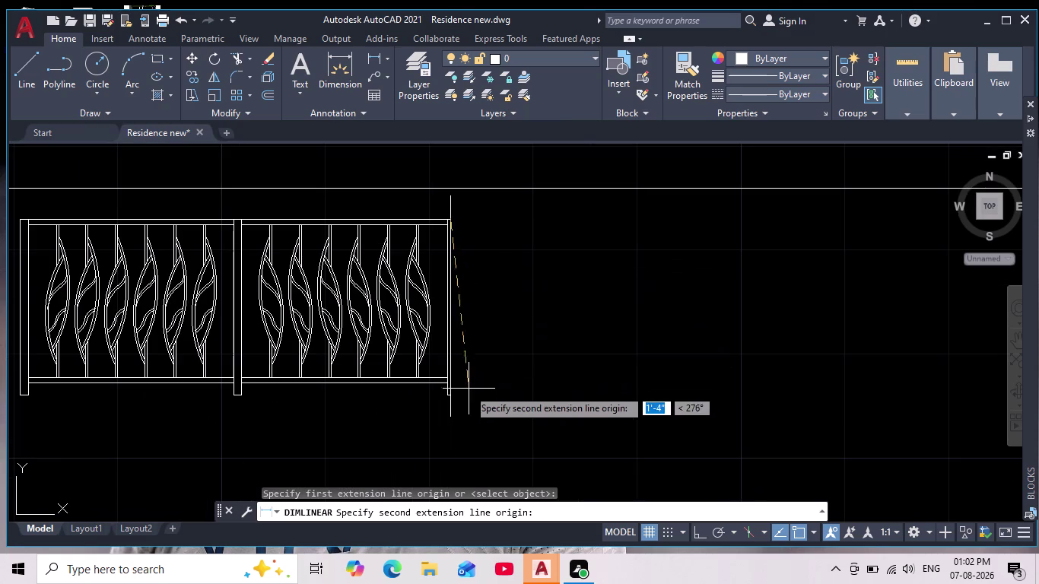
scroll(up, 3)
click(418, 392)
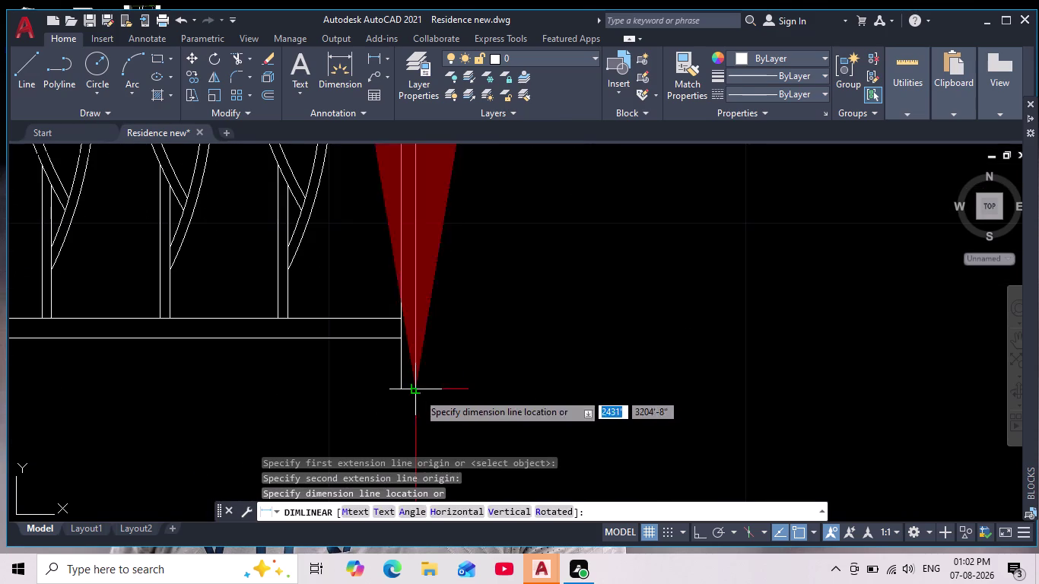
scroll(down, 3)
middle_drag(541, 386, 532, 257)
scroll(down, 3)
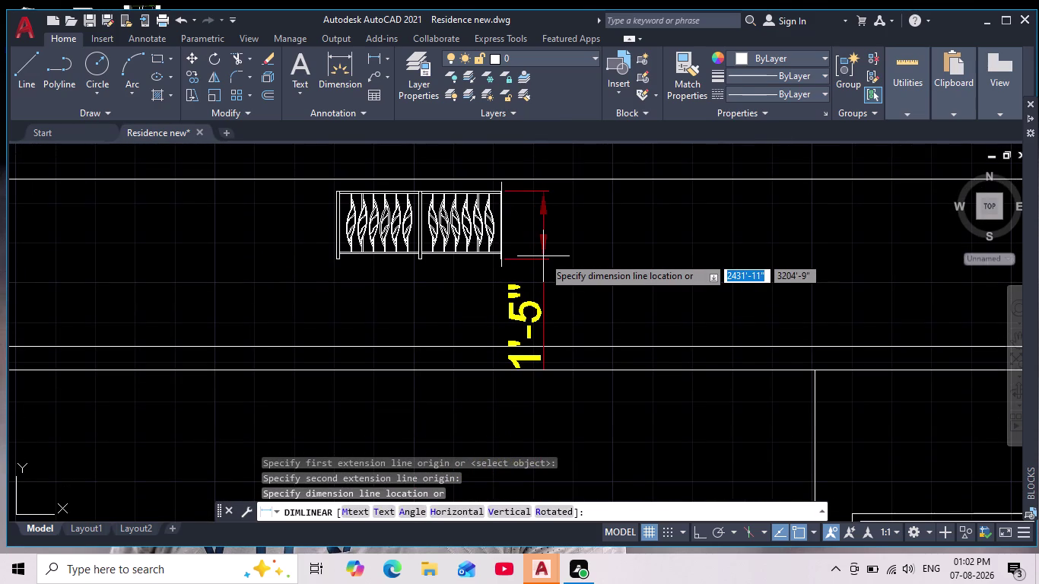
scroll(up, 3)
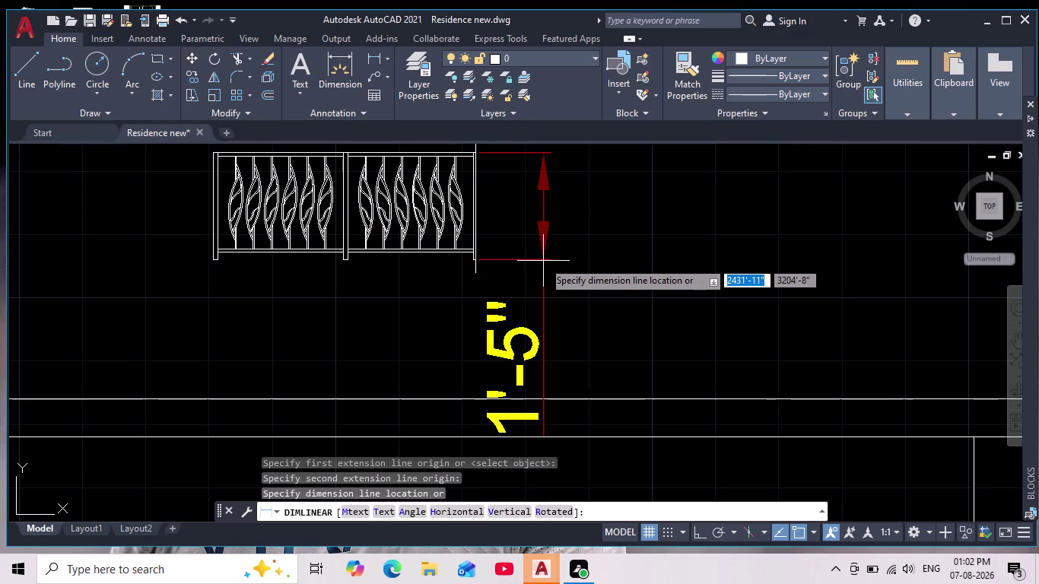
middle_drag(544, 278, 546, 309)
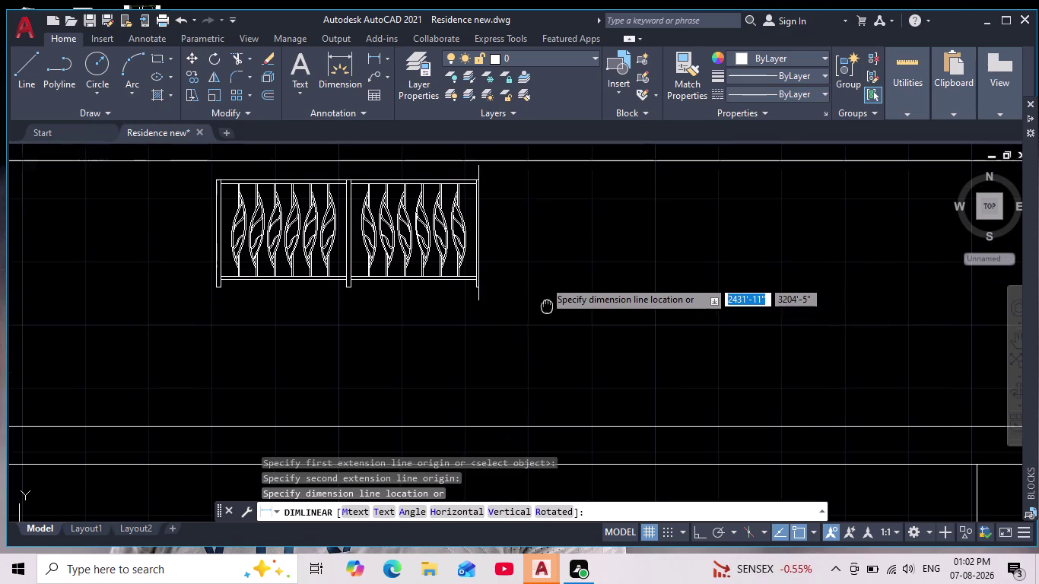
middle_drag(547, 309, 542, 328)
key(Escape)
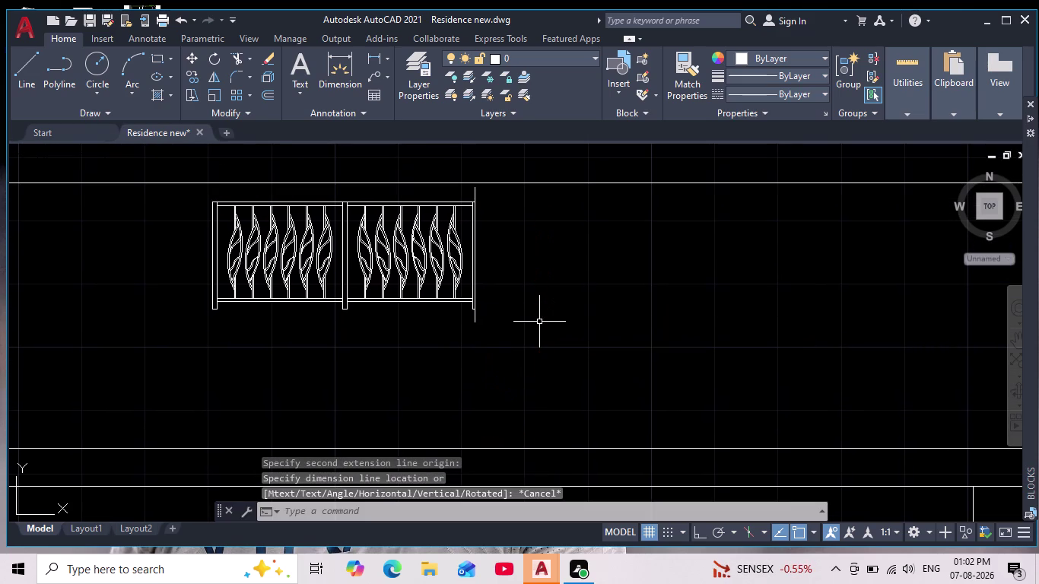
key(ctrl+z)
drag(539, 321, 521, 340)
Undo the first batch of stray trial edits.
key(ctrl+z)
key(ctrl+shift+super+F22)
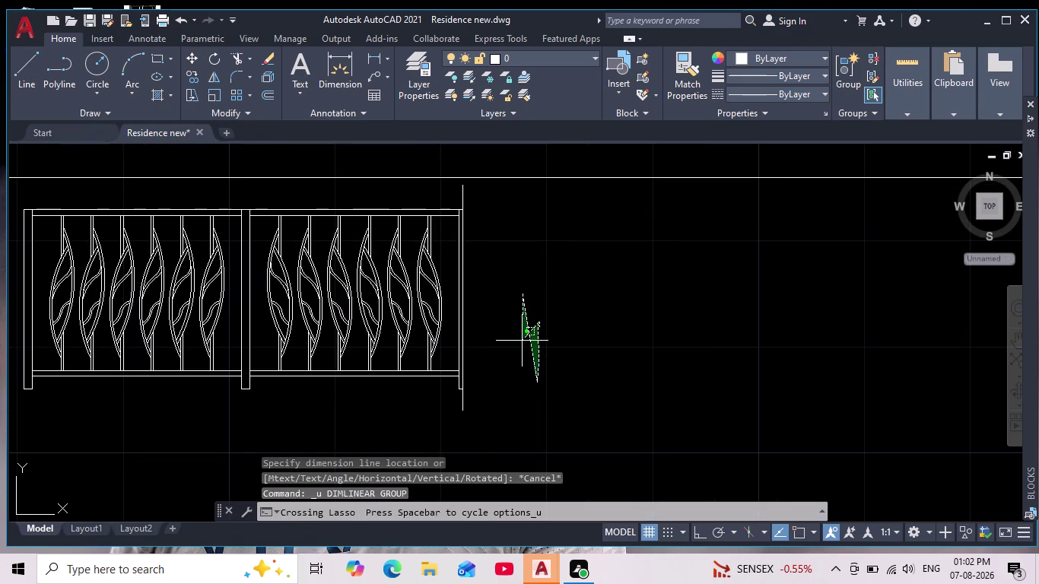
key(Escape)
key(Escape)
key(Escape)
key(Escape)
key(Escape)
key(ctrl+z)
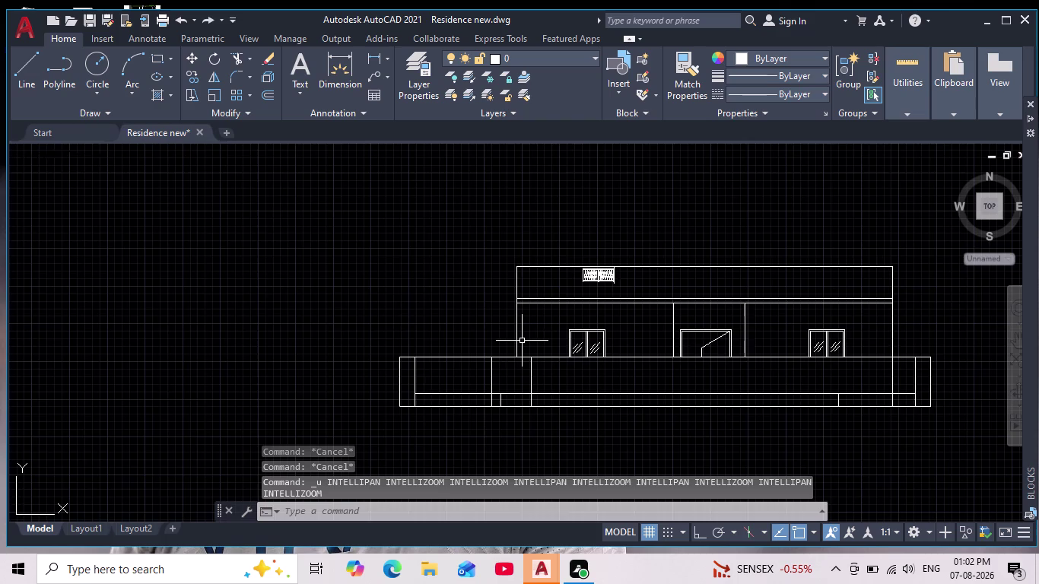
key(ctrl+z)
key(ctrl+z)
key(ctrl+z)
key(ctrl+z)
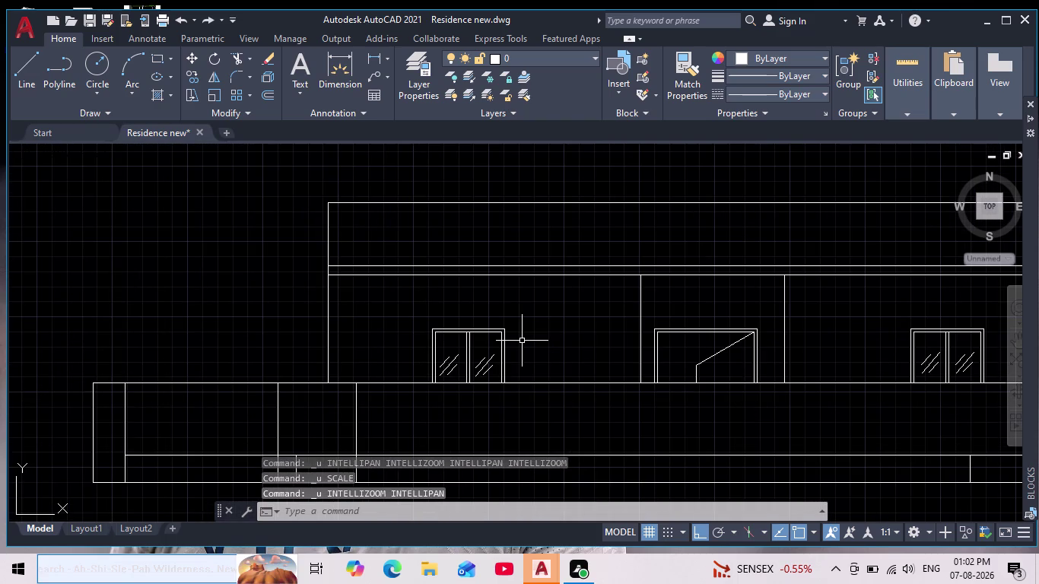
Zoom and pan across the drawing to find the single and two-tier railing blocks.
scroll(down, 3)
scroll(up, 3)
middle_drag(581, 239, 478, 331)
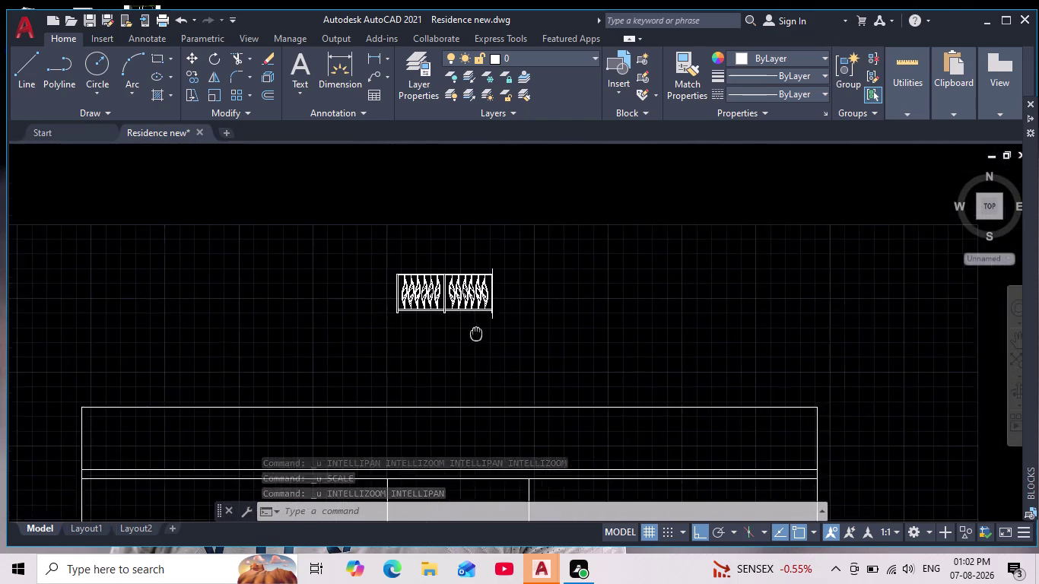
middle_drag(478, 331, 451, 350)
scroll(down, 3)
scroll(up, 3)
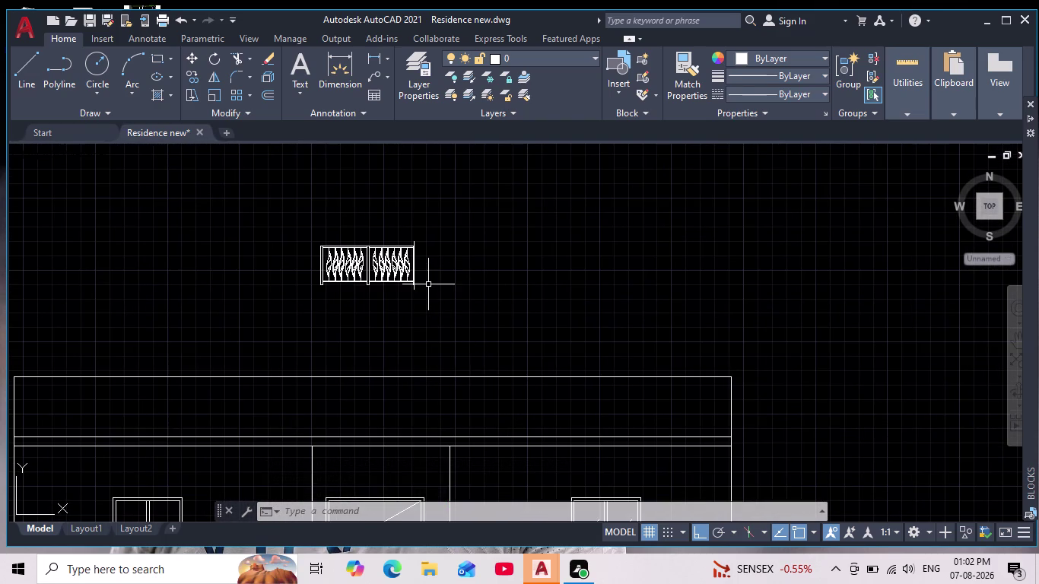
scroll(down, 3)
scroll(up, 3)
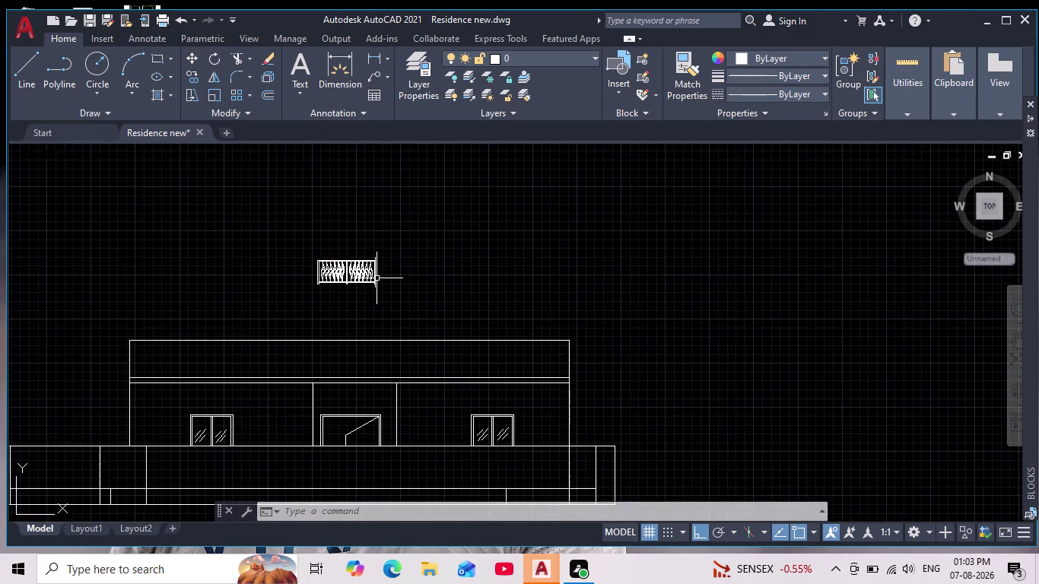
scroll(up, 3)
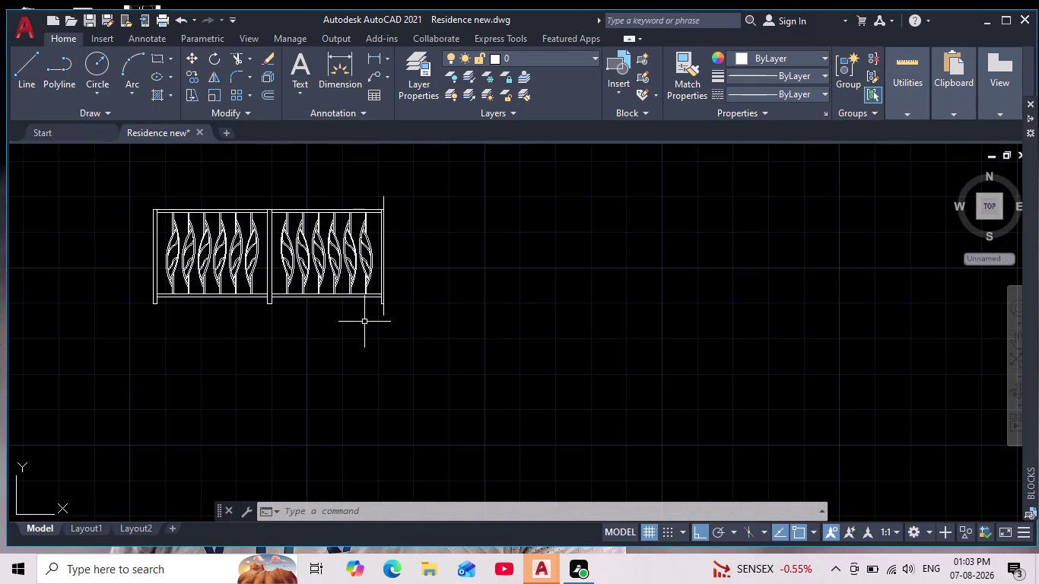
scroll(up, 3)
scroll(down, 3)
scroll(down, 3)
middle_drag(566, 324, 440, 311)
scroll(down, 3)
middle_drag(636, 211, 576, 294)
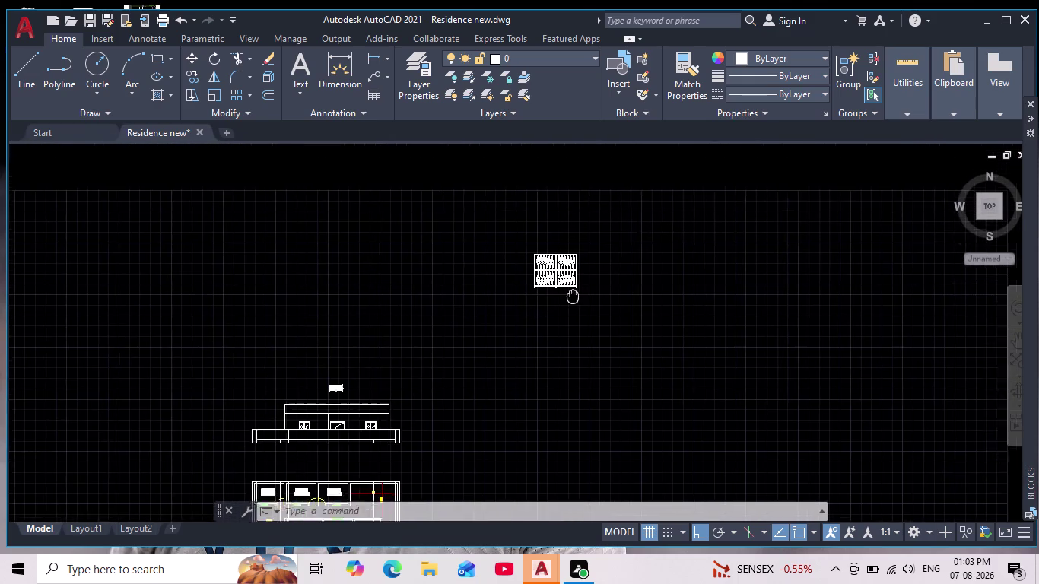
middle_drag(576, 293, 556, 318)
scroll(up, 3)
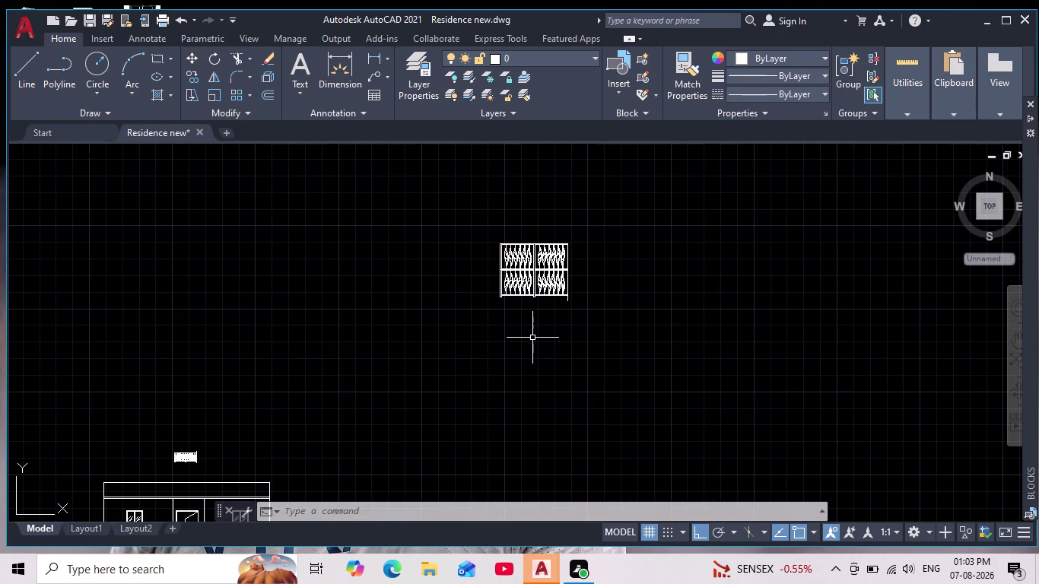
middle_drag(426, 406, 504, 364)
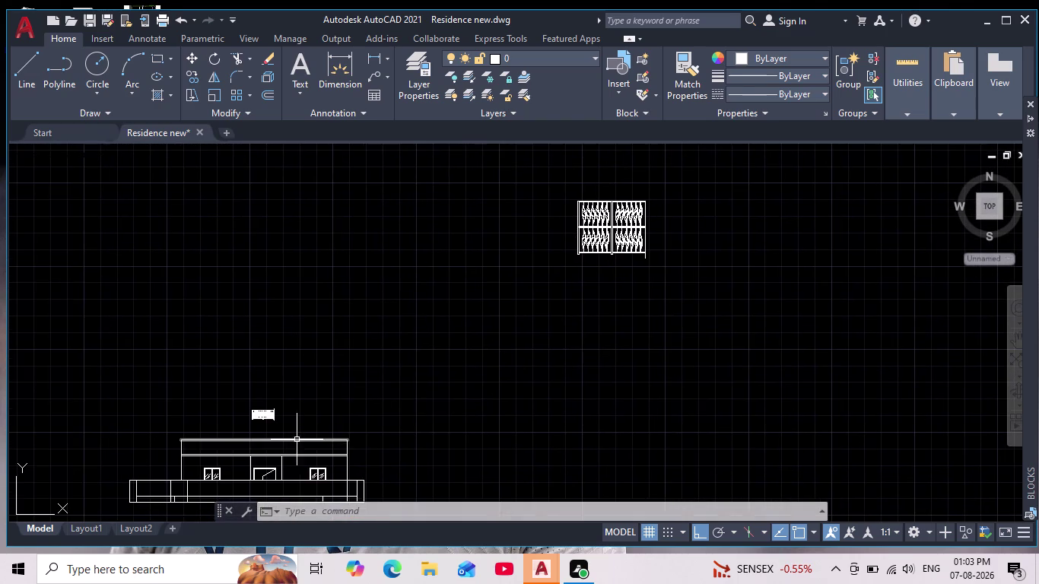
scroll(up, 3)
scroll(up, 3)
middle_drag(370, 368, 401, 346)
scroll(down, 3)
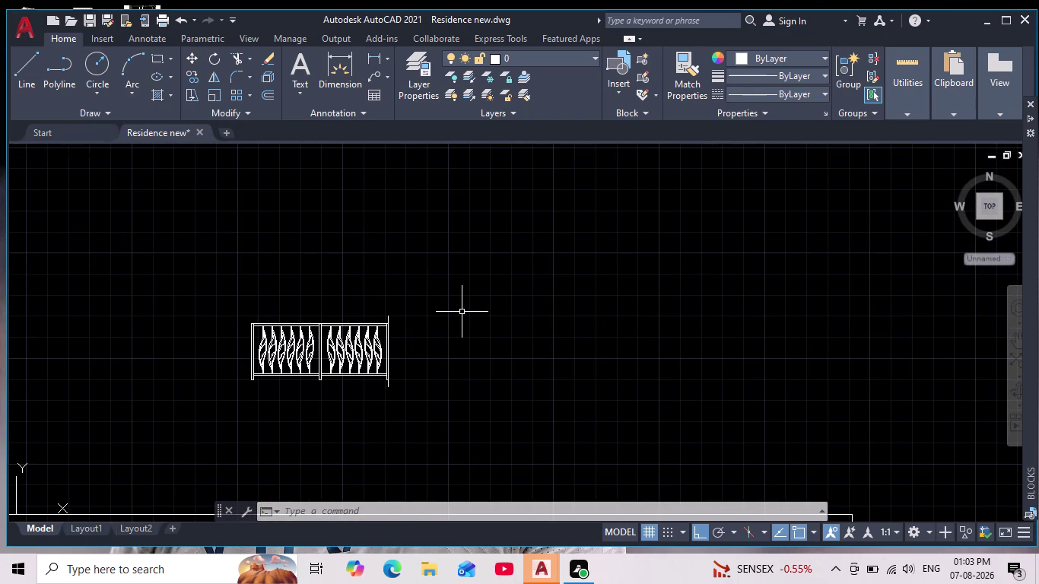
Undo the remaining trial edits, including the scale, so both railings sit side by side.
key(ctrl+z)
click(462, 311)
key(ctrl+z)
key(Escape)
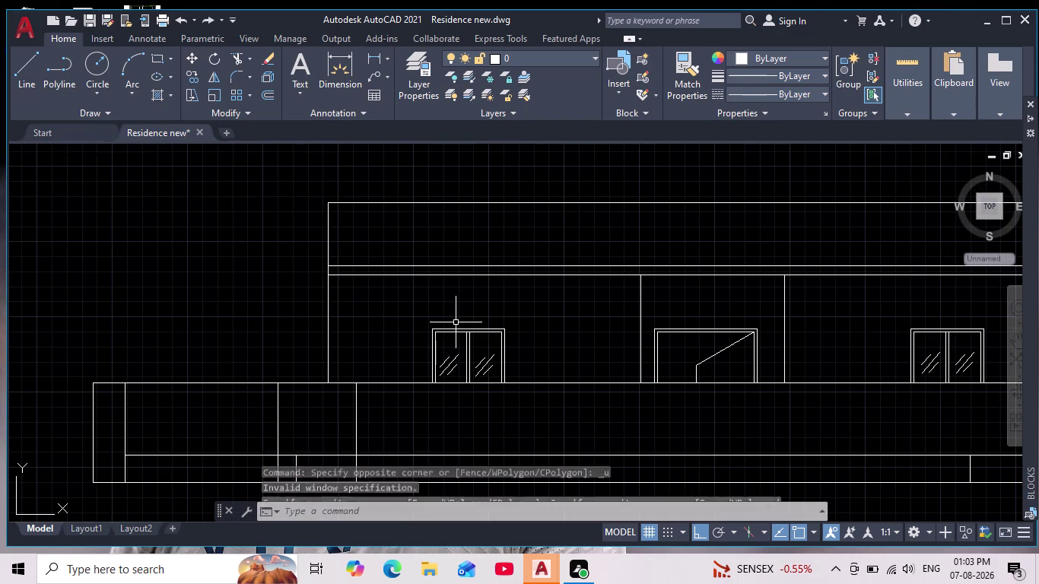
key(Escape)
key(Escape)
key(Escape)
key(ctrl+z)
key(ctrl+z)
key(ctrl+z)
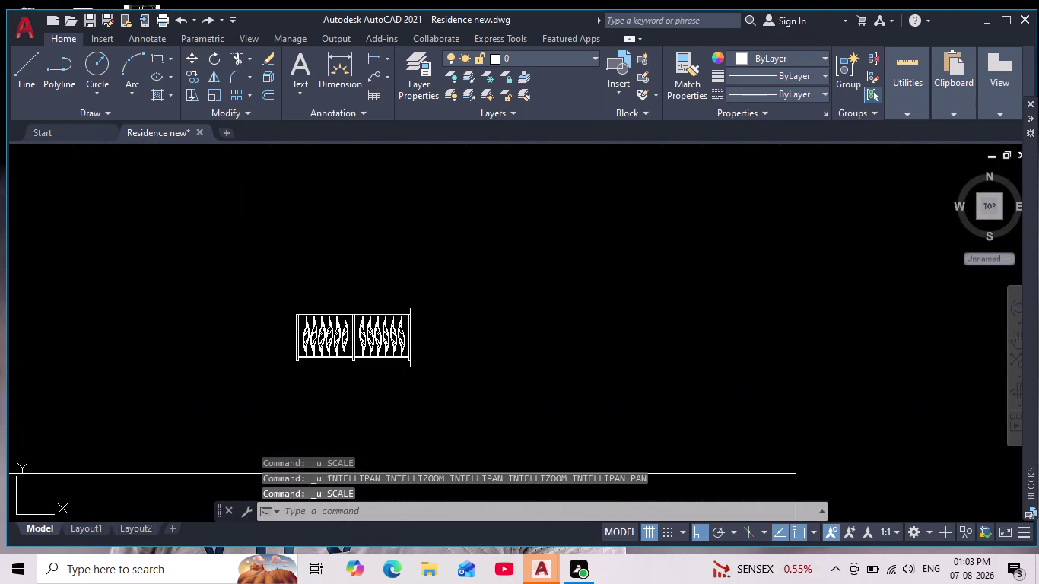
key(ctrl+z)
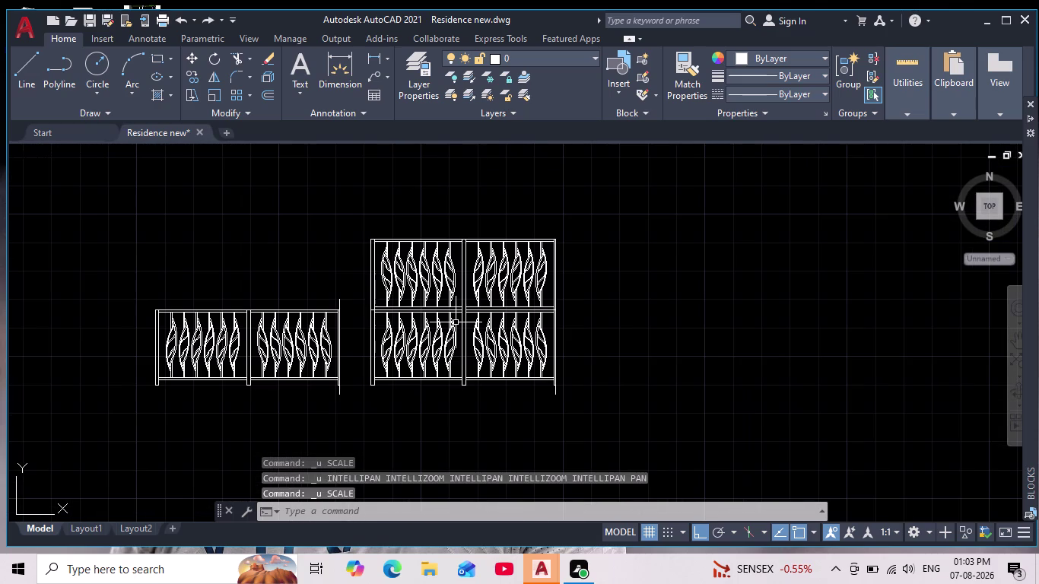
key(Escape)
key(Escape)
Frame both railing blocks together and start a linear dimension.
scroll(up, 3)
middle_drag(274, 345, 364, 299)
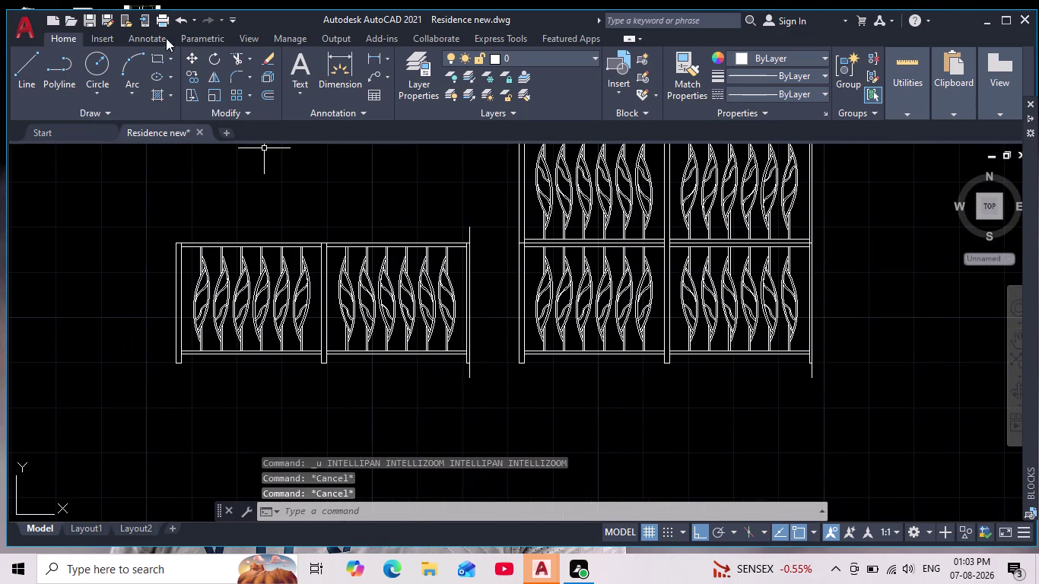
click(373, 60)
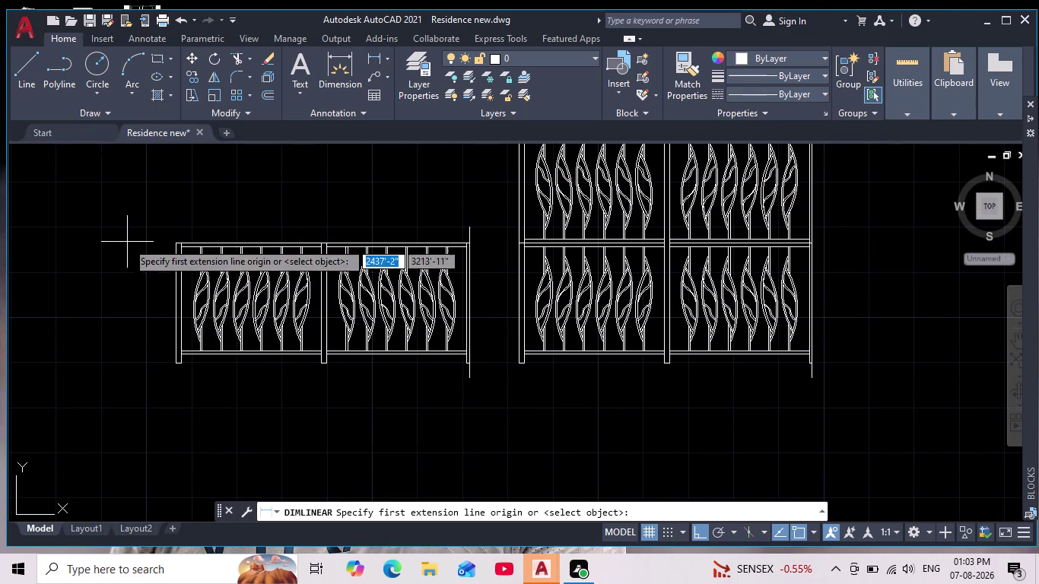
Dimension the single railing's left end, top-left to bottom-left corner, placing 2'-1" at left.
scroll(up, 3)
click(225, 243)
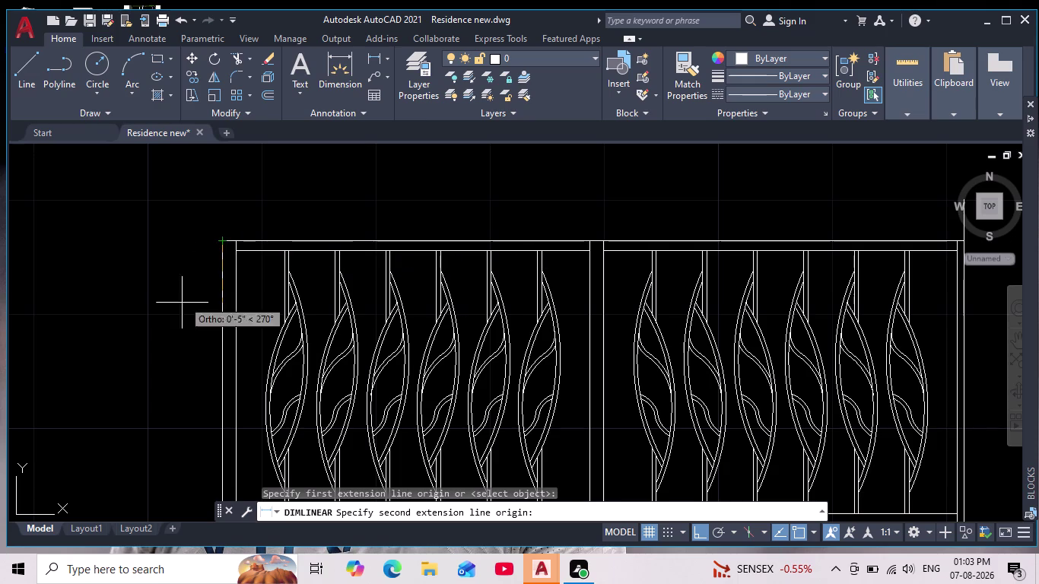
middle_drag(171, 388, 204, 279)
scroll(up, 3)
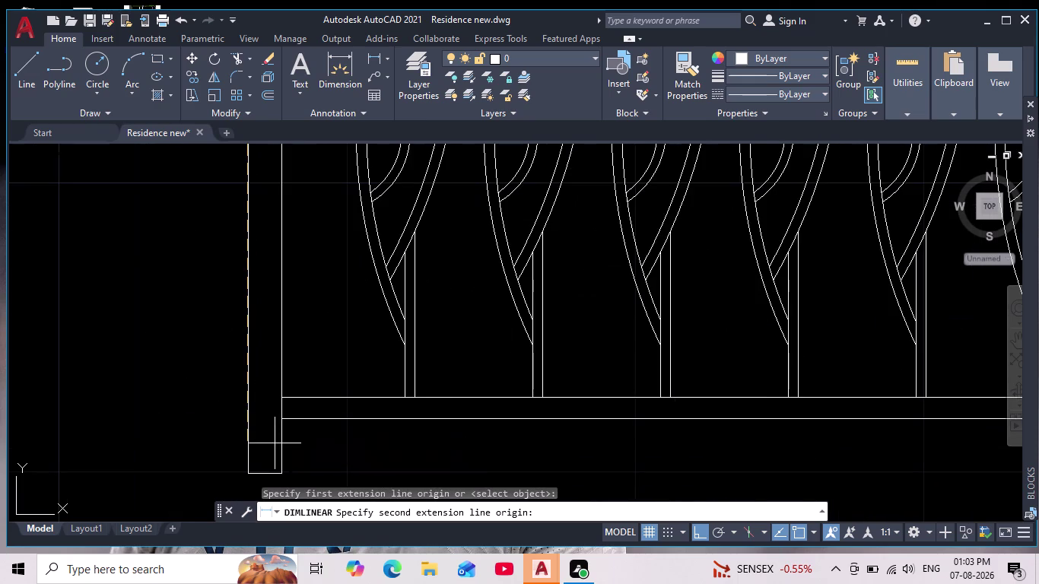
middle_drag(264, 399, 285, 340)
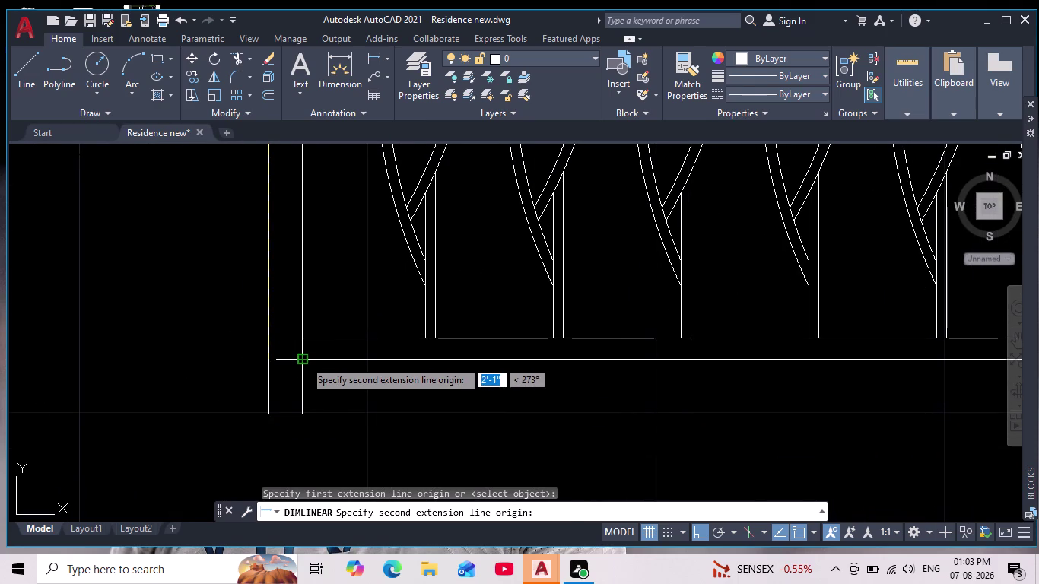
click(305, 360)
scroll(down, 3)
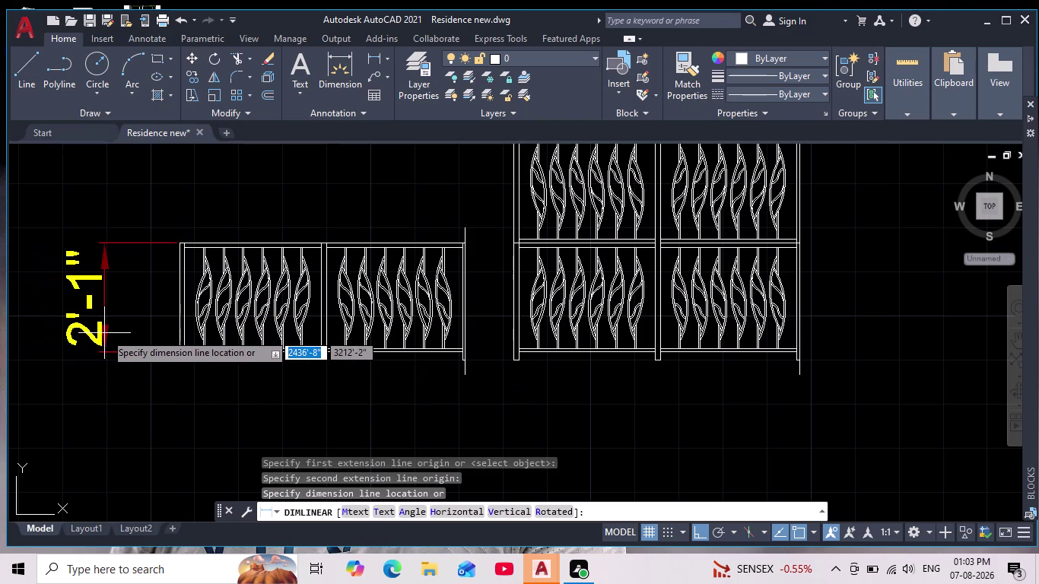
scroll(down, 3)
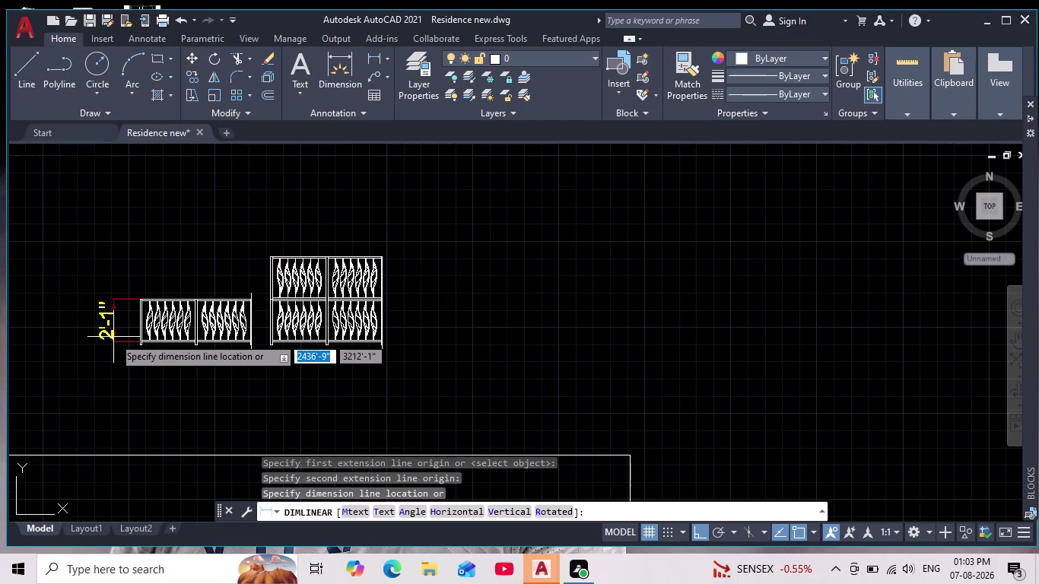
scroll(up, 3)
middle_drag(114, 340, 180, 240)
scroll(down, 3)
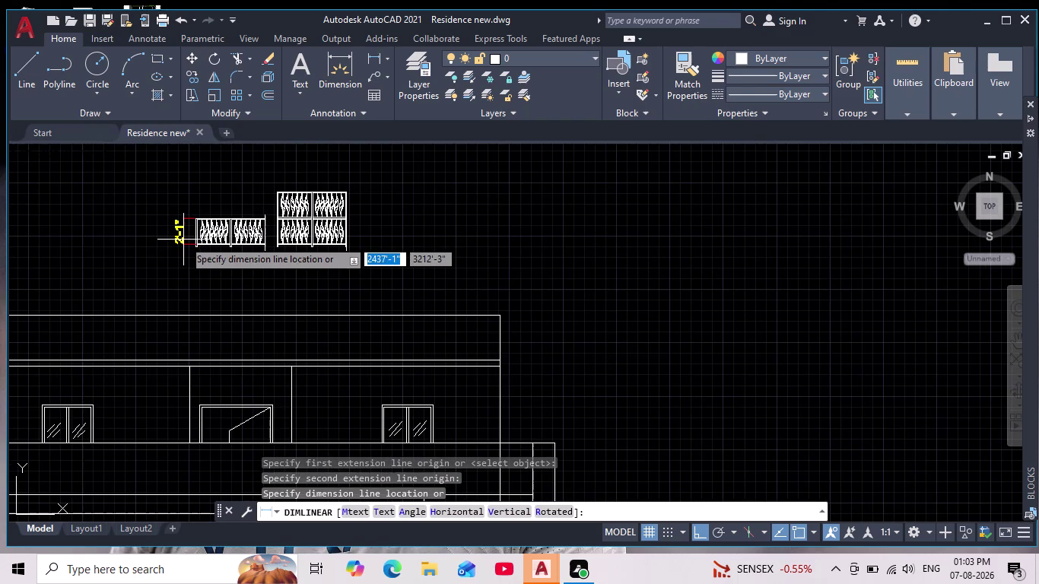
click(156, 246)
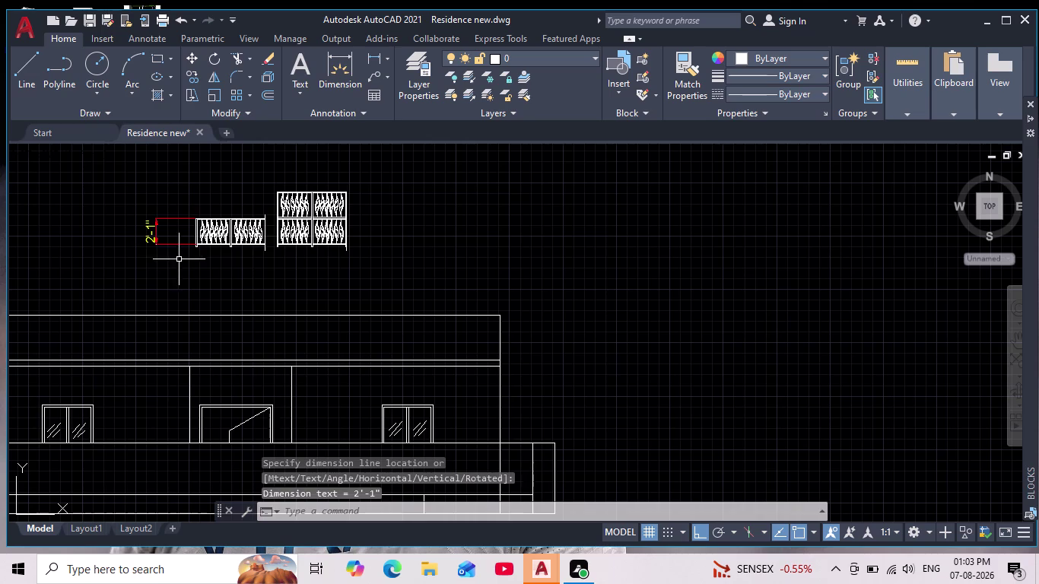
Bring the two-tier railing into view and start another linear dimension.
scroll(up, 3)
middle_drag(333, 262, 355, 302)
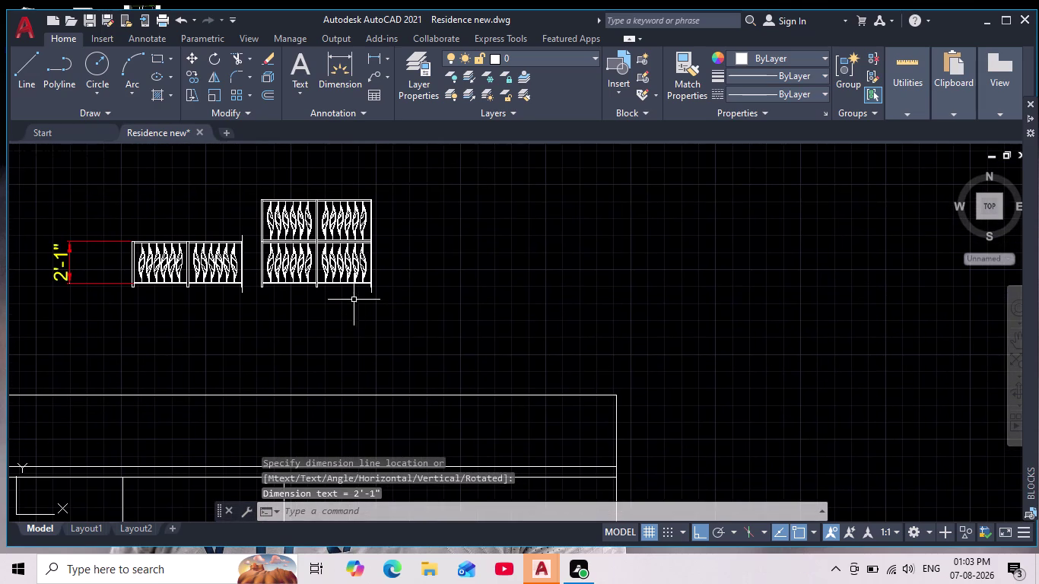
click(376, 60)
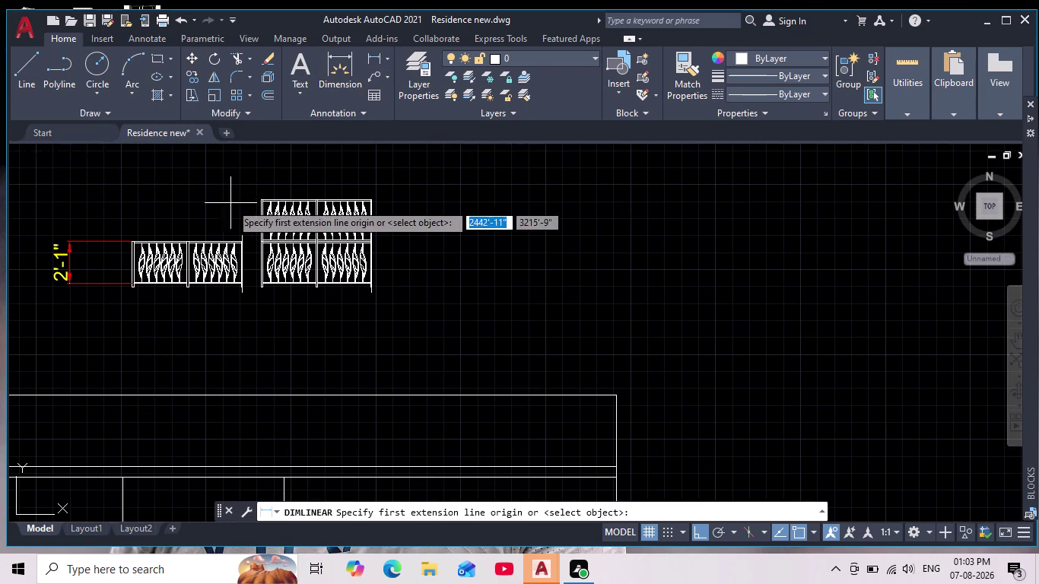
Place a 5'-5" width dimension above the two-tier railing's top edge.
scroll(up, 3)
click(217, 213)
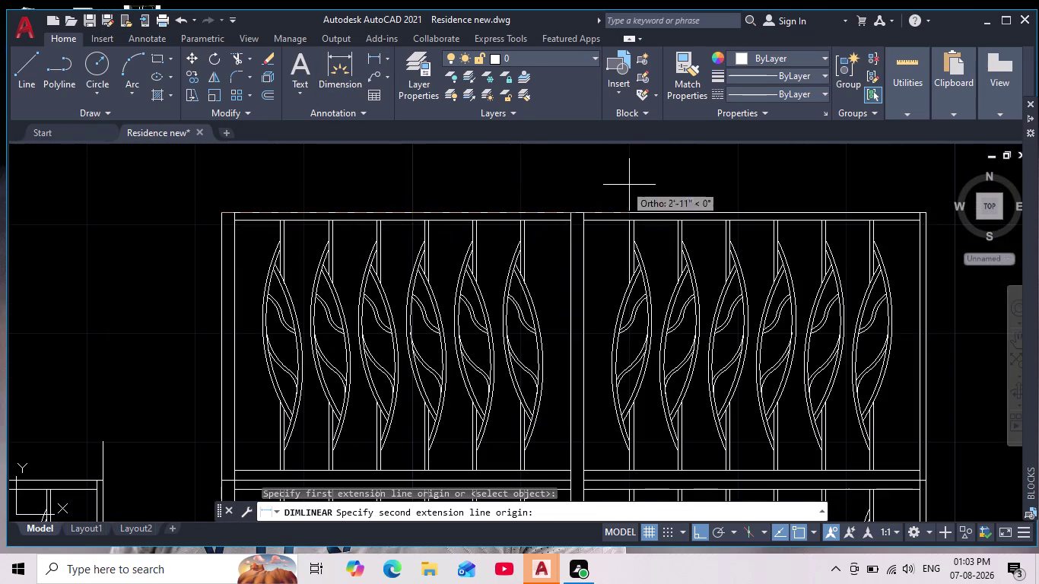
middle_drag(699, 190, 422, 267)
click(650, 287)
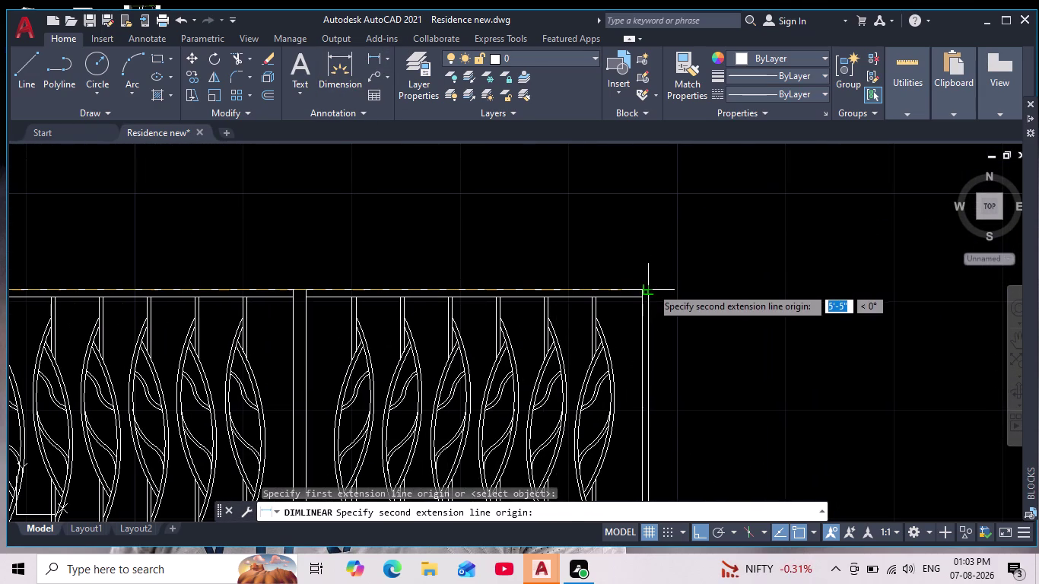
scroll(down, 3)
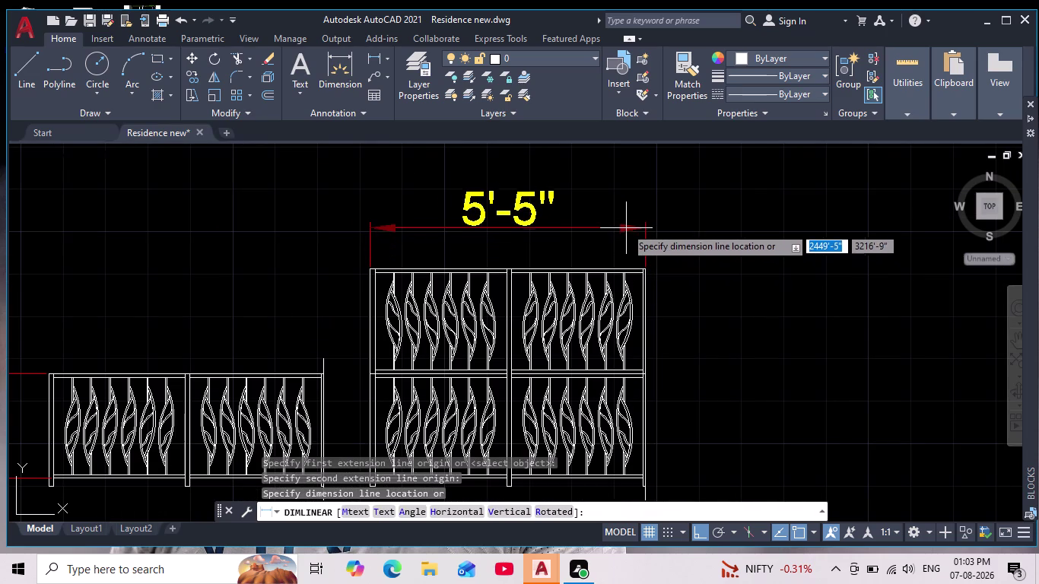
click(621, 224)
scroll(down, 3)
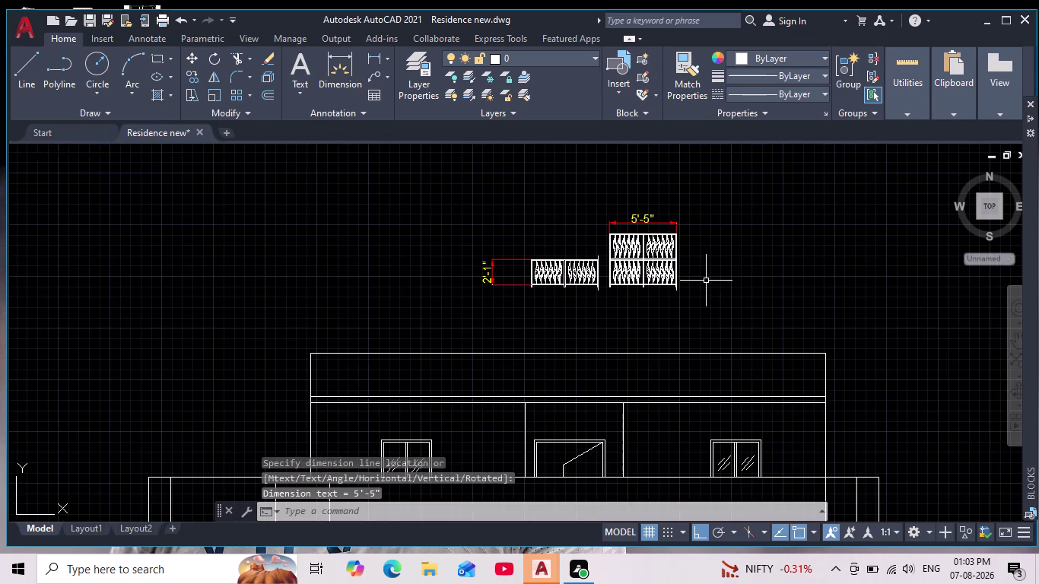
scroll(up, 3)
middle_drag(706, 280, 722, 276)
scroll(down, 3)
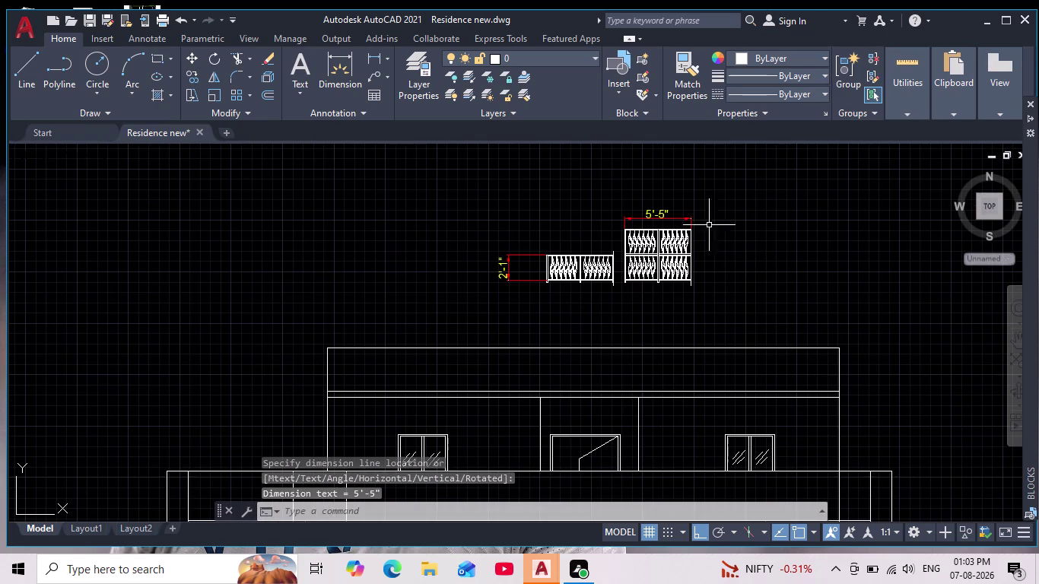
Dimension the two-tier railing's 4'-1" height along its right side.
click(373, 61)
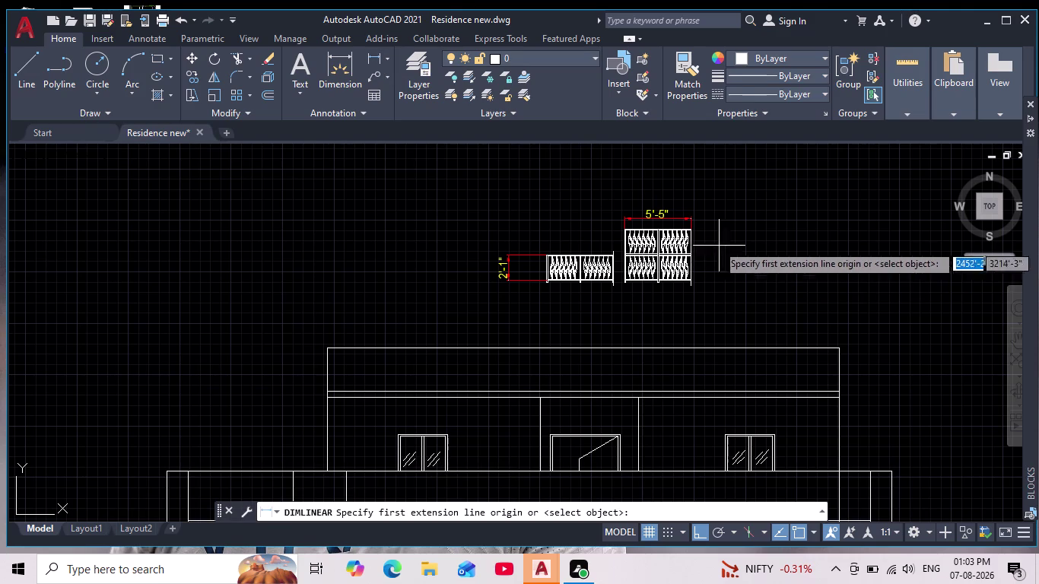
scroll(up, 3)
scroll(up, 3)
click(534, 206)
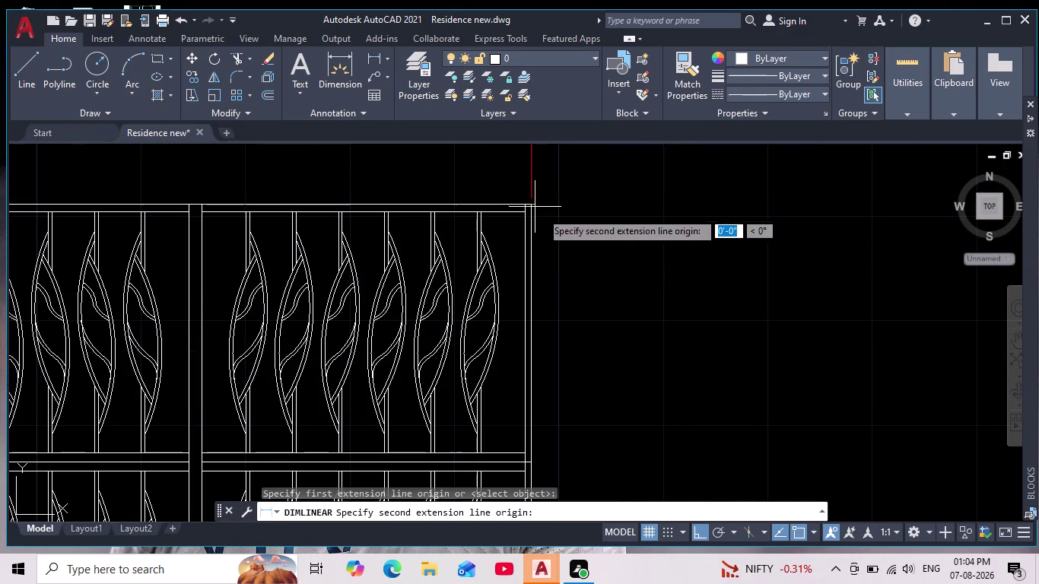
scroll(down, 3)
middle_drag(592, 335, 583, 273)
scroll(up, 3)
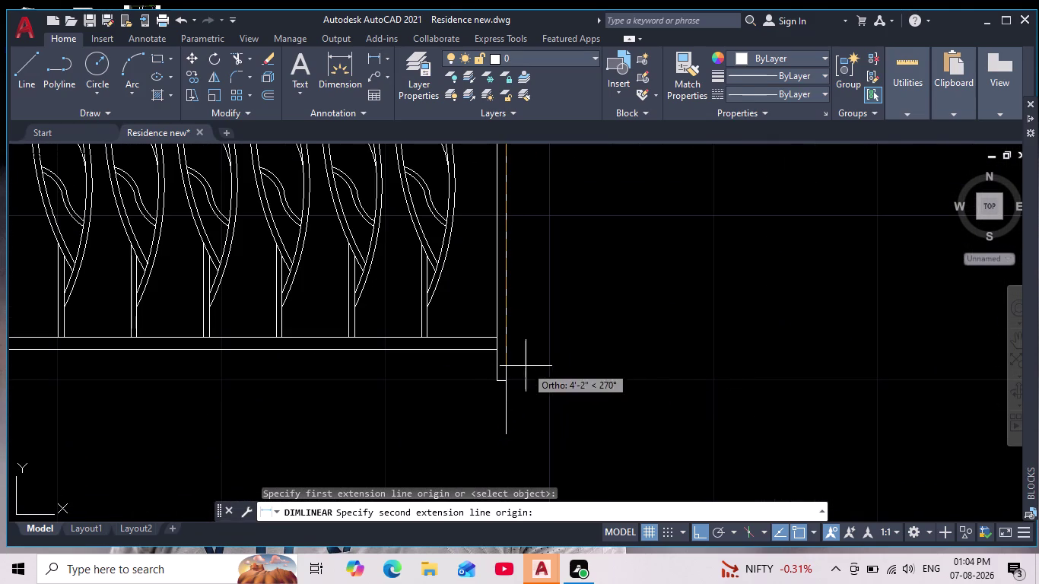
scroll(down, 3)
scroll(up, 3)
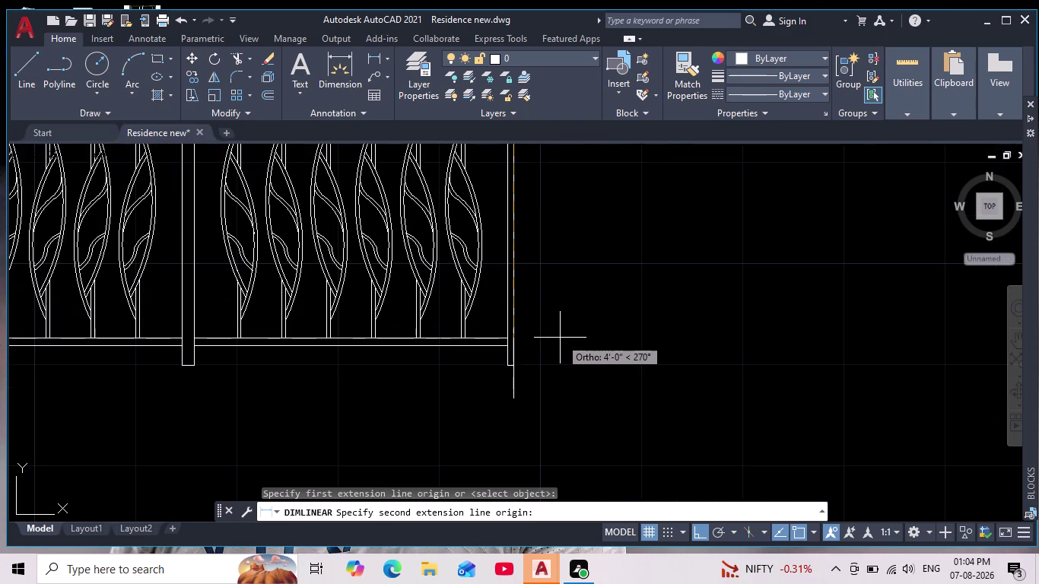
scroll(up, 3)
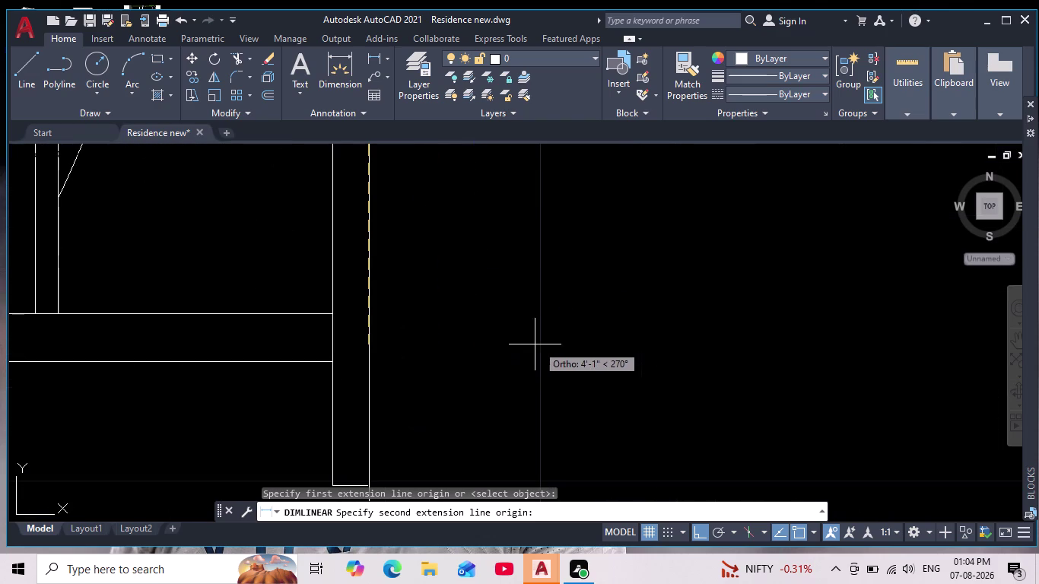
click(333, 359)
scroll(down, 3)
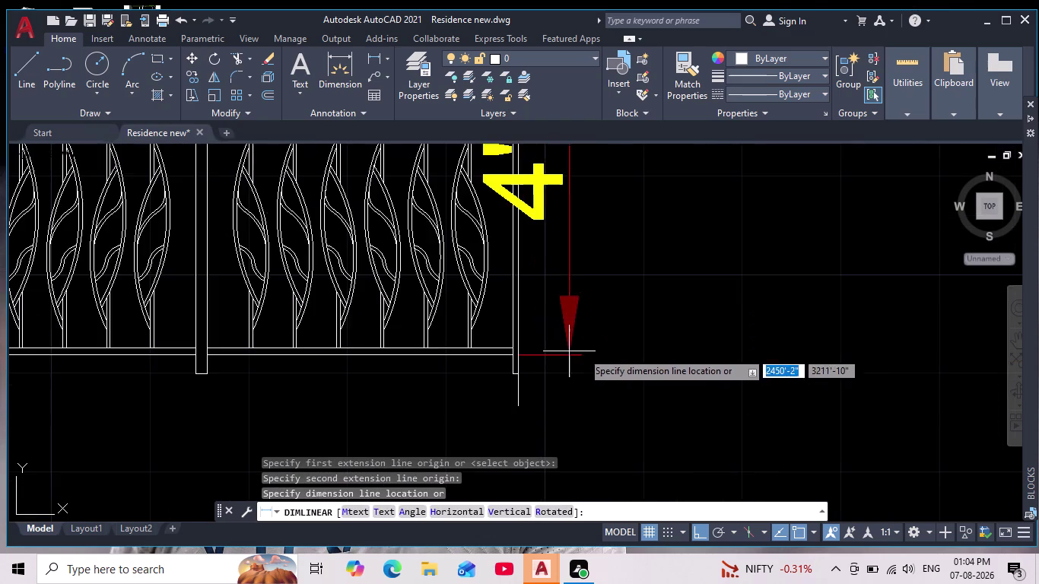
scroll(down, 3)
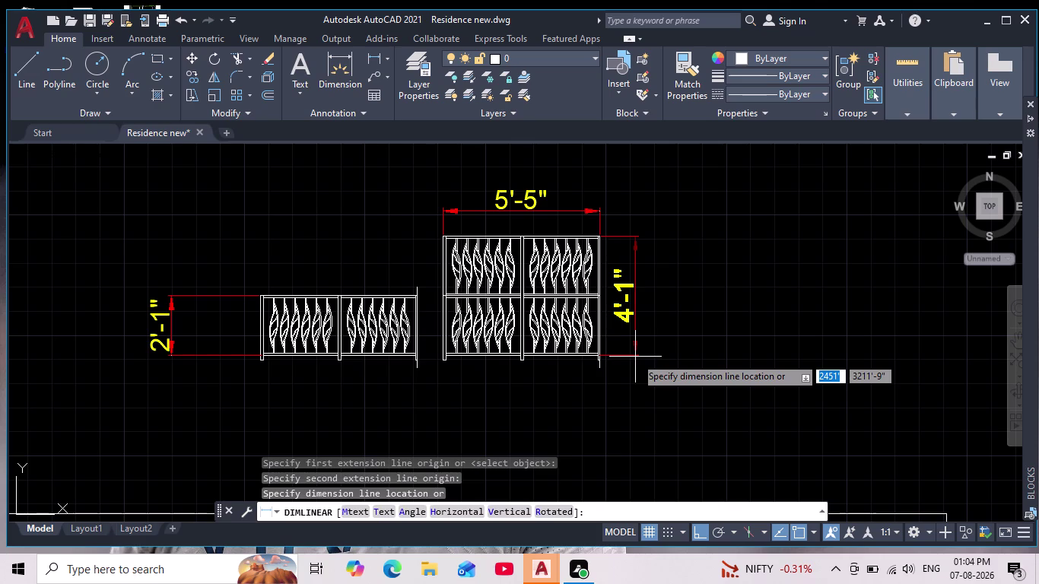
click(634, 356)
Pan over the residence elevation and back up to the railing blocks.
scroll(down, 3)
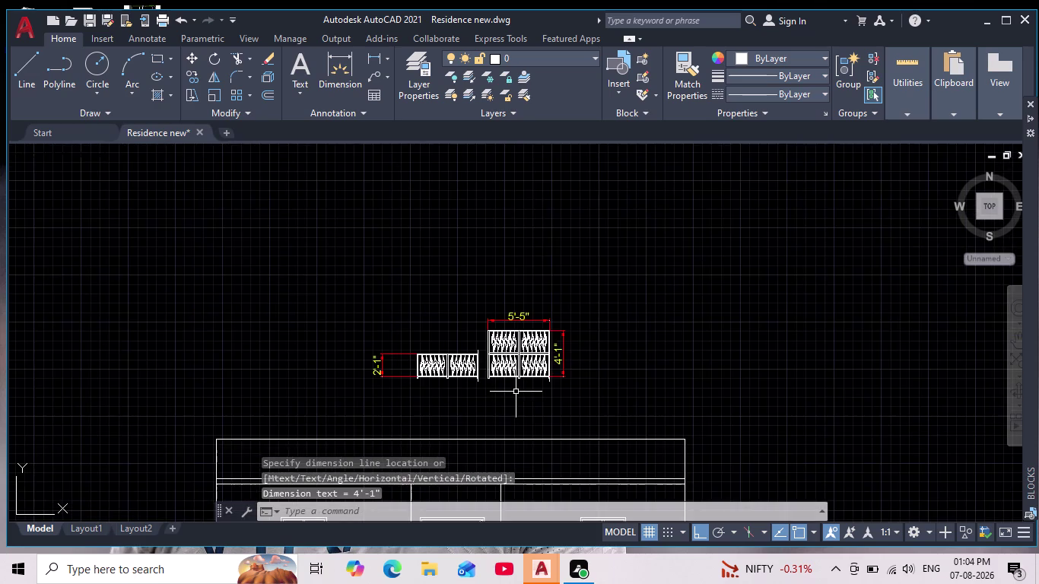
middle_drag(517, 393, 573, 311)
scroll(down, 3)
scroll(up, 3)
scroll(up, 3)
middle_drag(466, 401, 464, 406)
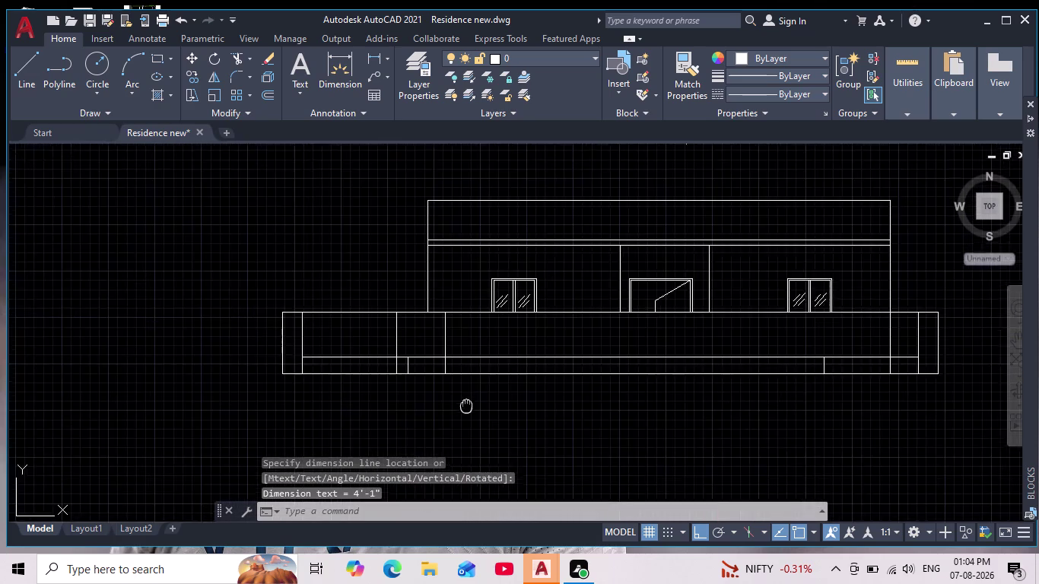
middle_drag(464, 407, 454, 432)
scroll(down, 3)
scroll(up, 3)
middle_drag(492, 425, 524, 391)
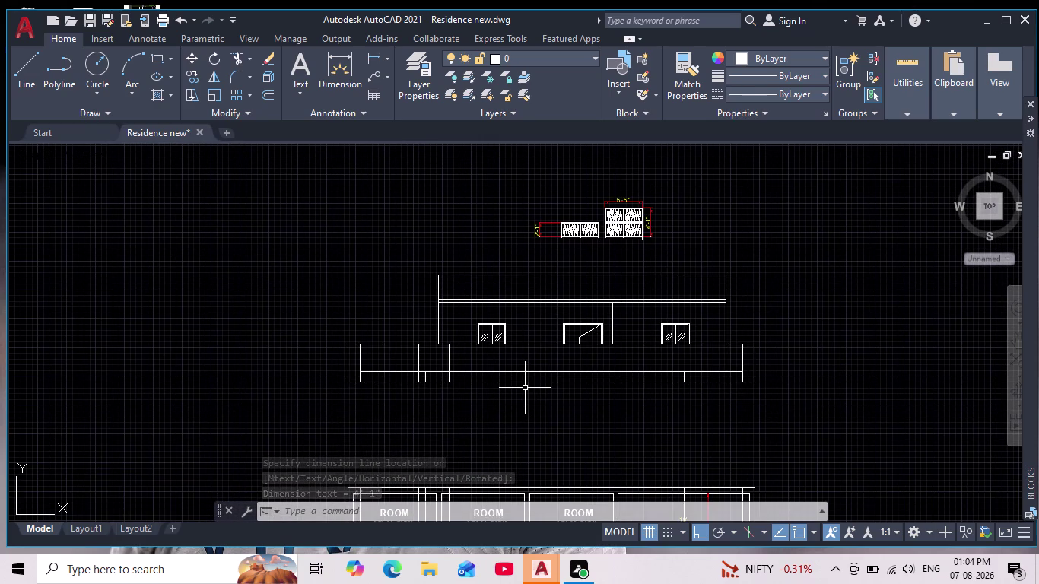
scroll(up, 3)
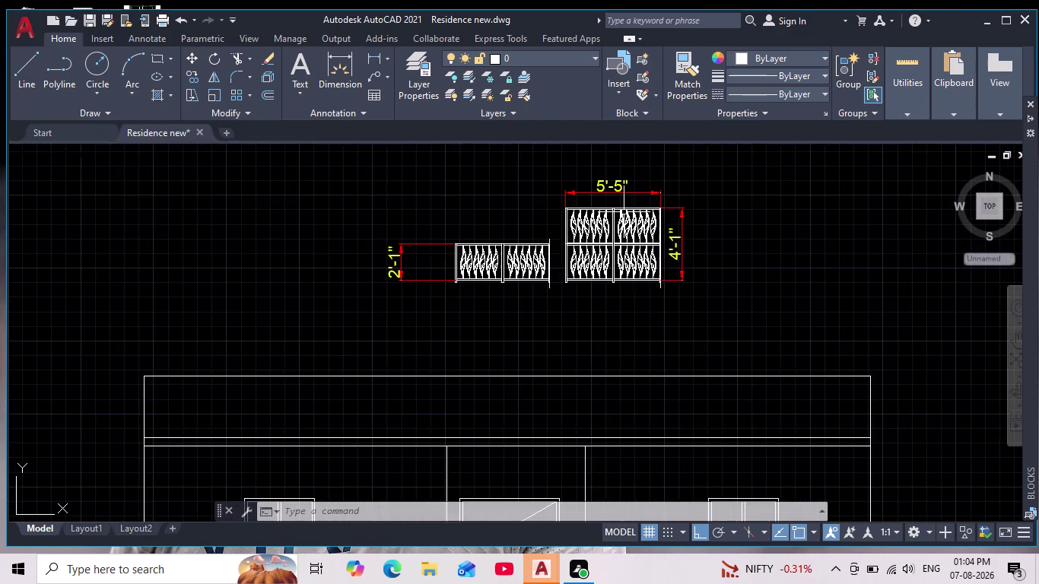
scroll(up, 3)
drag(504, 171, 508, 214)
Window-select the two-tier railing block.
click(510, 290)
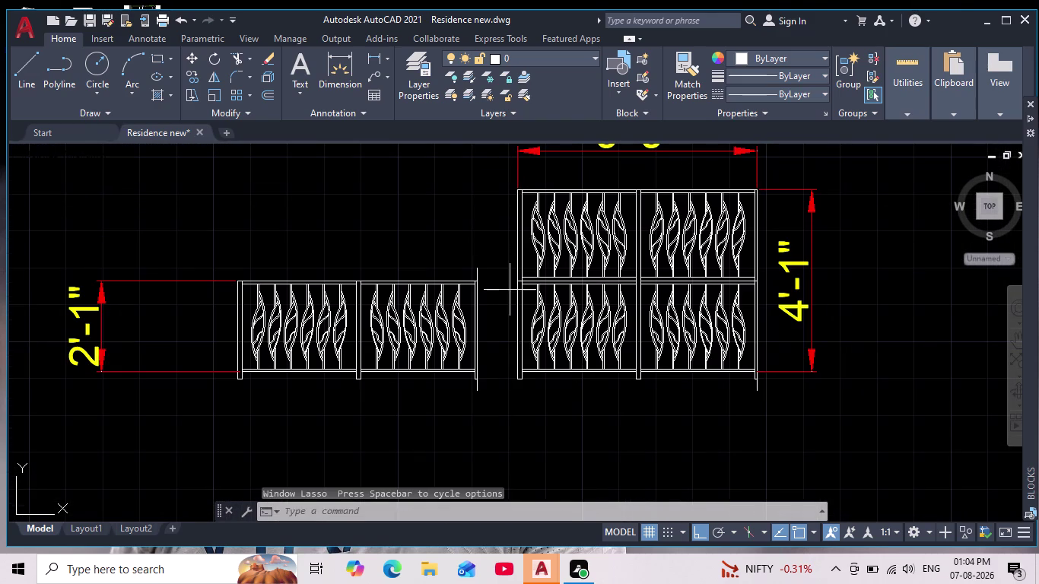
double_click(492, 171)
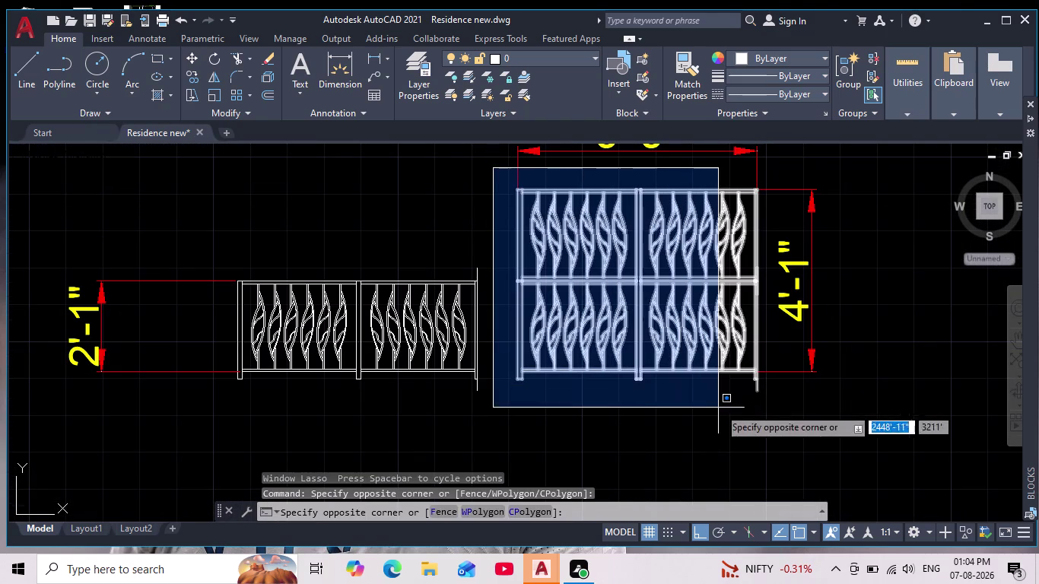
click(778, 394)
scroll(down, 3)
middle_drag(776, 399, 736, 354)
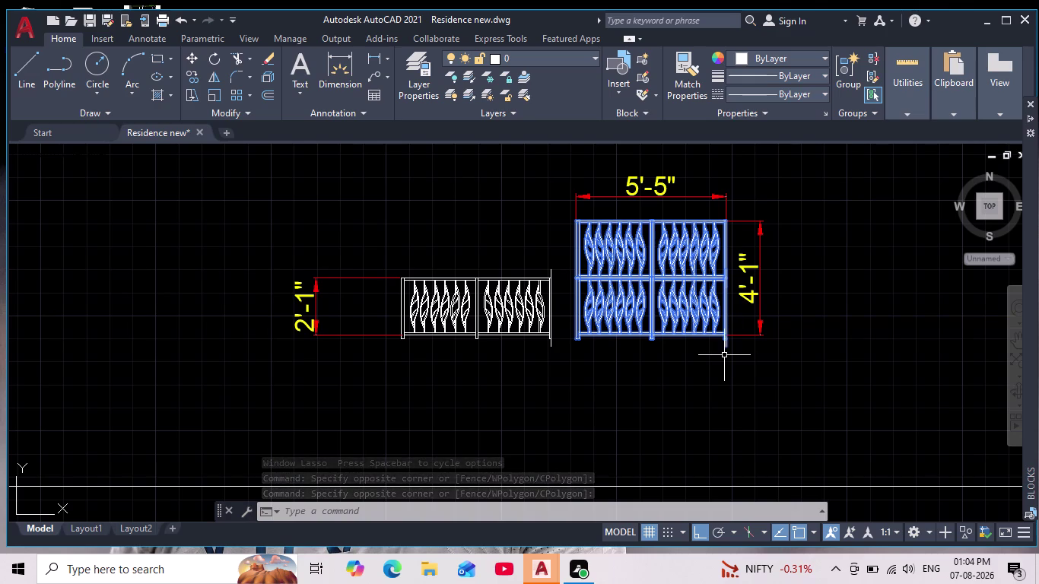
Start the SCALE command (sc) on the selected block and zoom toward its bottom corner.
text(sc)
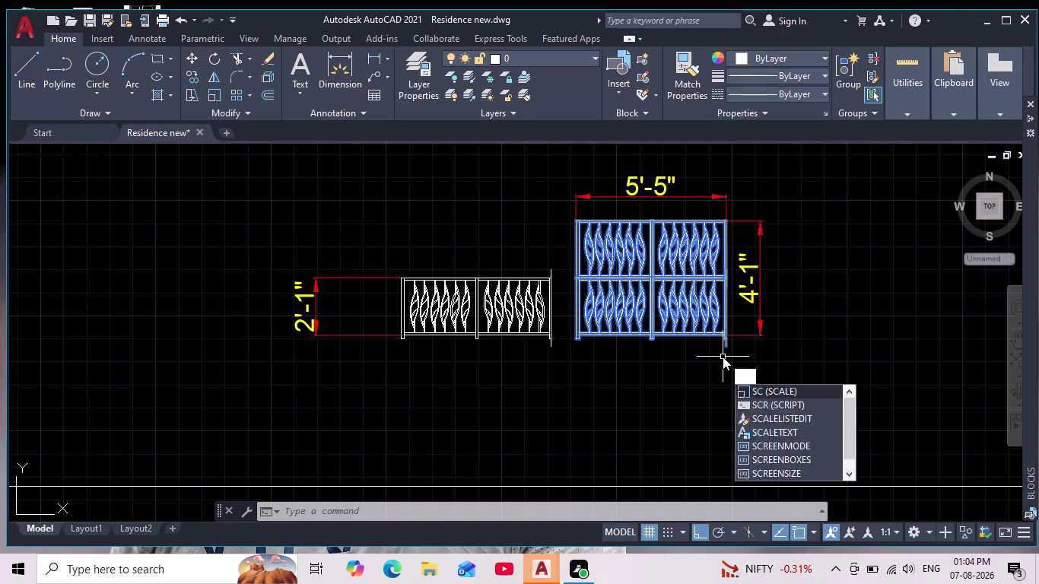
key(Return)
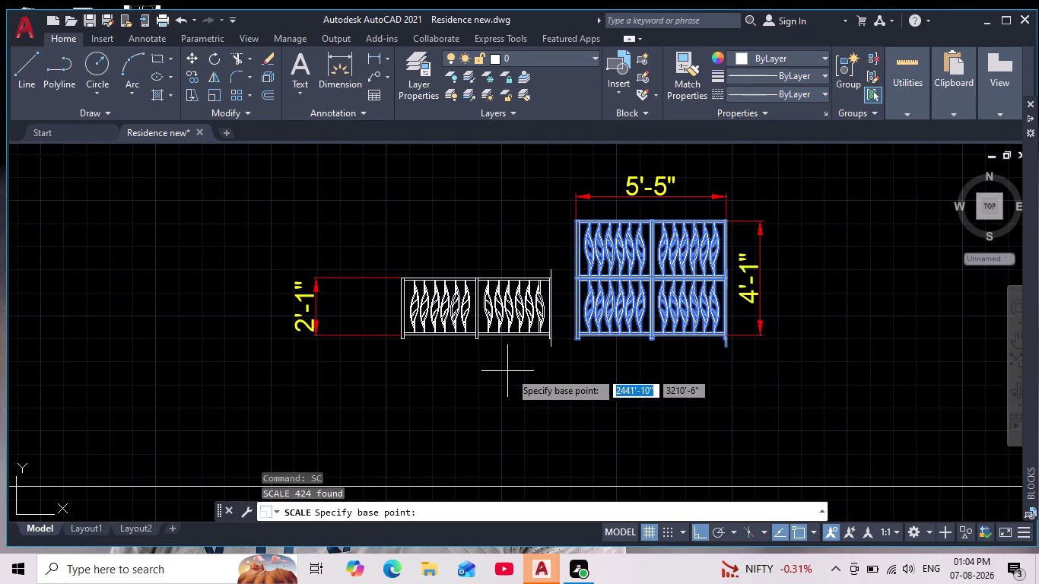
middle_drag(555, 364, 625, 297)
scroll(down, 3)
scroll(up, 3)
scroll(up, 3)
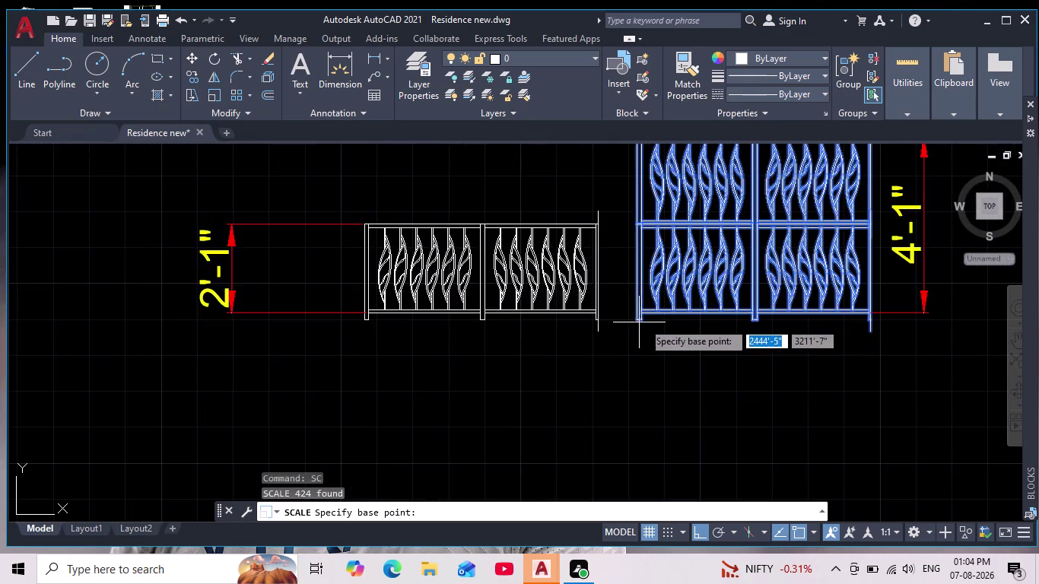
scroll(up, 3)
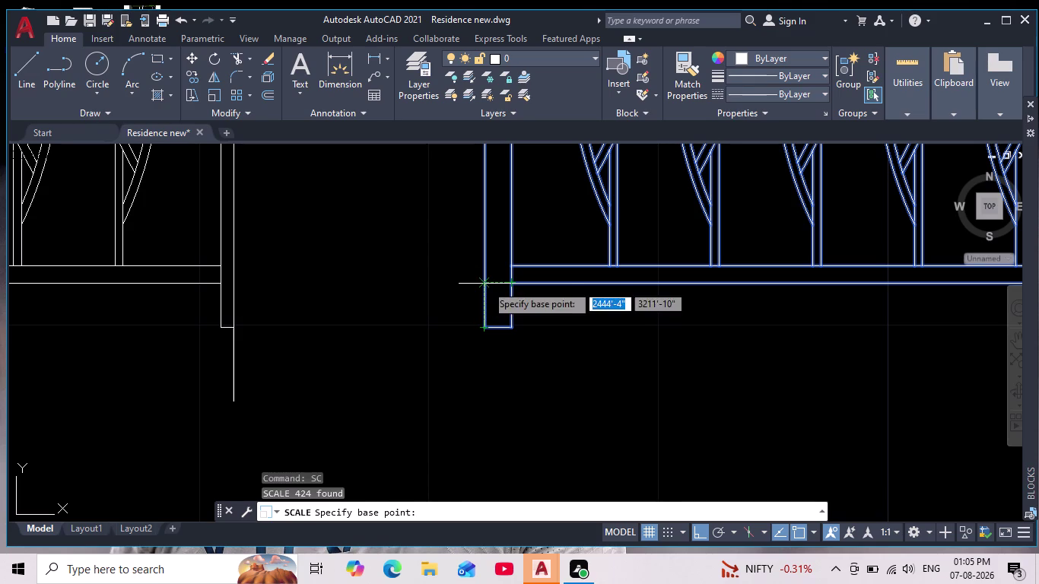
Use the block's bottom corner as the scale base point and pick the reference length.
click(486, 285)
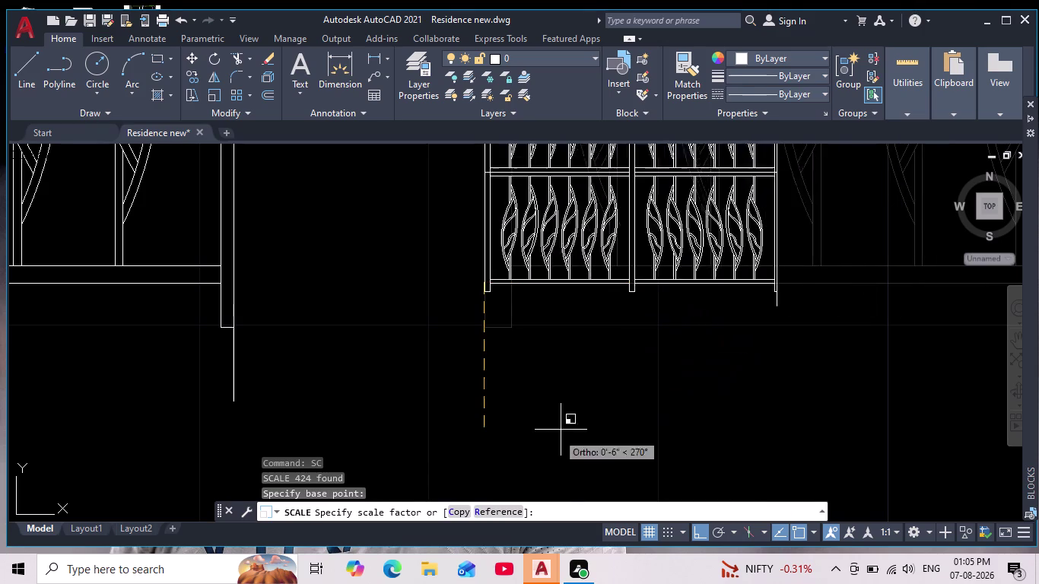
click(498, 511)
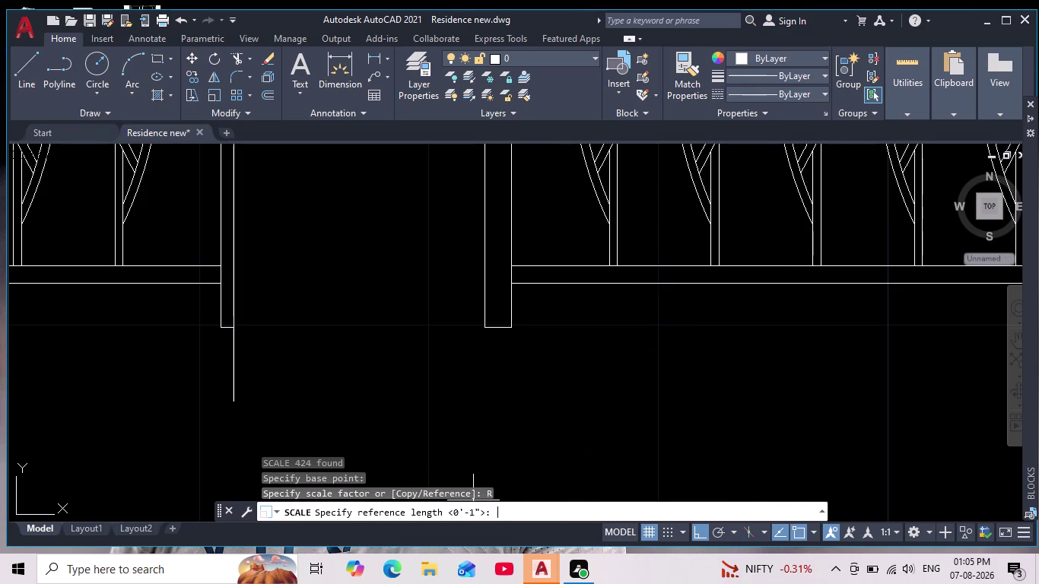
scroll(down, 3)
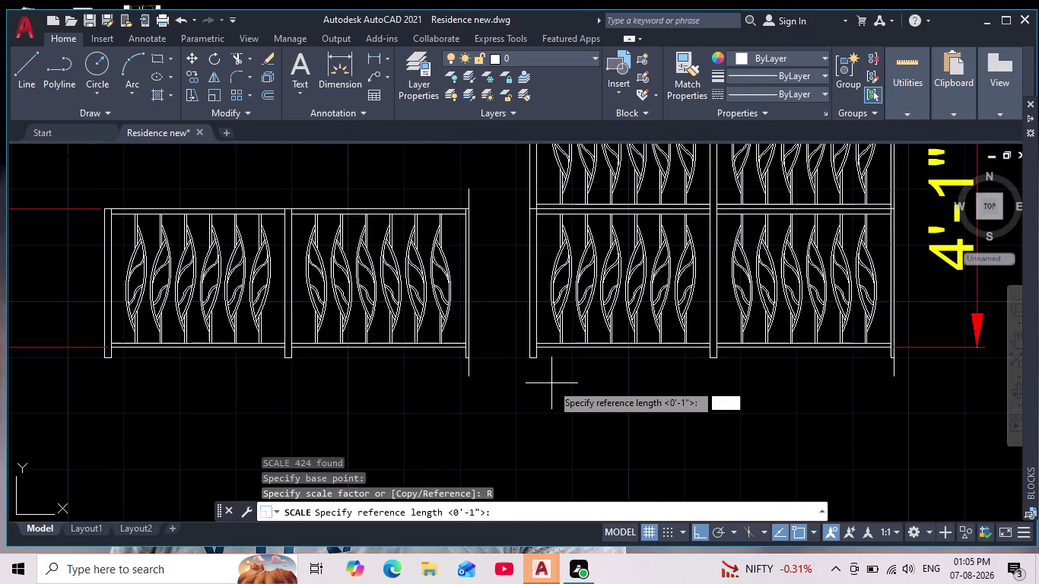
scroll(down, 3)
scroll(down, 3)
middle_drag(551, 387, 598, 222)
scroll(down, 3)
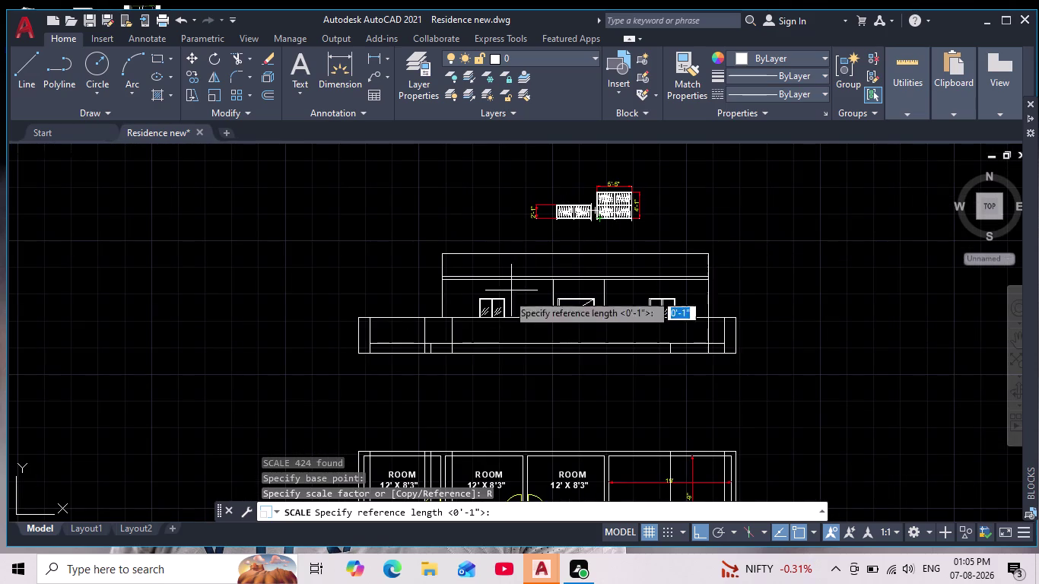
scroll(up, 3)
scroll(up, 3)
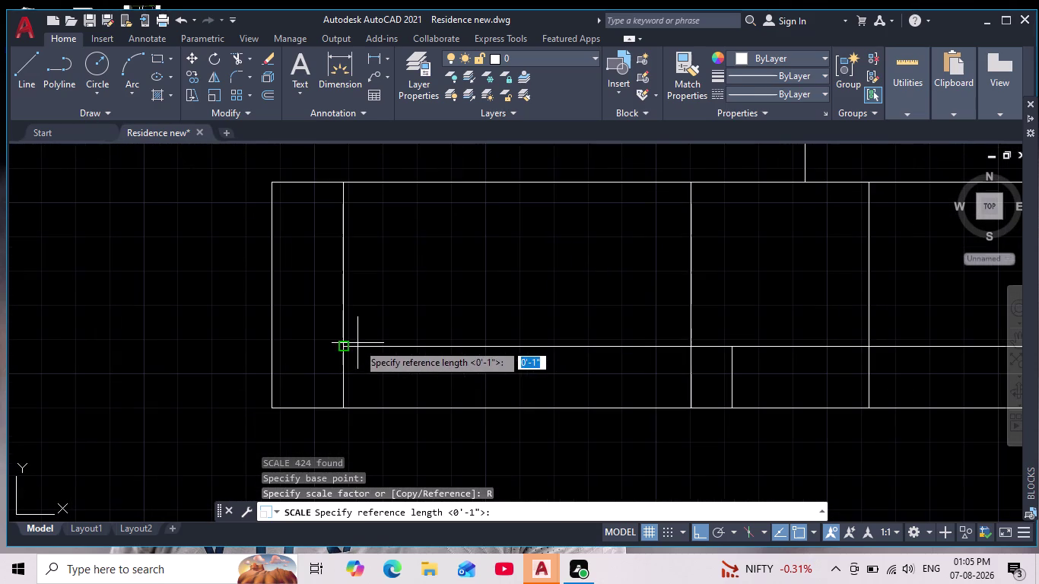
click(345, 345)
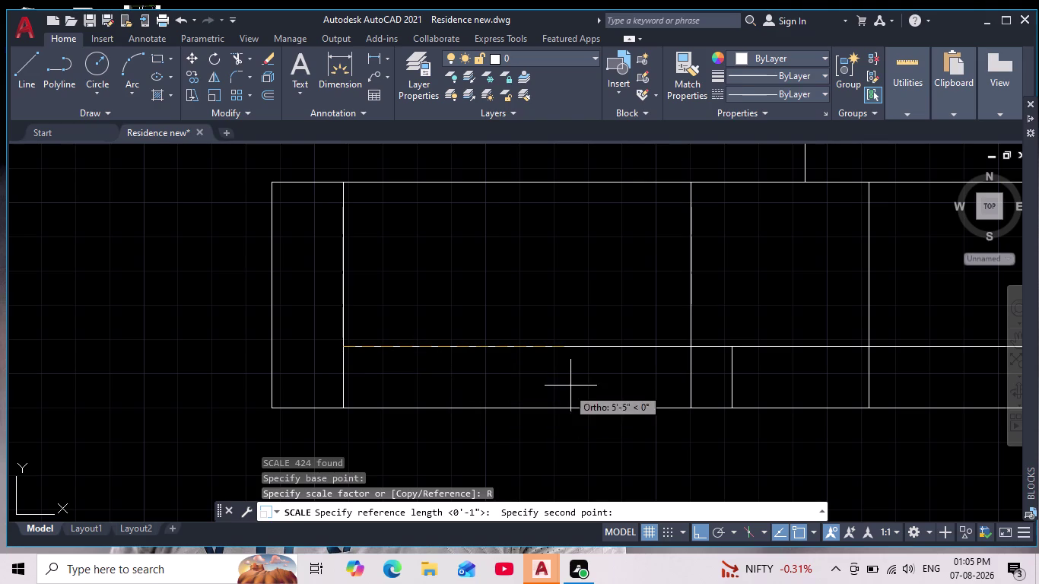
click(688, 346)
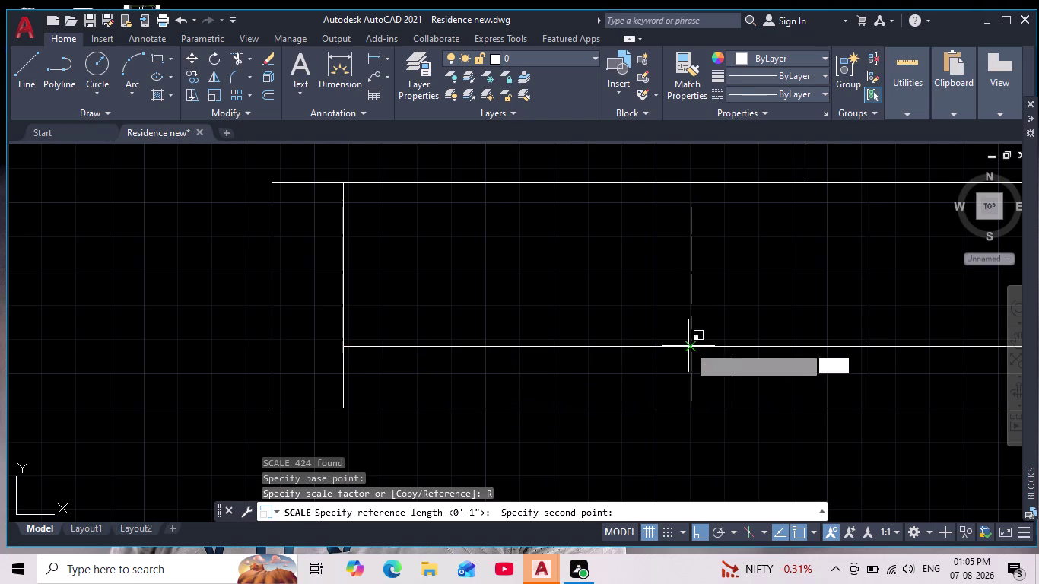
click(445, 509)
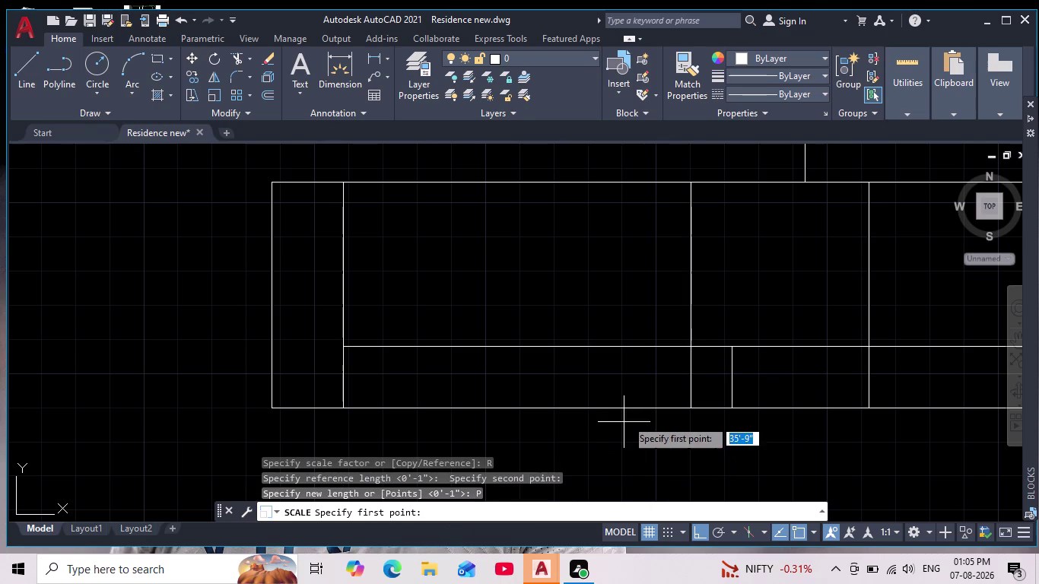
Pick the new length along the bottom rail, scaling the railing to 3'-5" by 2'-7".
scroll(down, 3)
middle_drag(621, 417, 336, 483)
scroll(down, 3)
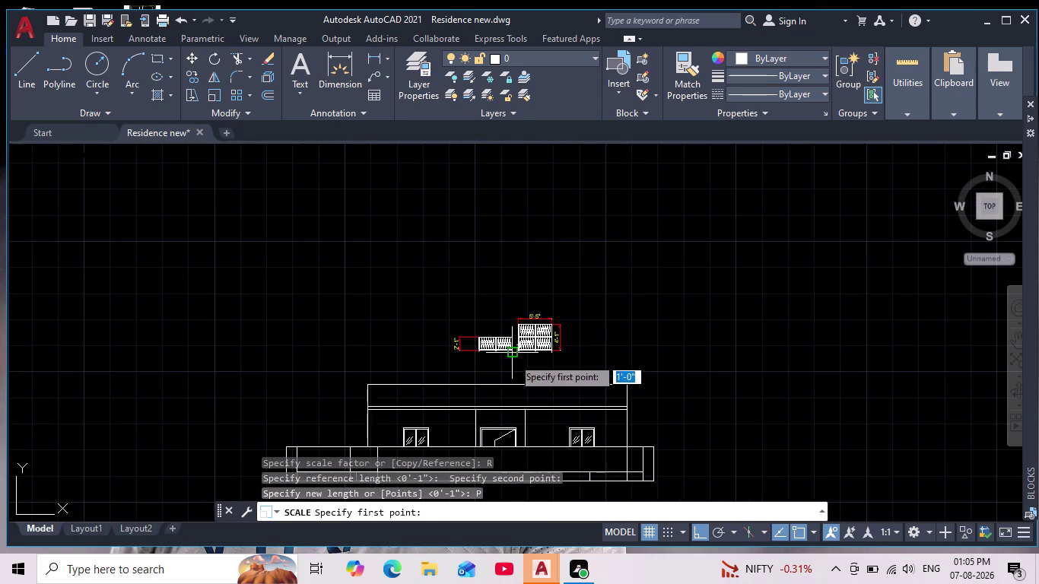
scroll(up, 3)
scroll(up, 3)
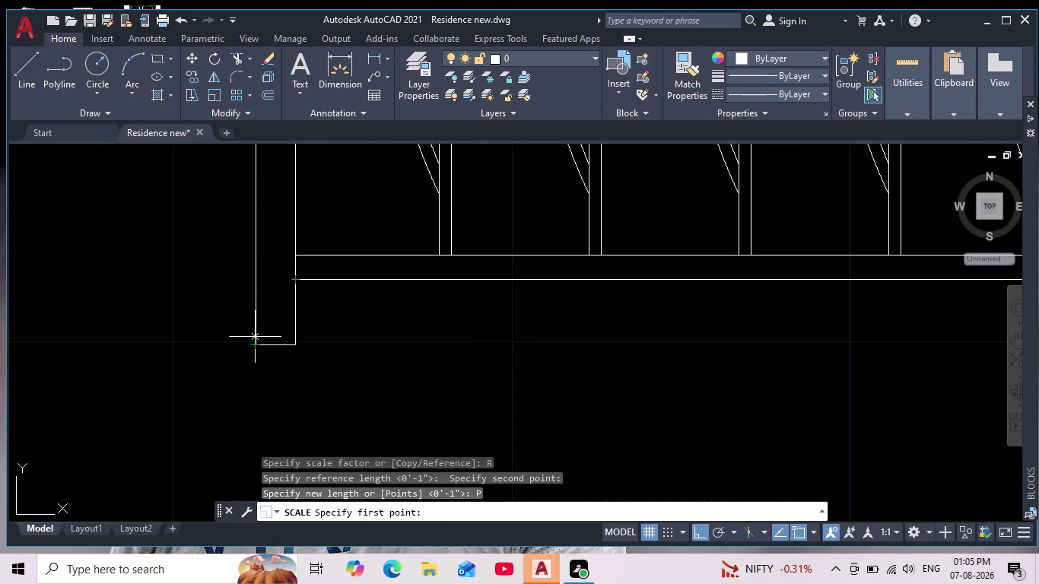
click(254, 284)
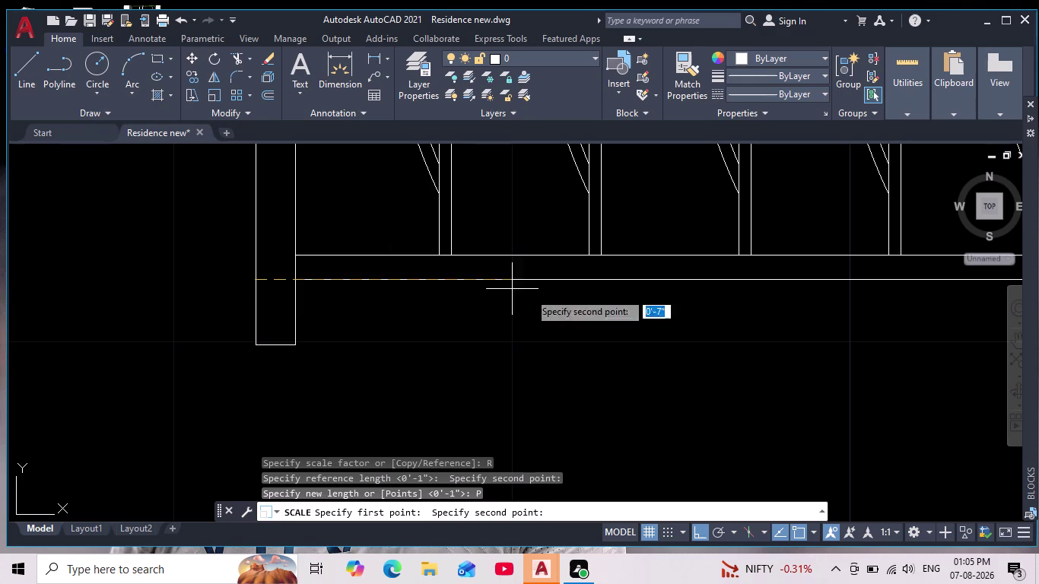
scroll(down, 3)
middle_drag(671, 328, 339, 333)
scroll(down, 3)
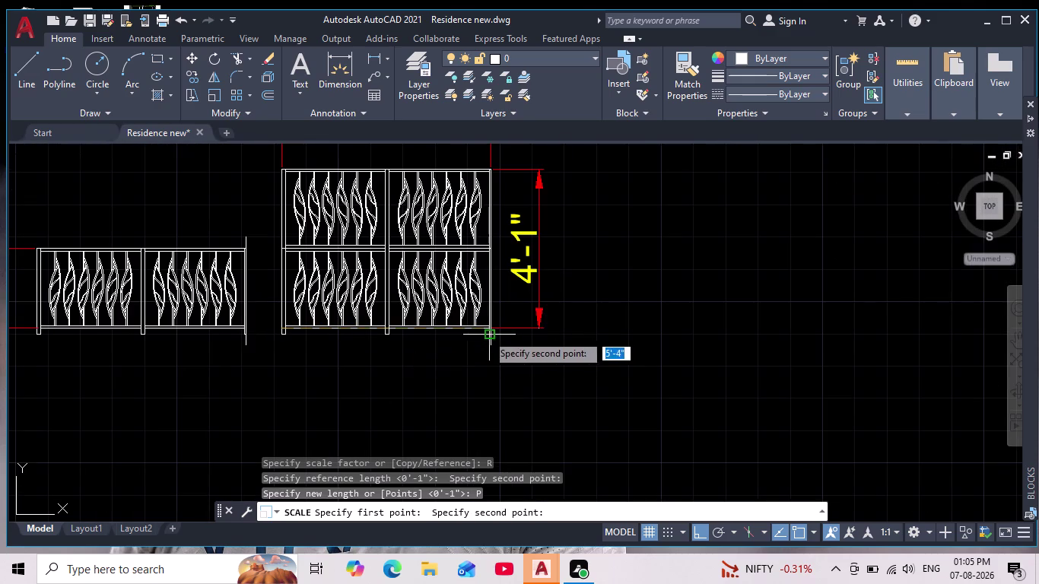
scroll(up, 3)
scroll(up, 3)
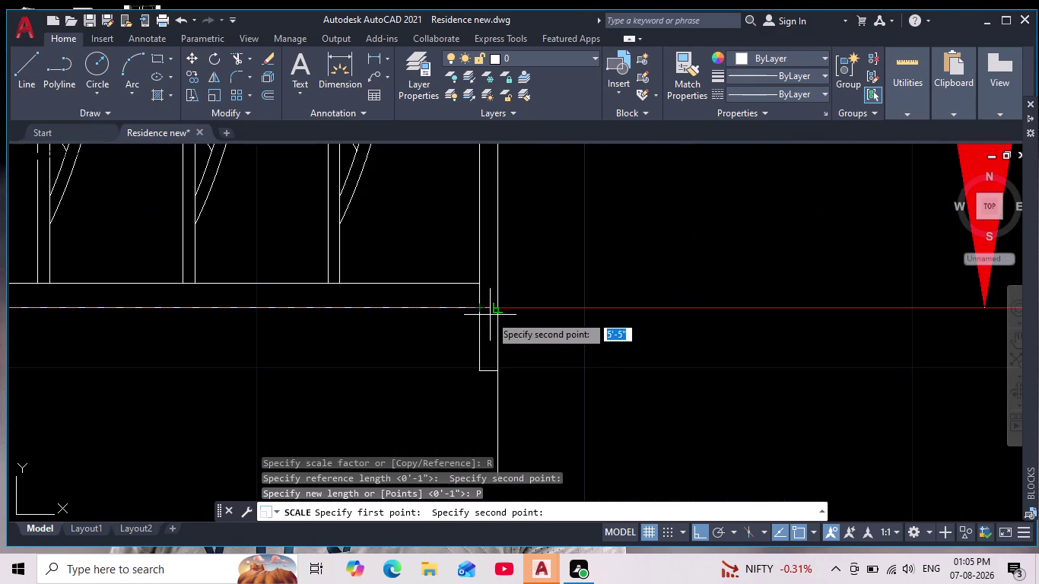
click(495, 310)
Pan down over the residence elevation.
scroll(down, 3)
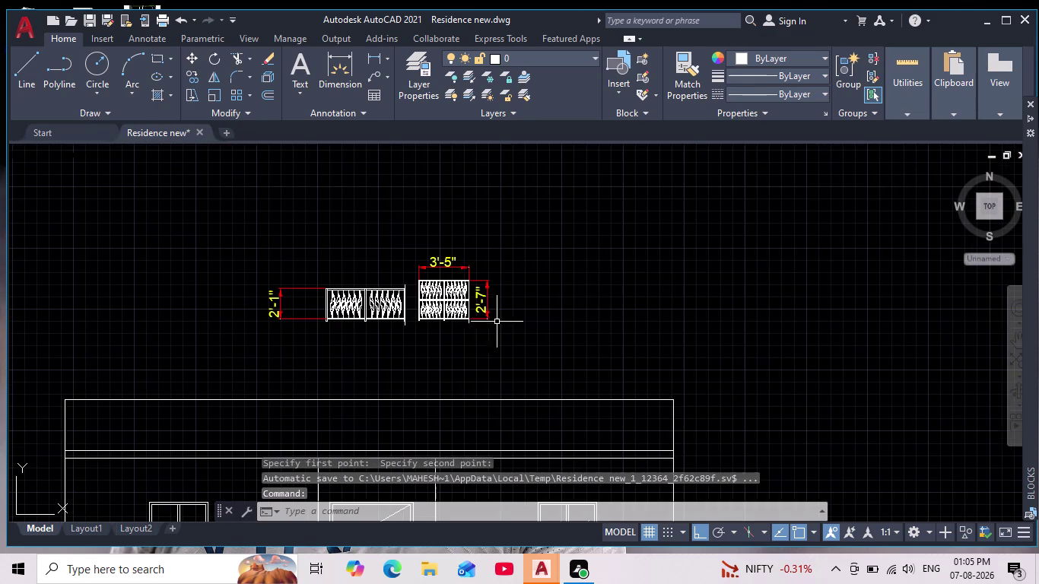
scroll(up, 3)
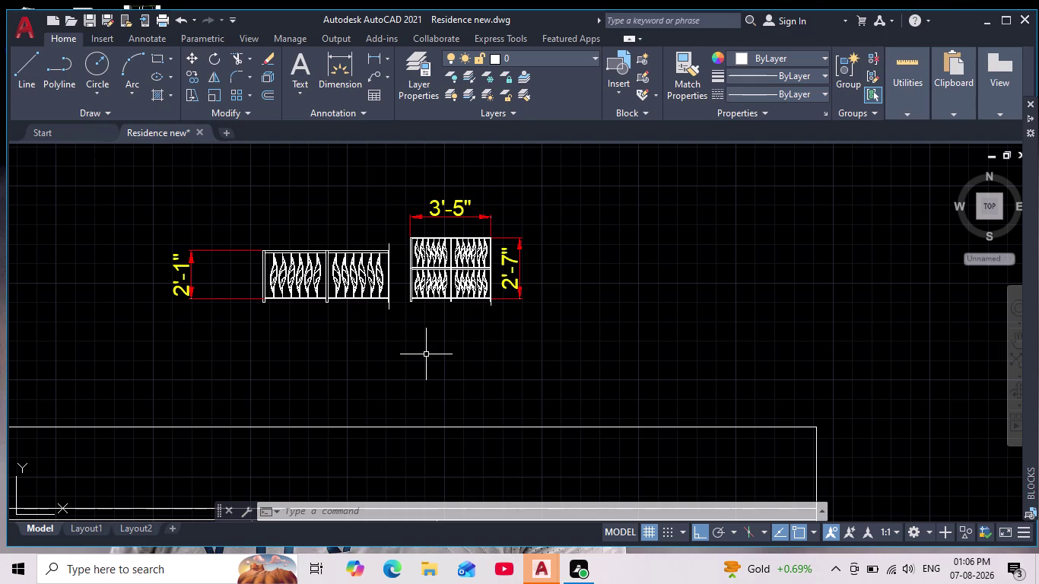
scroll(down, 3)
middle_drag(510, 336, 633, 198)
middle_drag(514, 424, 486, 314)
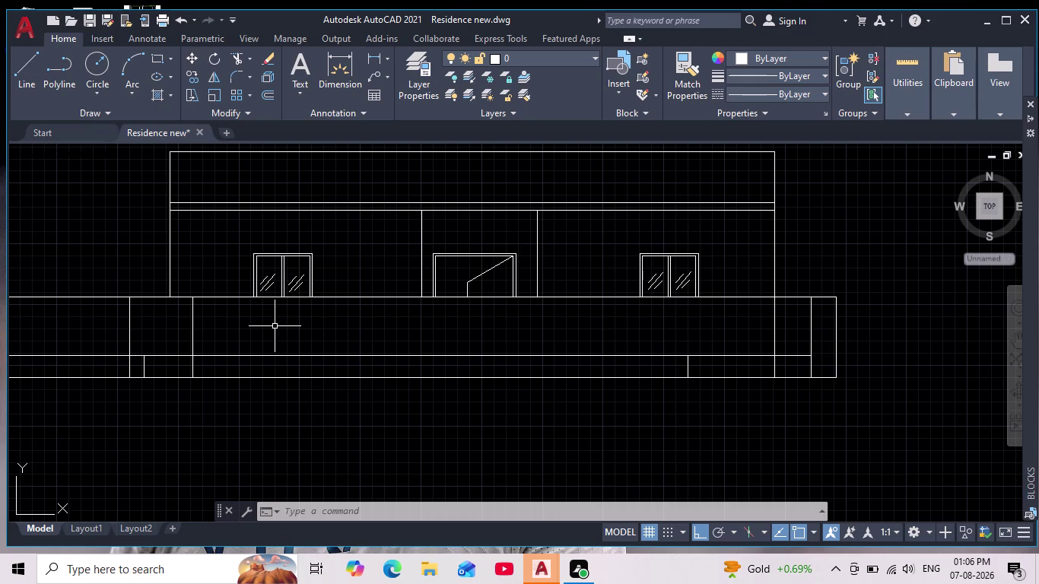
scroll(down, 3)
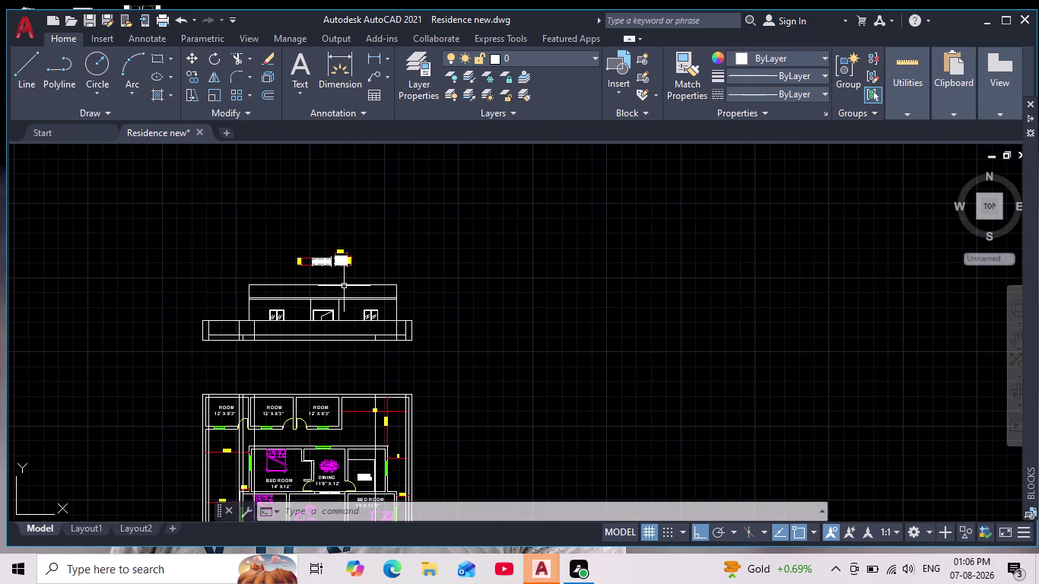
scroll(up, 3)
scroll(up, 3)
Check both railing blocks, then center the elevation base in view.
middle_drag(301, 297, 304, 348)
scroll(down, 3)
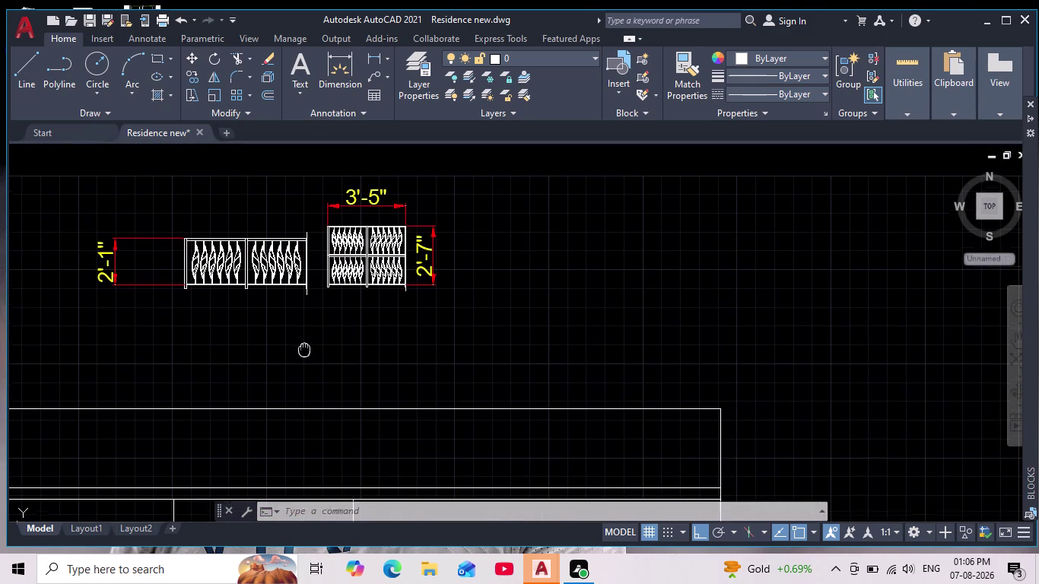
middle_drag(304, 348, 305, 353)
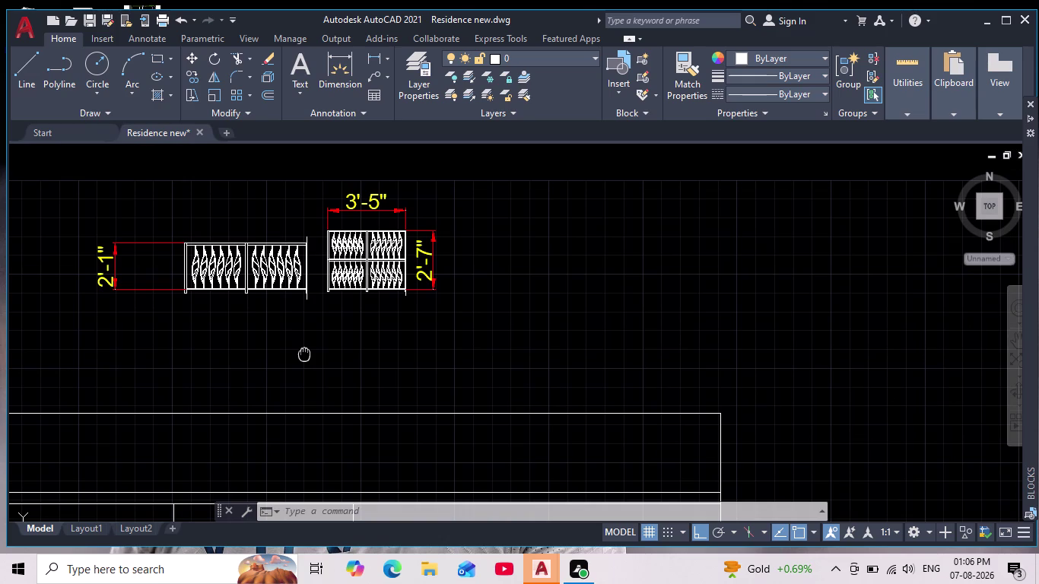
middle_drag(304, 353, 469, 195)
scroll(down, 3)
scroll(up, 3)
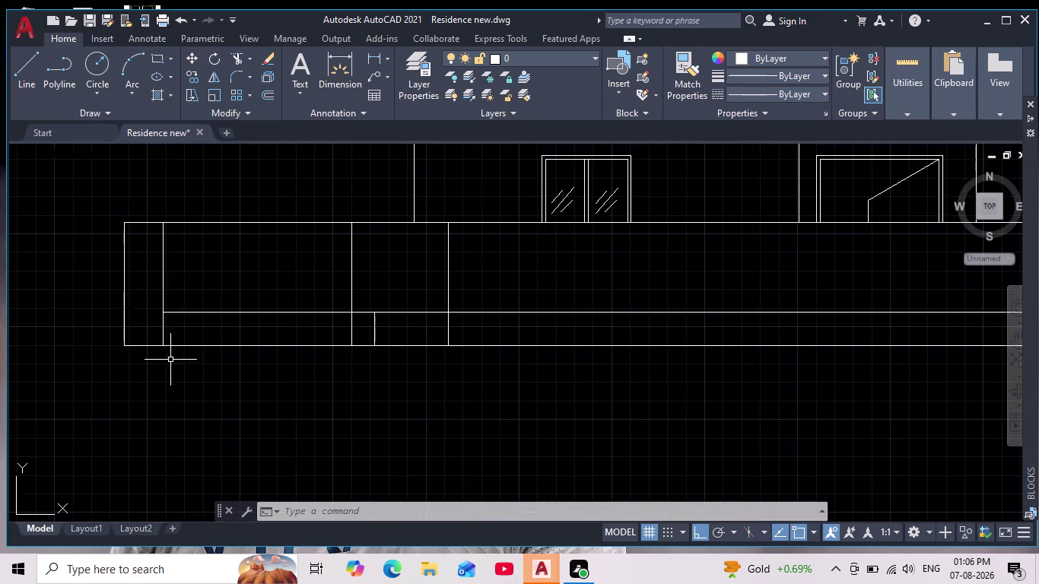
middle_drag(190, 360, 277, 332)
Preview an 8'-6" linear dimension along the elevation base, then cancel it.
click(377, 54)
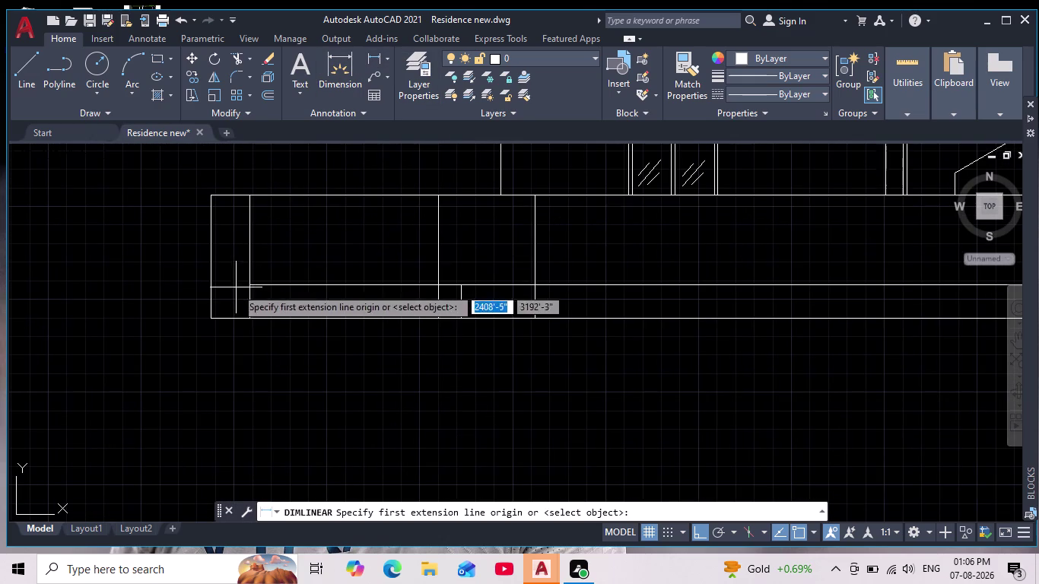
click(246, 285)
click(440, 287)
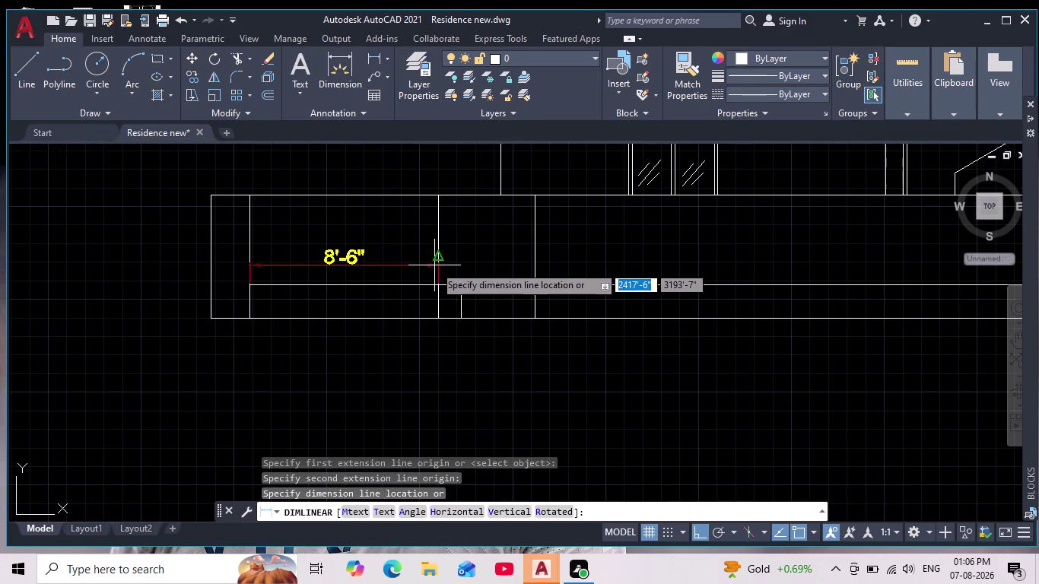
key(Escape)
Pan and zoom back until both railing blocks show together.
scroll(down, 3)
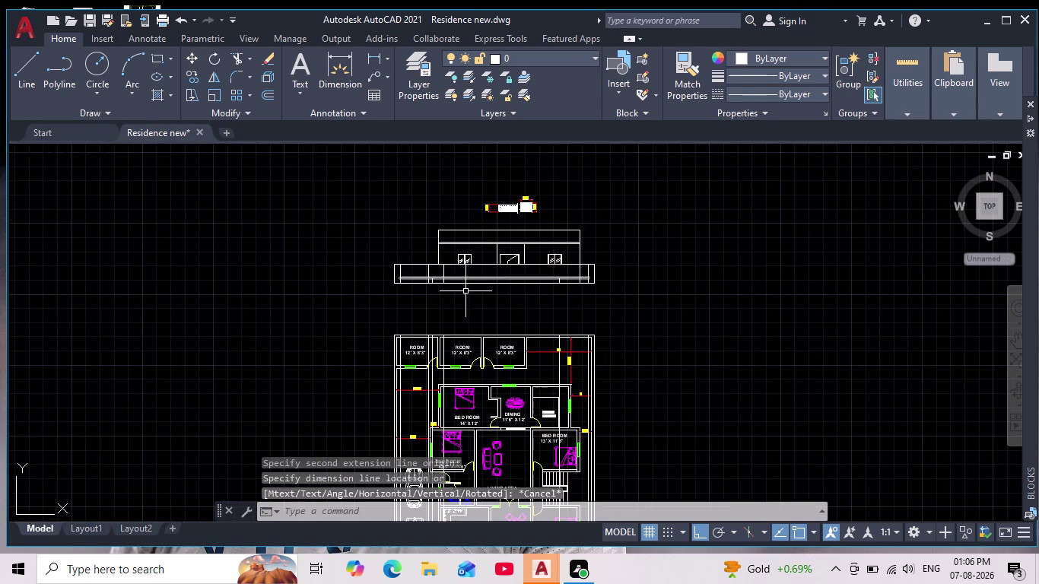
middle_drag(483, 305, 402, 358)
scroll(up, 3)
scroll(up, 3)
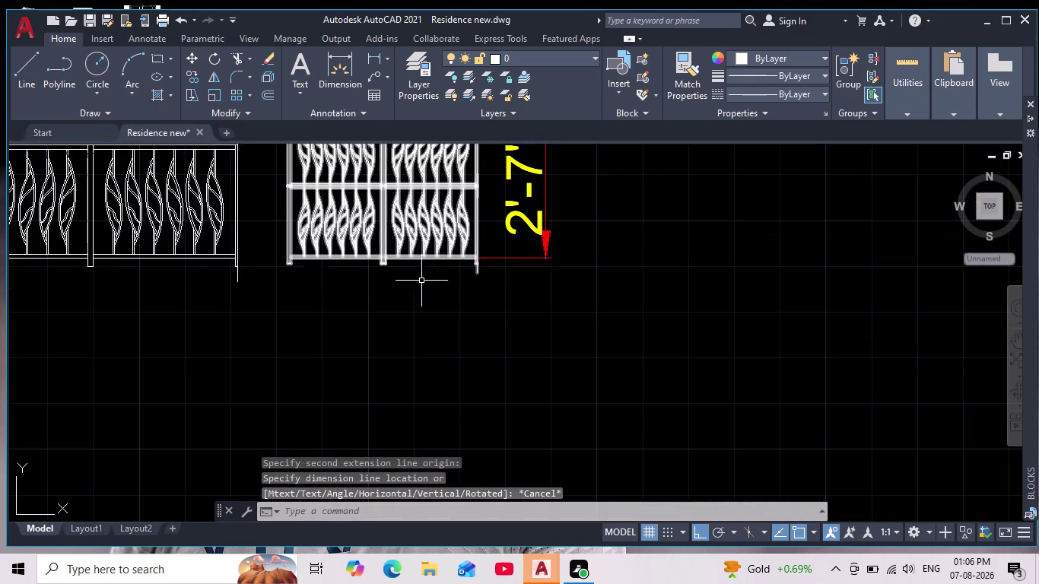
middle_drag(421, 292, 402, 380)
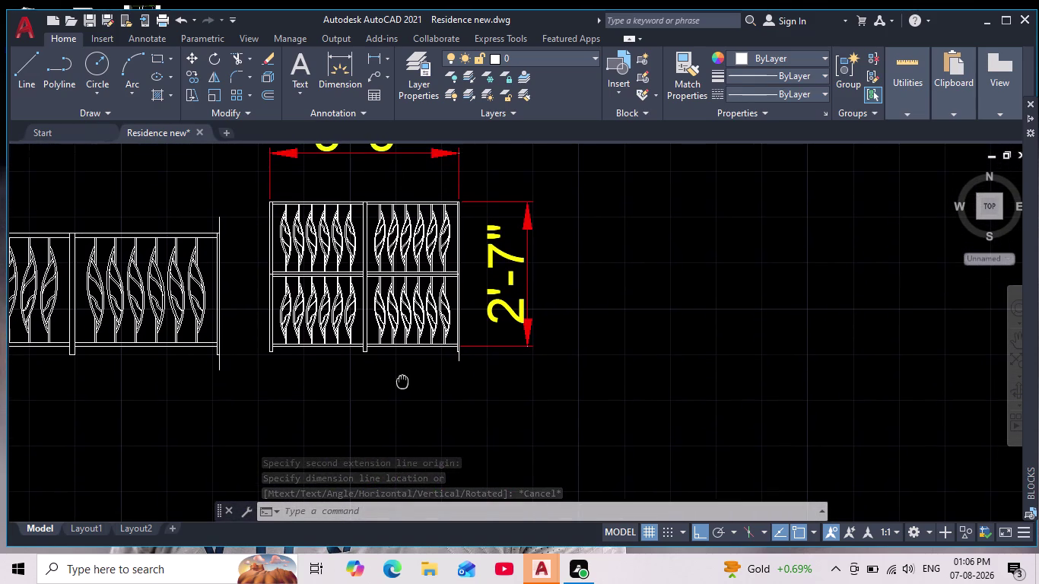
middle_drag(402, 380, 402, 387)
scroll(down, 3)
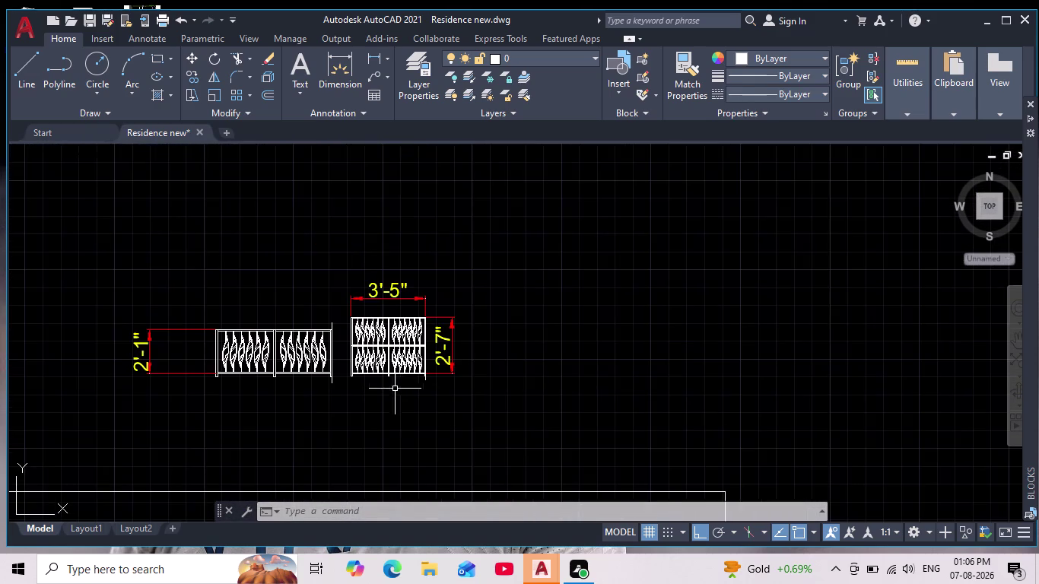
middle_drag(388, 383, 499, 311)
scroll(up, 3)
Delete the 2'-1" dimension and re-center the view on the railing blocks.
drag(302, 347, 263, 312)
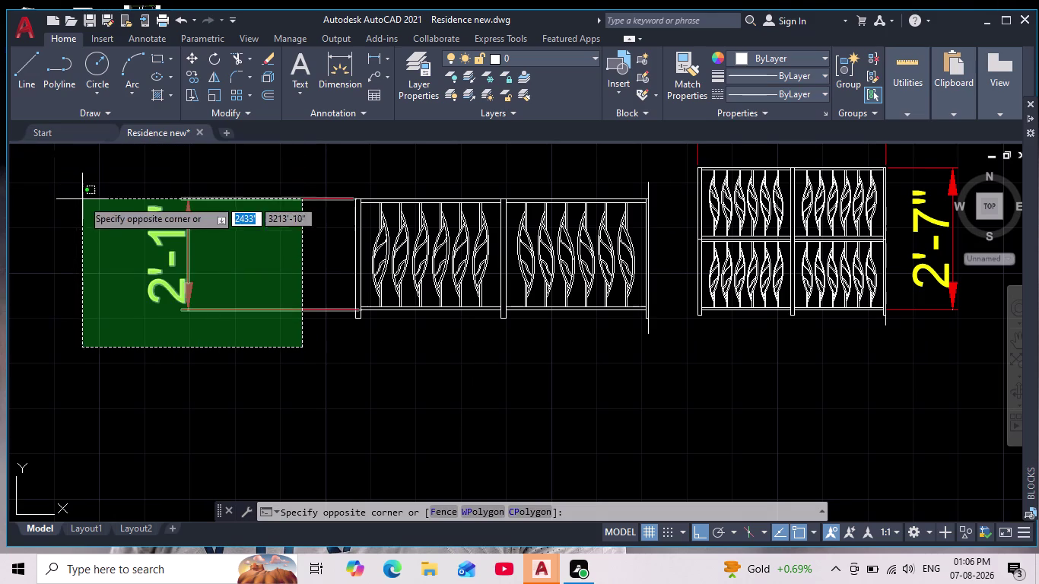
click(83, 193)
key(Delete)
scroll(down, 3)
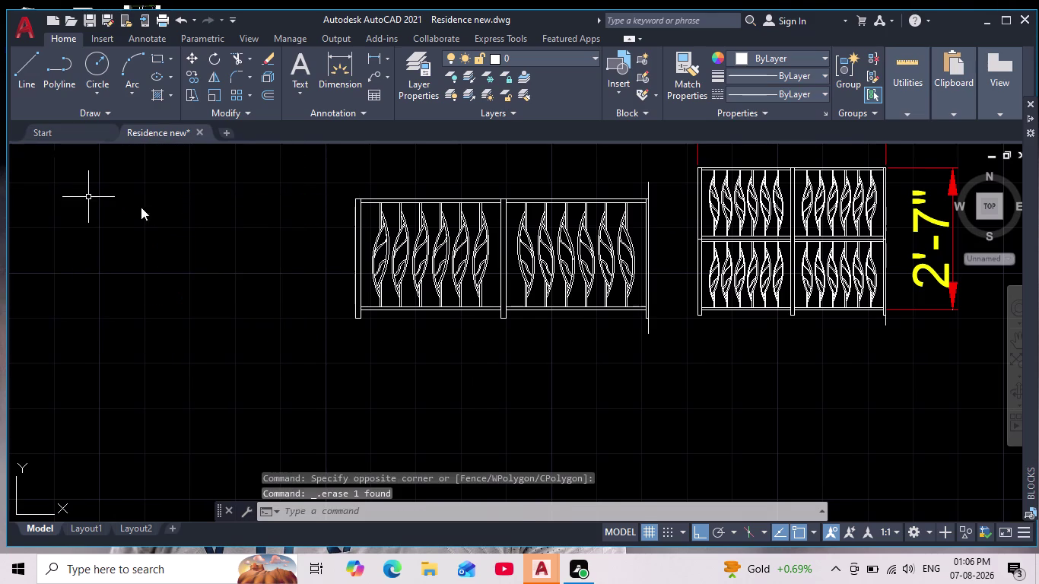
scroll(up, 3)
middle_drag(323, 198, 427, 169)
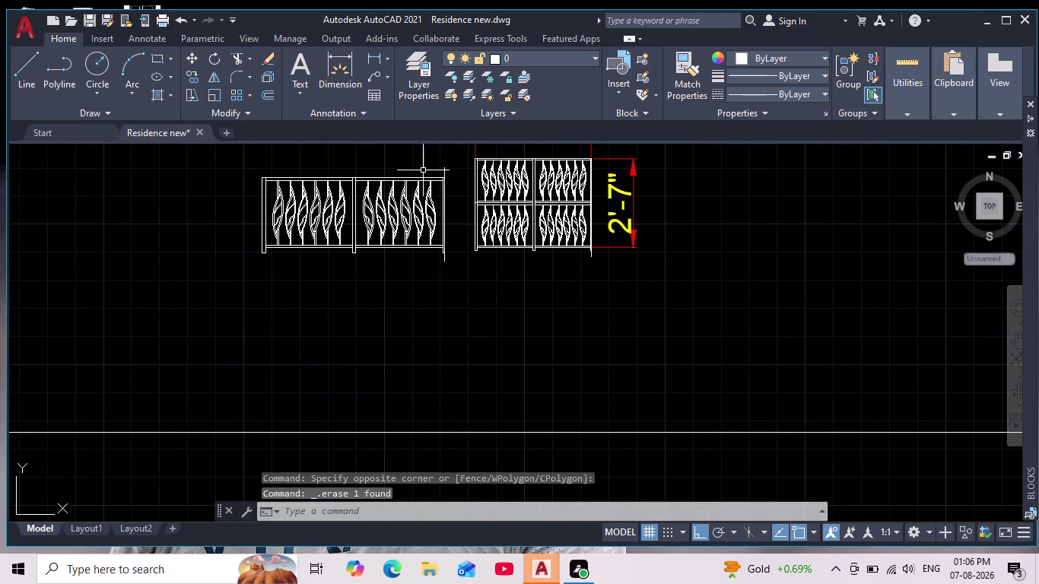
middle_drag(371, 291, 296, 314)
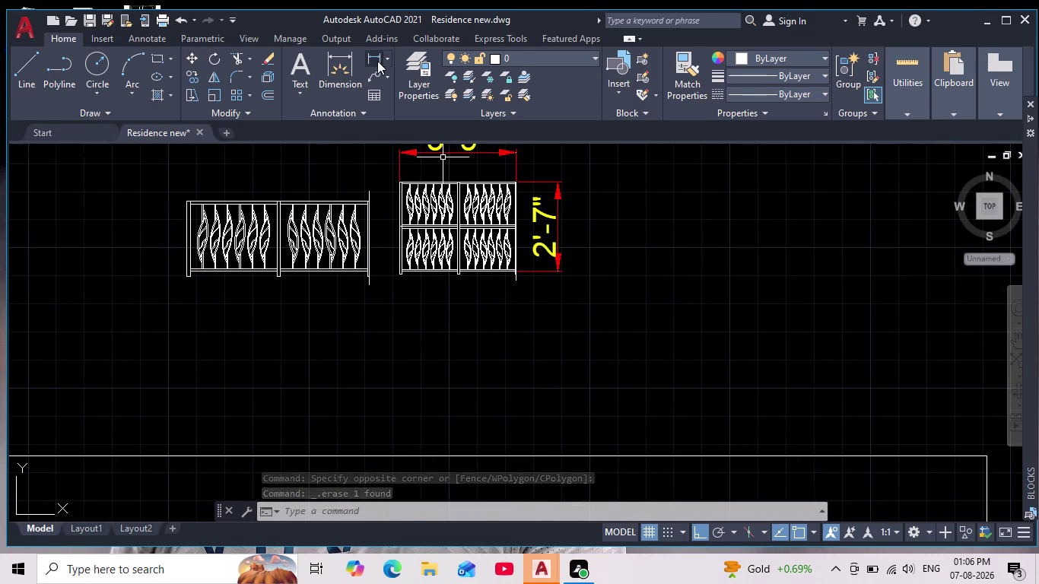
Place a 5'-5" dimension below the single railing, spanning its left and right ends.
click(377, 57)
scroll(up, 3)
scroll(up, 3)
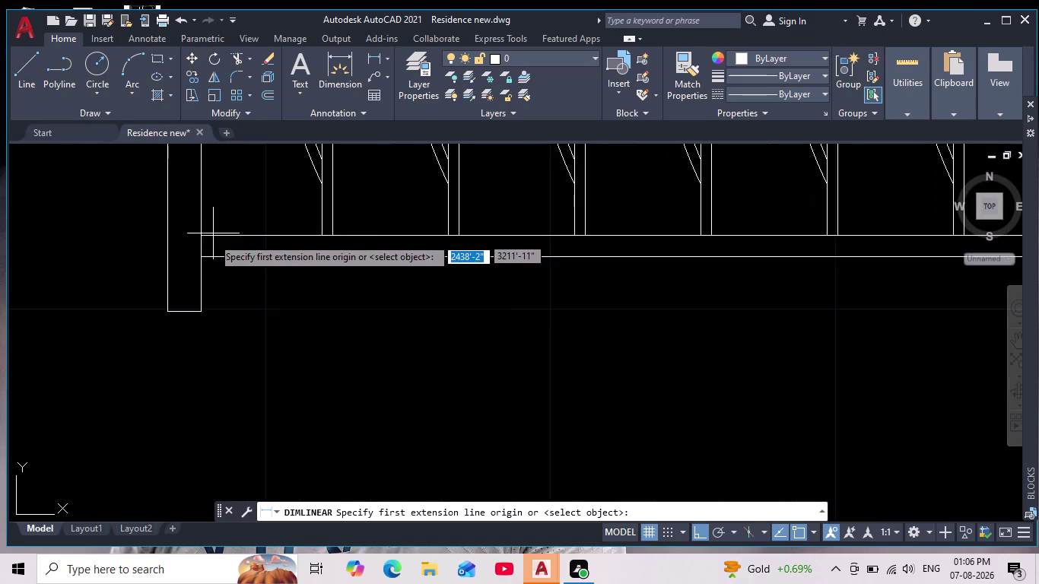
click(167, 259)
middle_drag(473, 285, 120, 249)
scroll(down, 3)
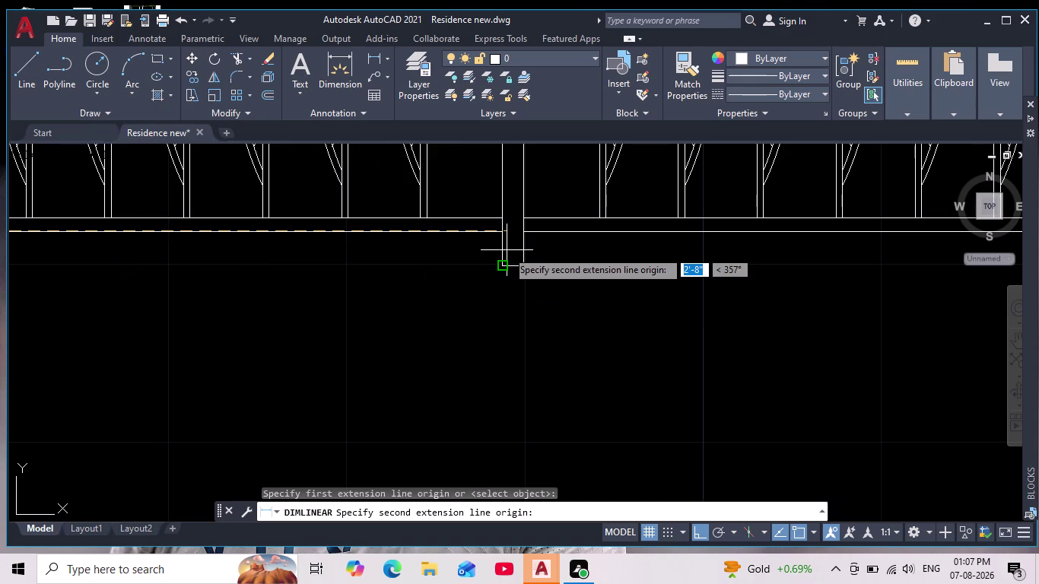
scroll(down, 3)
scroll(up, 3)
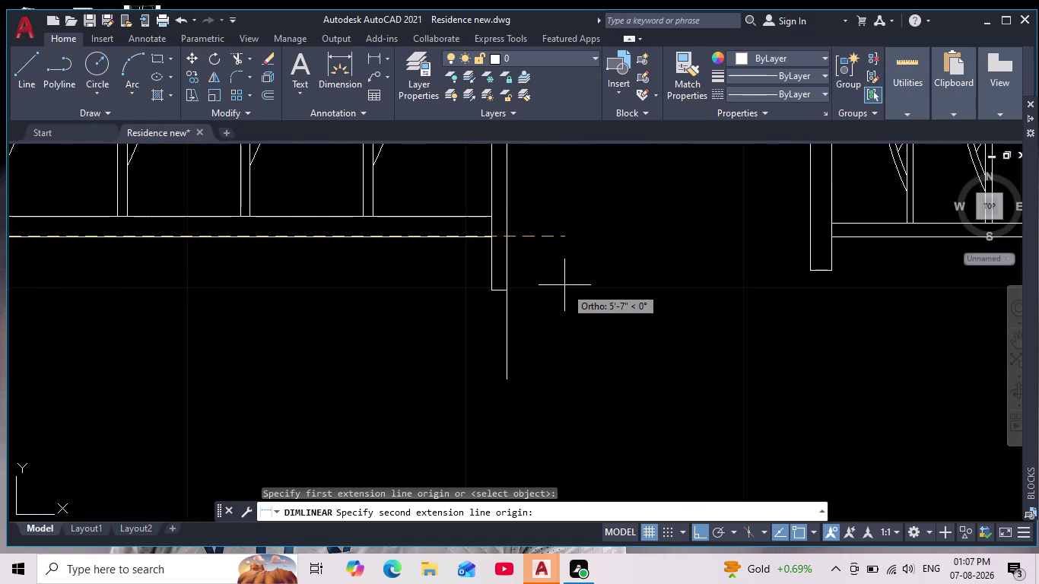
scroll(down, 3)
scroll(up, 3)
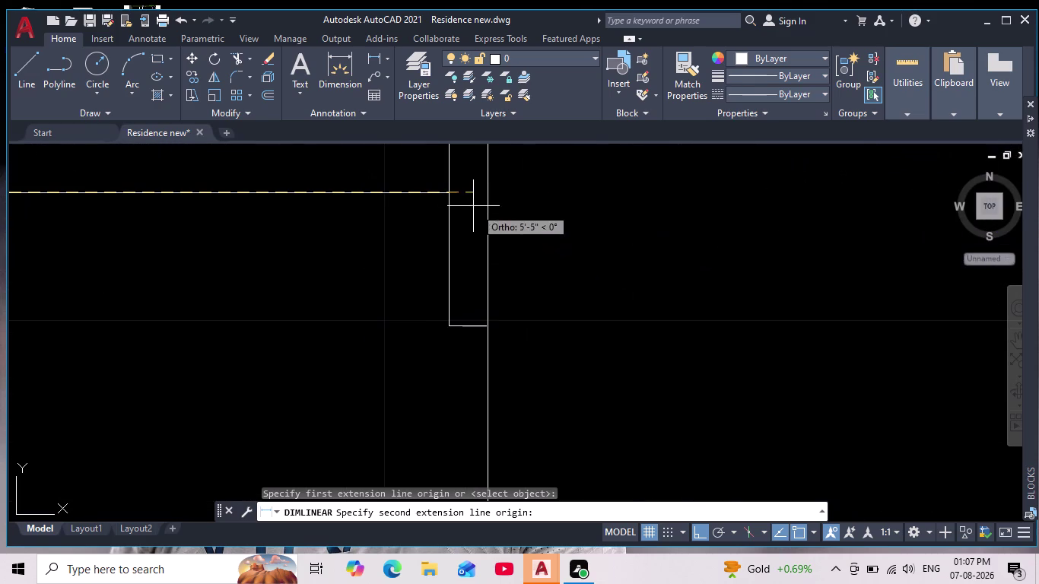
click(485, 193)
scroll(down, 3)
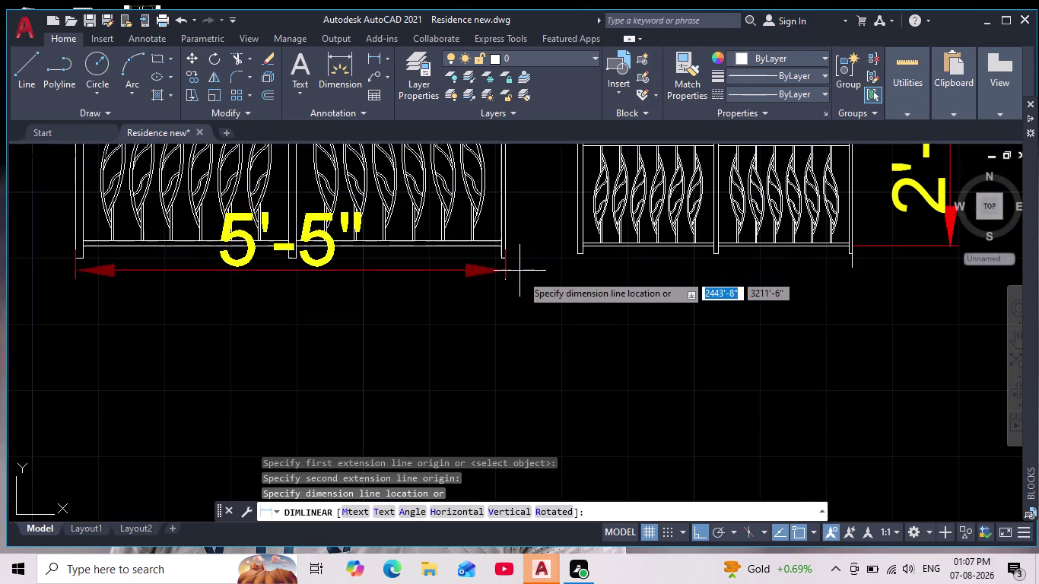
click(507, 342)
Widen the view to the elevation and railing blocks, clearing any pending command.
scroll(down, 3)
middle_drag(507, 342, 536, 274)
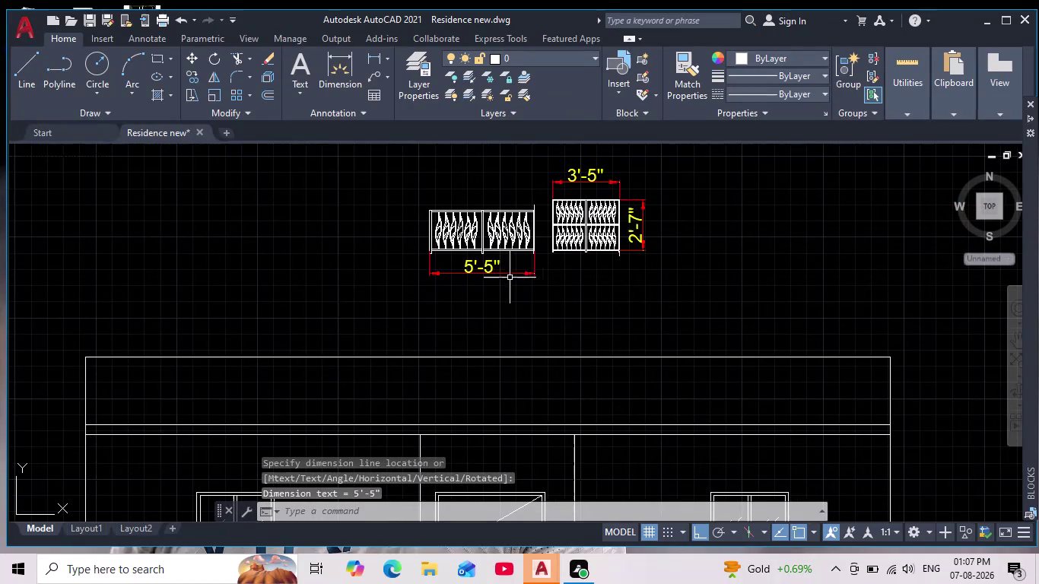
middle_drag(503, 304, 521, 248)
scroll(down, 3)
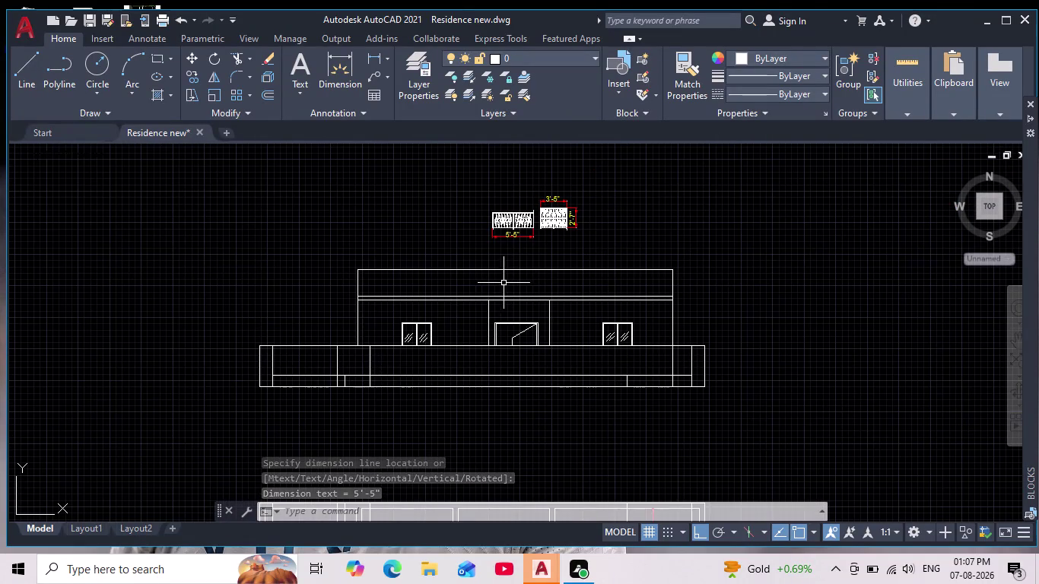
scroll(up, 3)
key(Escape)
key(Escape)
key(Escape)
key(Escape)
Start scaling the single railing and its 5'-5" dimension, then cancel the scale.
text(s)
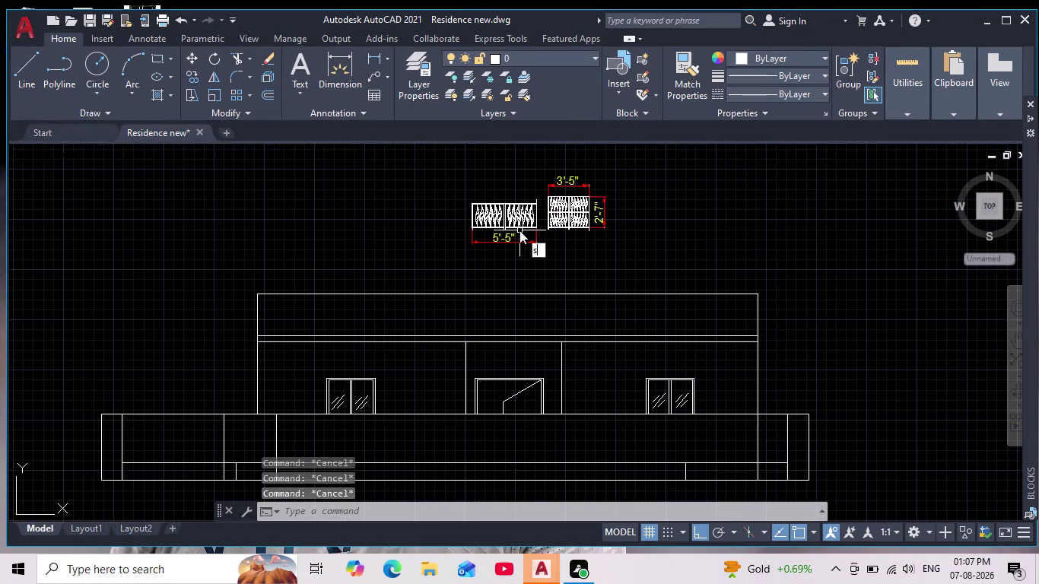
text(c)
key(Return)
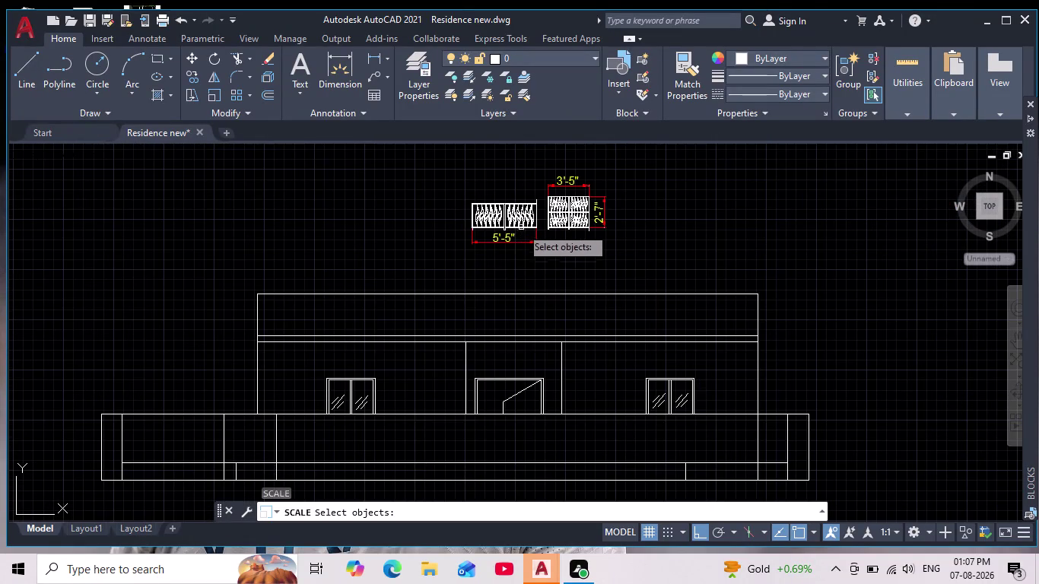
scroll(up, 3)
middle_drag(543, 202, 550, 269)
click(563, 209)
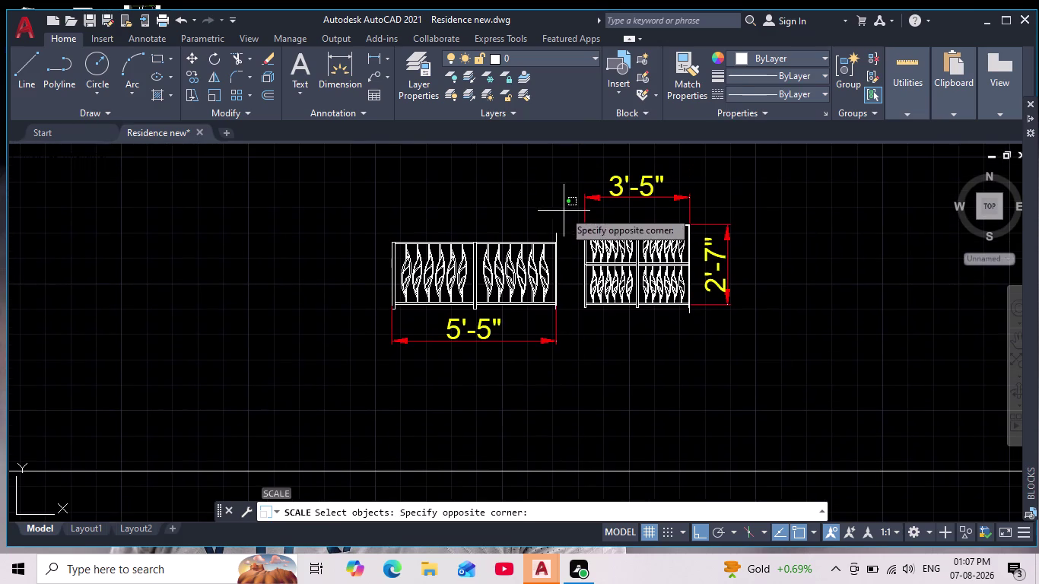
click(333, 316)
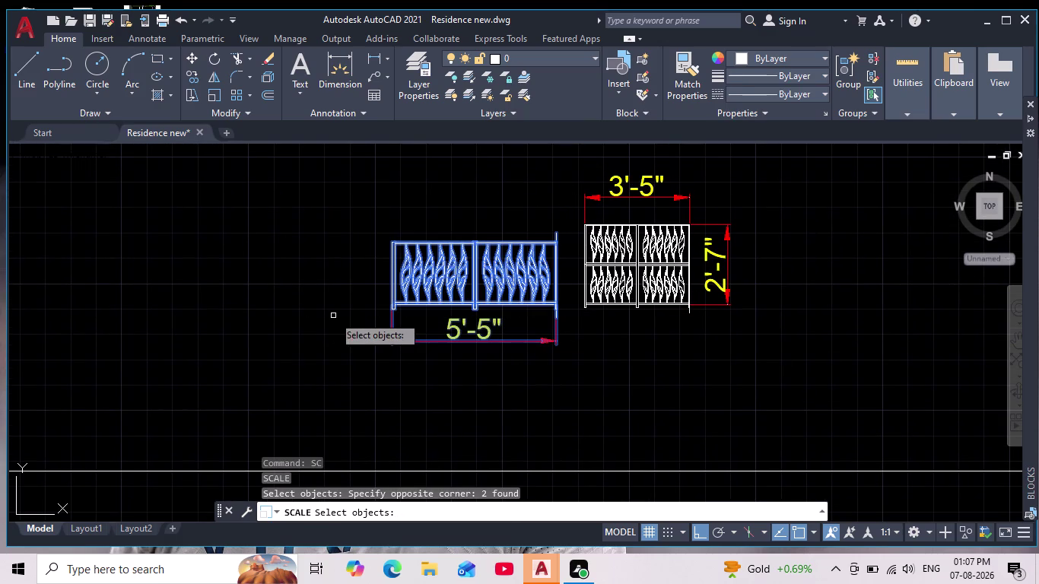
middle_drag(373, 311, 371, 296)
scroll(down, 3)
key(Escape)
Window-select the 5'-5" dimension and delete it.
scroll(up, 3)
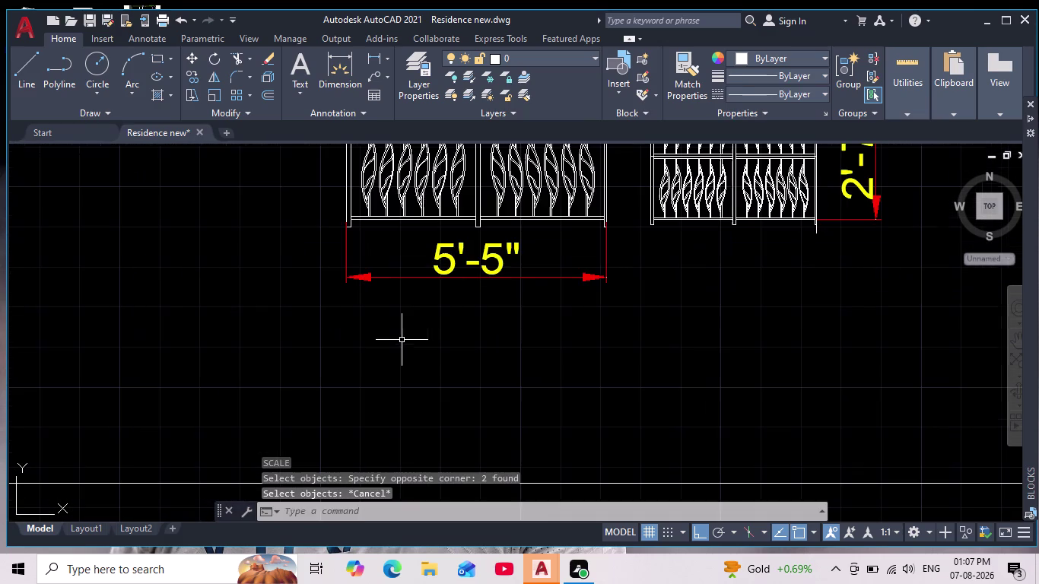
click(443, 319)
click(384, 250)
key(Delete)
Window-select the single-tier railing block.
middle_drag(411, 308, 381, 354)
scroll(down, 3)
click(511, 201)
click(321, 330)
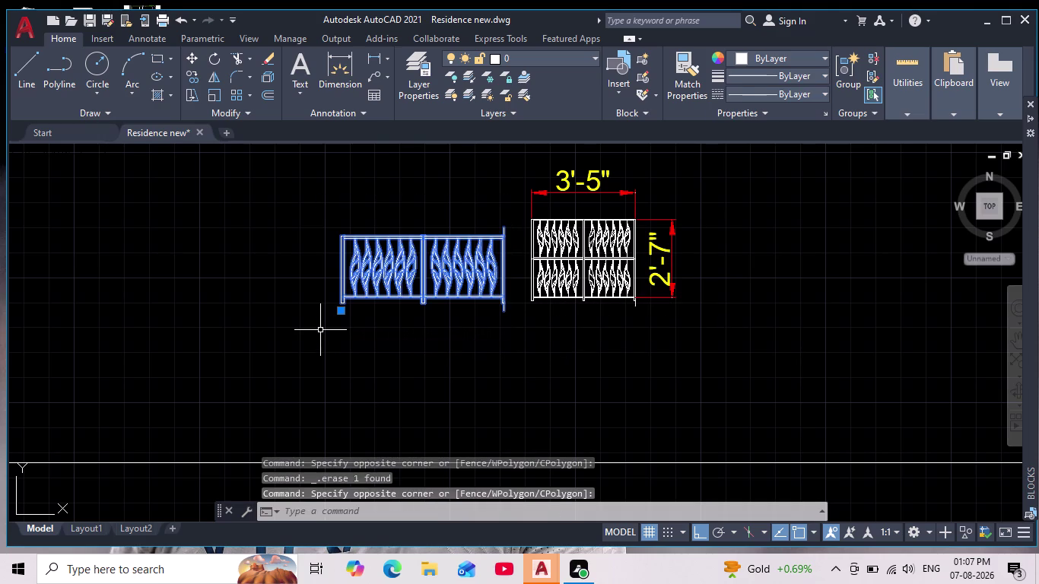
Start SCALE on the single railing with its base point at the lower-left corner.
text(sc)
key(Return)
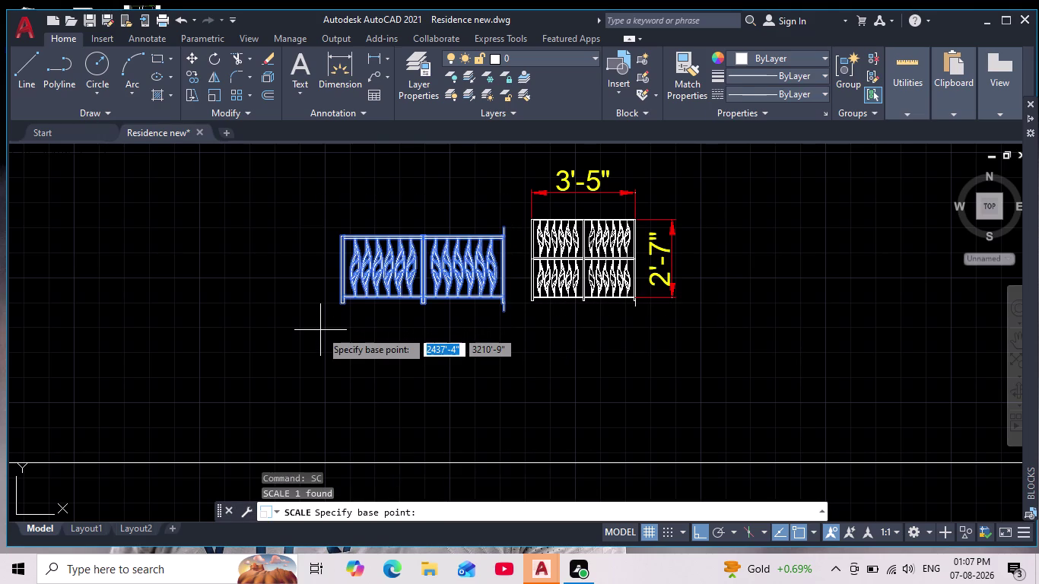
middle_drag(308, 341, 336, 265)
scroll(down, 3)
middle_drag(336, 264, 337, 263)
scroll(up, 3)
scroll(up, 3)
scroll(down, 3)
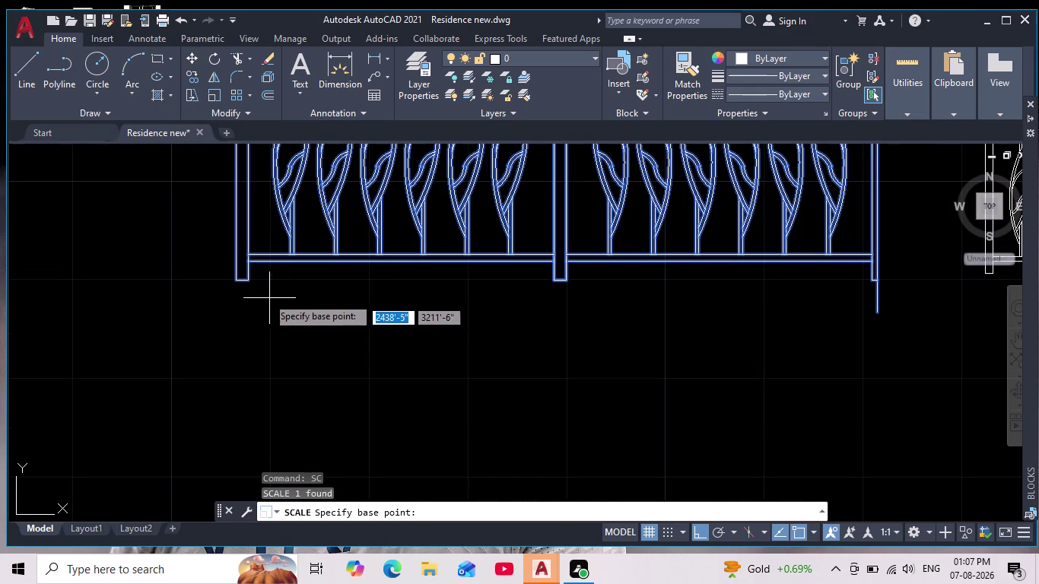
click(236, 260)
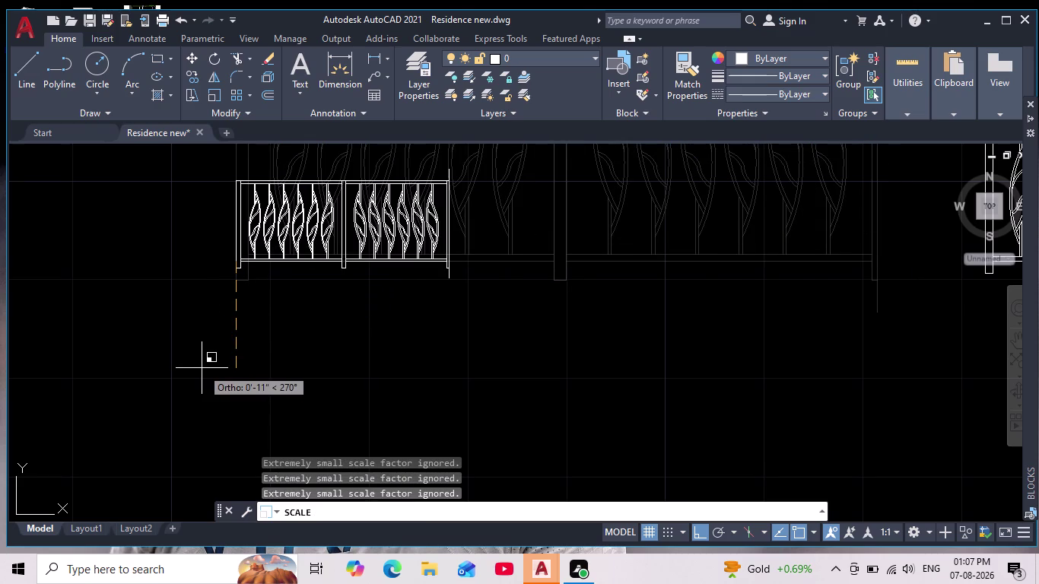
Use the Reference option and pick two points on the plinth line as the reference length.
middle_drag(252, 366, 345, 277)
scroll(down, 3)
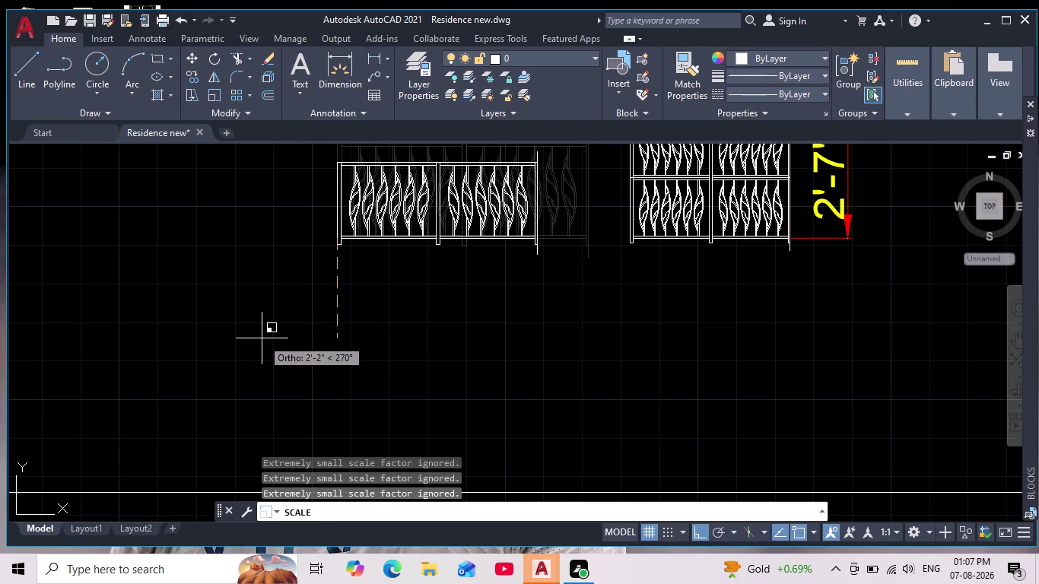
key(r)
key(Return)
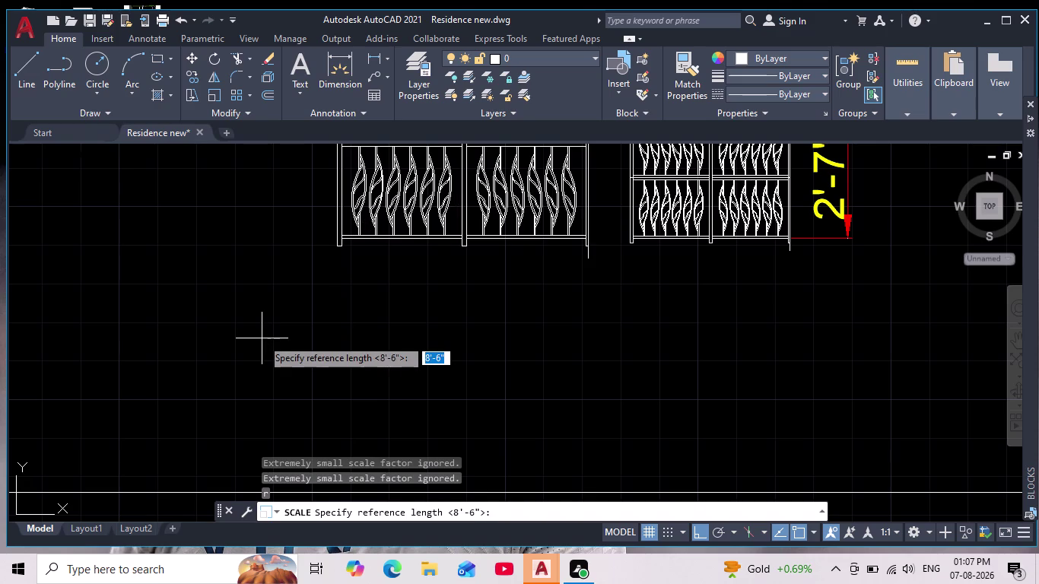
scroll(down, 3)
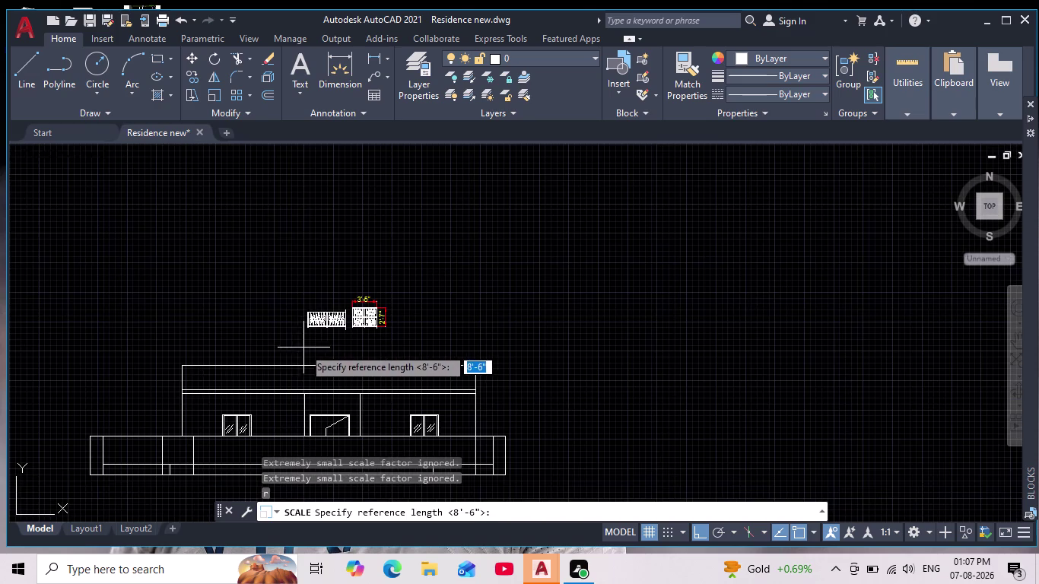
middle_drag(302, 355, 350, 245)
scroll(up, 3)
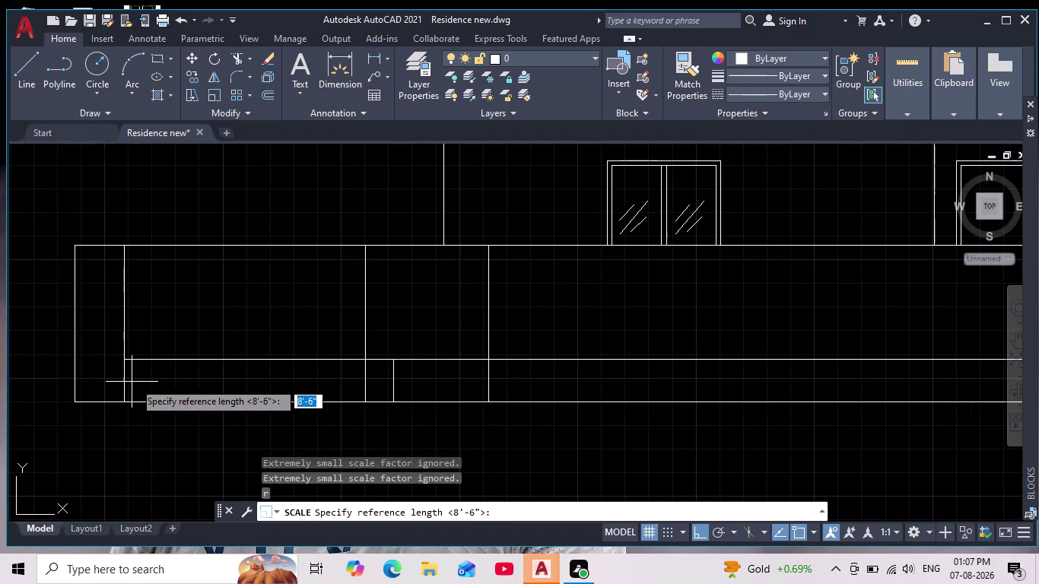
click(124, 360)
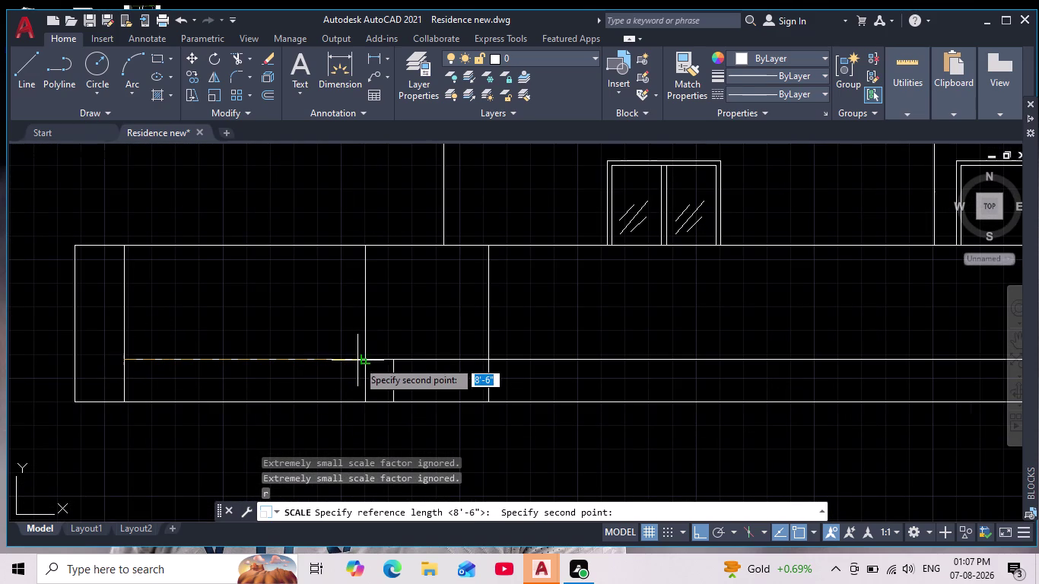
click(368, 360)
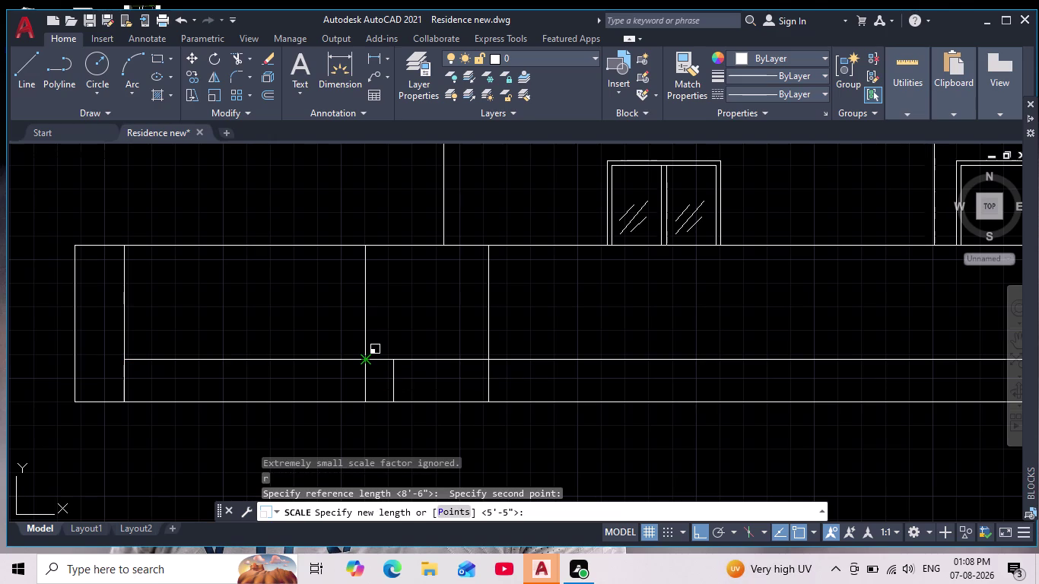
click(452, 507)
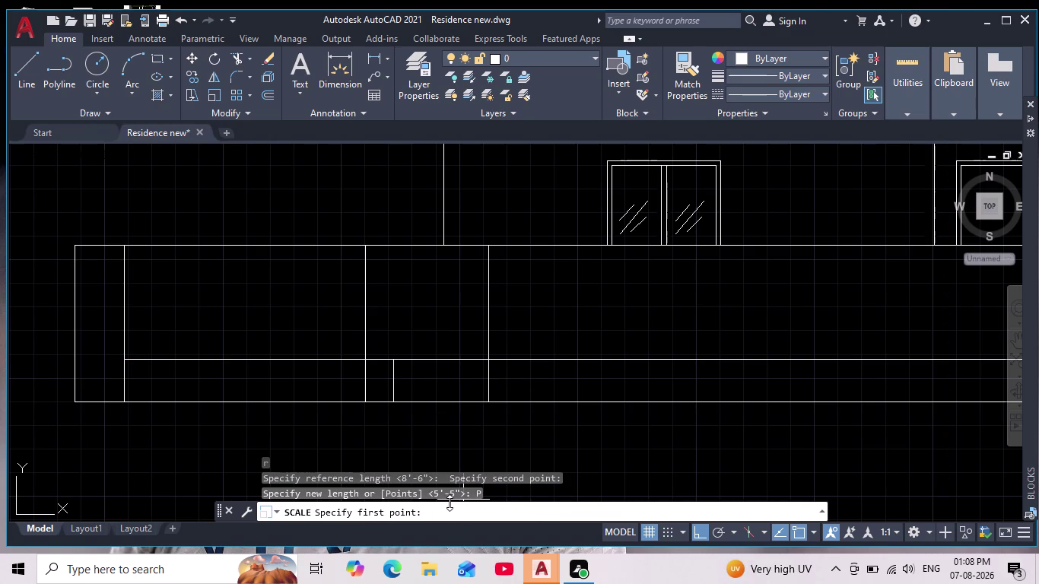
Pick the first new-length point at the single railing's left end.
middle_drag(504, 256, 358, 387)
scroll(down, 3)
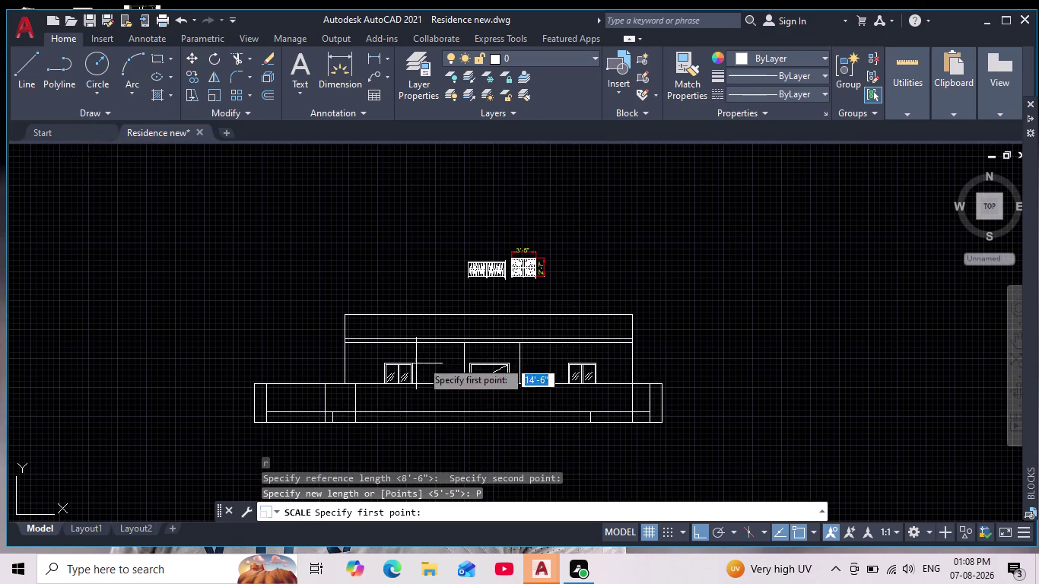
scroll(up, 3)
scroll(up, 3)
middle_drag(438, 320, 403, 343)
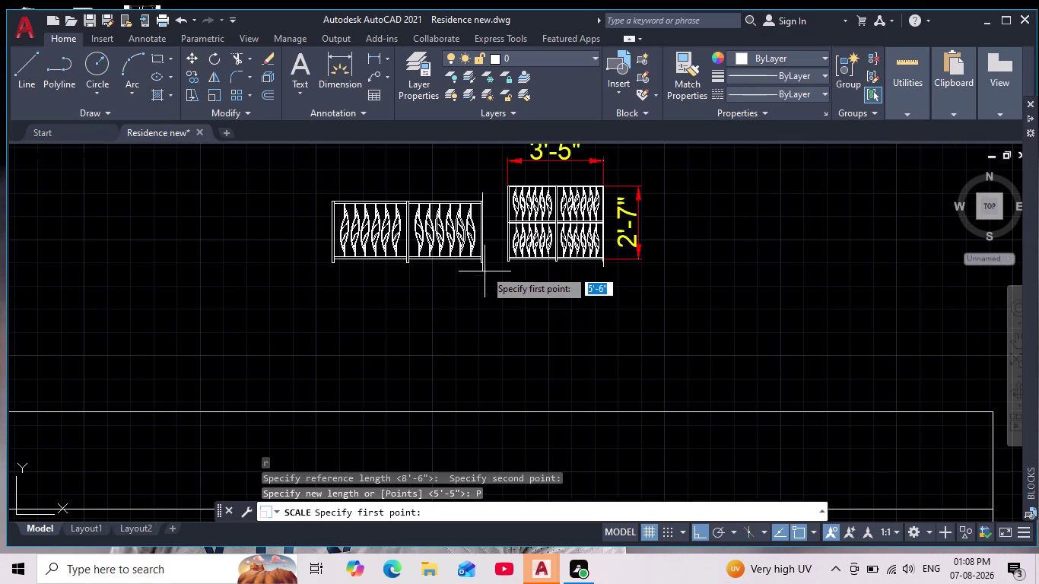
scroll(up, 3)
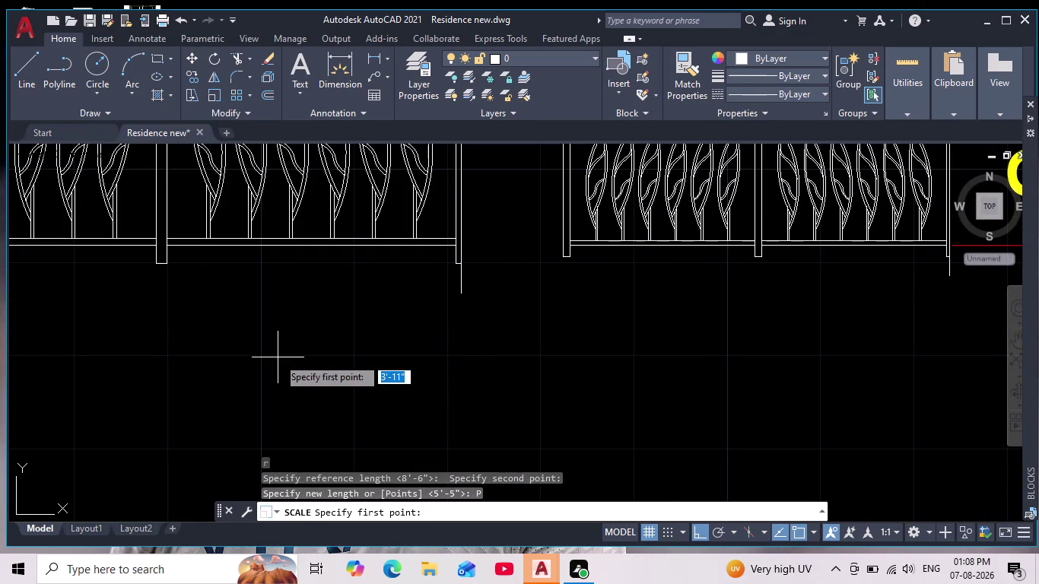
scroll(down, 3)
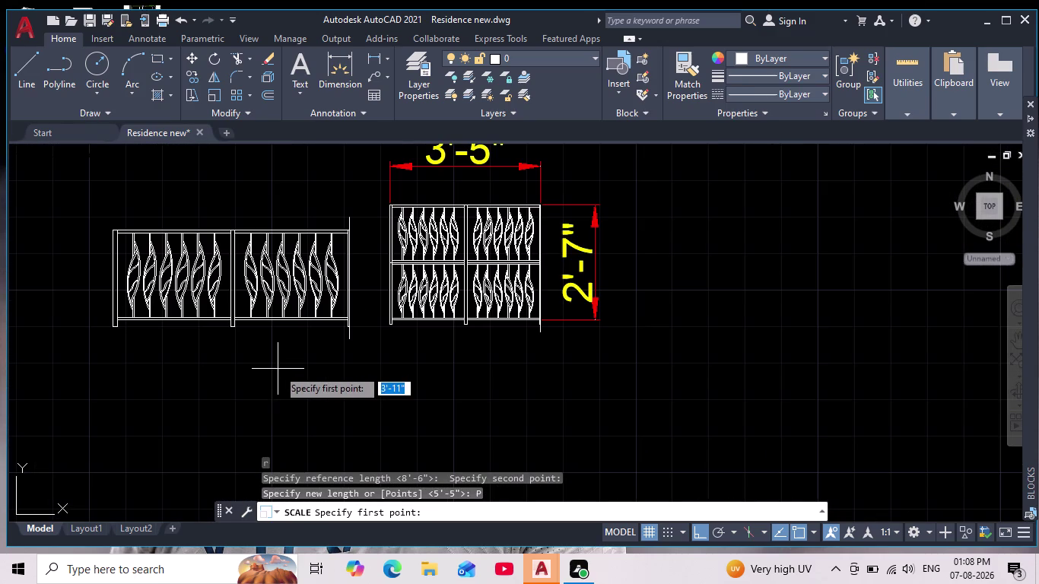
scroll(up, 3)
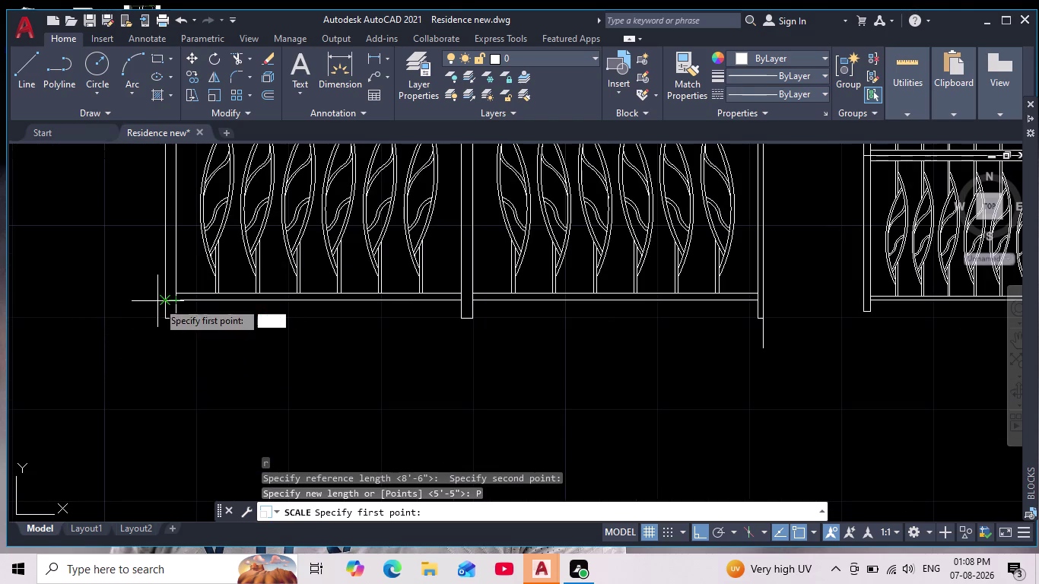
scroll(up, 3)
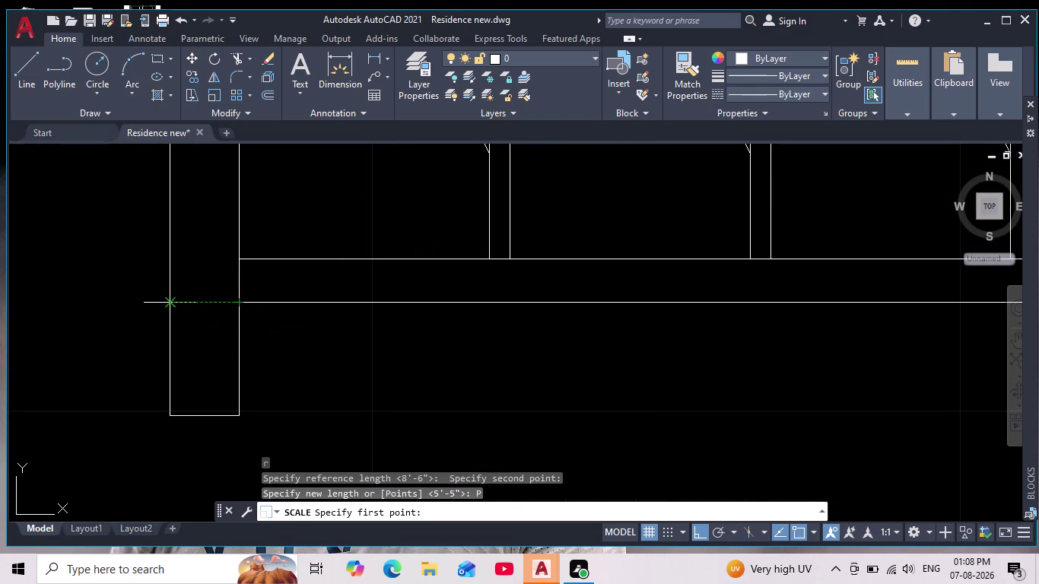
click(172, 301)
Pick the second point along the bottom rail to finish rescaling the single railing.
scroll(down, 3)
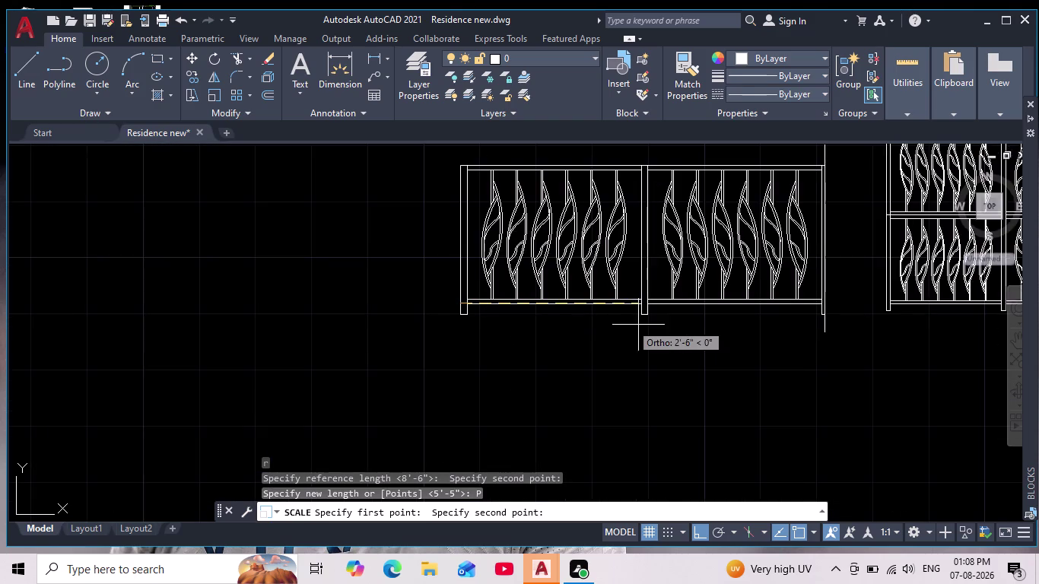
middle_drag(635, 326, 229, 336)
scroll(up, 3)
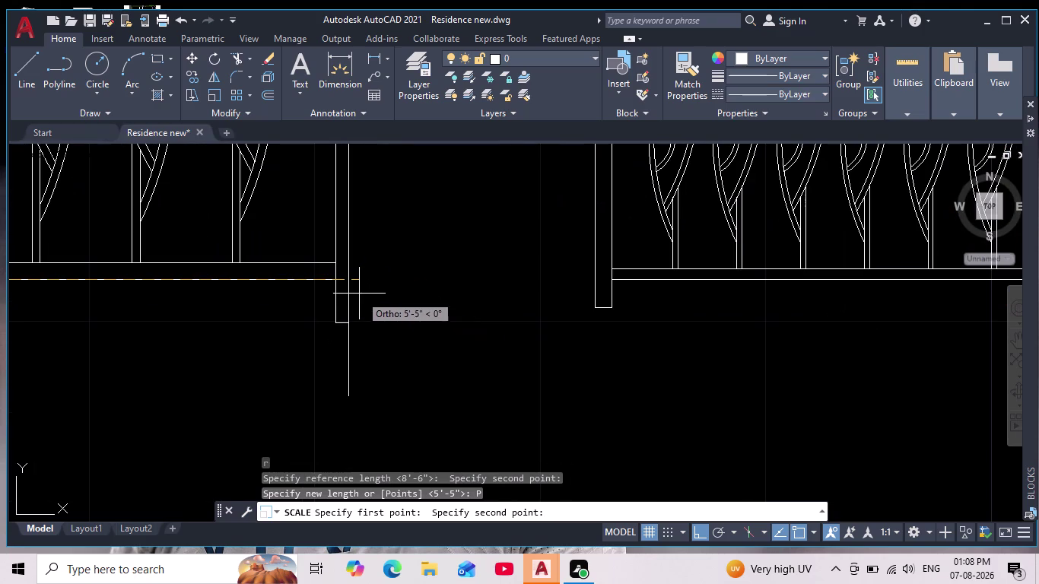
click(348, 283)
scroll(down, 3)
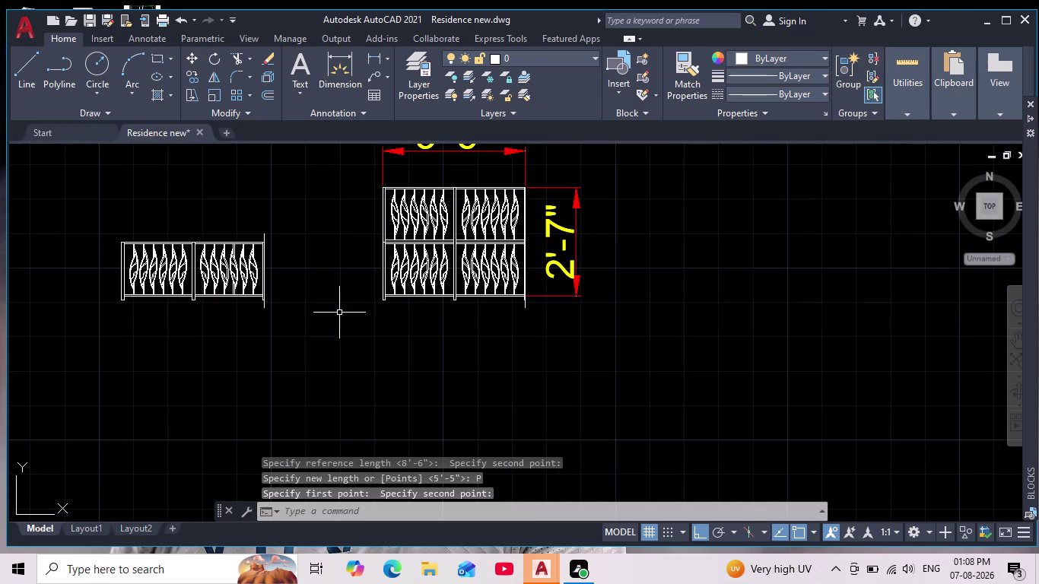
middle_drag(203, 325, 250, 325)
Start a linear dimension with both railing blocks in view.
scroll(down, 3)
scroll(up, 3)
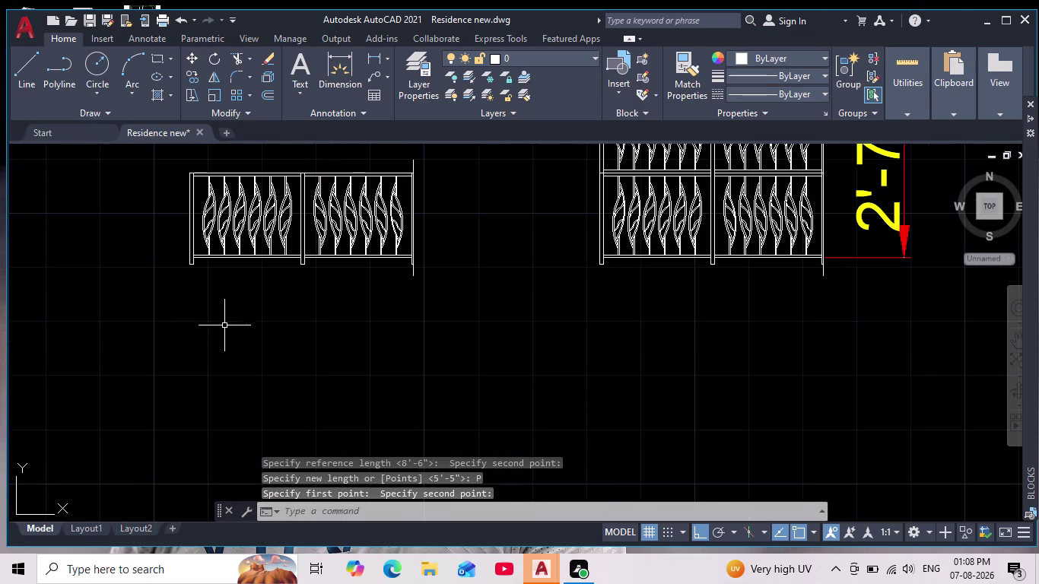
middle_drag(218, 297, 224, 347)
scroll(down, 3)
click(370, 62)
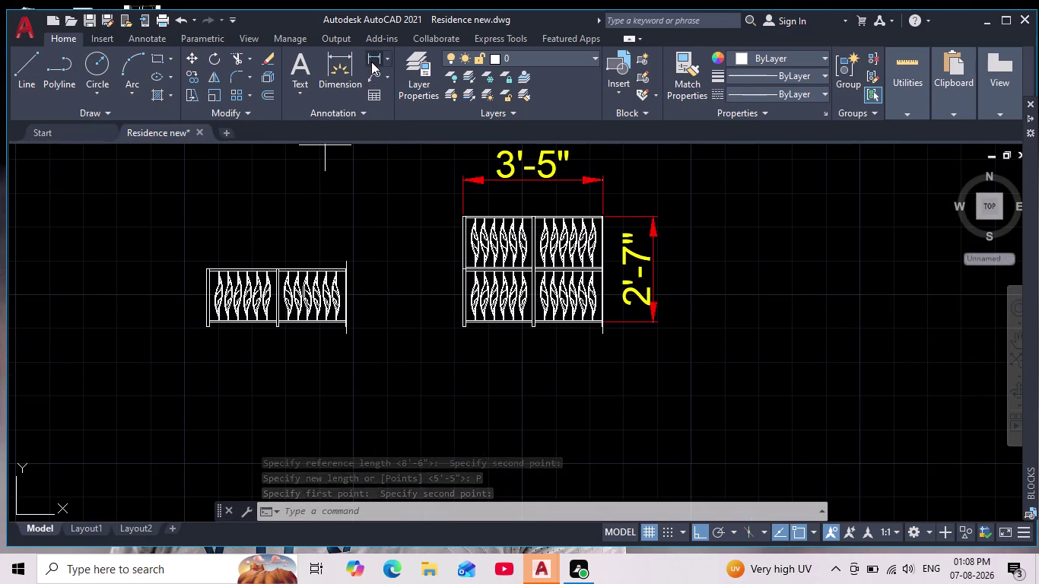
scroll(up, 3)
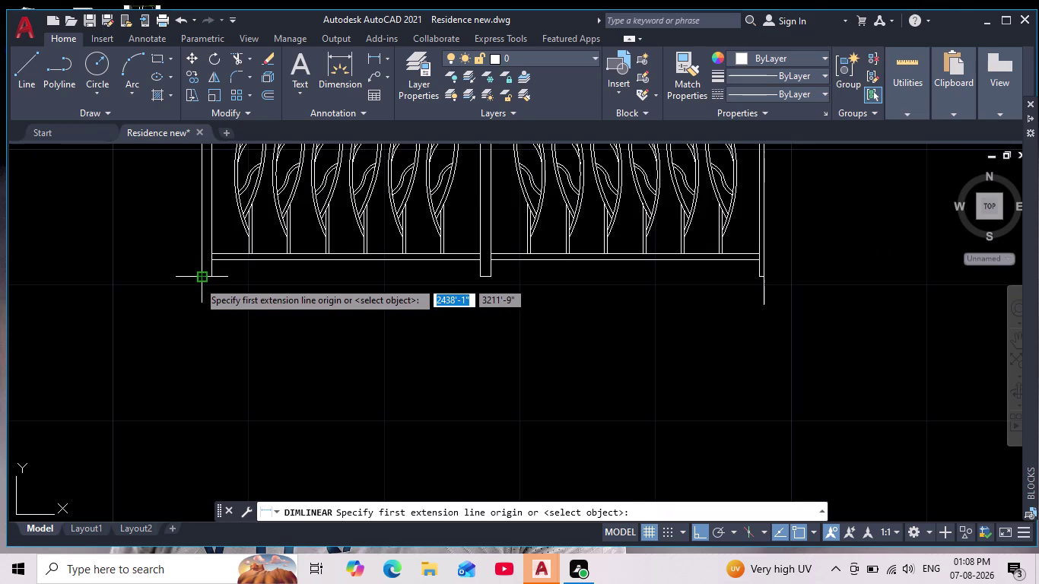
click(199, 280)
scroll(up, 3)
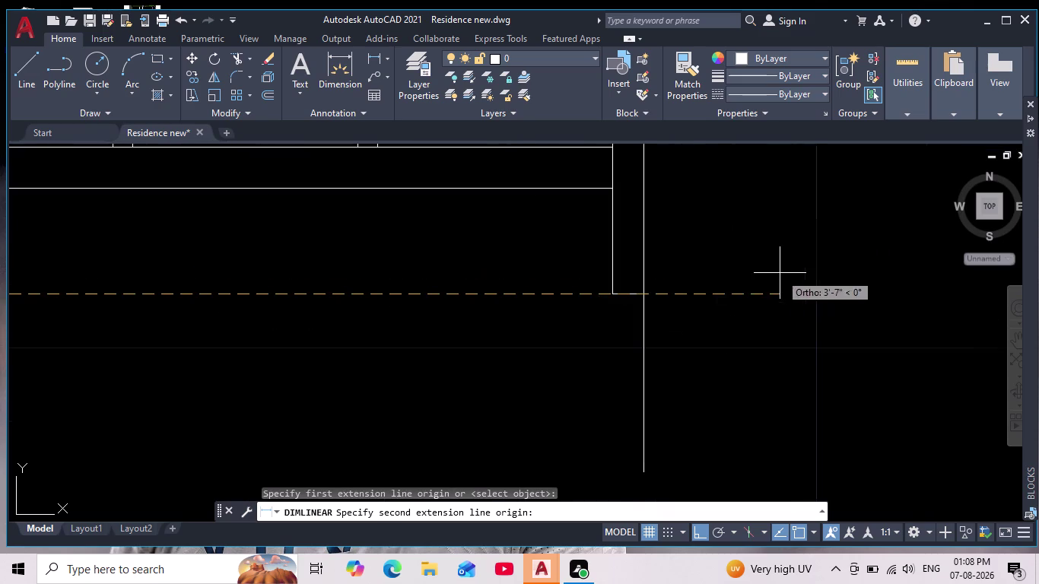
click(641, 299)
scroll(down, 3)
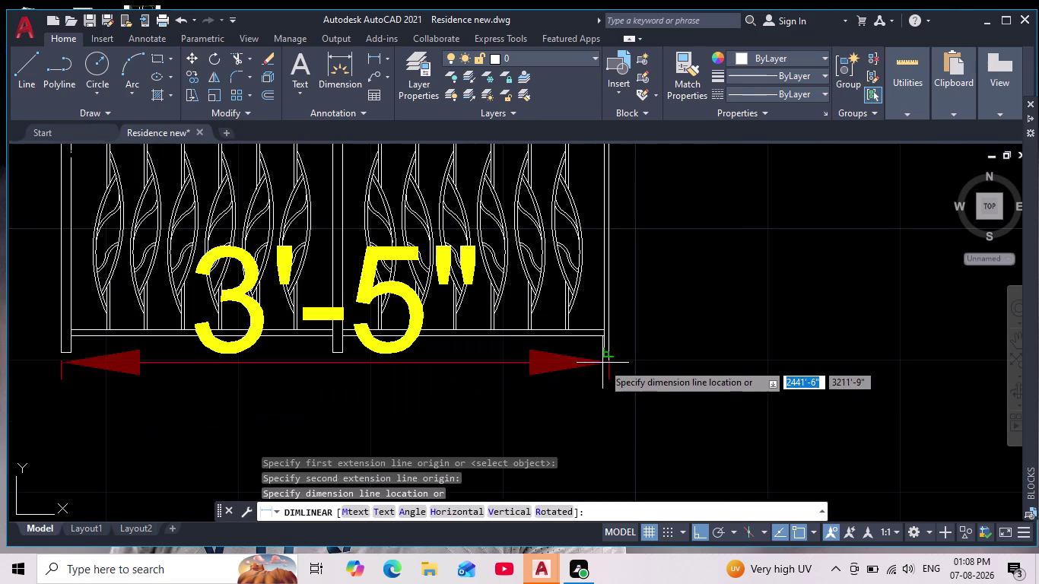
middle_click(593, 389)
scroll(down, 3)
scroll(up, 3)
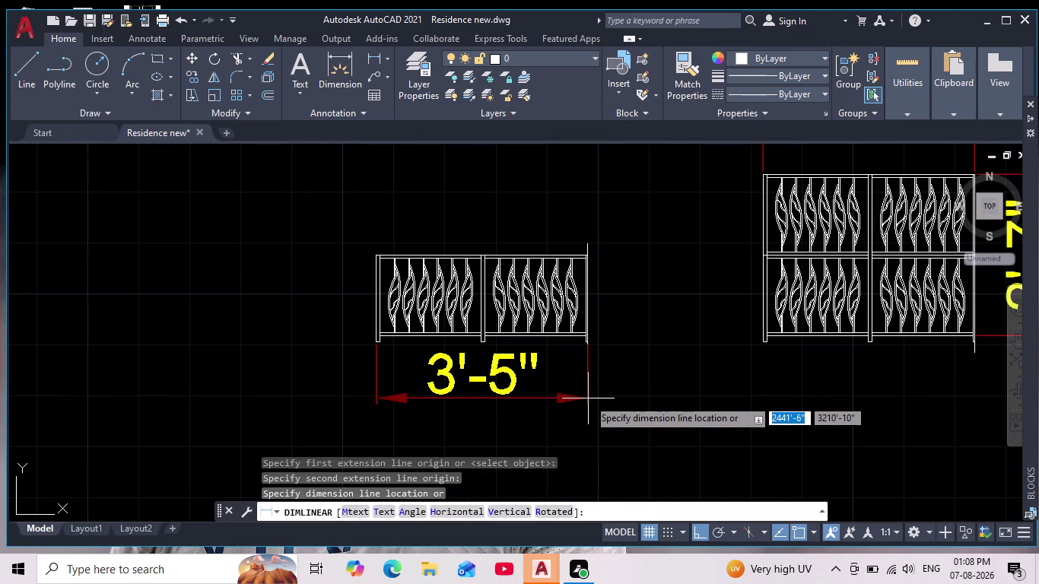
key(Escape)
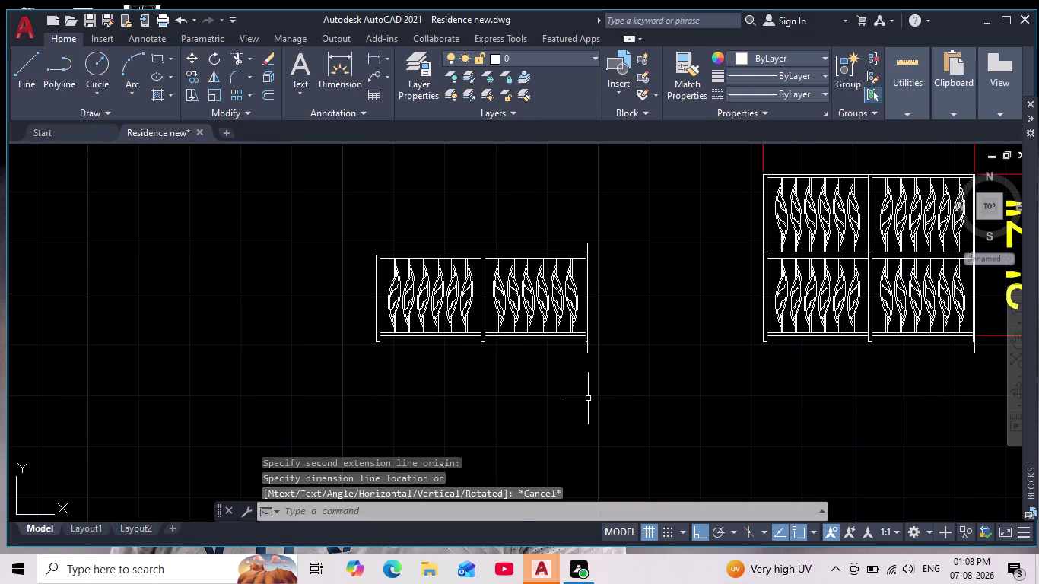
key(ctrl+z)
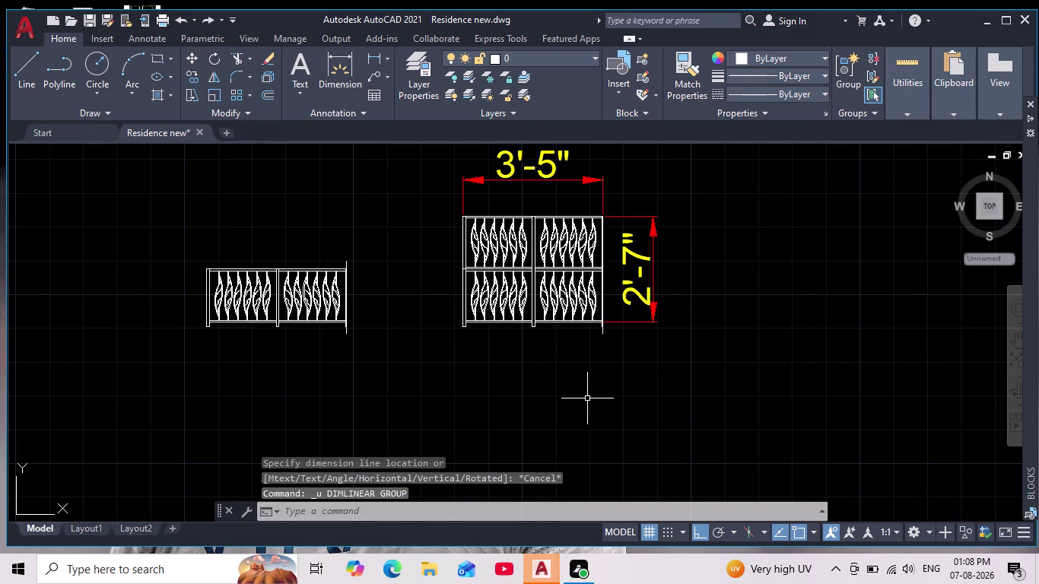
click(587, 398)
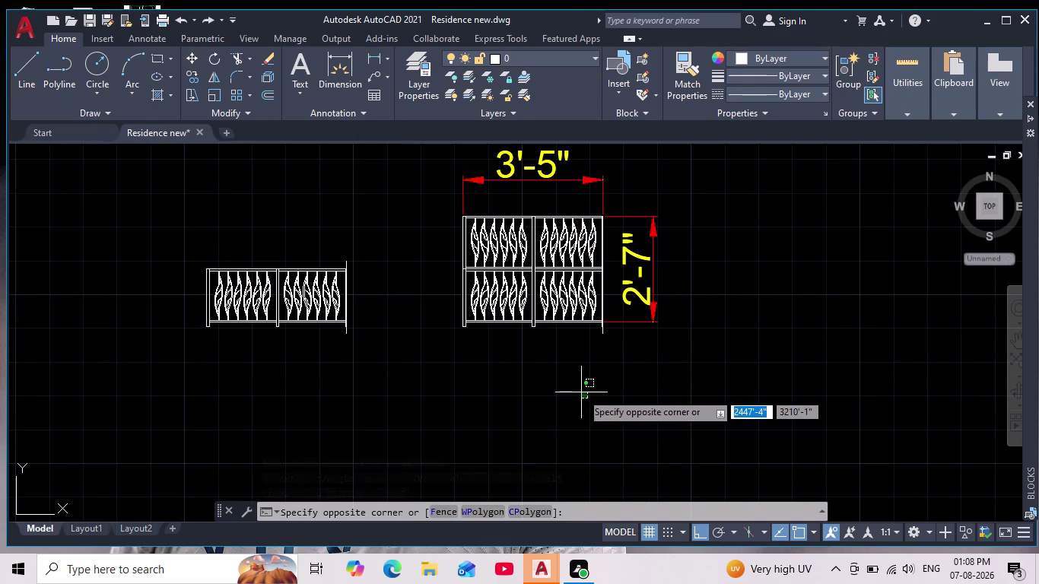
Cancel the stray selection window and pan over the elevation back to the single railing.
click(582, 406)
key(Escape)
key(Escape)
key(Escape)
key(Escape)
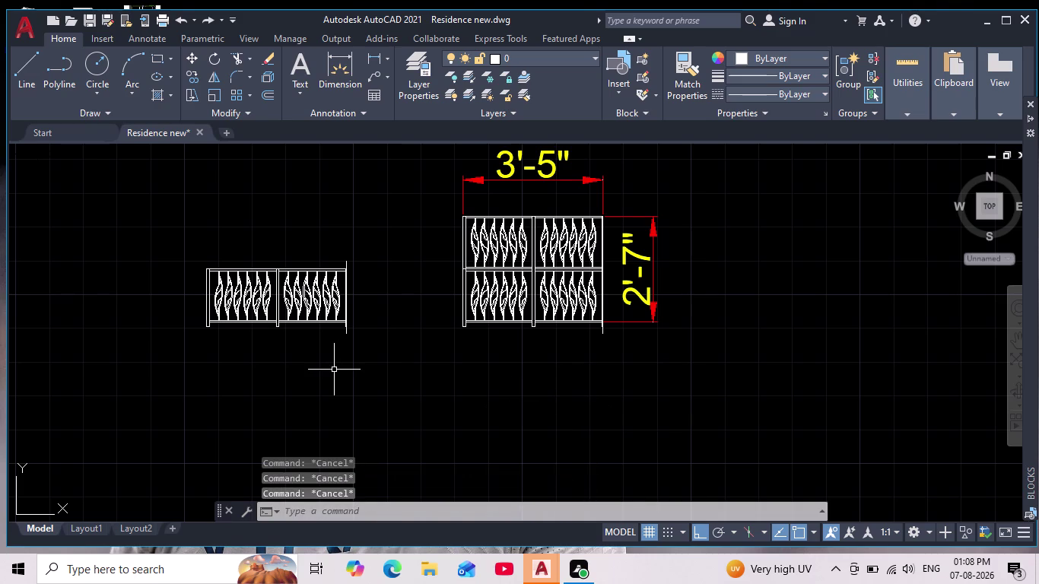
scroll(down, 3)
middle_drag(324, 372, 439, 281)
scroll(down, 3)
scroll(up, 3)
middle_click(416, 300)
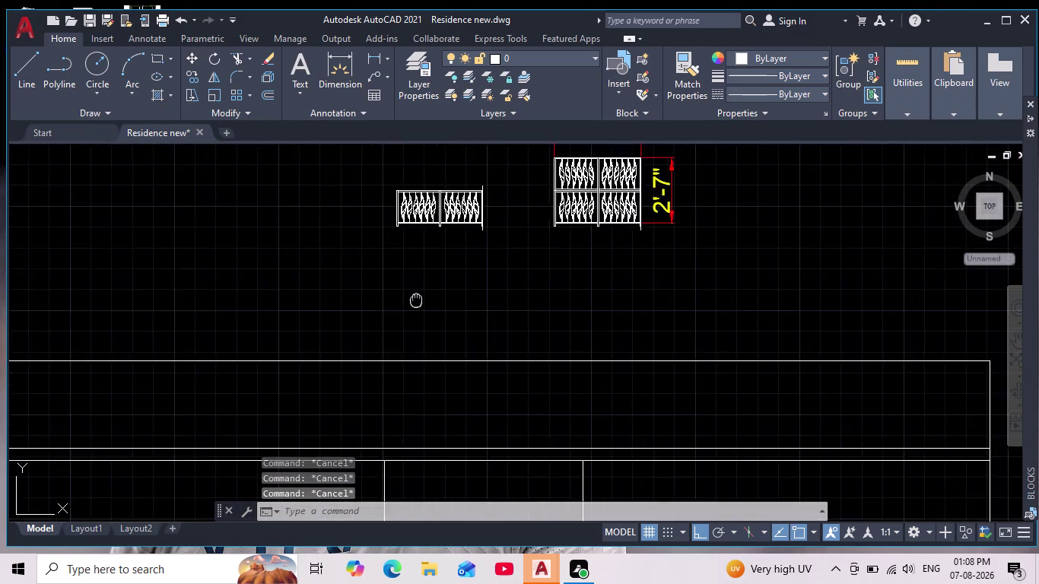
scroll(down, 3)
scroll(up, 3)
middle_drag(414, 301, 467, 225)
scroll(down, 3)
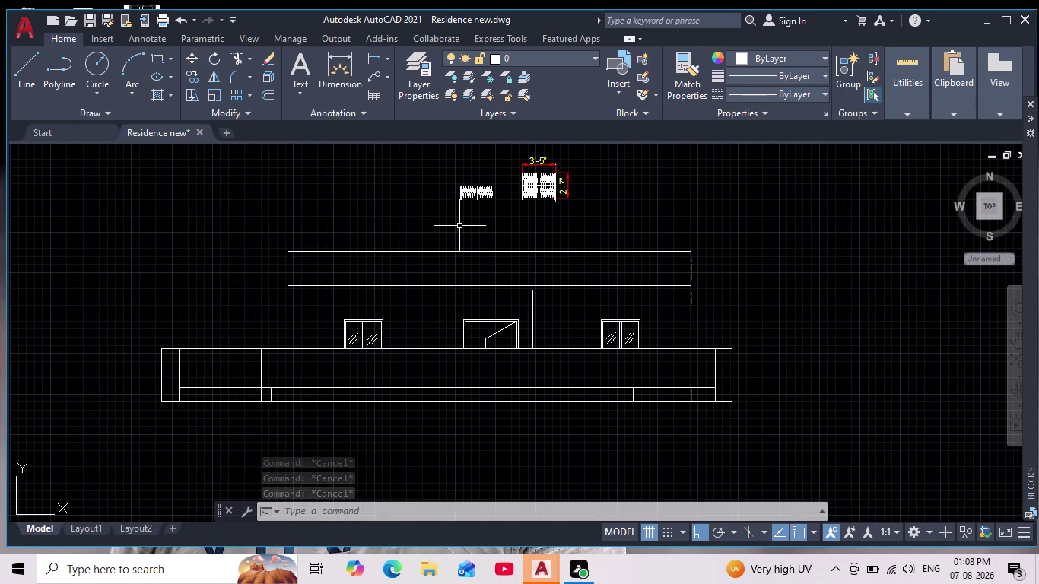
scroll(up, 3)
middle_drag(466, 233, 441, 283)
Use Ctrl+Z and Undo, clearing stray selection windows, to reverse the single railing's SCALE.
key(ctrl+z)
click(429, 283)
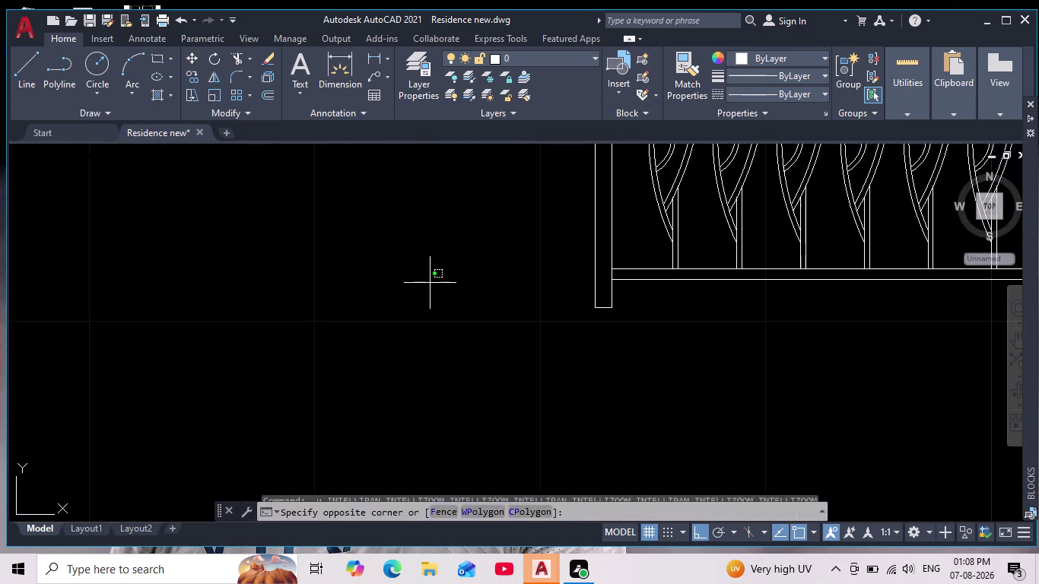
key(ctrl+z)
key(Escape)
key(Escape)
key(ctrl+z)
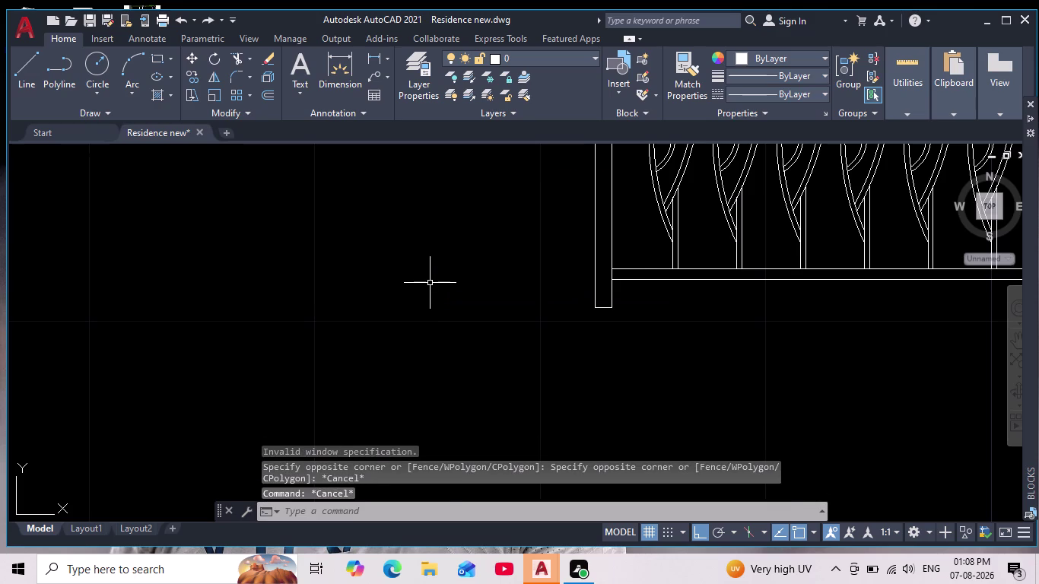
click(430, 282)
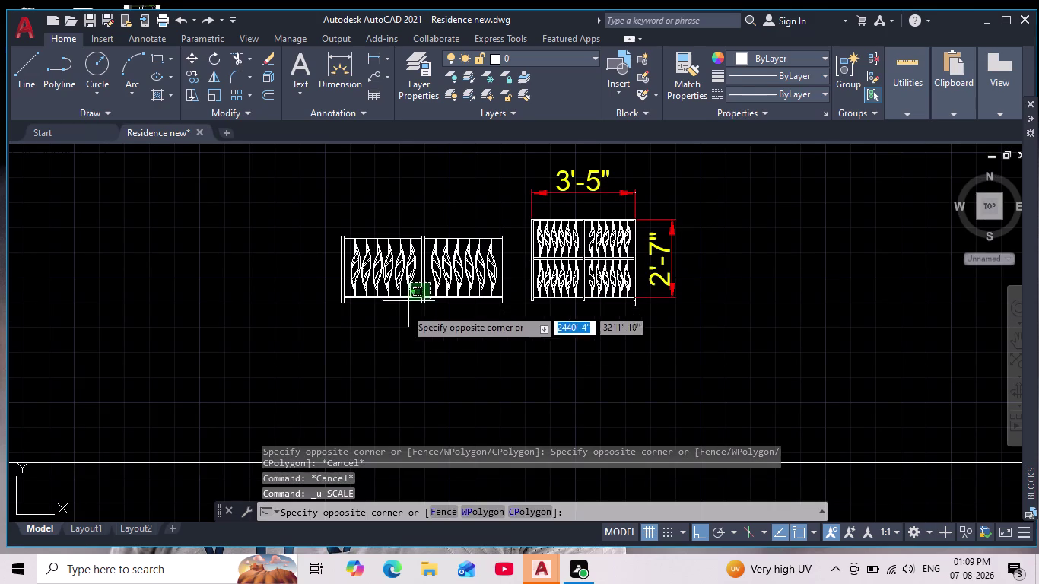
key(Escape)
key(Escape)
scroll(up, 3)
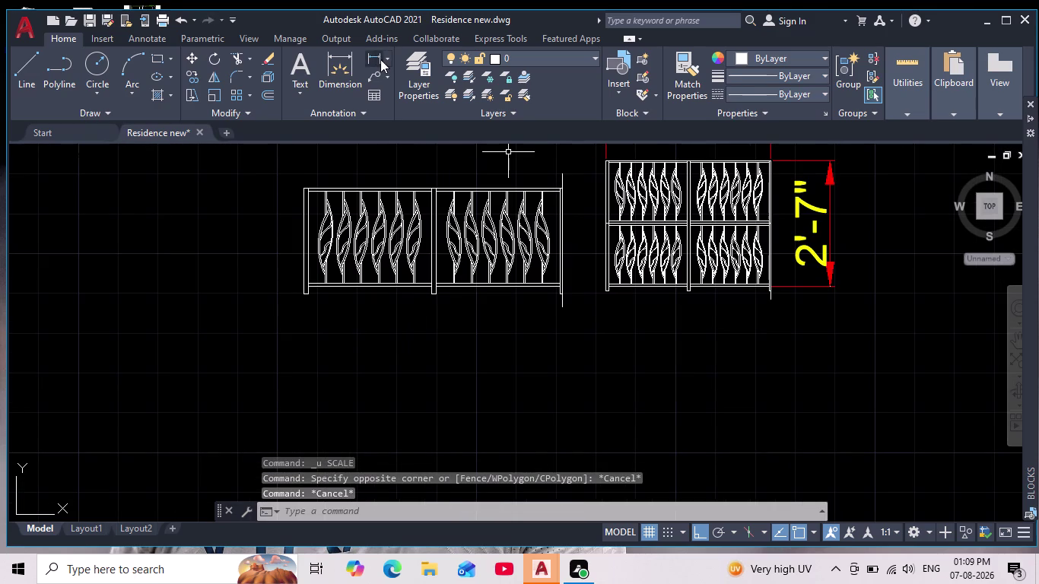
Preview a 5'-5" width dimension across the single railing, then cancel it.
click(371, 53)
scroll(up, 3)
scroll(up, 3)
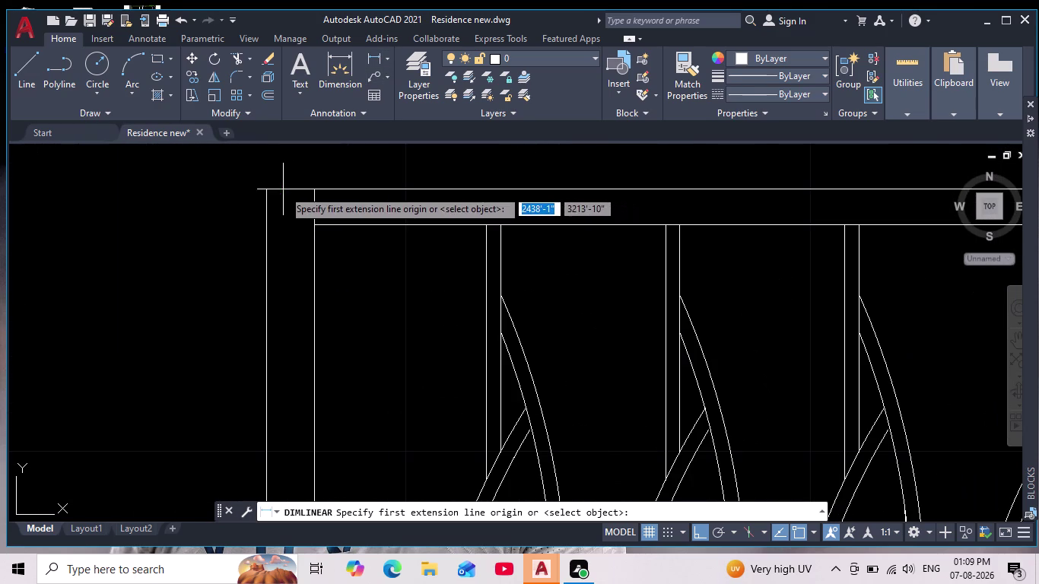
click(265, 189)
scroll(down, 3)
middle_drag(525, 207, 210, 312)
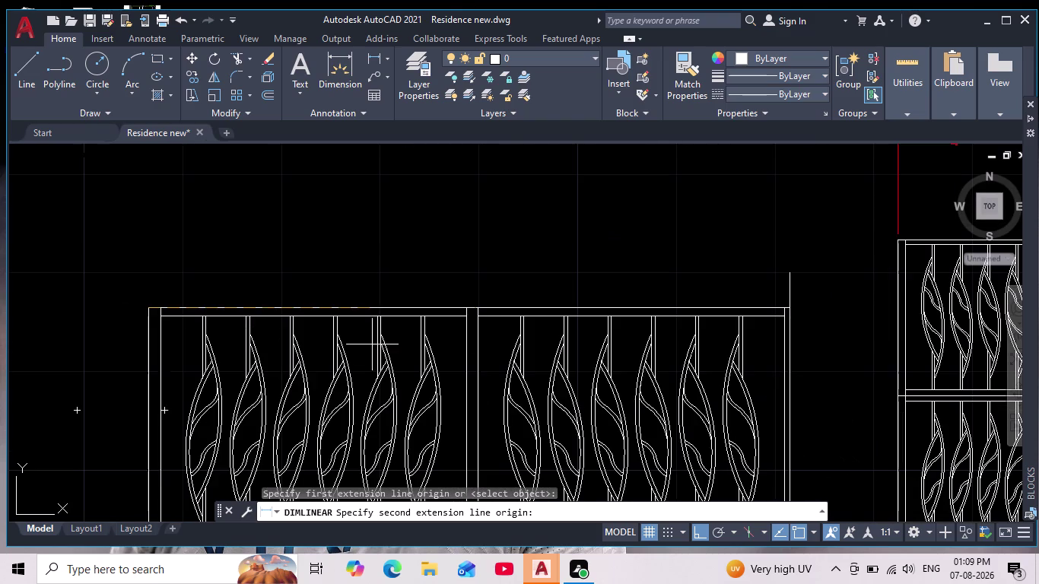
scroll(up, 3)
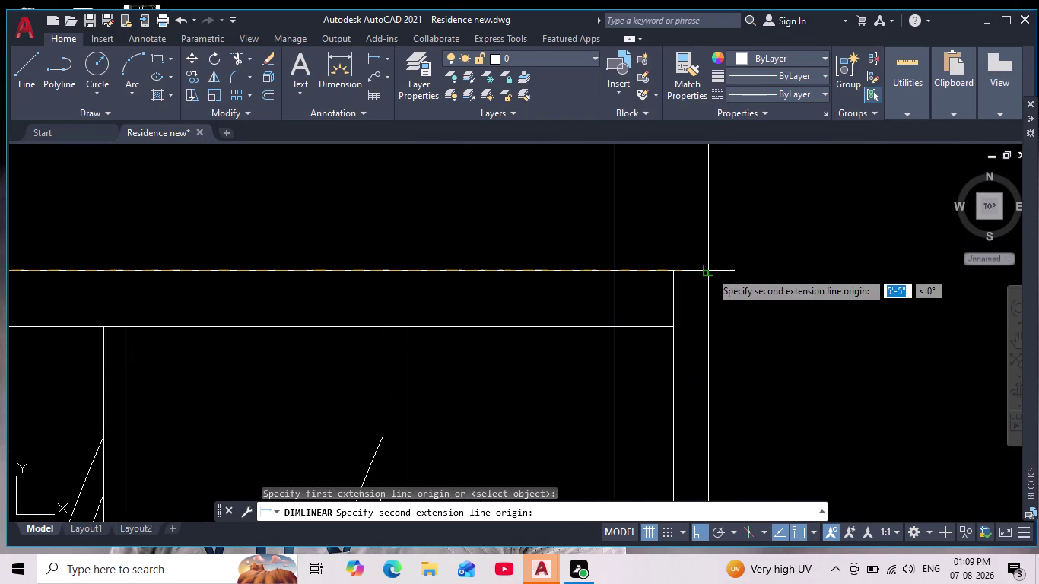
click(701, 273)
scroll(down, 3)
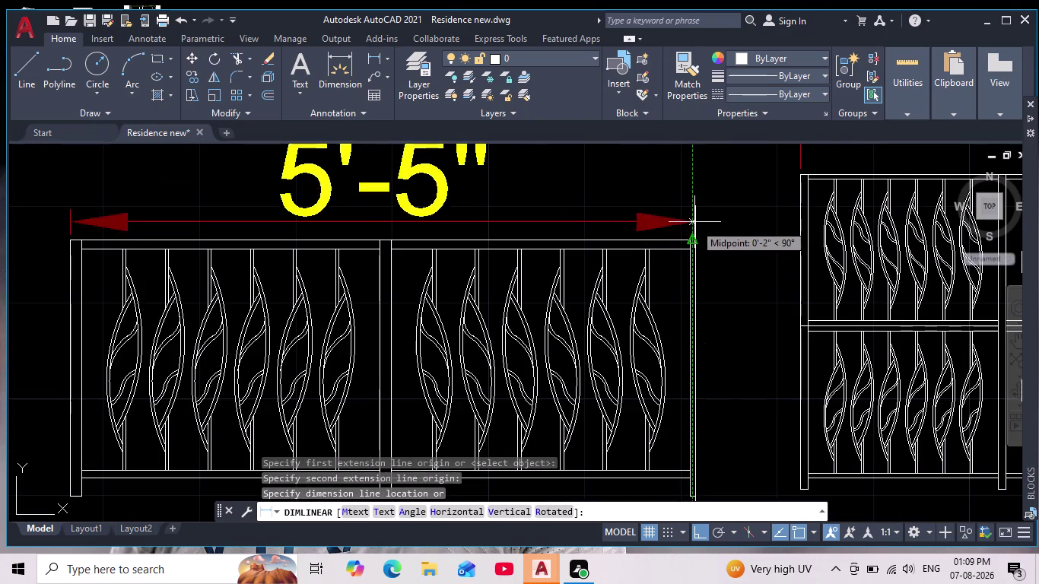
key(Escape)
Pan and zoom across the elevation and its base, then back to the railing blocks.
scroll(down, 3)
scroll(down, 3)
middle_drag(685, 289, 648, 281)
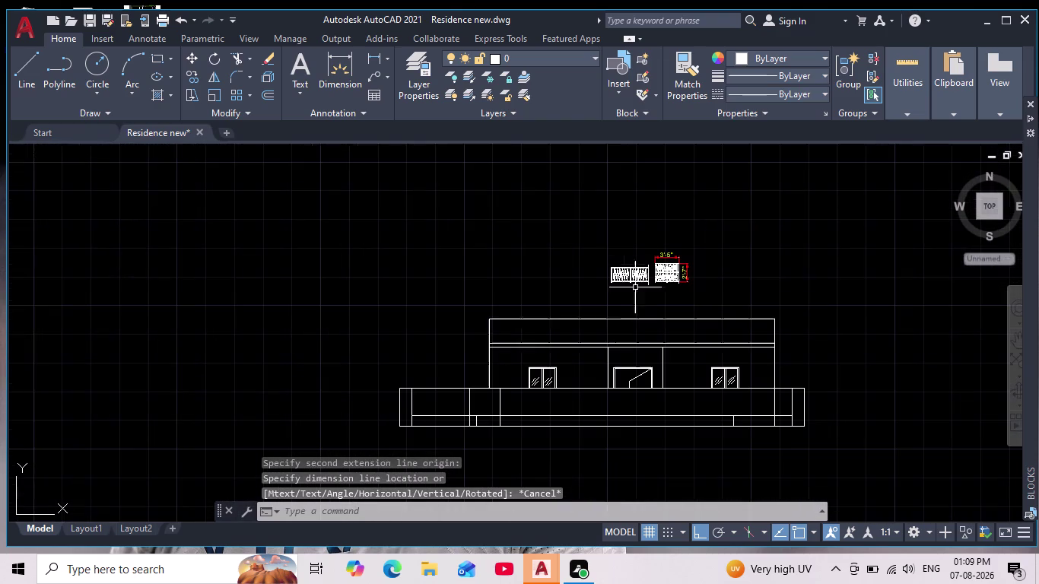
middle_drag(494, 331, 468, 285)
scroll(up, 3)
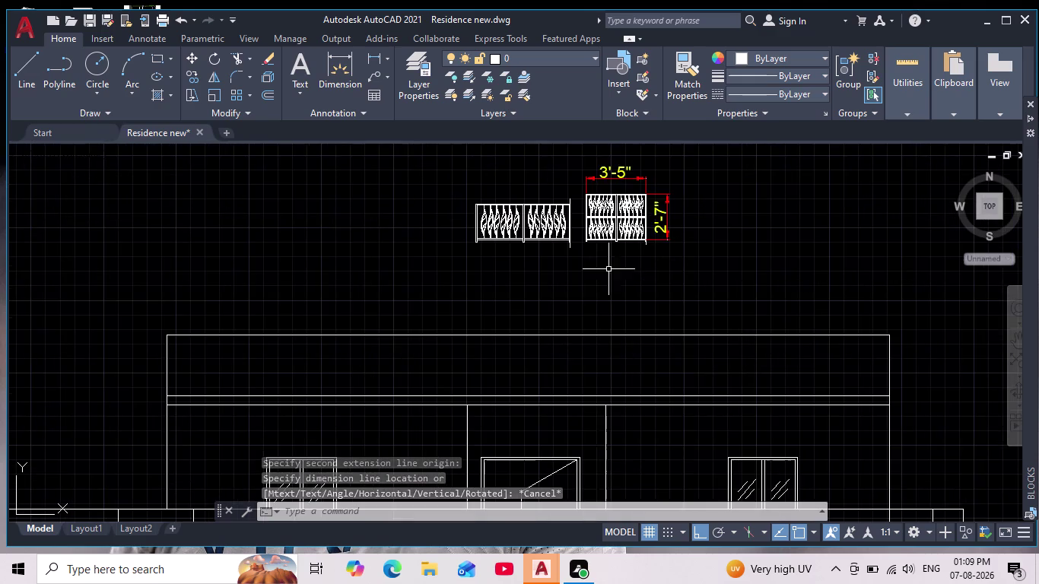
middle_drag(592, 282, 642, 198)
scroll(down, 3)
scroll(up, 3)
middle_drag(343, 413, 350, 406)
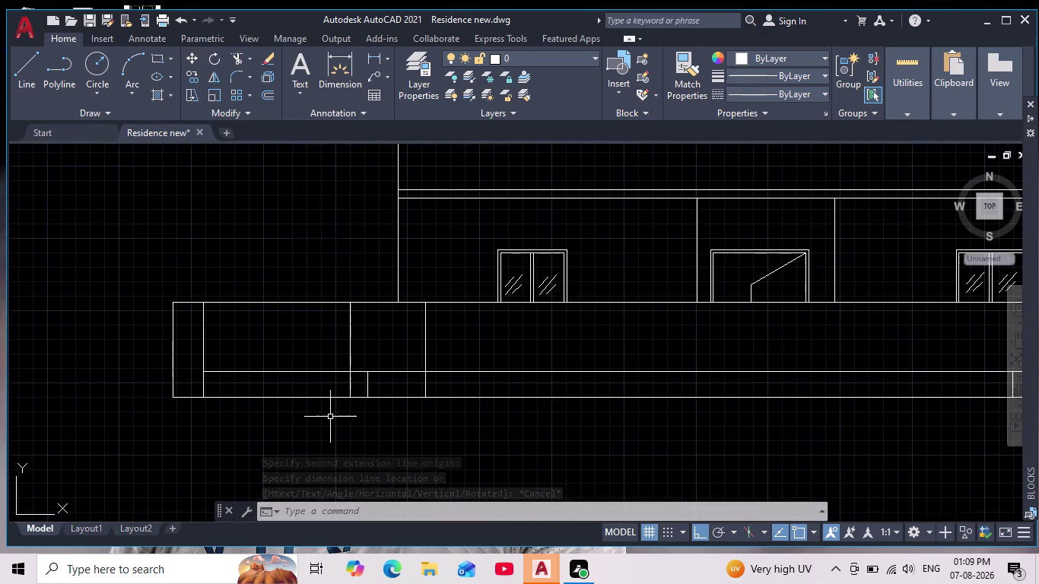
middle_drag(350, 406, 411, 365)
scroll(up, 3)
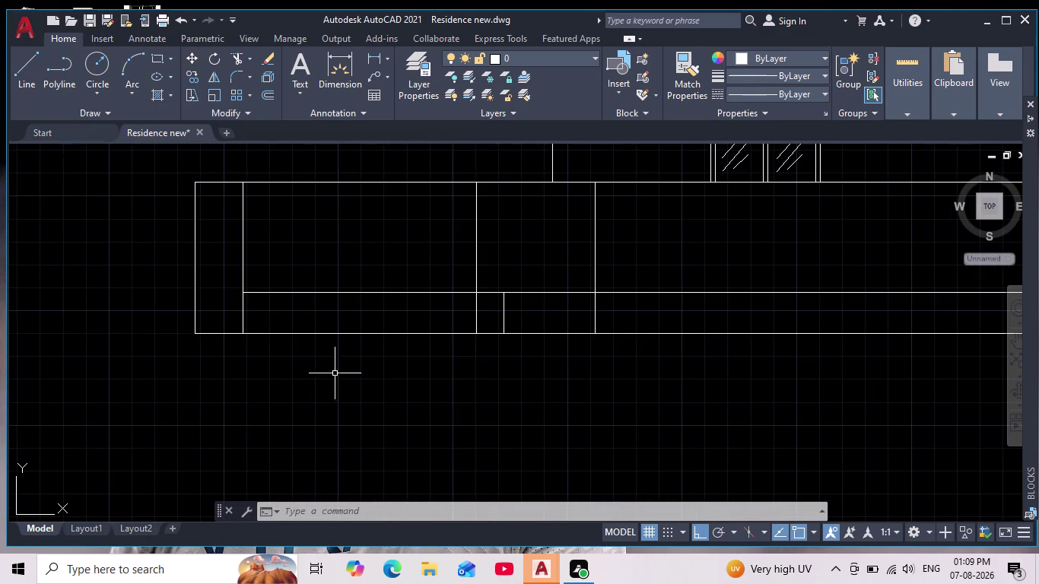
scroll(down, 3)
middle_drag(322, 322, 263, 351)
scroll(down, 3)
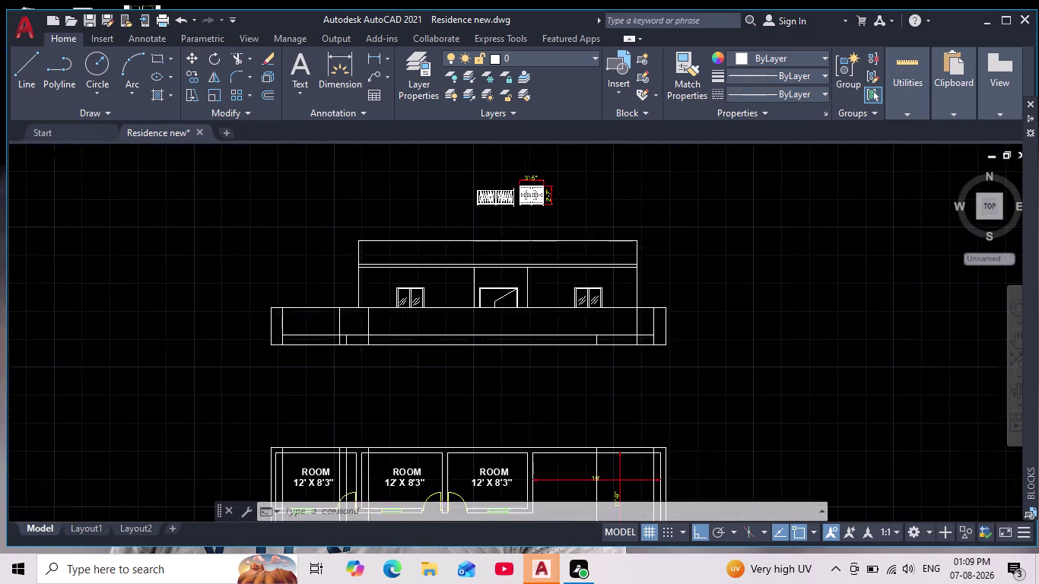
scroll(up, 3)
scroll(up, 3)
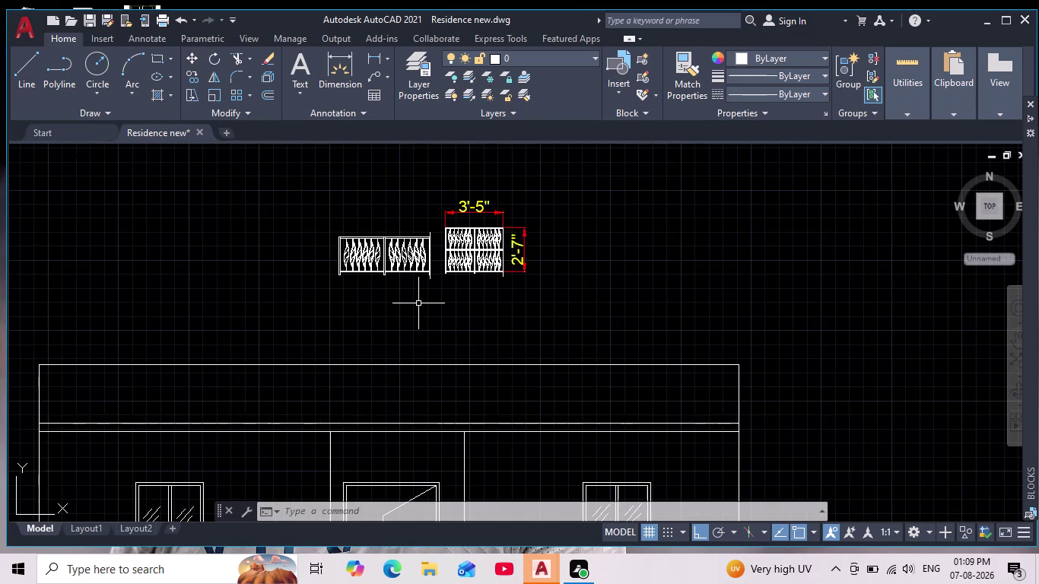
scroll(up, 3)
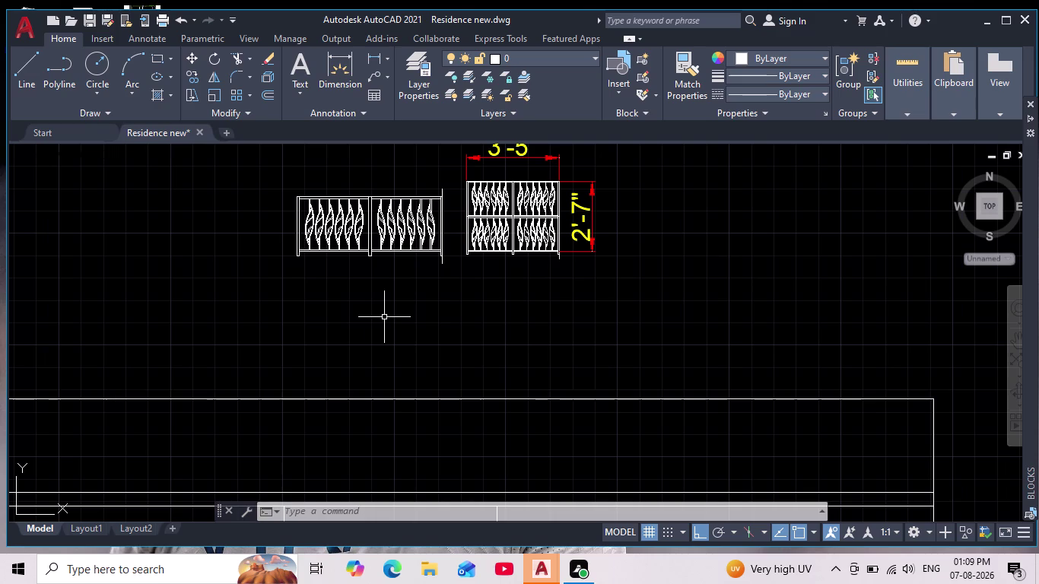
Start SCALE with the single-tier railing block window-selected.
text(sc)
key(Return)
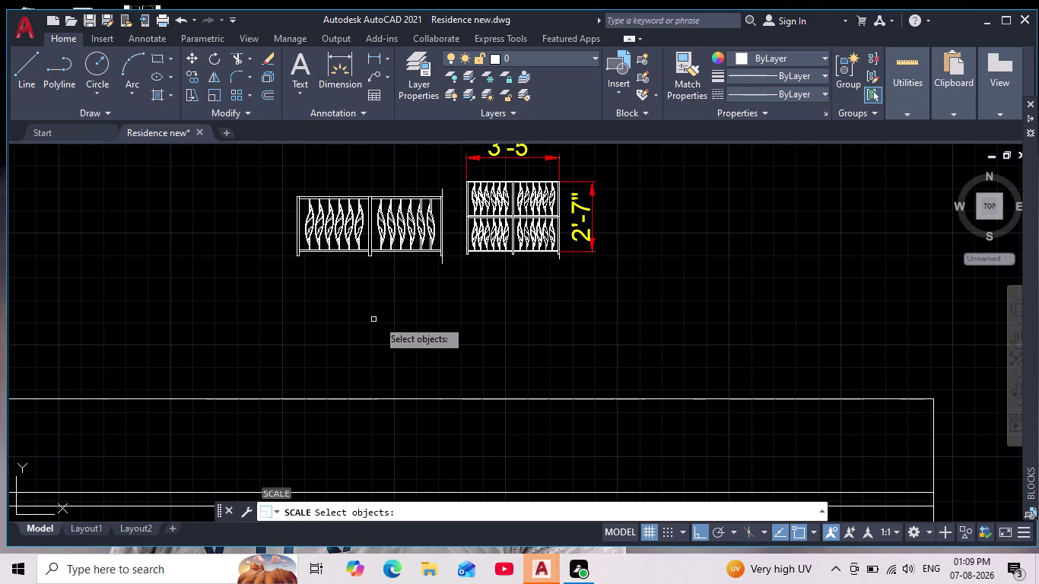
drag(450, 168, 417, 309)
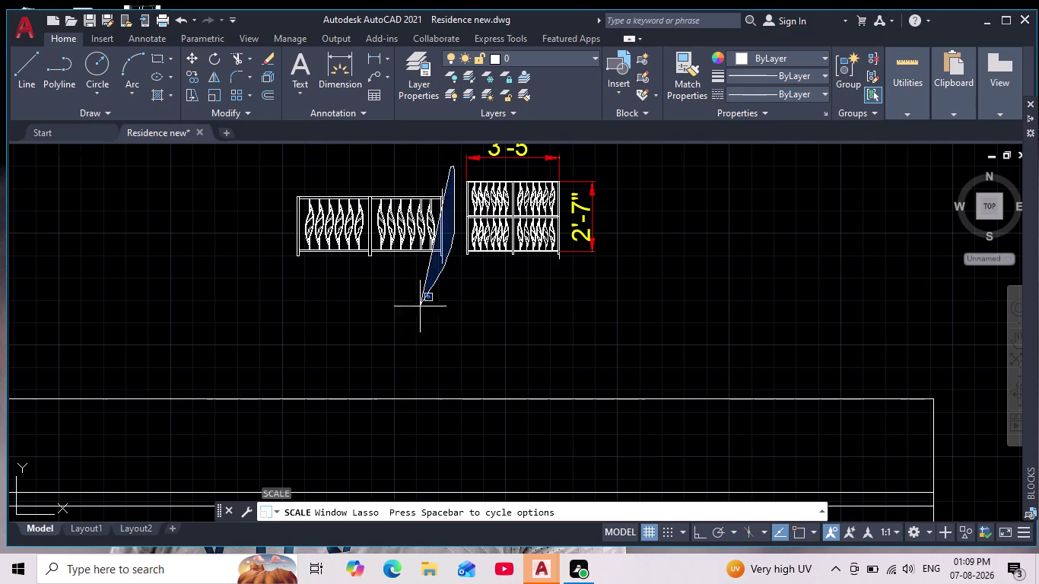
drag(416, 308, 232, 169)
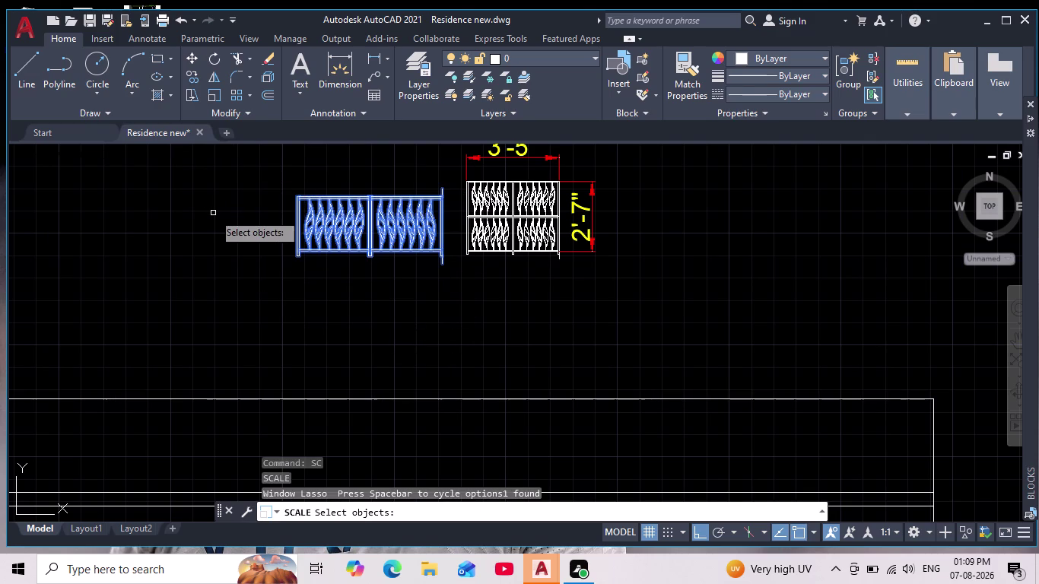
scroll(down, 3)
key(Return)
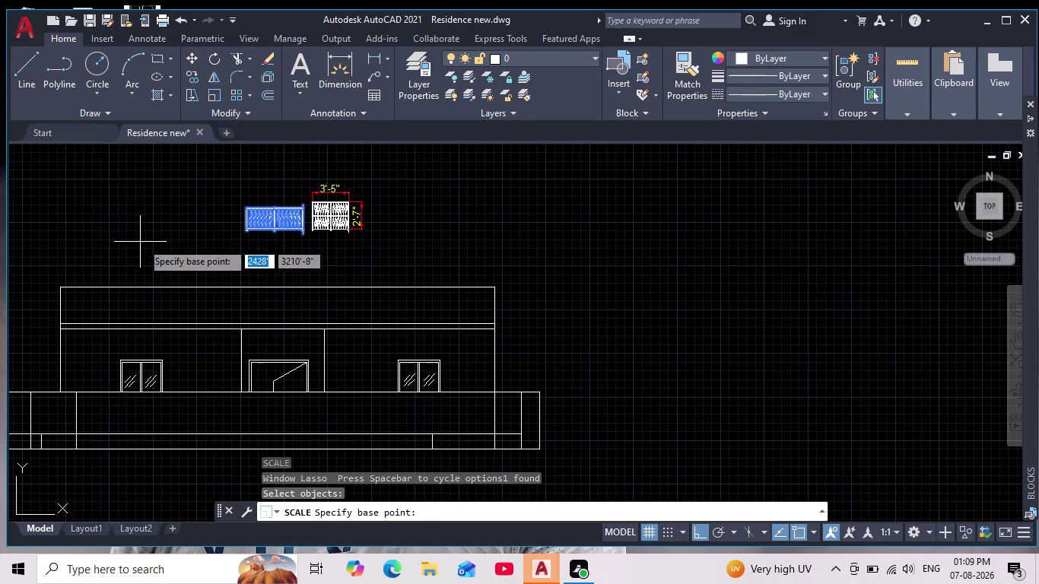
Anchor the scale at the railing's top-left corner and choose the Reference option.
scroll(up, 3)
scroll(up, 3)
middle_drag(254, 255, 193, 428)
scroll(down, 3)
scroll(up, 3)
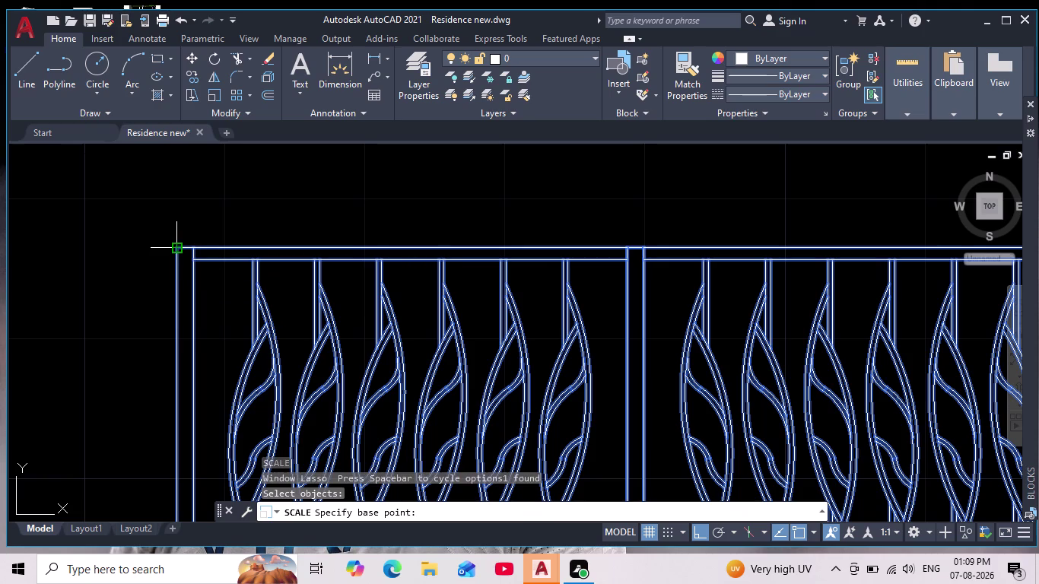
click(176, 245)
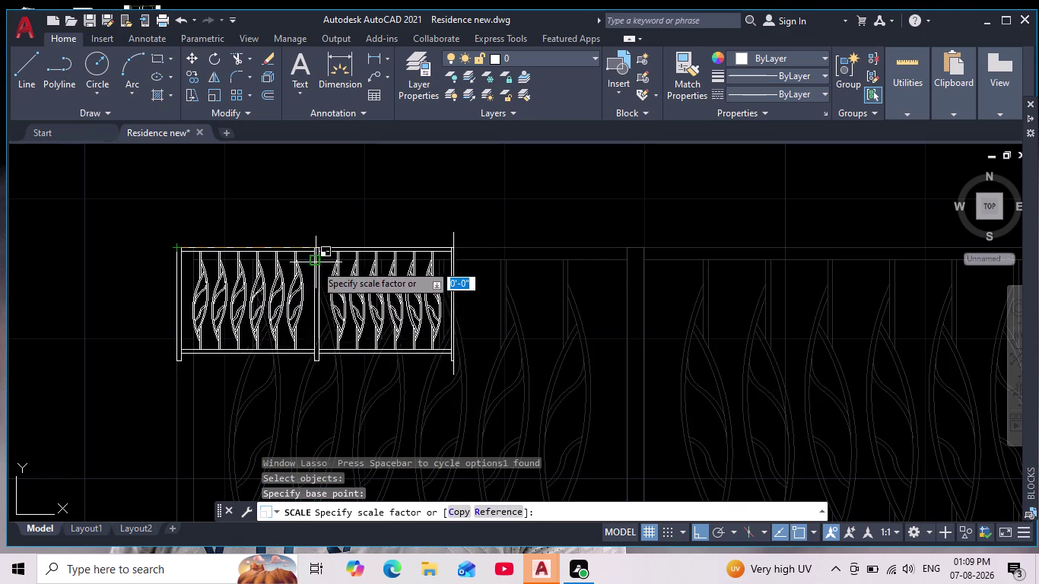
click(505, 518)
click(491, 508)
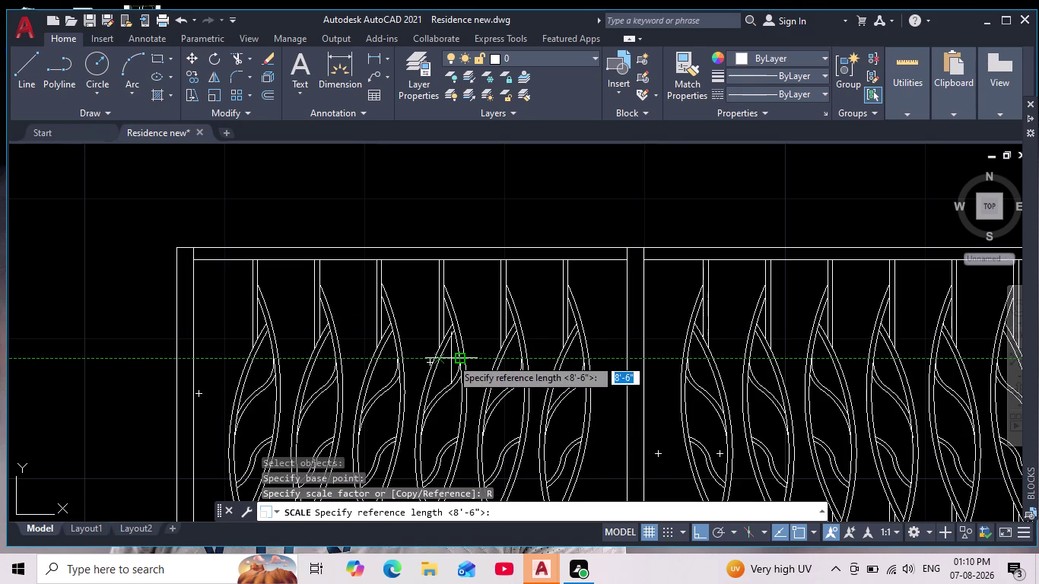
Pan and zoom across the railing panels, elevation and floor plan to review them.
middle_drag(450, 358, 425, 226)
scroll(down, 3)
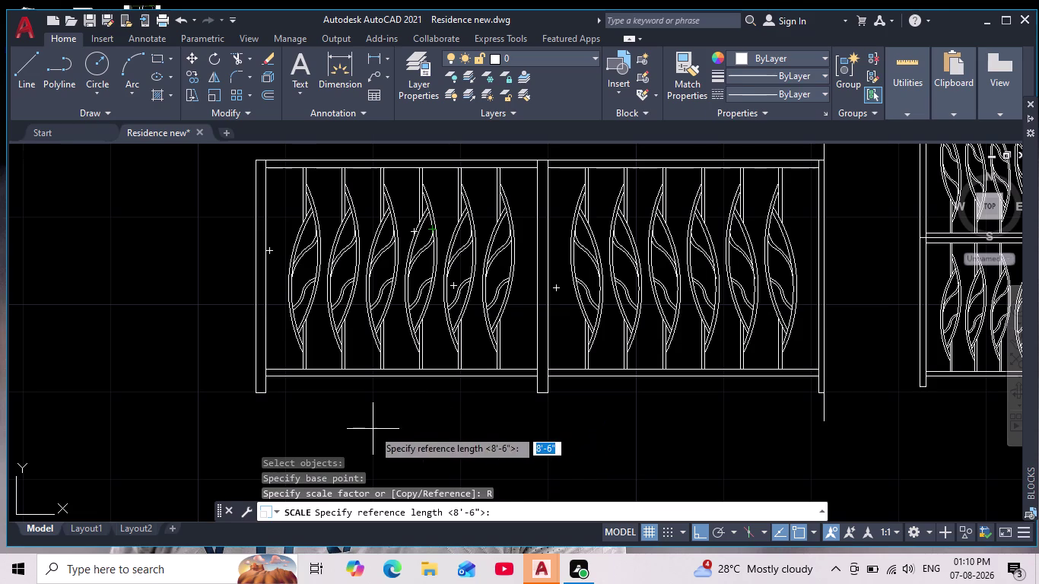
scroll(down, 3)
middle_drag(392, 433, 357, 389)
scroll(down, 3)
scroll(up, 3)
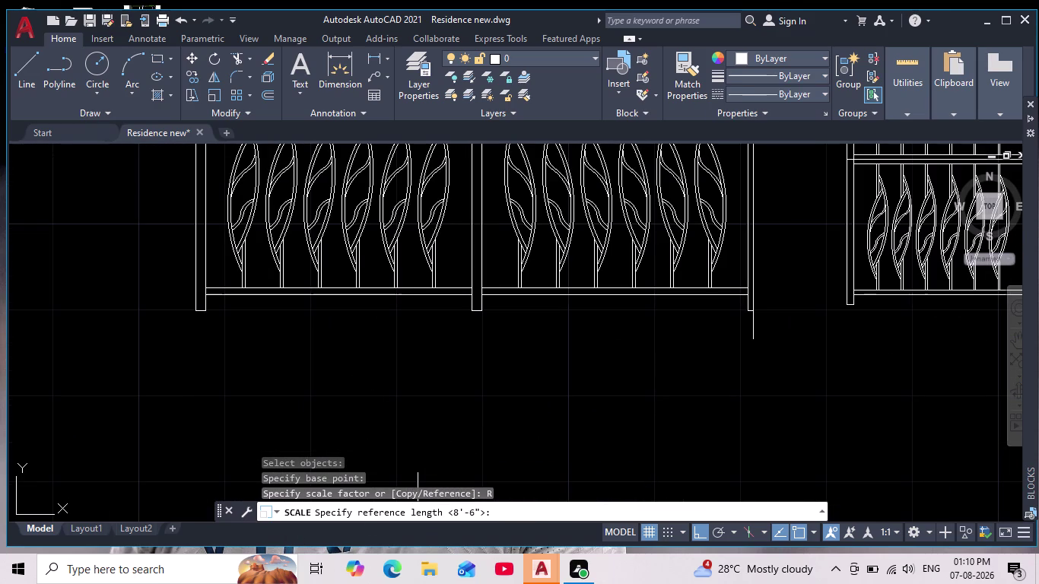
scroll(down, 3)
middle_drag(387, 394, 395, 309)
scroll(down, 3)
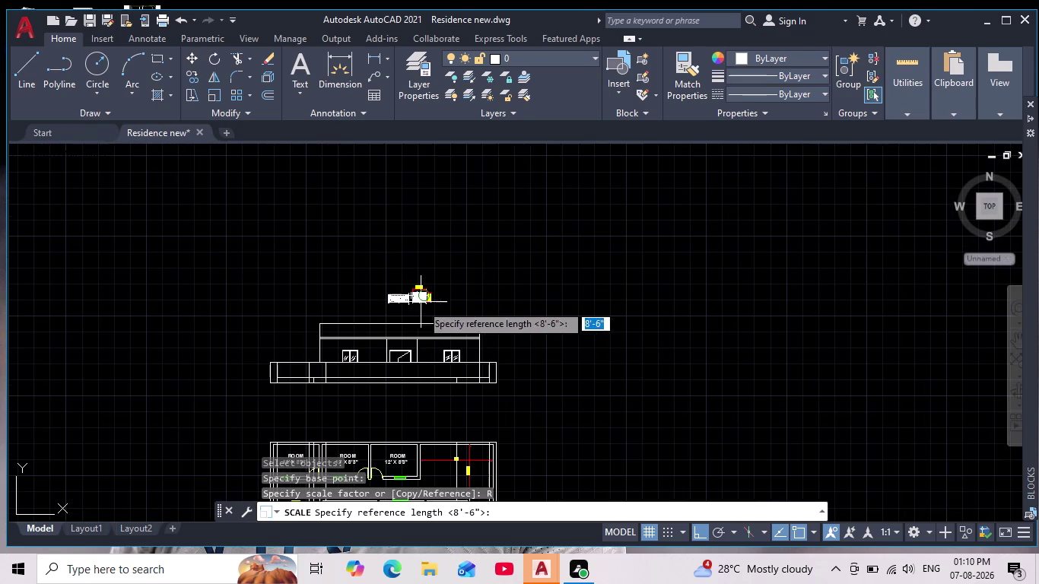
scroll(up, 3)
scroll(down, 3)
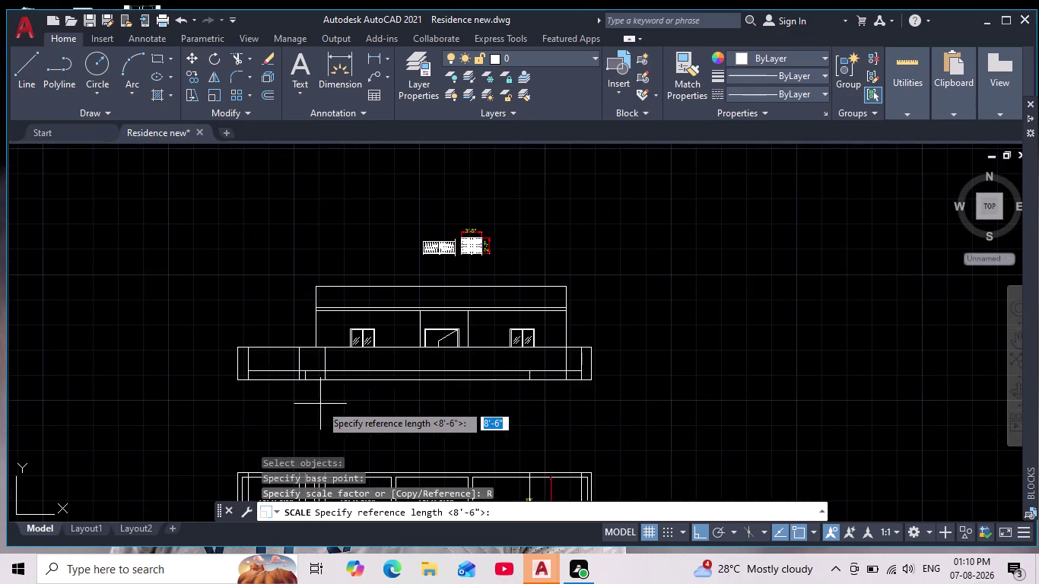
middle_drag(325, 412, 342, 356)
scroll(down, 3)
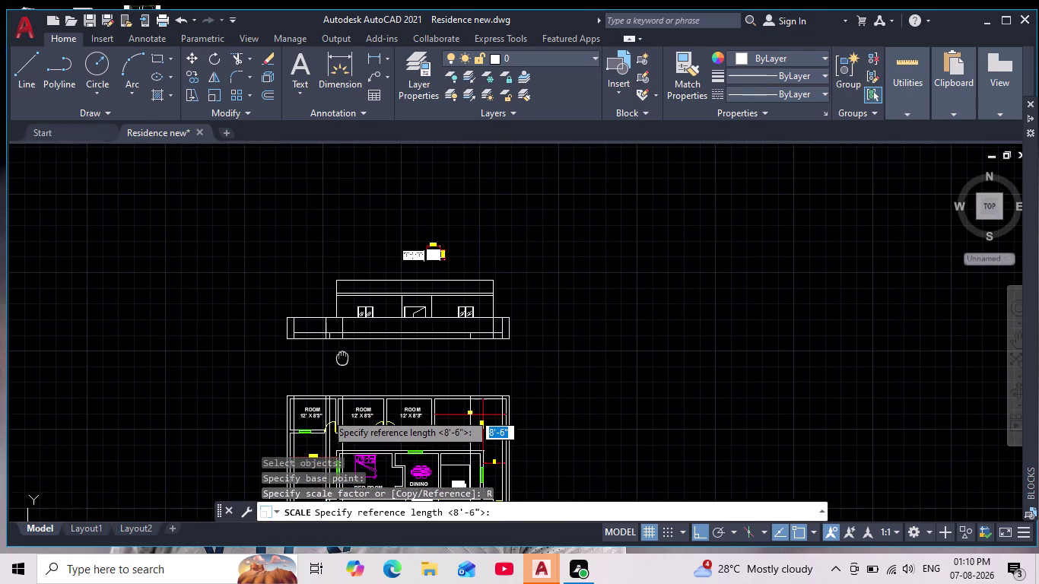
middle_drag(342, 356, 341, 358)
scroll(up, 3)
middle_drag(333, 361, 299, 304)
scroll(down, 3)
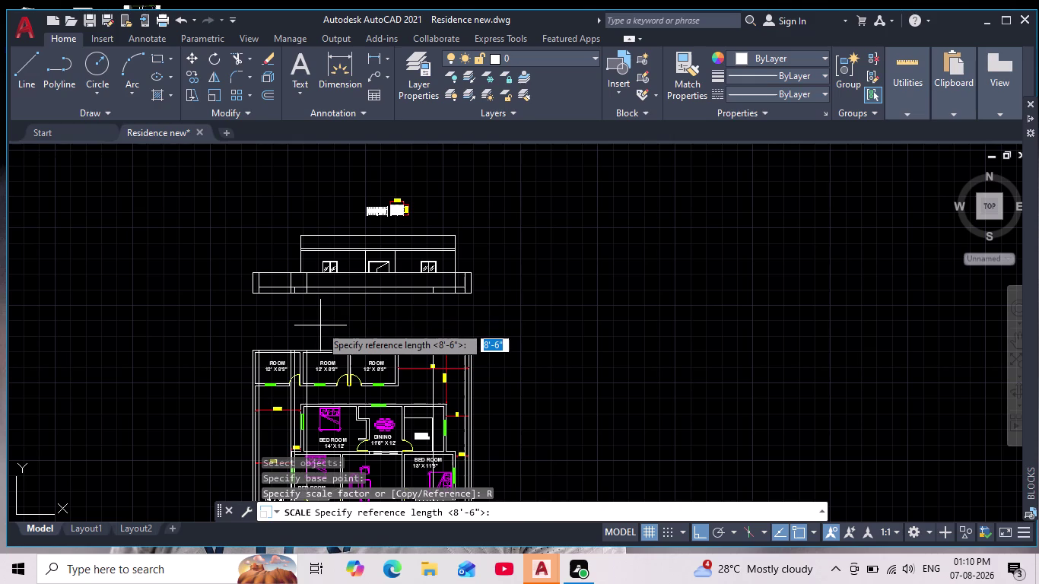
middle_drag(327, 325, 373, 178)
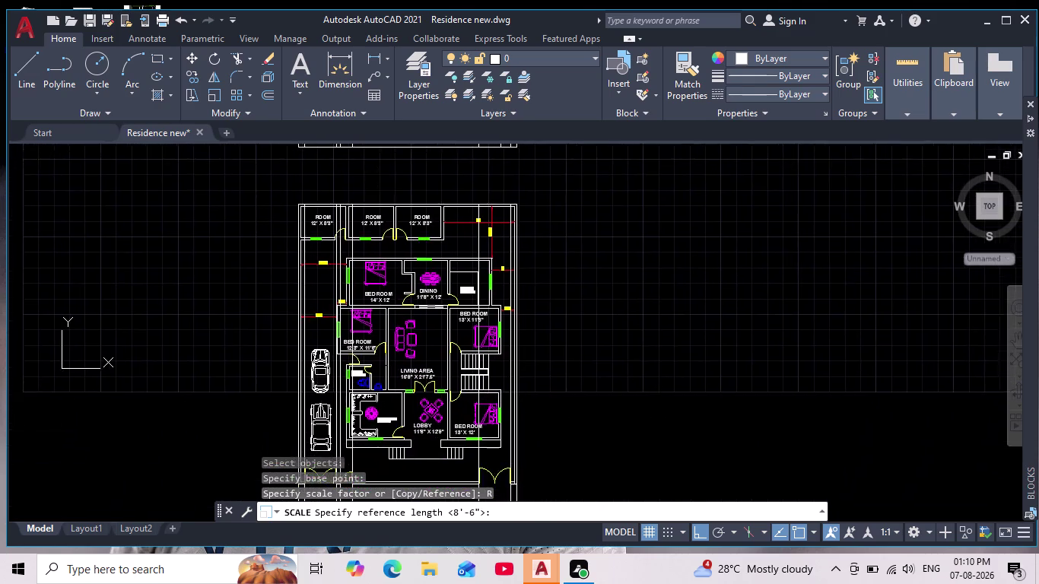
middle_drag(373, 179, 331, 293)
scroll(down, 3)
scroll(up, 3)
scroll(down, 3)
middle_drag(263, 261, 266, 258)
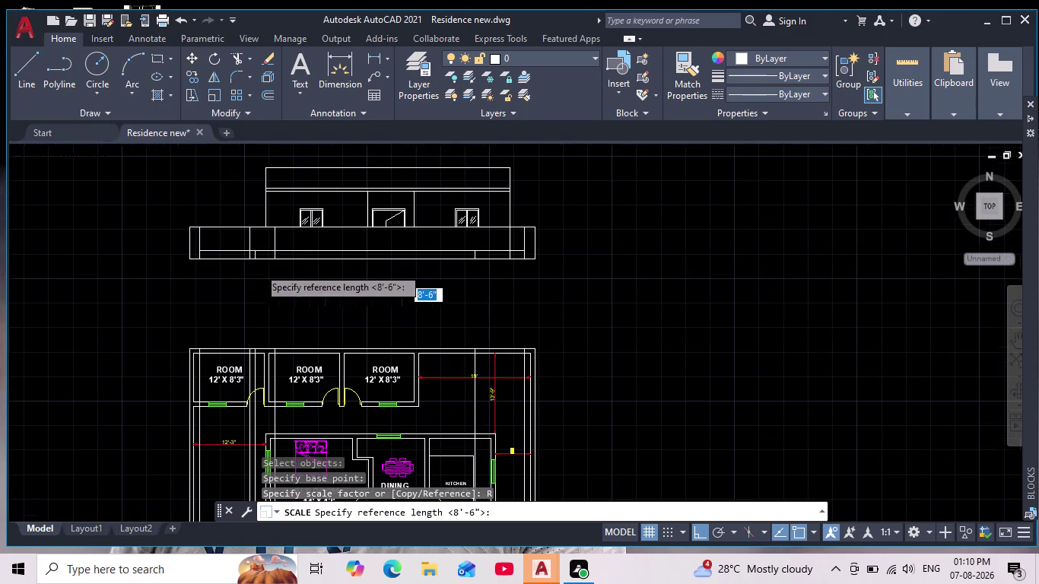
middle_drag(265, 258, 309, 212)
scroll(down, 3)
scroll(up, 3)
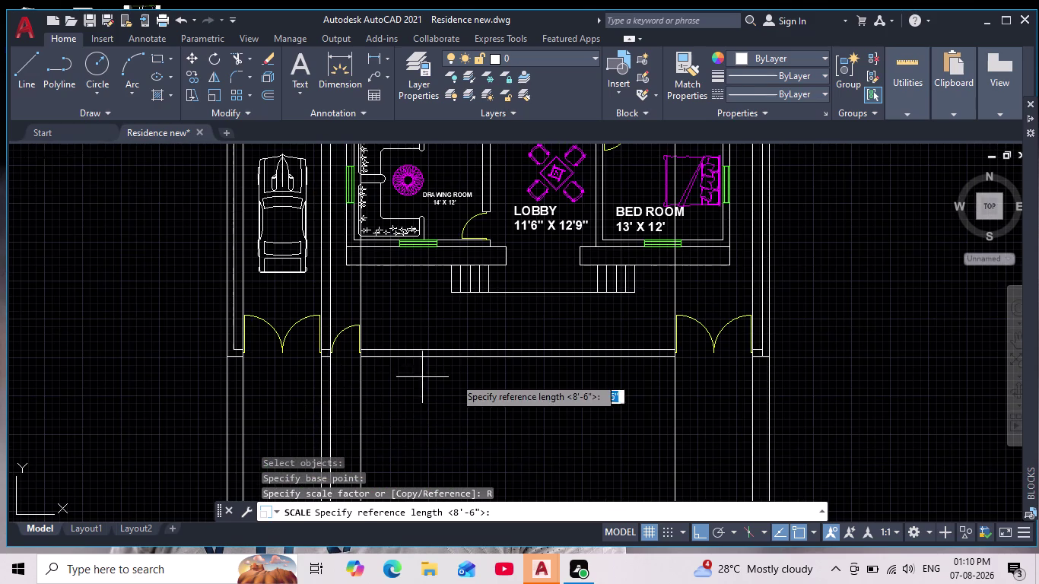
Return to the railing blocks and accept the single-tier railing's reference length.
middle_drag(454, 401, 406, 482)
scroll(down, 3)
scroll(down, 3)
middle_drag(660, 255, 630, 415)
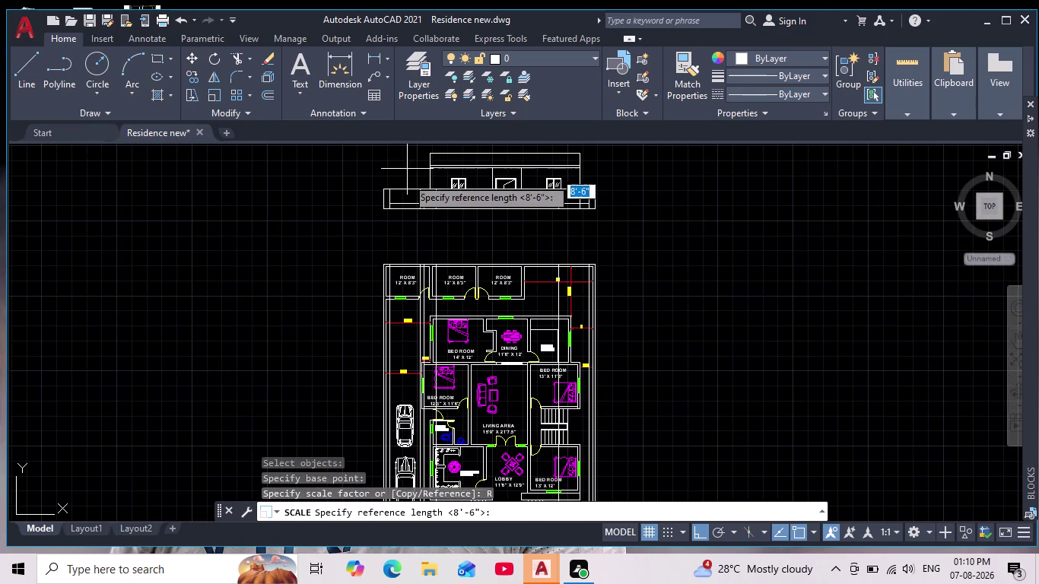
scroll(up, 3)
middle_drag(407, 252, 290, 349)
scroll(up, 3)
middle_drag(286, 341, 290, 347)
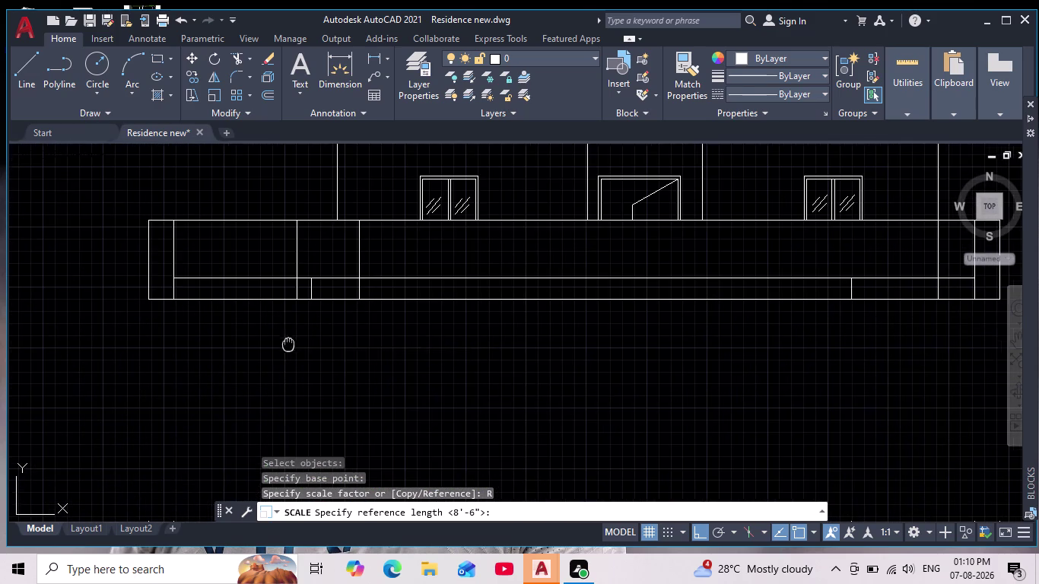
middle_drag(291, 347, 291, 403)
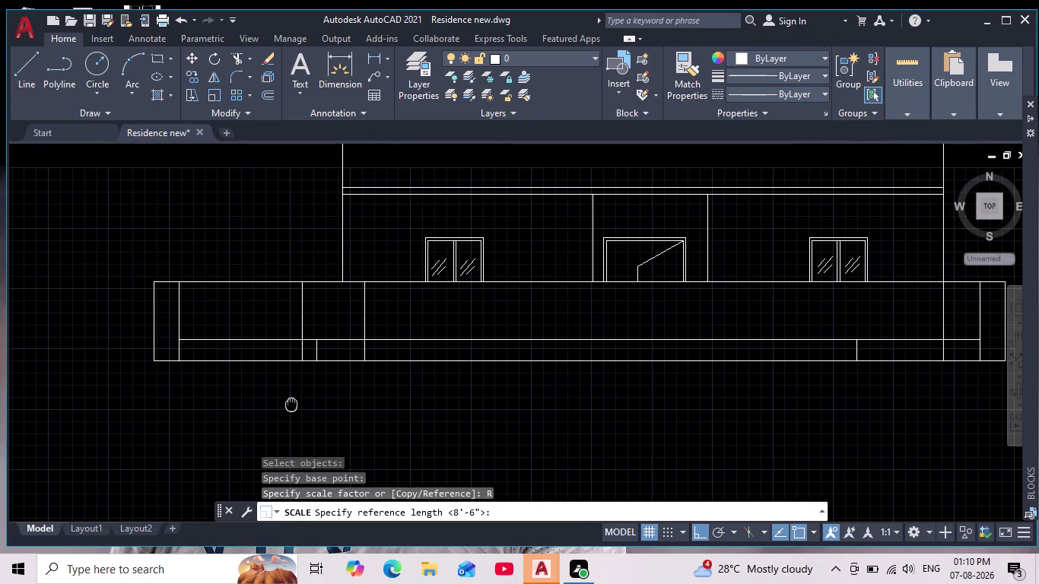
middle_drag(291, 403, 274, 425)
scroll(down, 3)
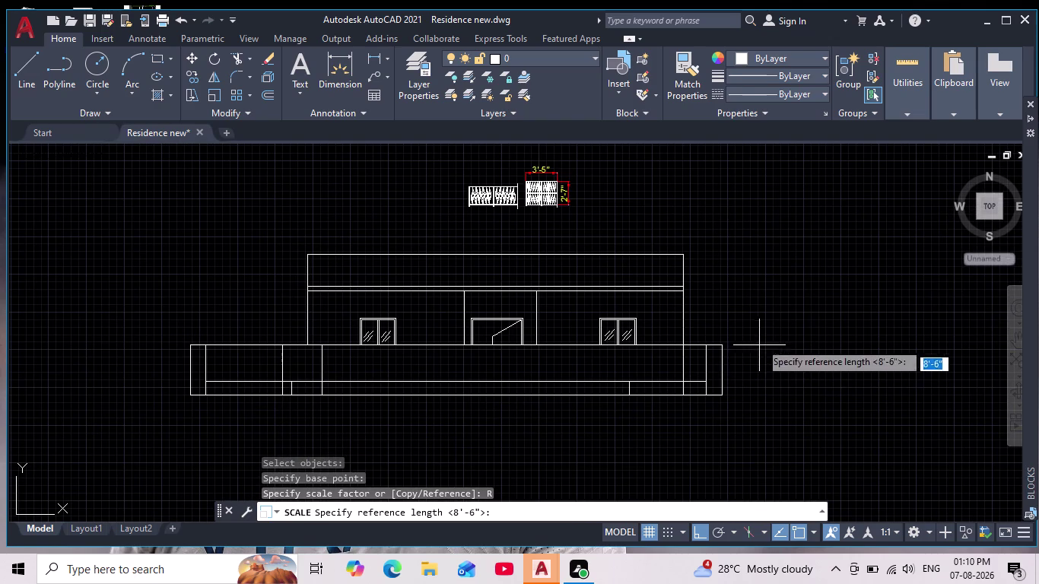
scroll(up, 3)
scroll(up, 3)
middle_drag(492, 262, 456, 355)
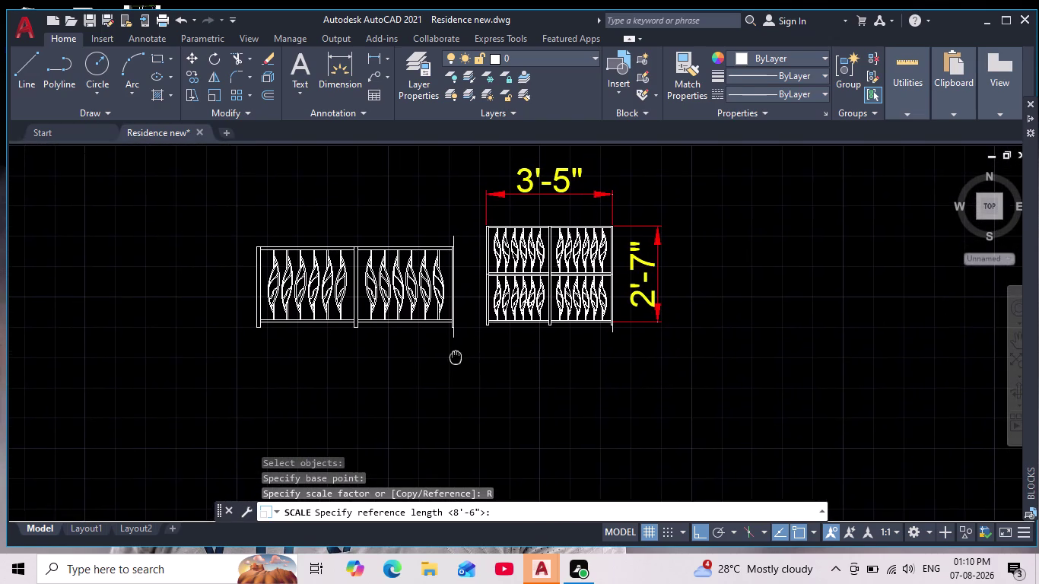
middle_drag(455, 356, 455, 357)
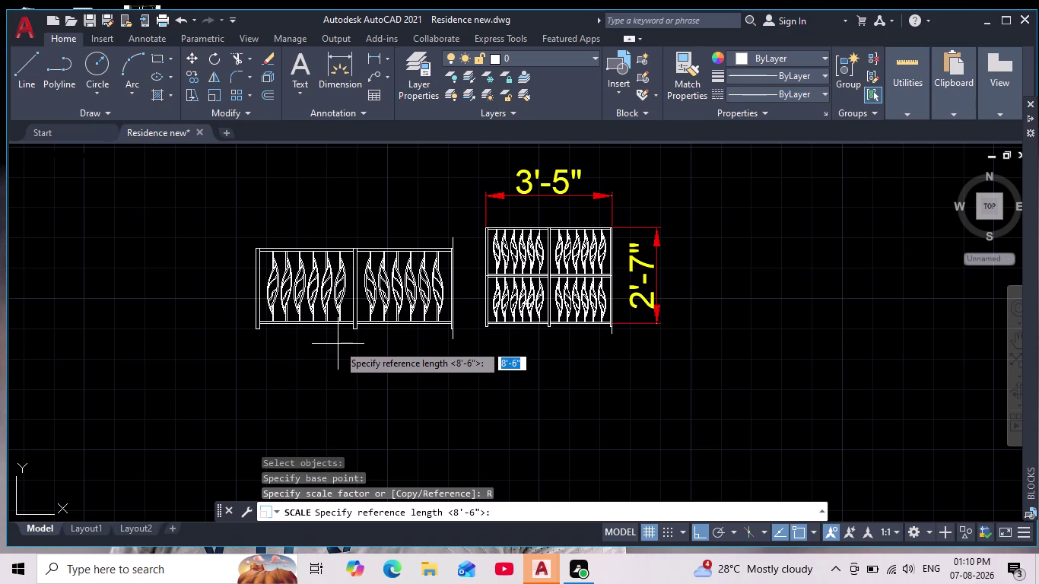
middle_drag(337, 352, 336, 370)
scroll(up, 3)
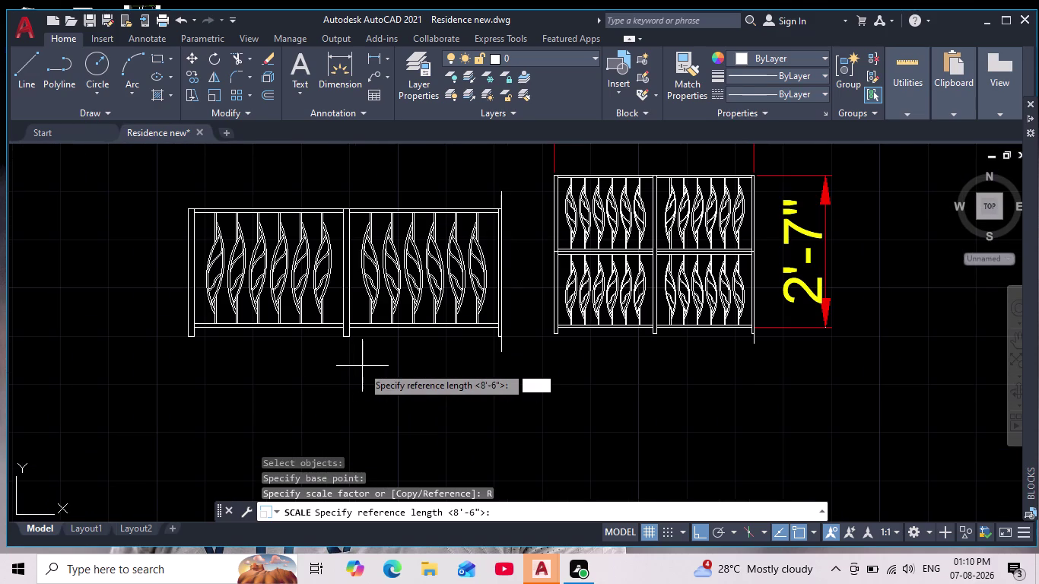
scroll(down, 3)
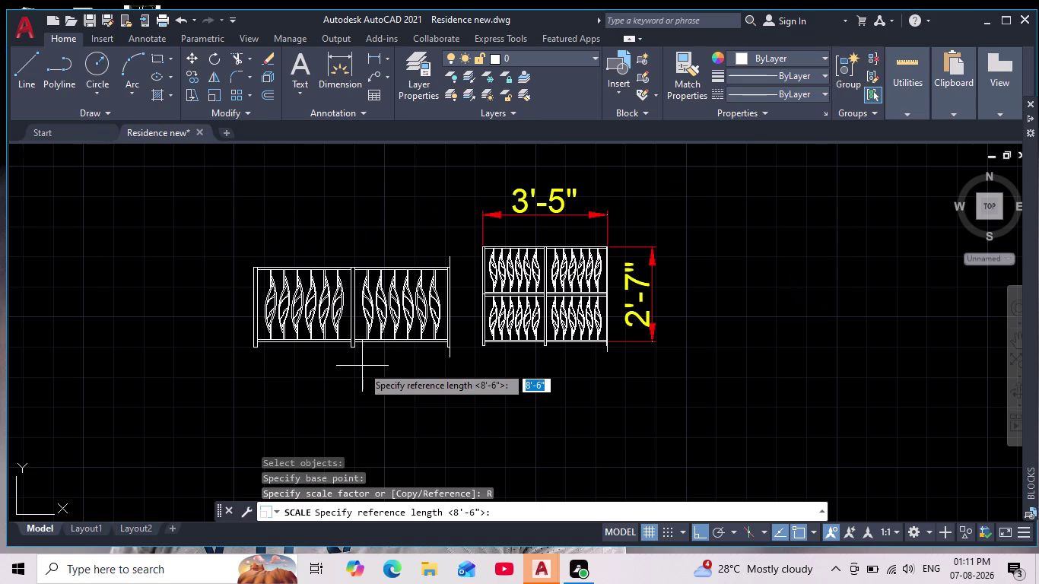
key(Return)
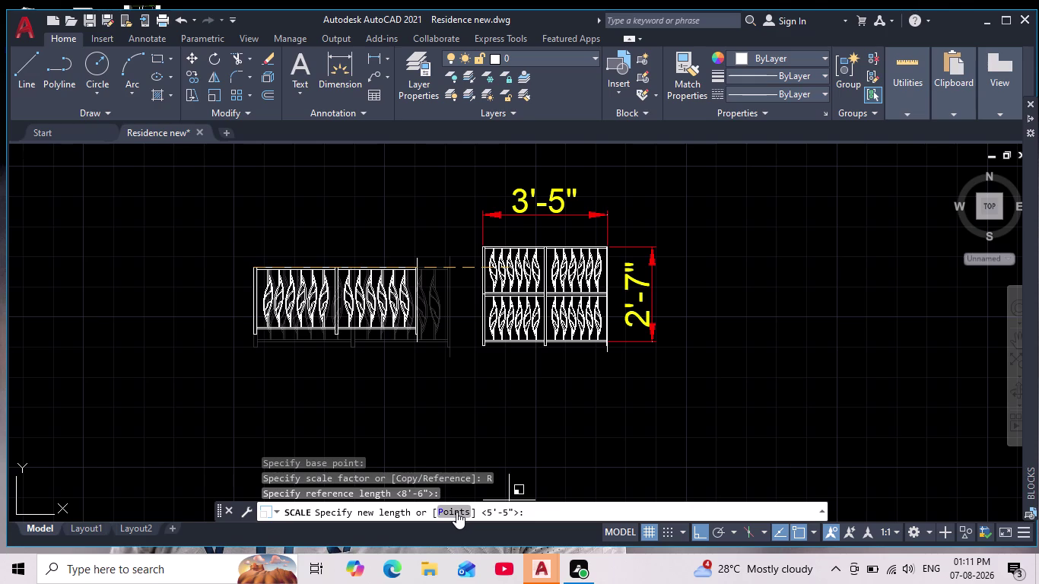
Cancel SCALE with Esc so the single-tier railing keeps its original size.
key(Escape)
key(Escape)
key(Escape)
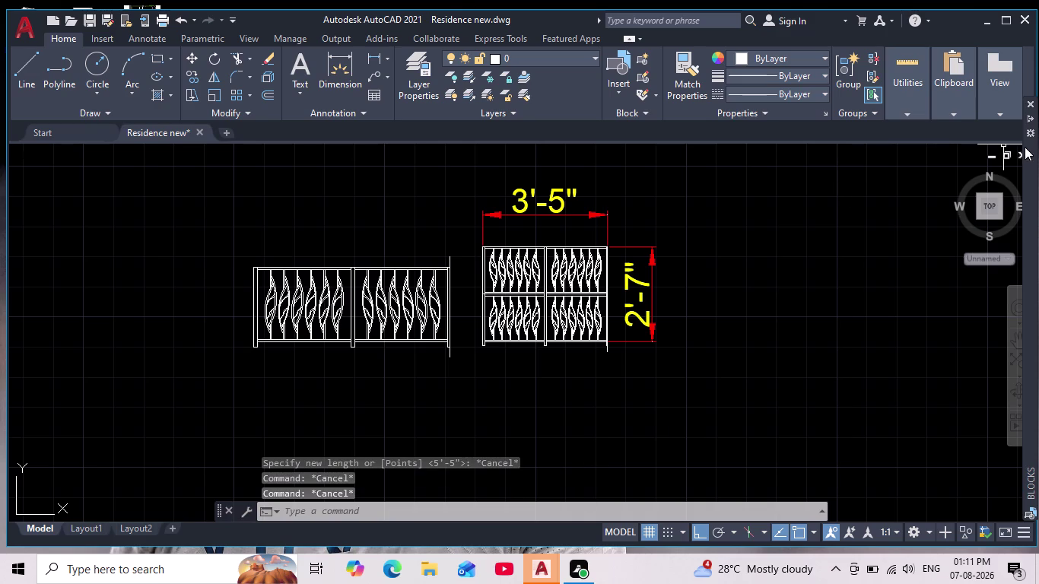
scroll(down, 3)
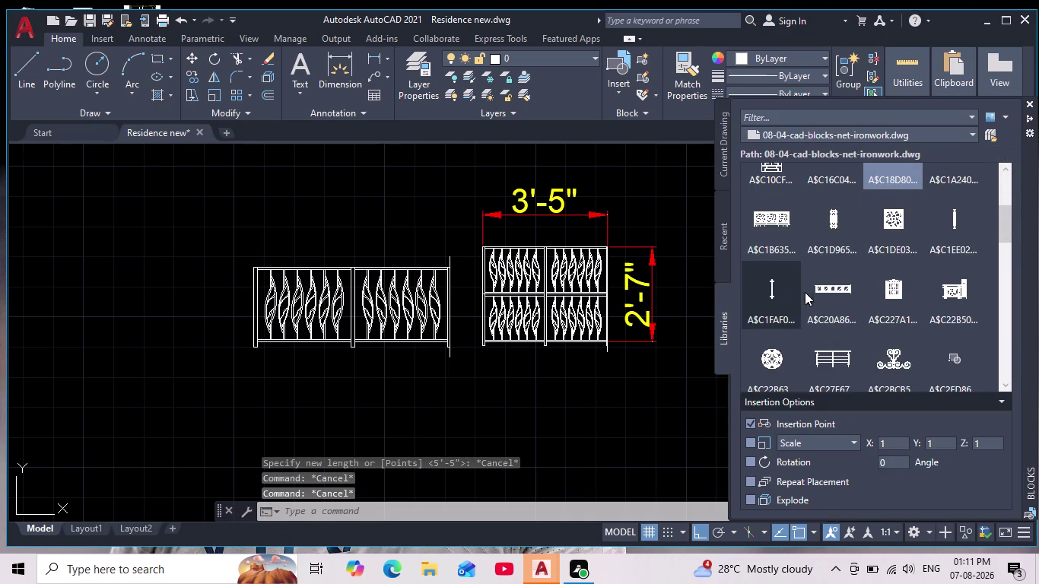
Browse the ironwork library and try dragging in the spiked fence block.
scroll(down, 3)
scroll(down, 3)
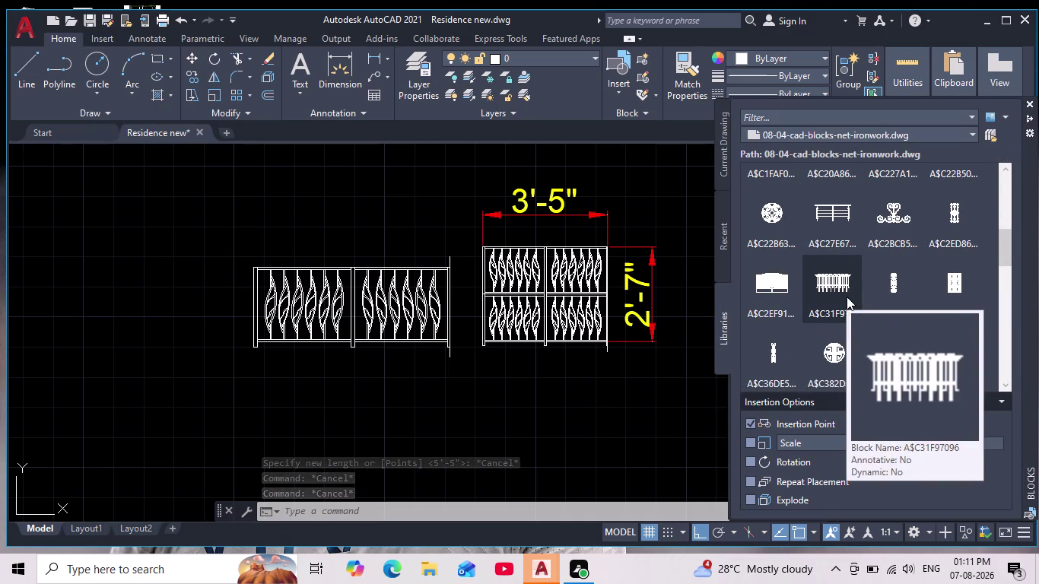
scroll(down, 3)
scroll(down, 3)
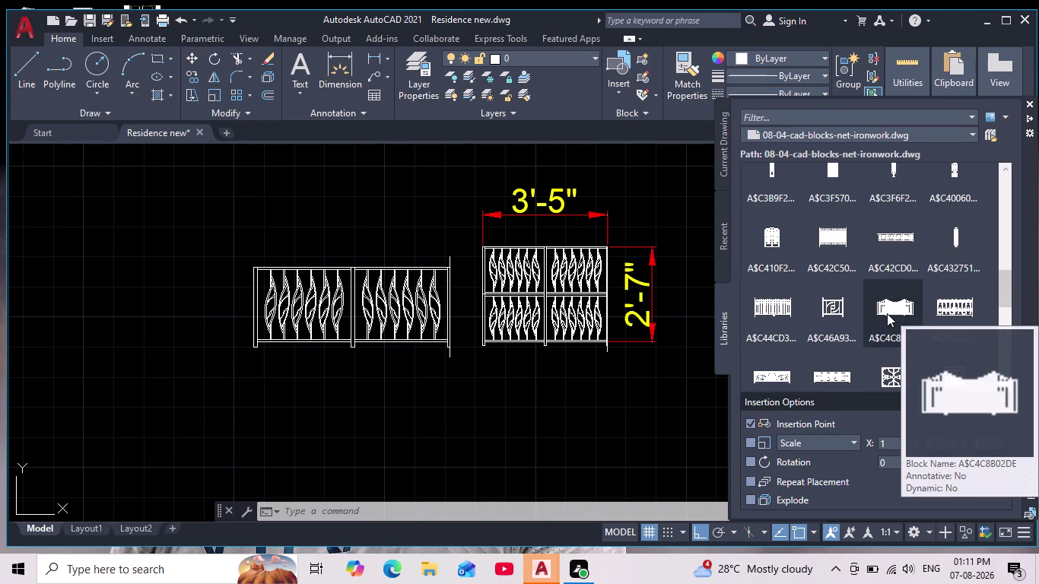
scroll(down, 3)
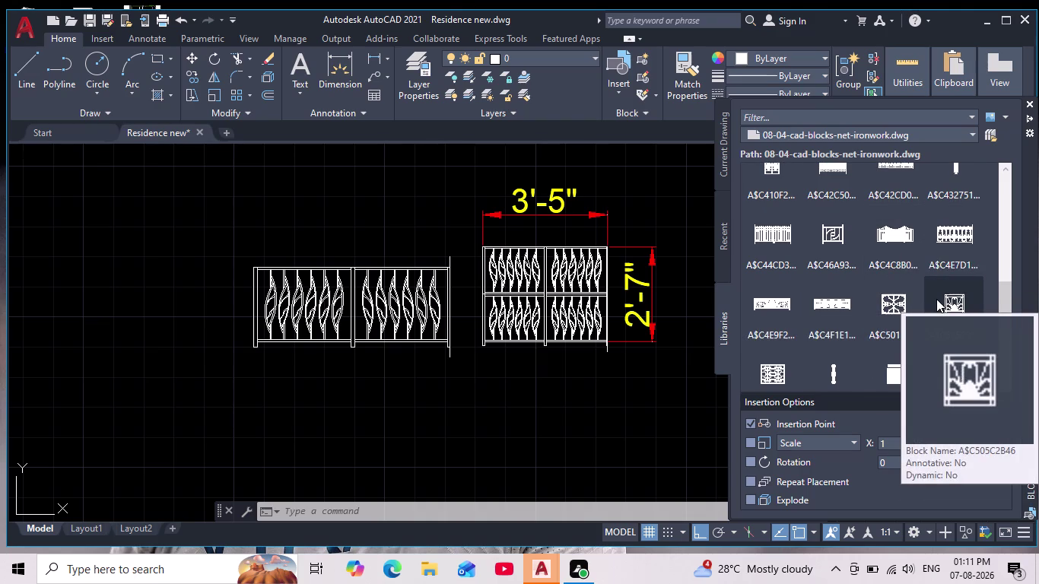
scroll(down, 3)
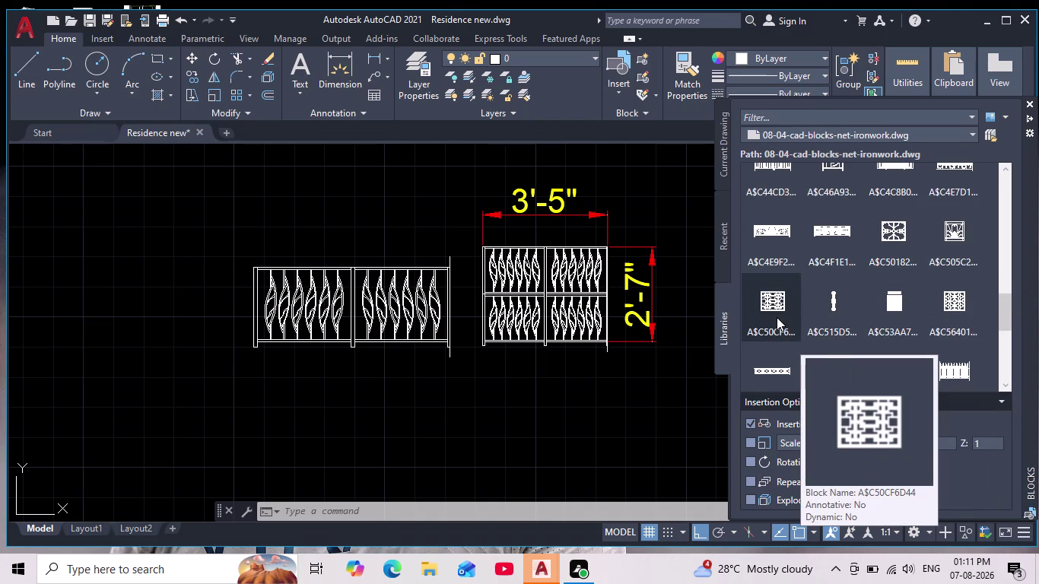
scroll(down, 3)
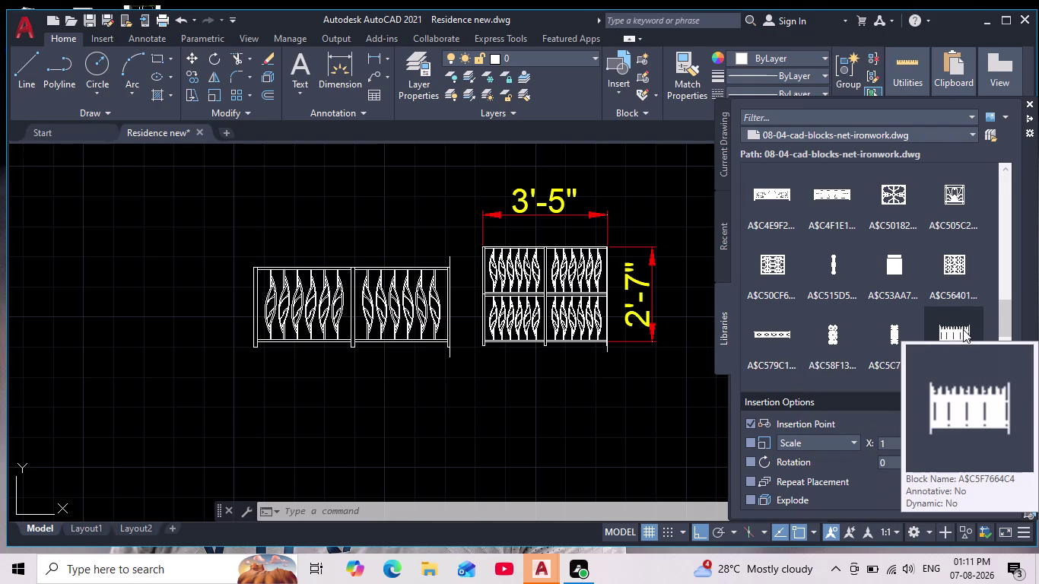
drag(962, 329, 192, 305)
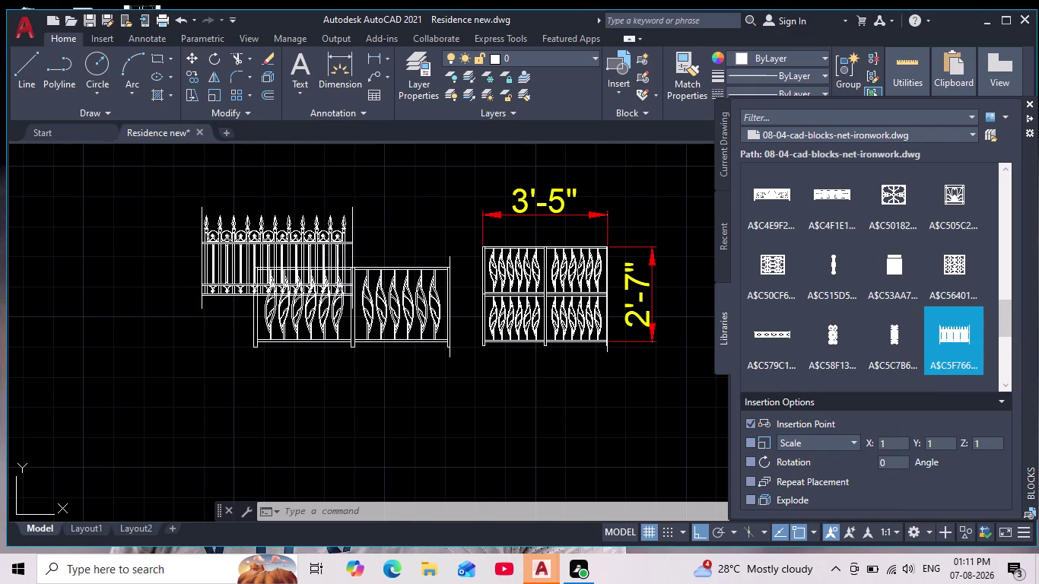
drag(192, 306, 98, 283)
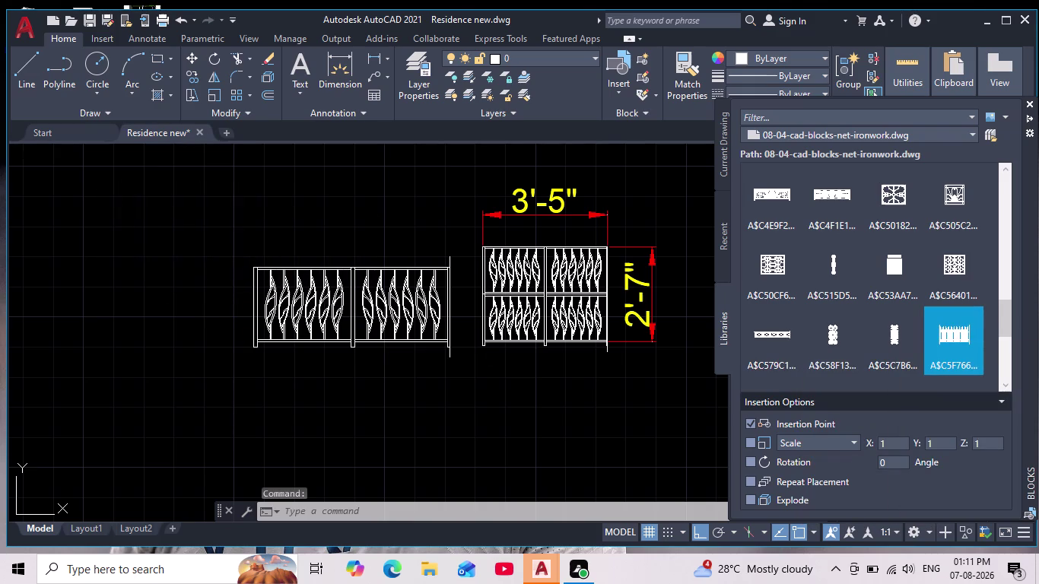
drag(98, 282, 945, 340)
Place ornate railing block A$C4E9F2 below the existing railings.
scroll(down, 3)
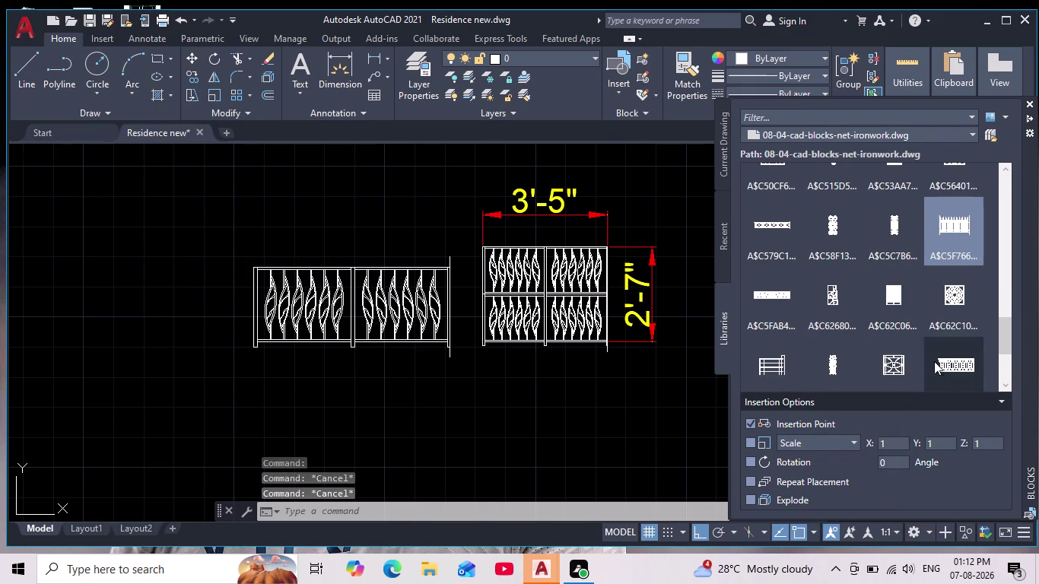
scroll(down, 3)
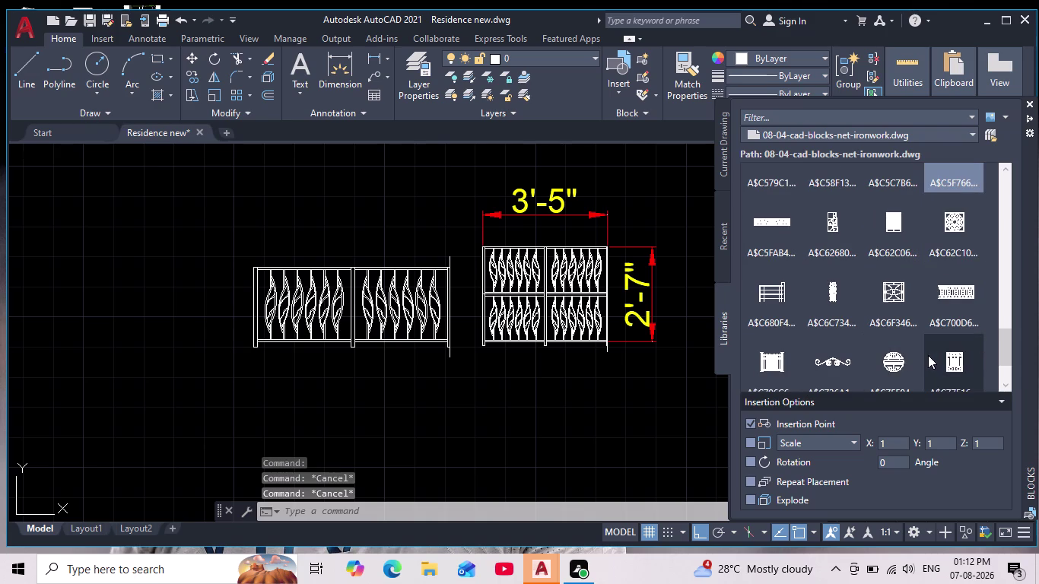
scroll(down, 3)
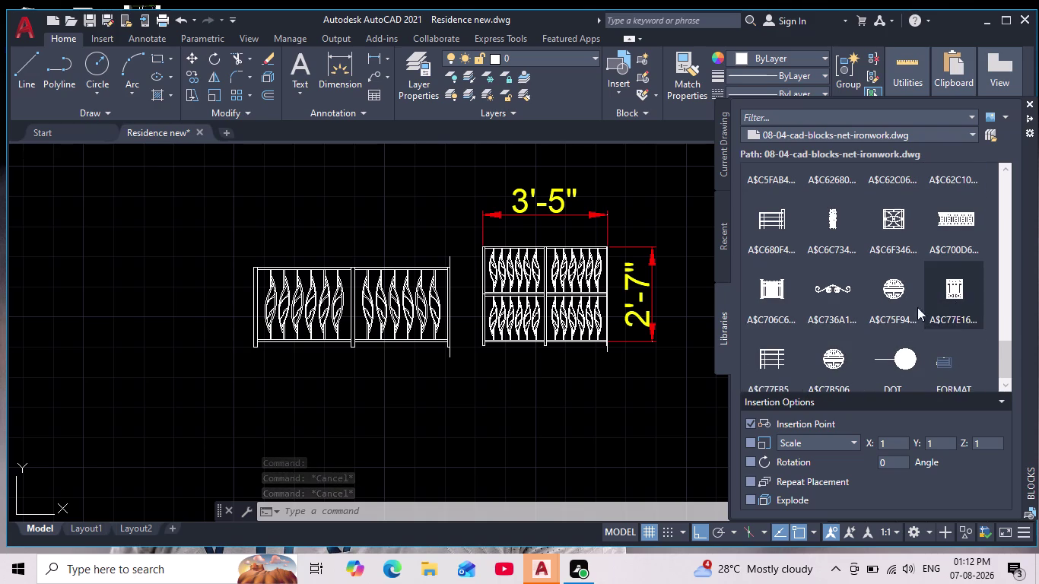
scroll(down, 3)
scroll(up, 3)
scroll(up, 3)
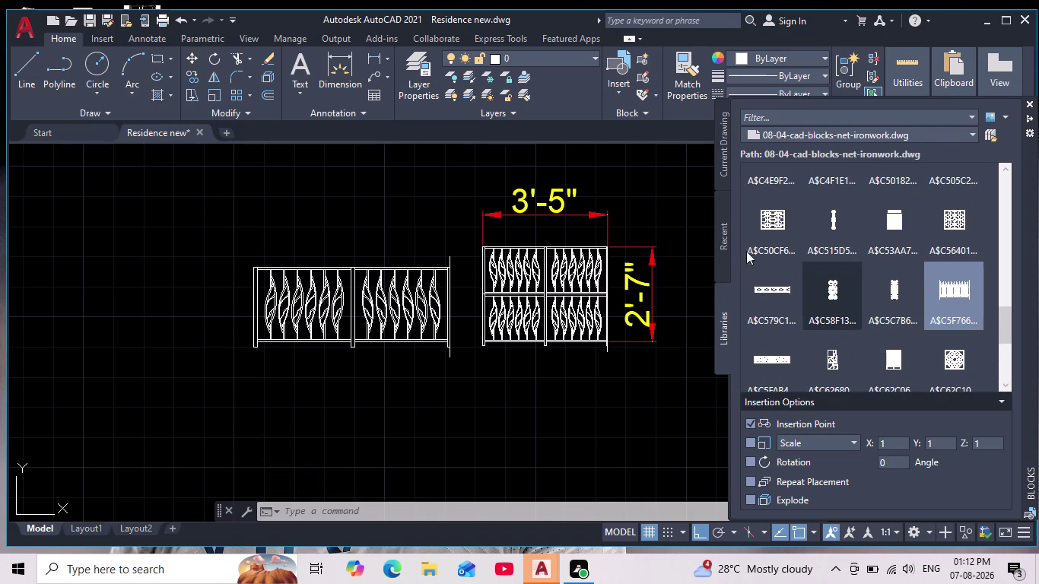
scroll(up, 3)
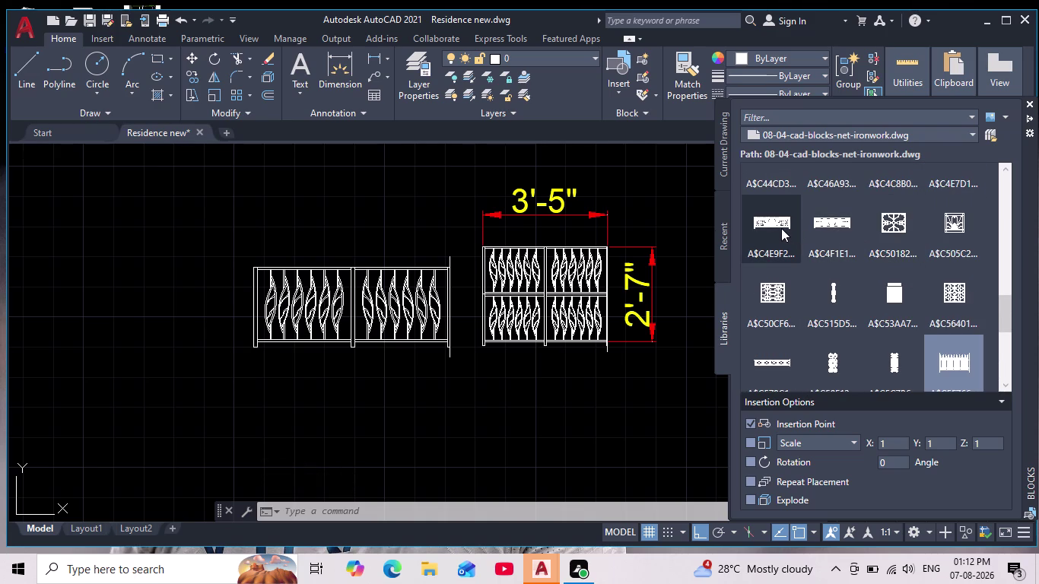
drag(773, 221, 97, 254)
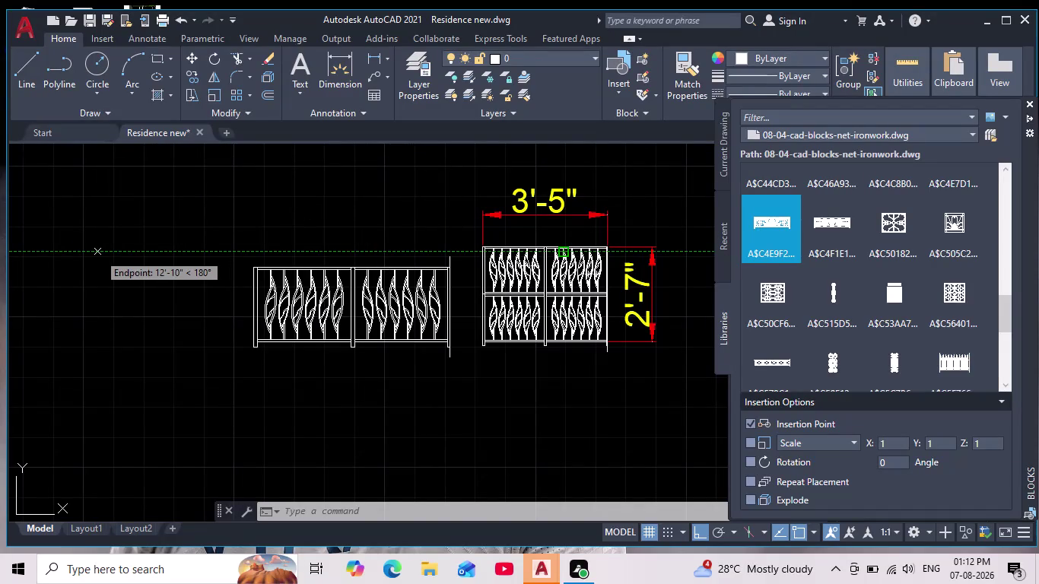
drag(97, 253, 151, 470)
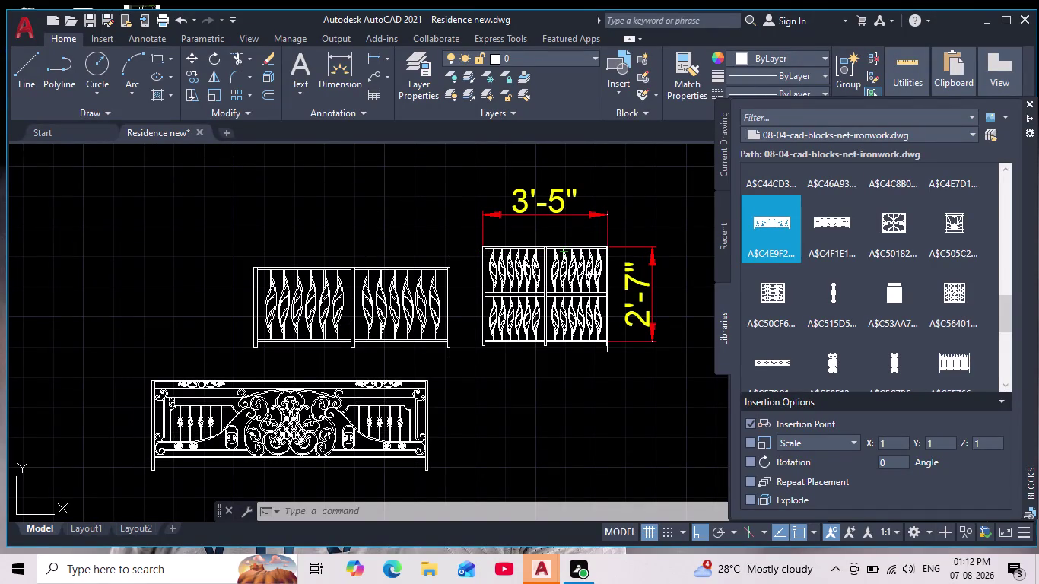
drag(152, 470, 153, 470)
Inspect the ornate scroll-pattern railing up close, then delete the trial block.
middle_drag(196, 402, 194, 333)
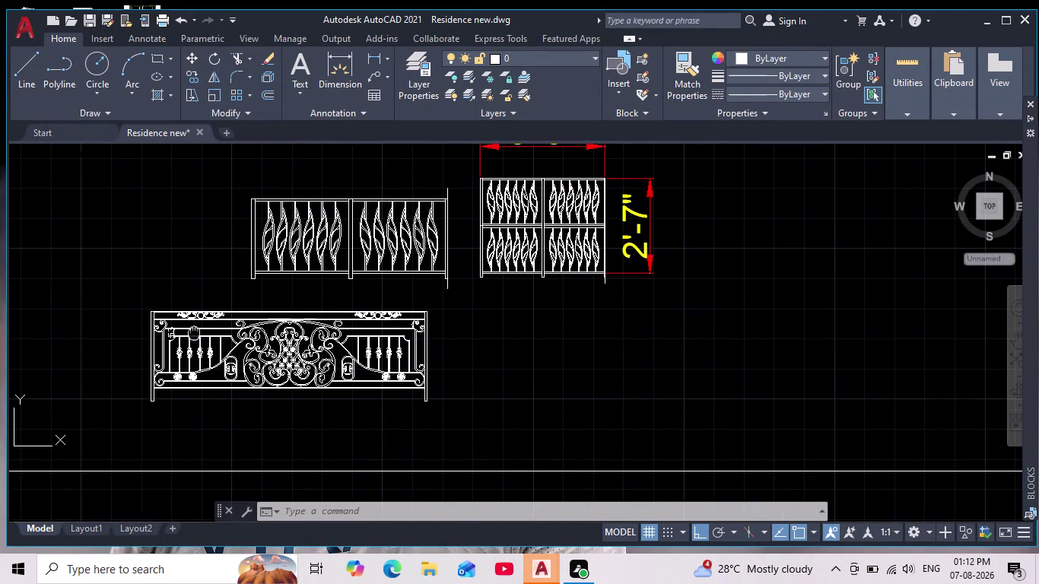
middle_drag(193, 333, 194, 331)
scroll(up, 3)
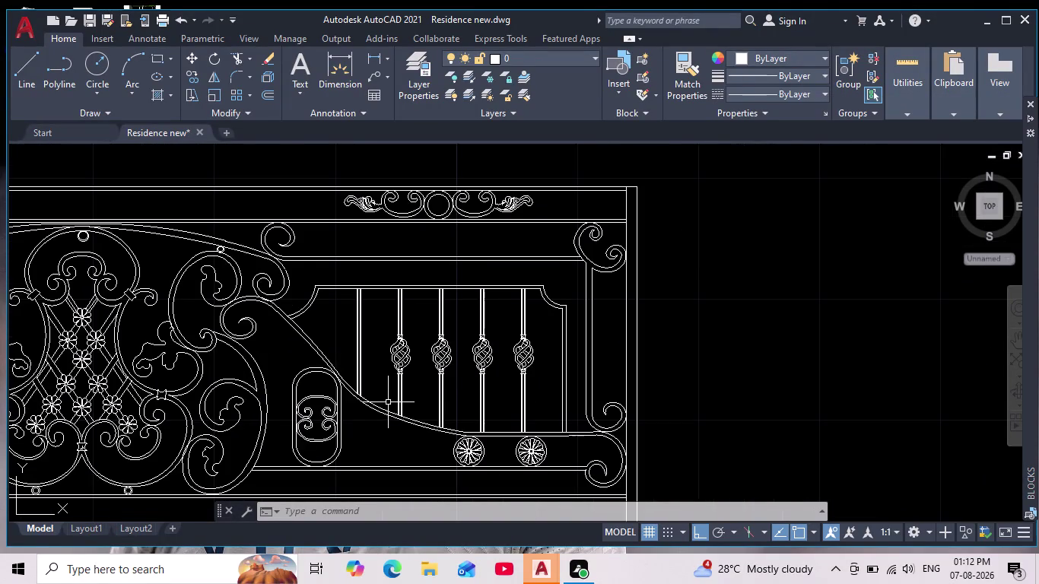
scroll(down, 3)
scroll(down, 3)
middle_drag(387, 402, 393, 395)
scroll(up, 3)
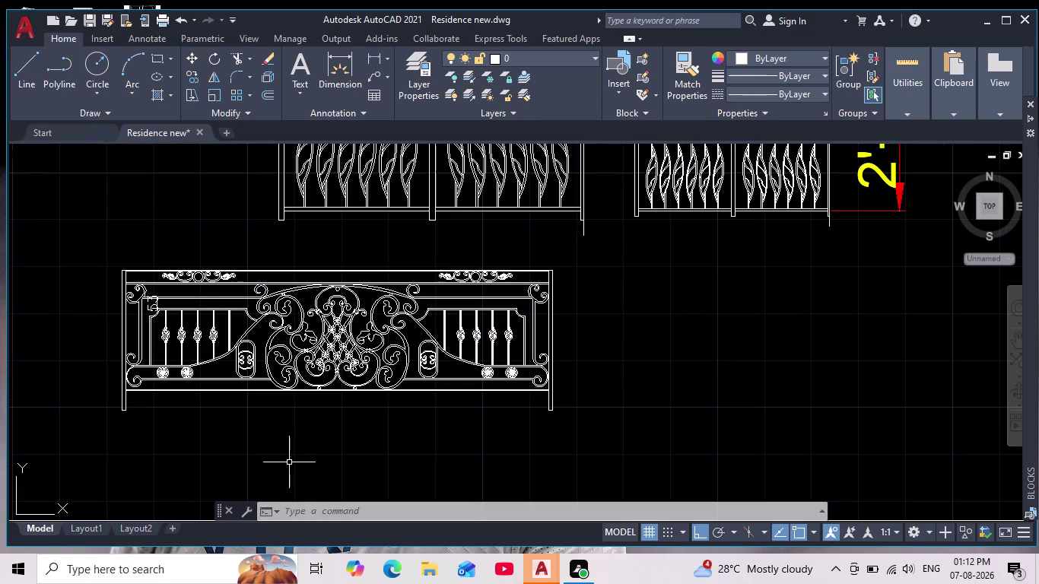
scroll(up, 3)
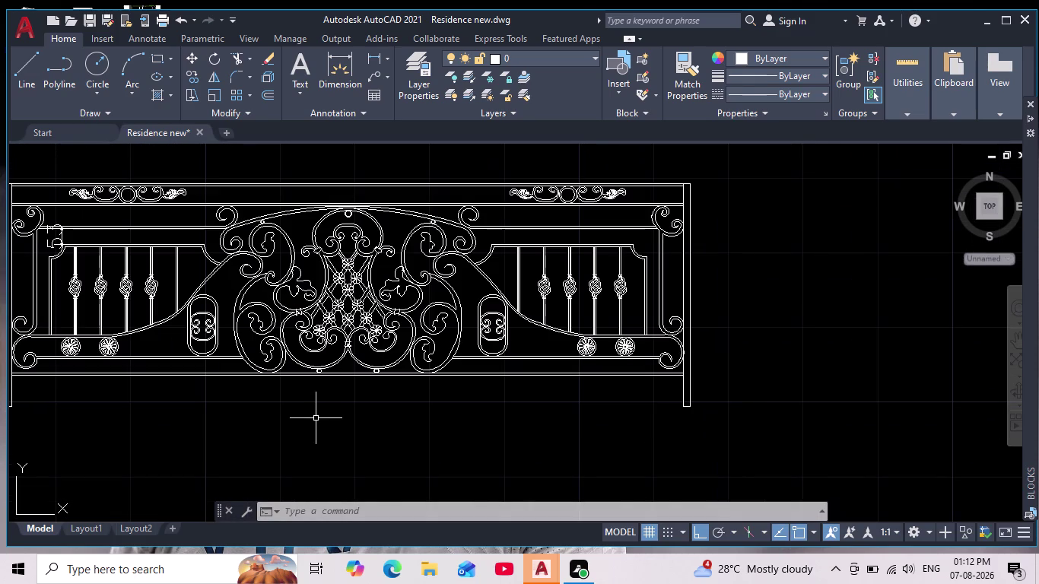
scroll(down, 3)
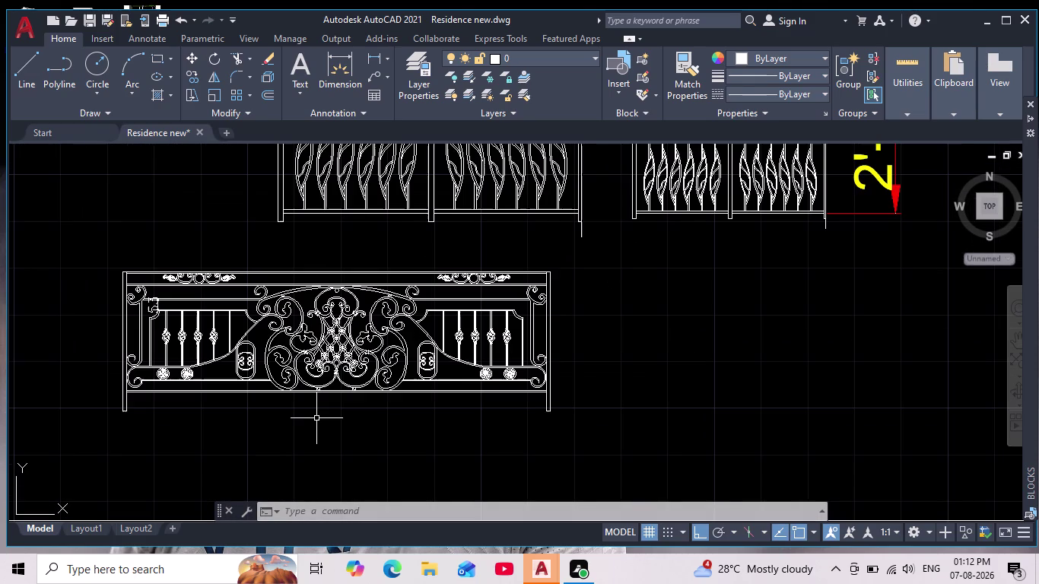
scroll(up, 3)
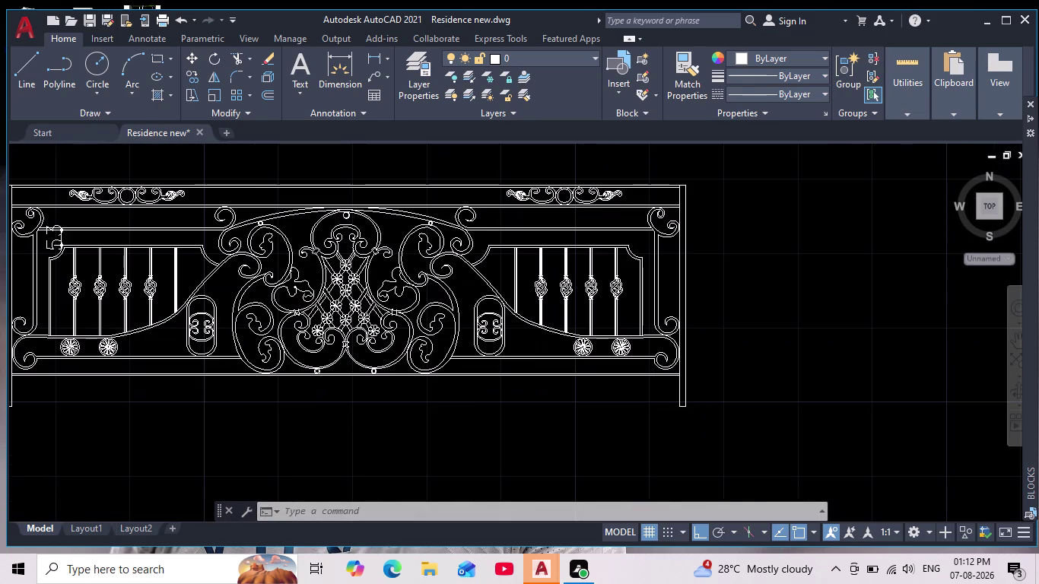
scroll(down, 3)
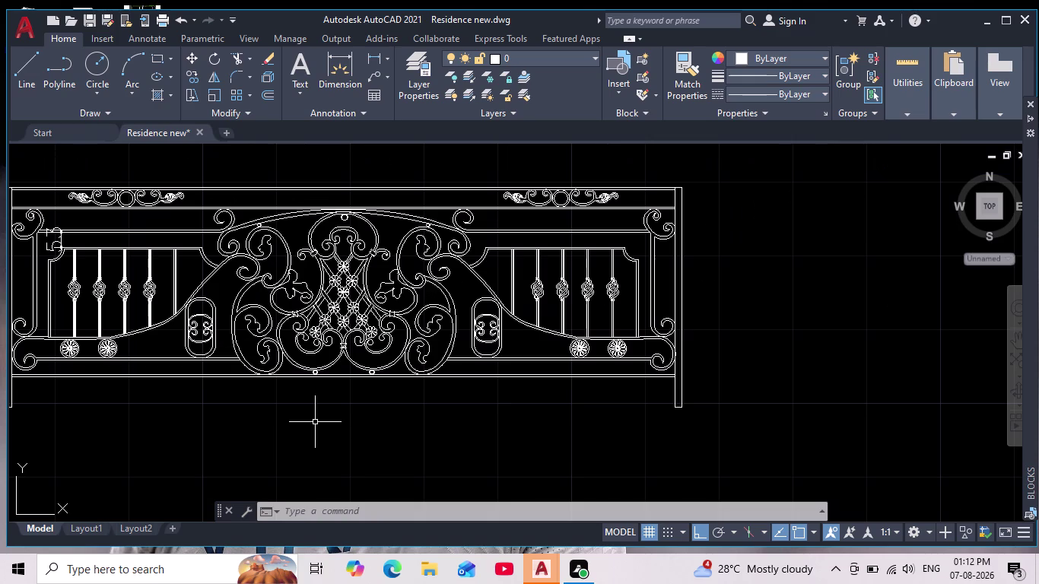
scroll(down, 3)
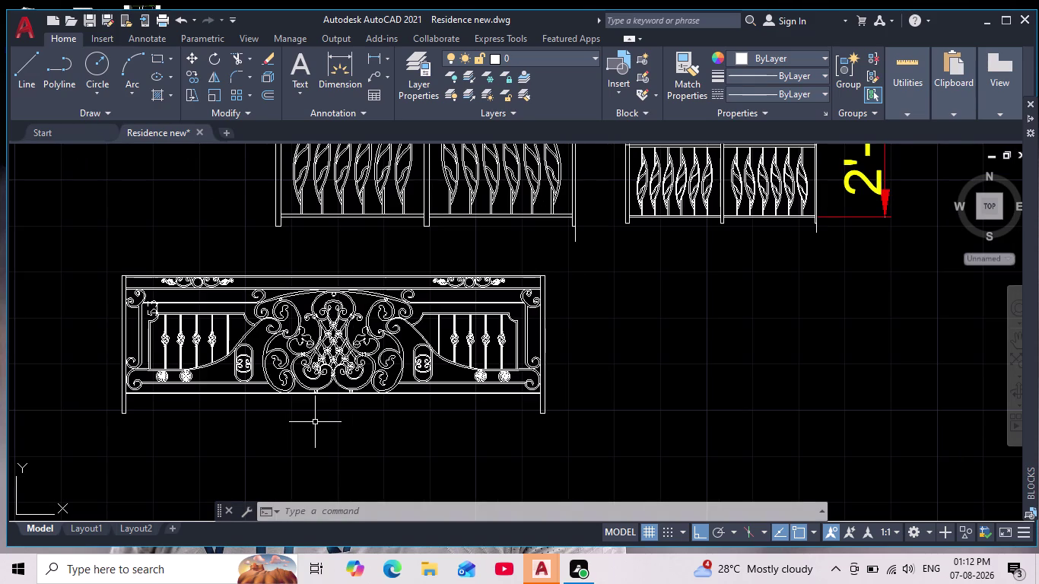
scroll(up, 3)
scroll(down, 3)
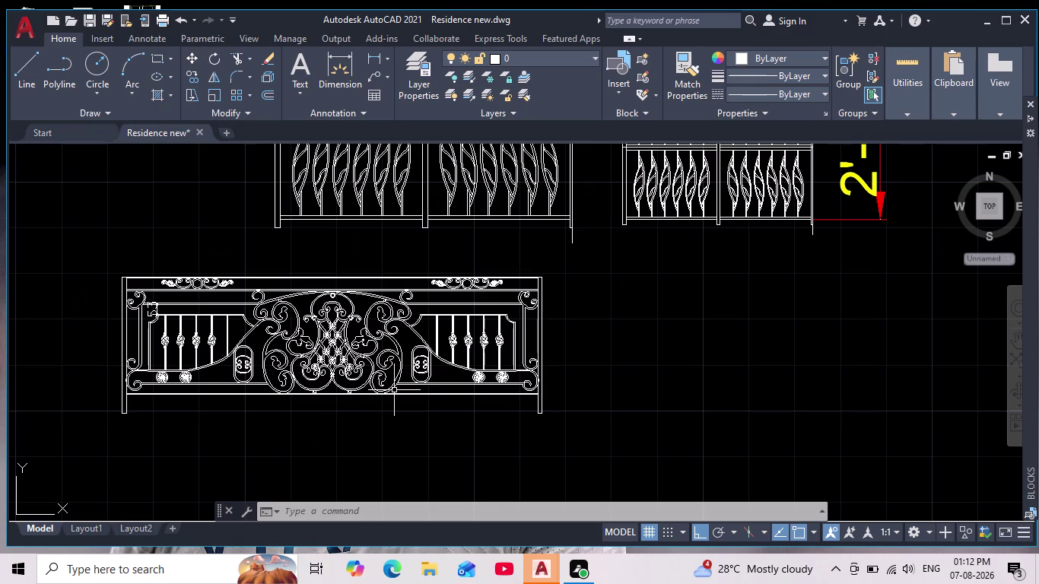
click(394, 390)
key(Delete)
scroll(down, 3)
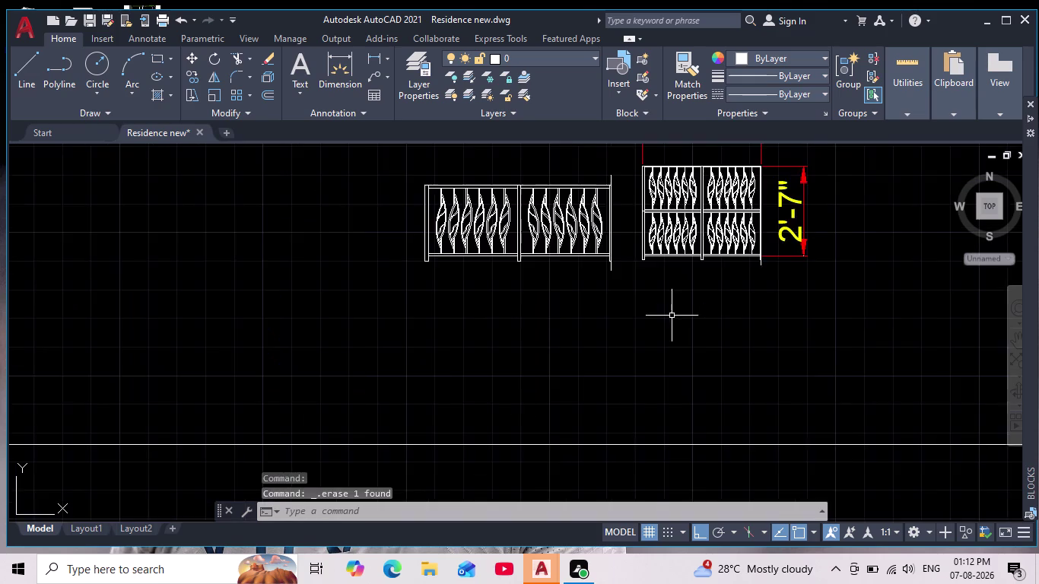
middle_drag(666, 319, 460, 369)
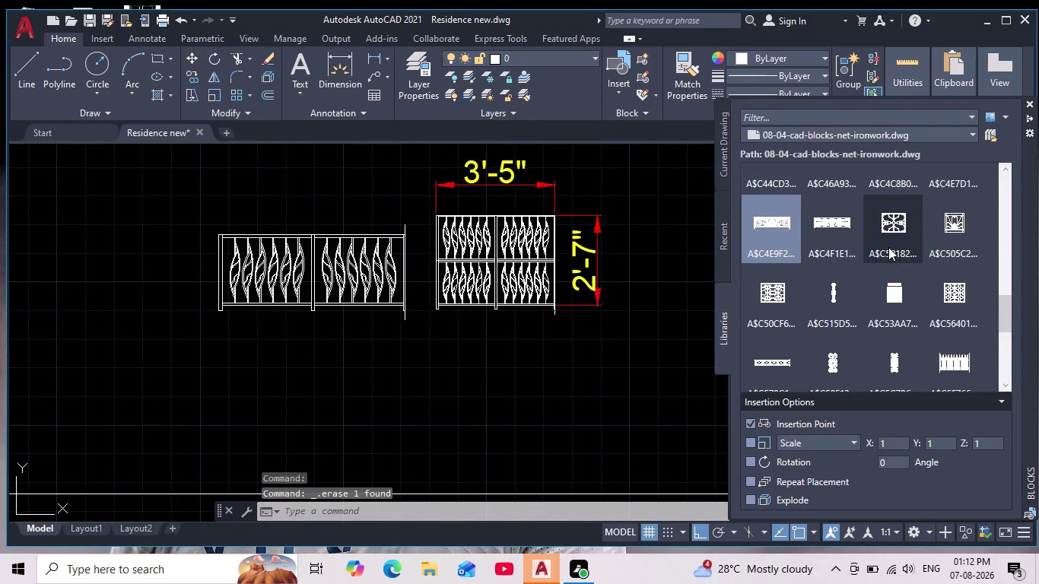
scroll(down, 3)
scroll(down, 3)
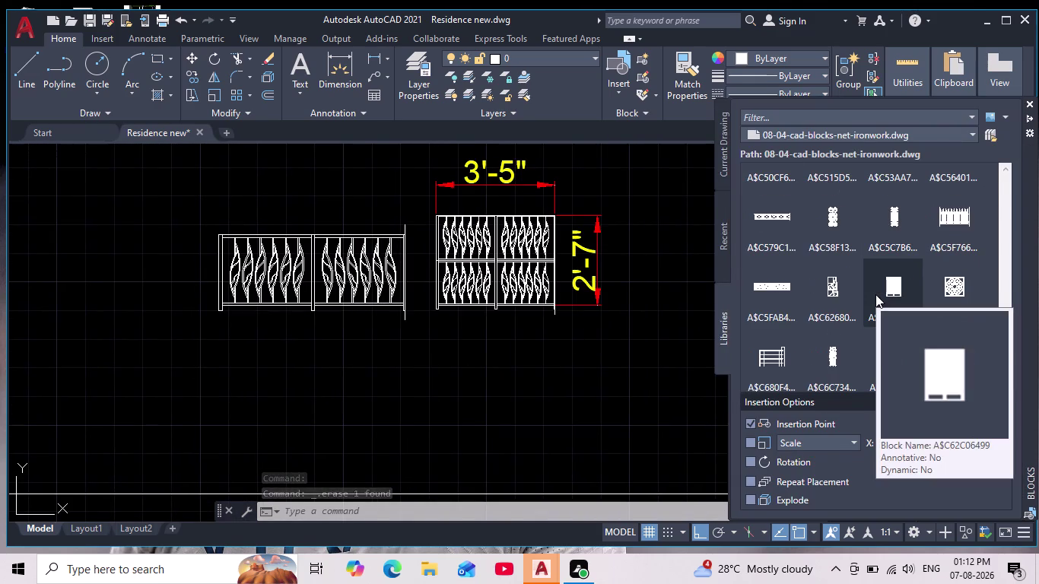
scroll(down, 3)
scroll(down, 3)
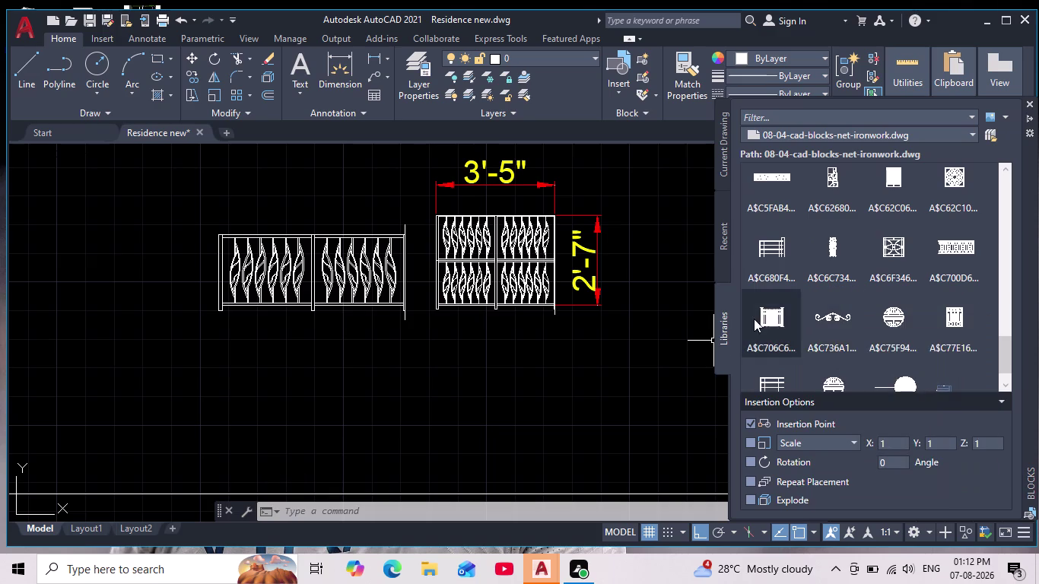
scroll(down, 3)
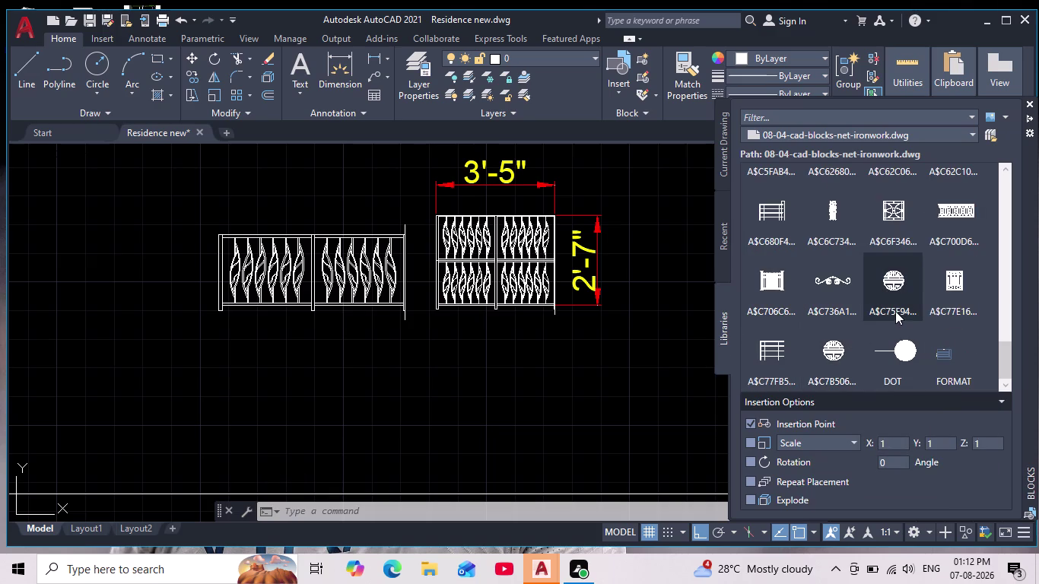
scroll(down, 3)
scroll(up, 3)
scroll(up, 3)
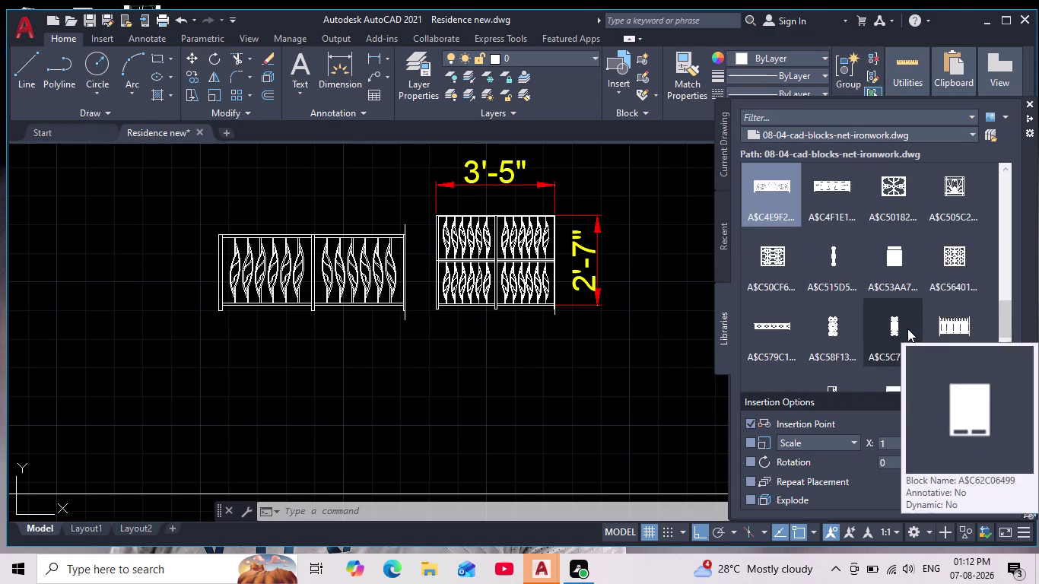
scroll(up, 3)
scroll(up, 3)
scroll(up, 3)
scroll(up, 3)
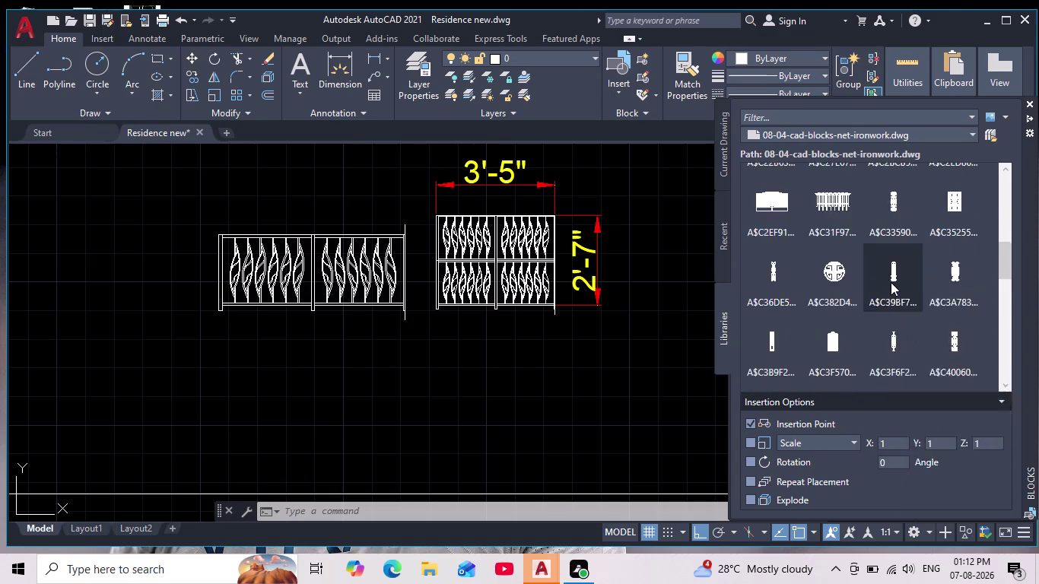
scroll(down, 3)
scroll(down, 3)
scroll(down, 3)
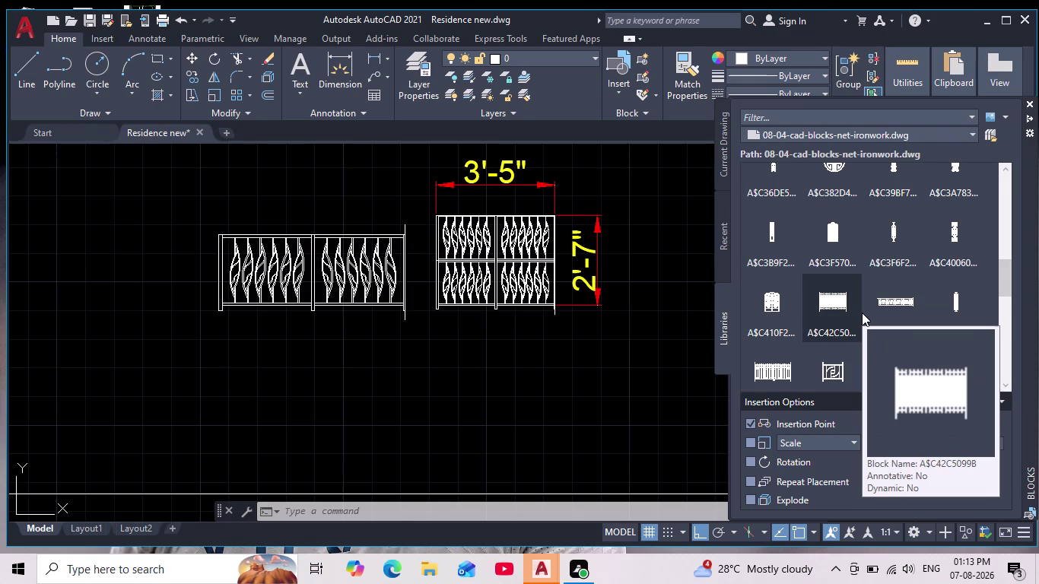
Scroll through the remaining ironwork blocks in the Libraries palette.
scroll(down, 3)
scroll(up, 3)
scroll(up, 3)
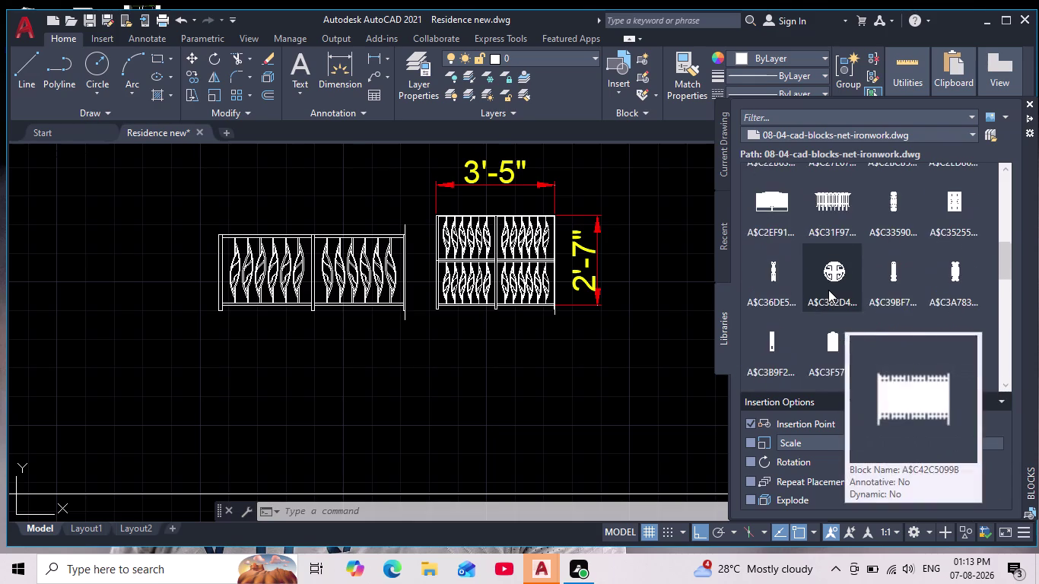
scroll(up, 3)
scroll(up, 3)
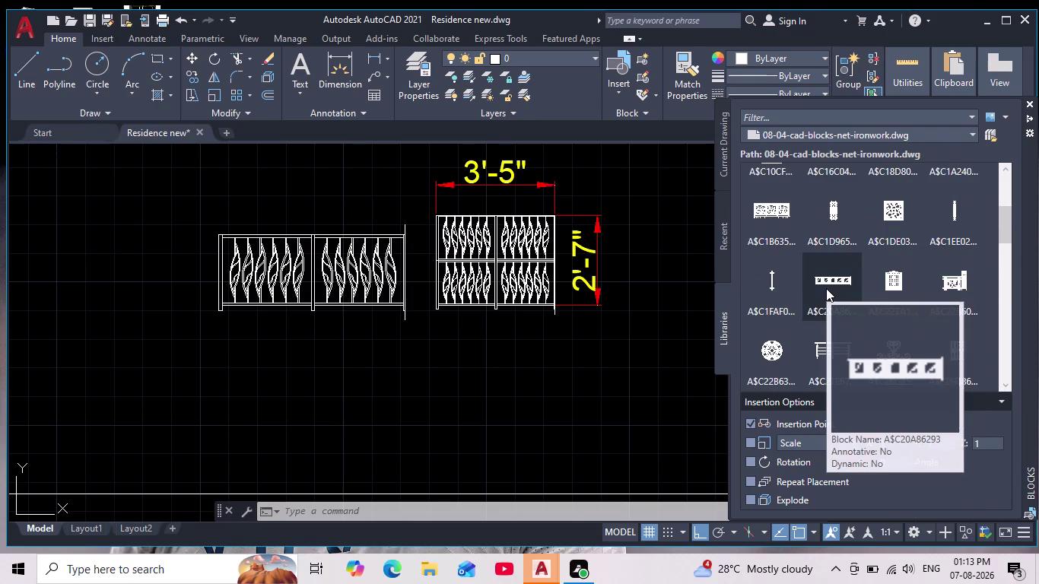
scroll(up, 3)
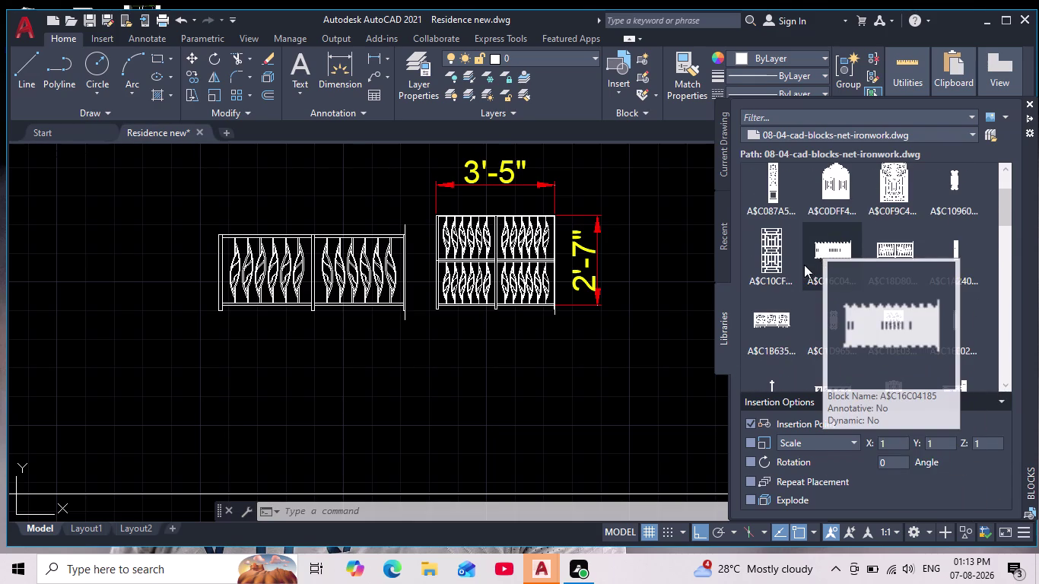
scroll(up, 3)
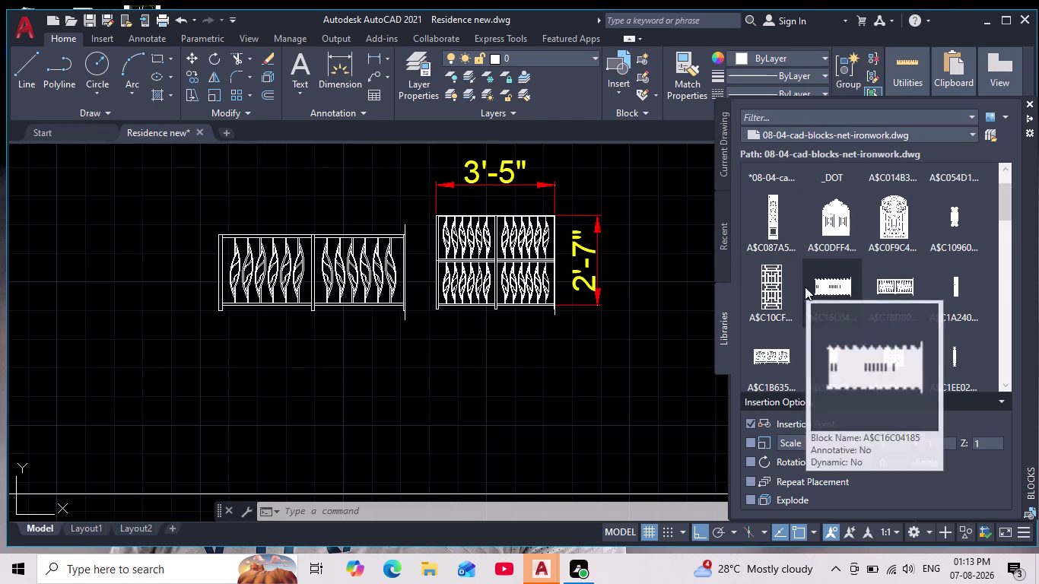
scroll(up, 3)
scroll(up, 3)
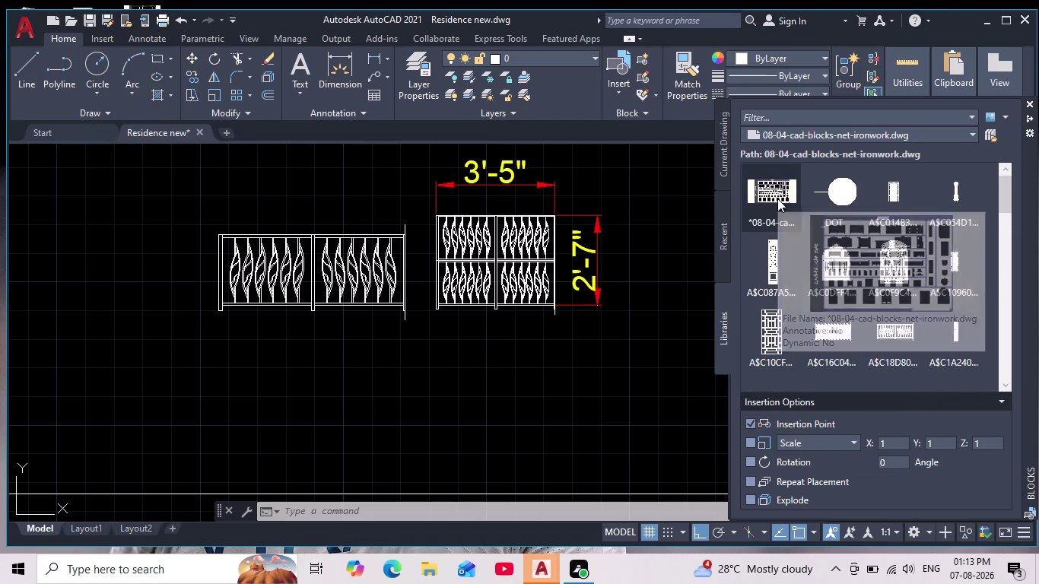
scroll(down, 3)
scroll(down, 3)
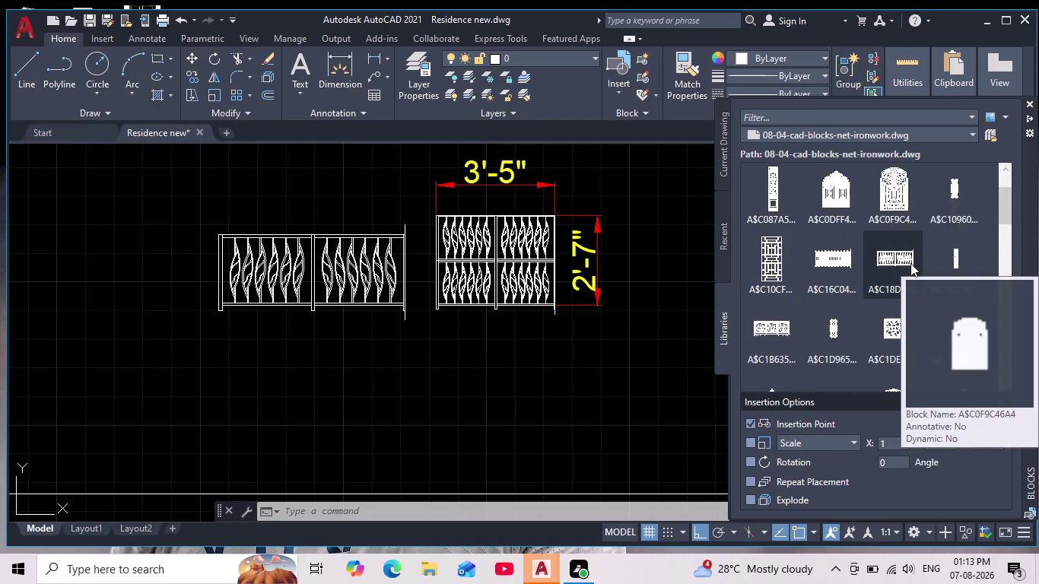
scroll(down, 3)
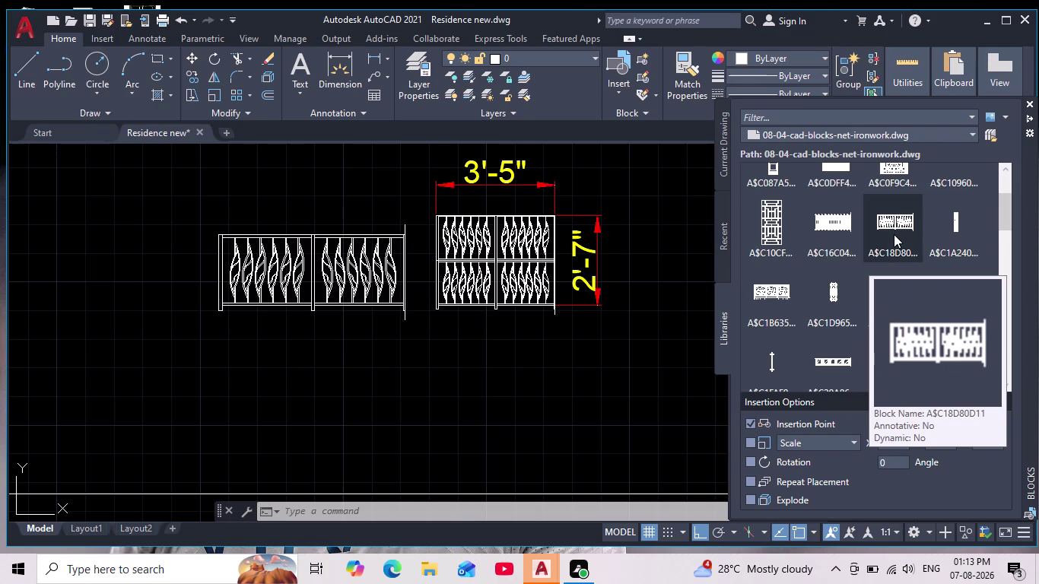
scroll(down, 3)
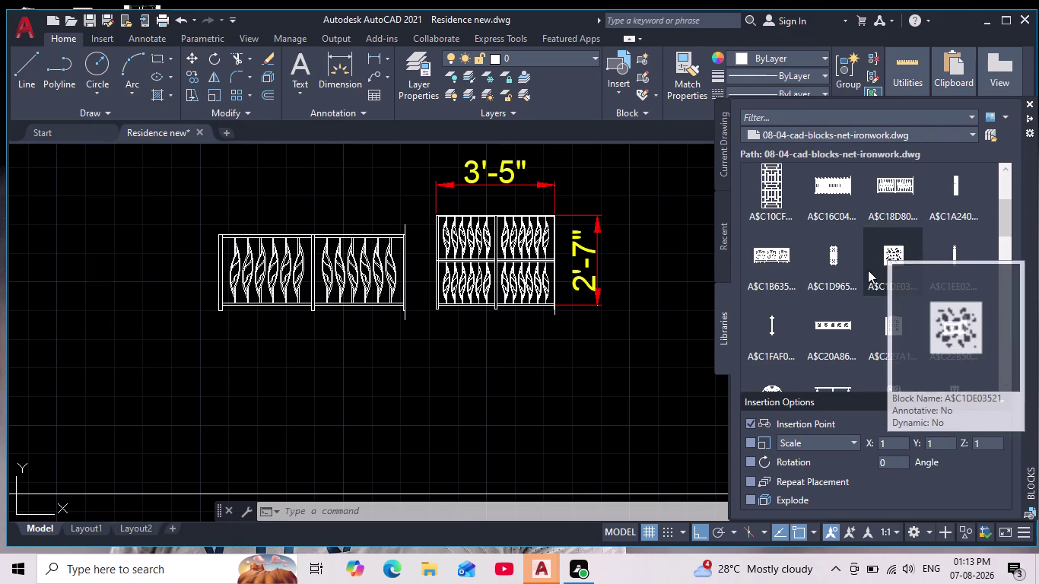
scroll(down, 3)
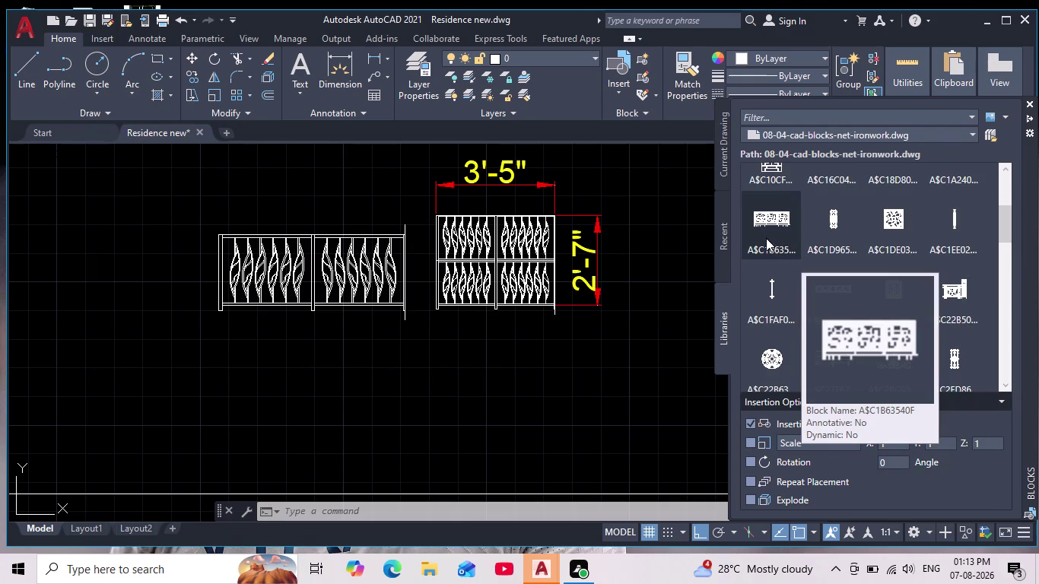
scroll(down, 3)
scroll(down, 3)
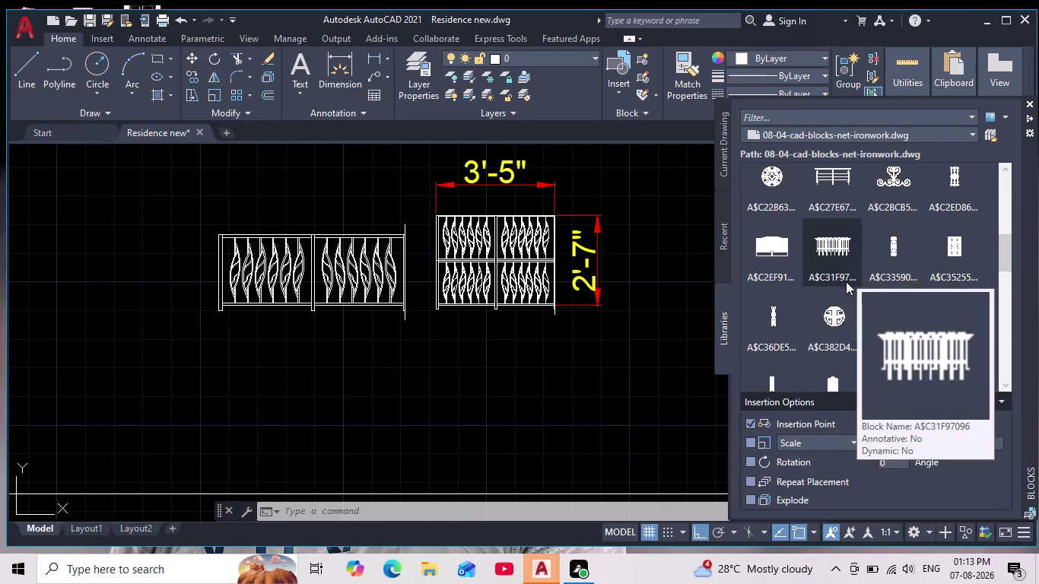
scroll(down, 3)
scroll(down, 3)
scroll(down, 3)
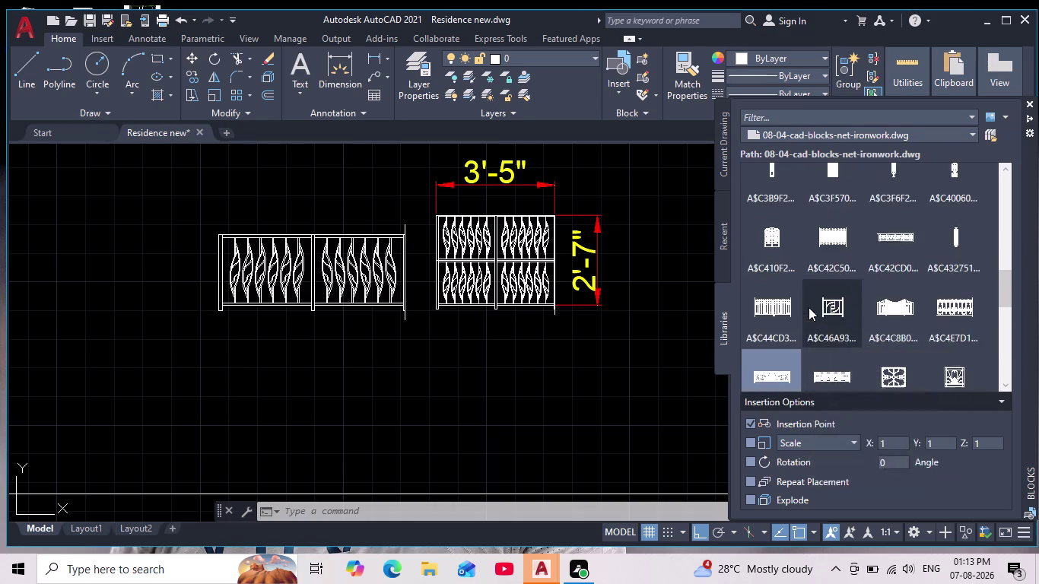
scroll(down, 3)
scroll(down, 3)
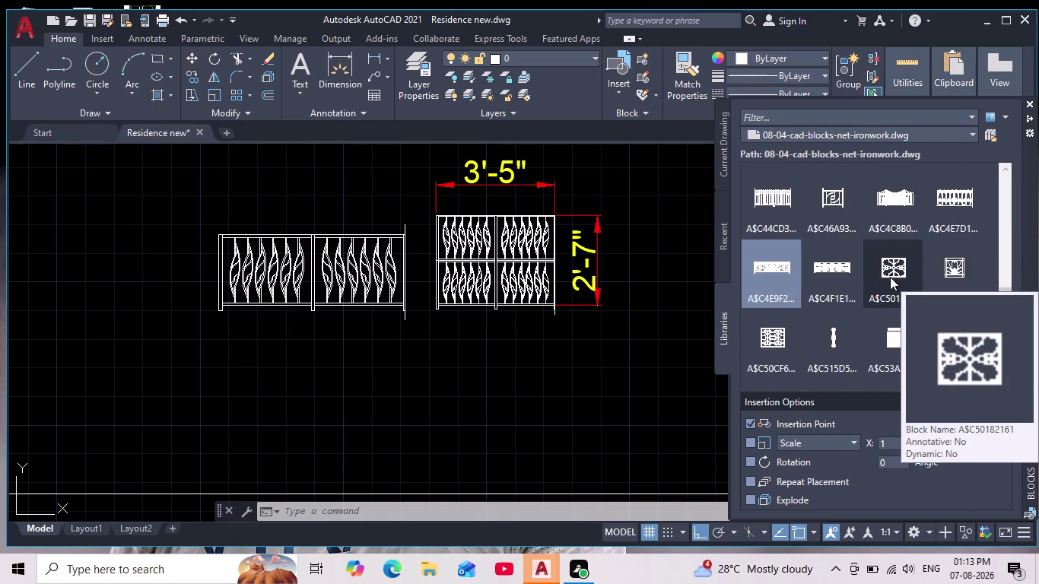
scroll(down, 3)
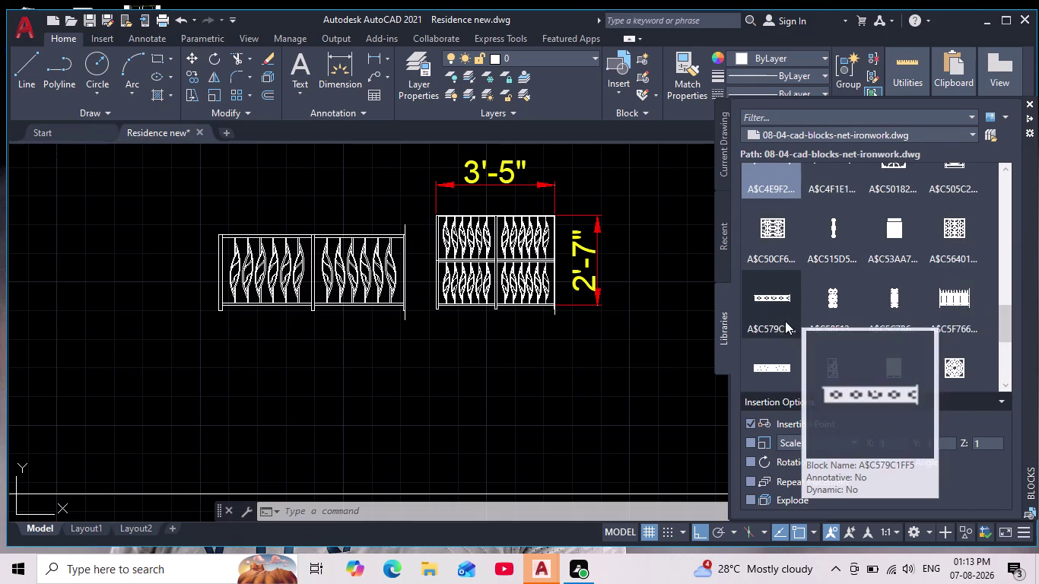
scroll(down, 3)
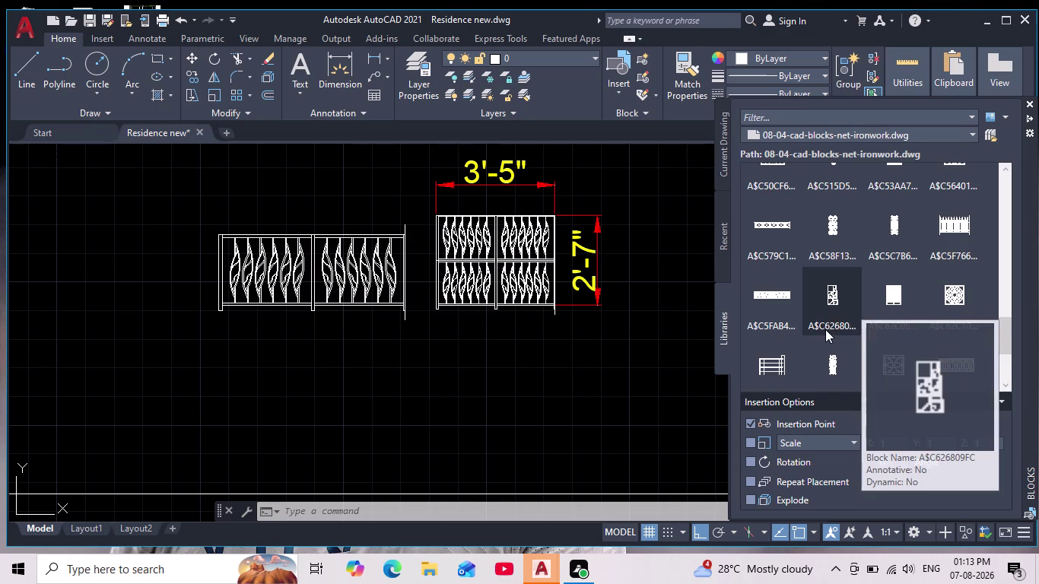
scroll(down, 3)
scroll(down, 3)
scroll(down, 3)
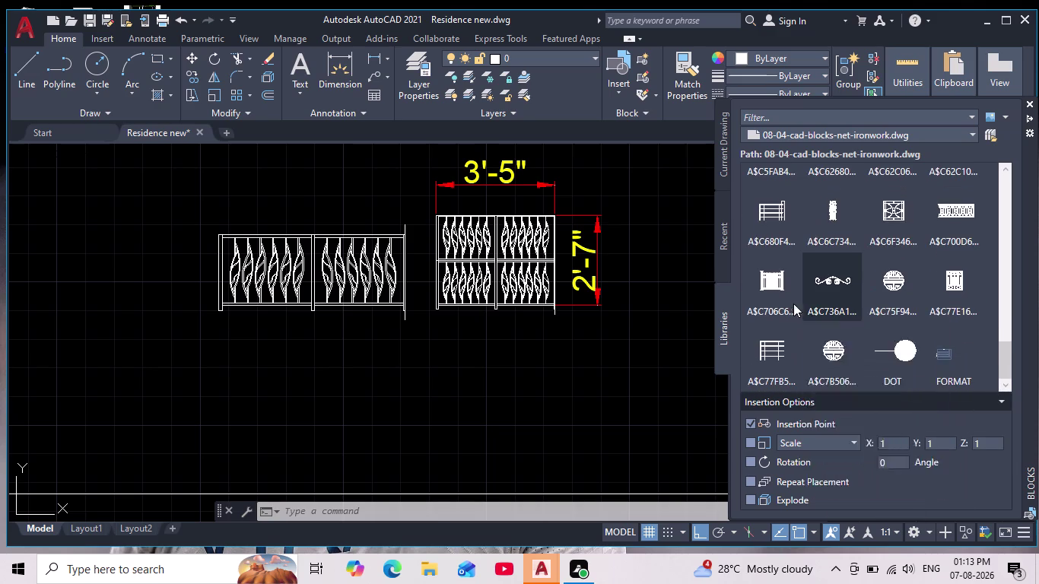
scroll(down, 3)
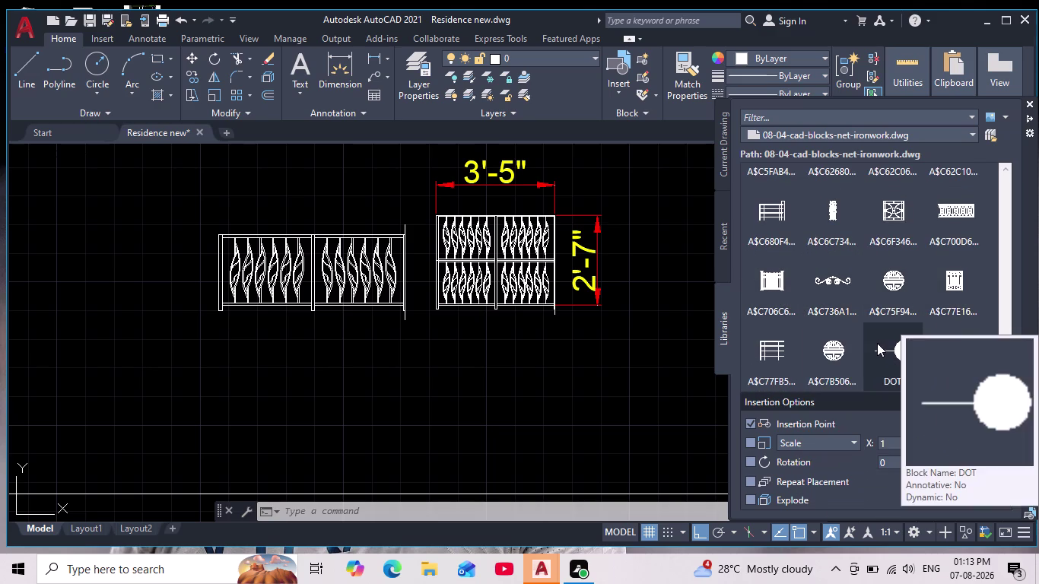
scroll(up, 3)
scroll(up, 3)
scroll(up, 3)
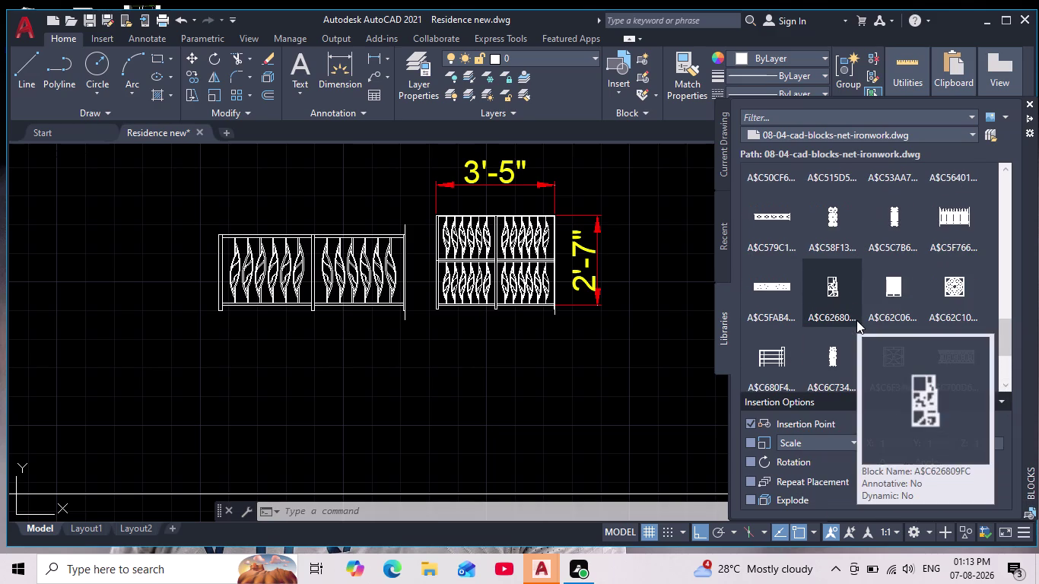
scroll(up, 3)
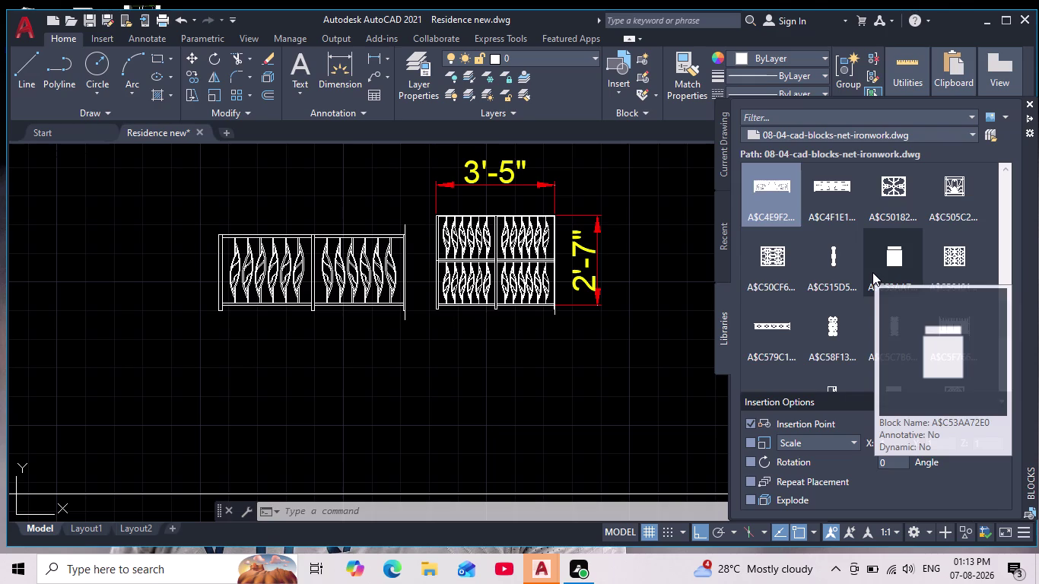
scroll(up, 3)
scroll(up, 3)
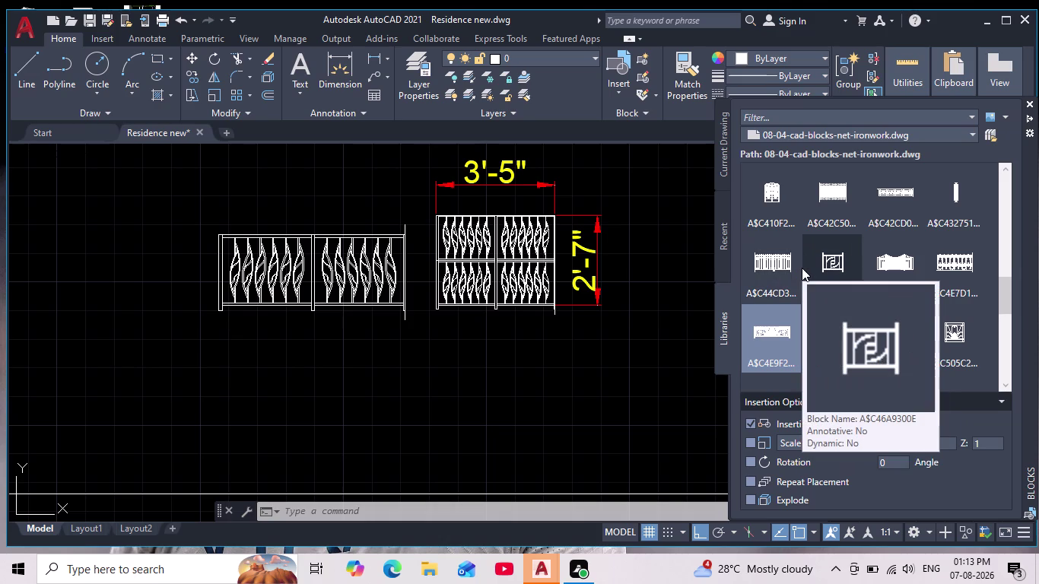
scroll(up, 3)
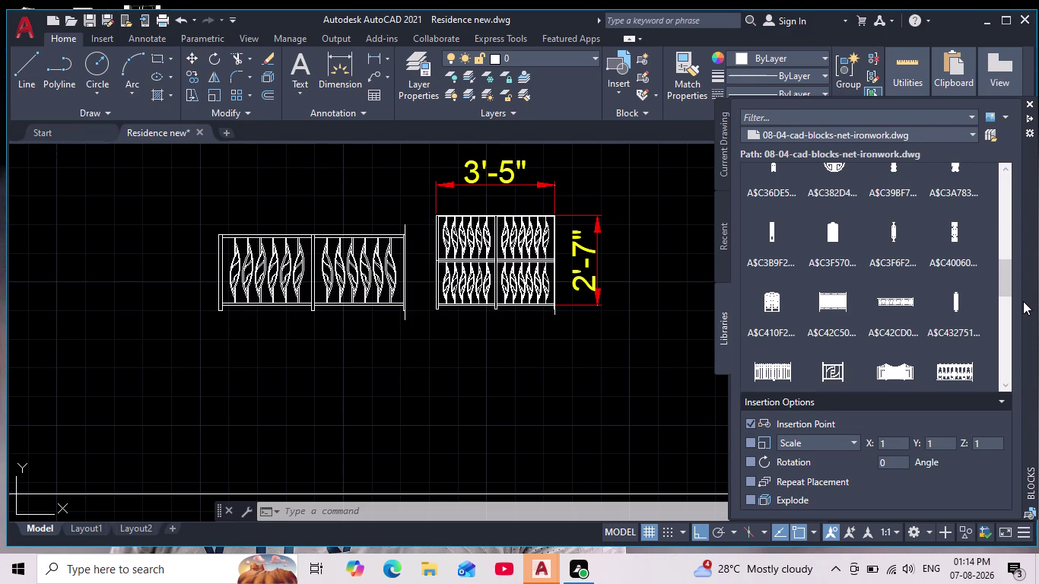
scroll(down, 3)
Close the block library and cancel the quit prompt to keep the drawing open.
click(1019, 21)
scroll(down, 3)
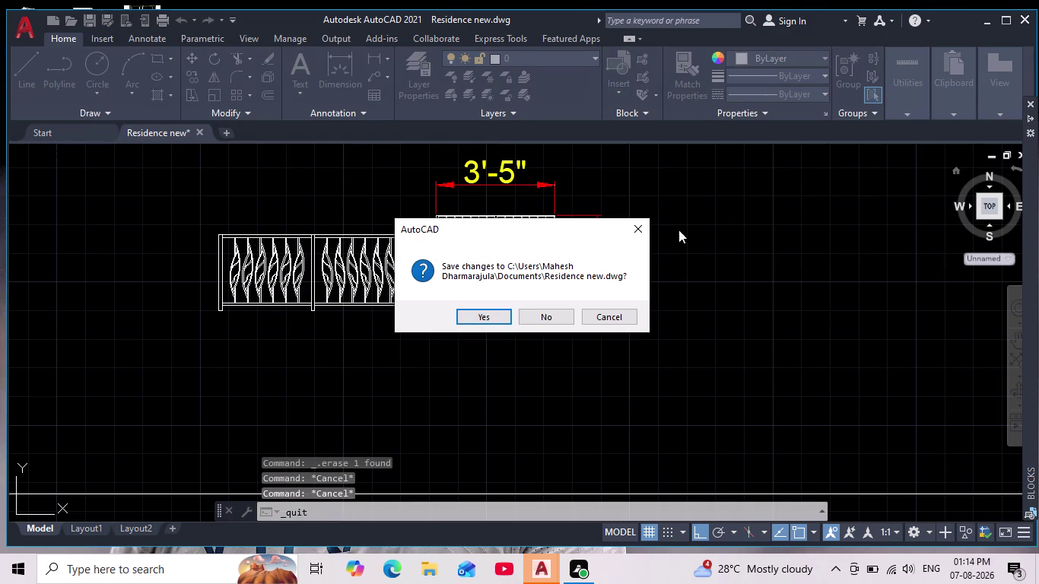
click(546, 319)
scroll(down, 3)
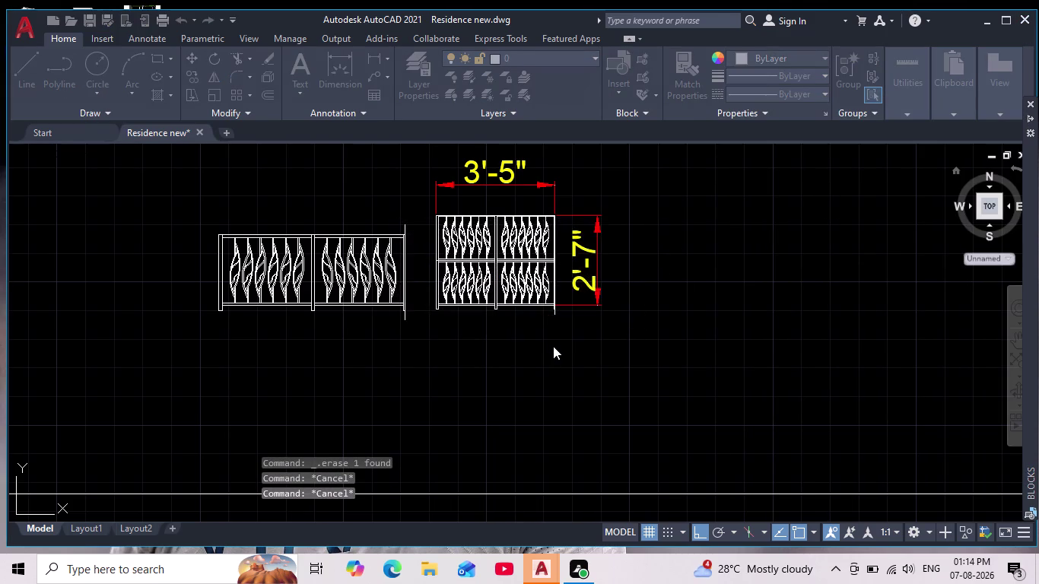